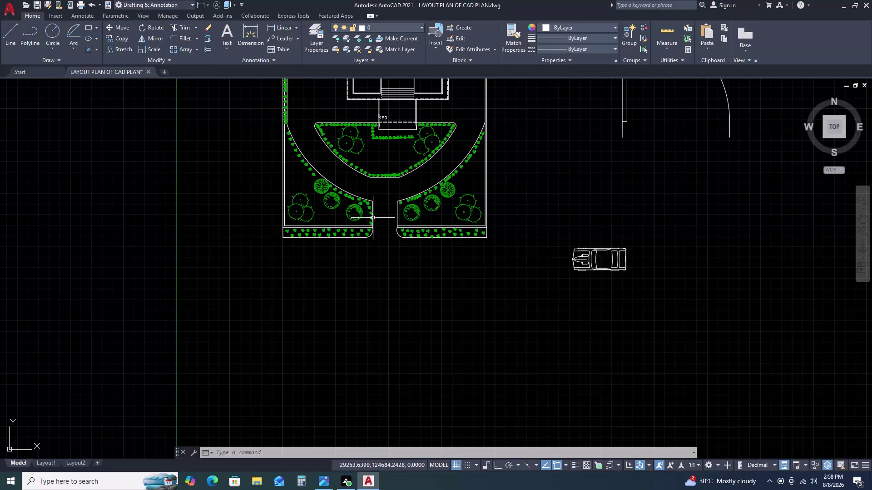
Select the sports car block and scale it down with SCALE.
scroll(down, 3)
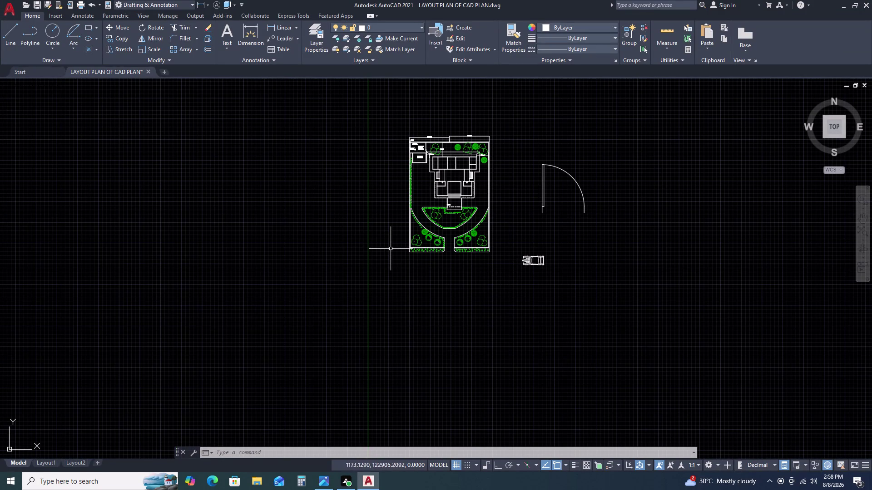
scroll(up, 3)
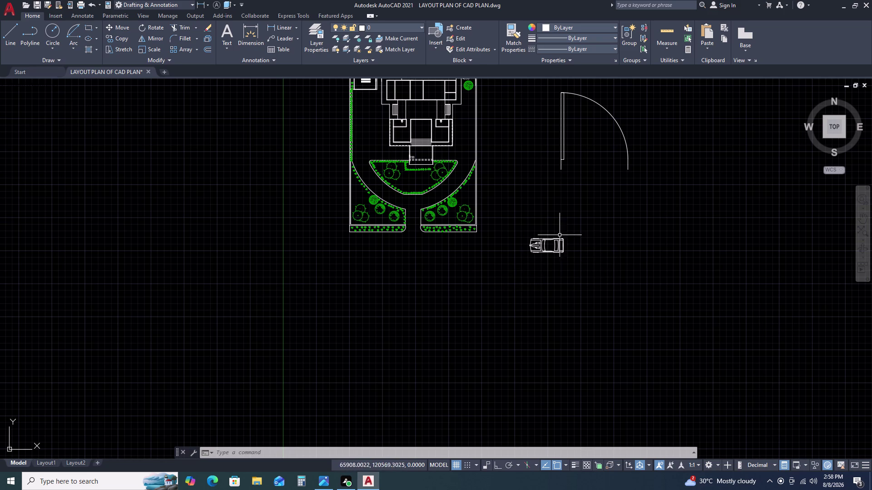
scroll(up, 3)
drag(597, 254, 586, 264)
drag(495, 333, 506, 340)
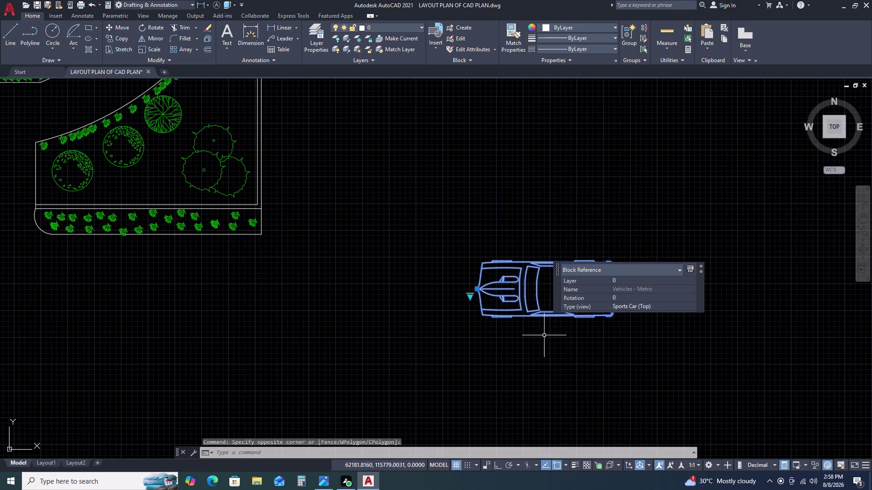
key(s)
text(C)
key(space)
click(502, 323)
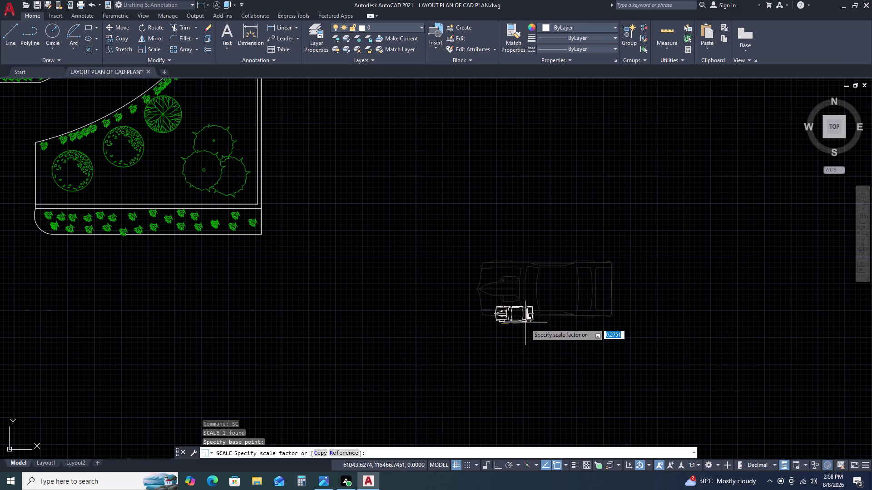
click(529, 323)
Move the shrunken car below the garden's lower planting strip, toggling Ortho during the move.
drag(533, 303, 523, 312)
click(513, 321)
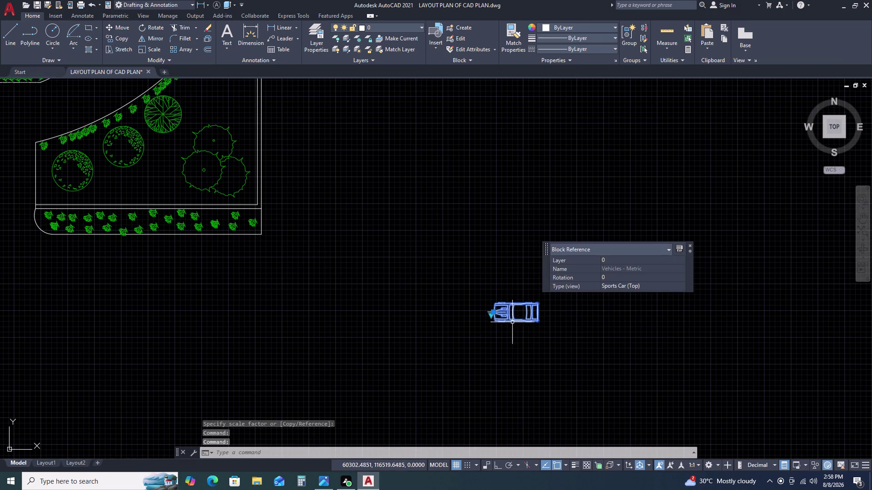
key(m)
key(space)
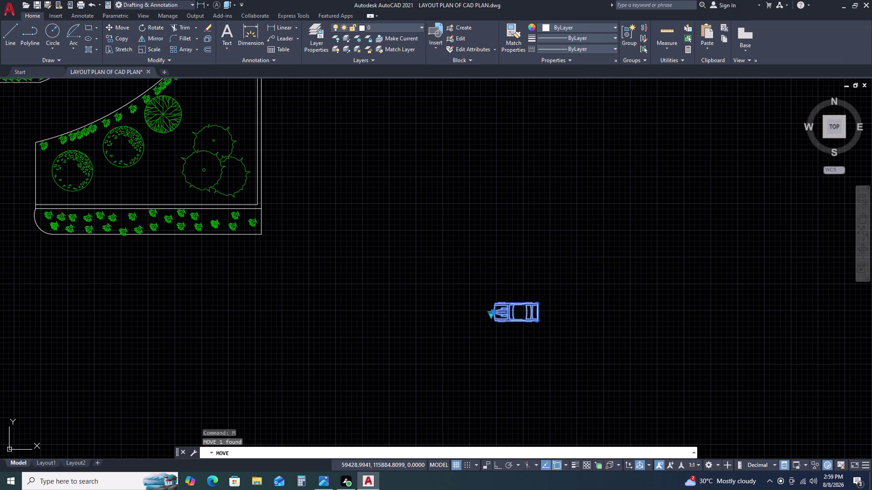
click(501, 338)
scroll(down, 3)
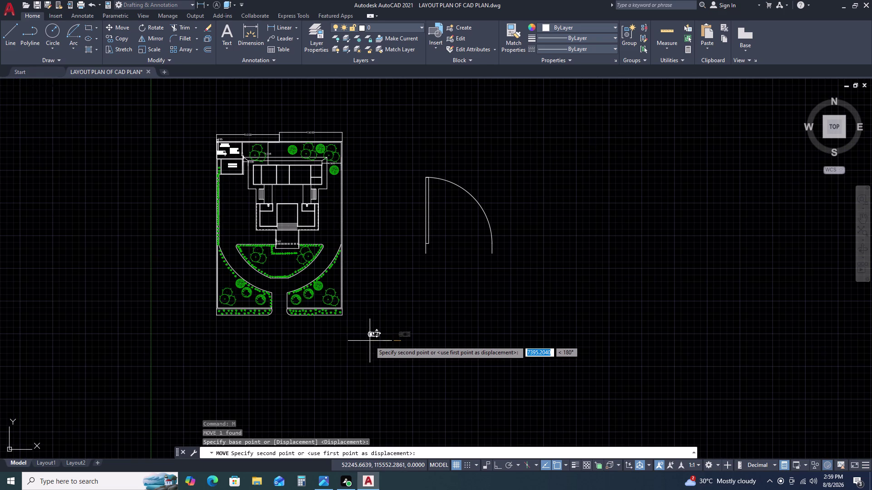
key(F8)
scroll(up, 3)
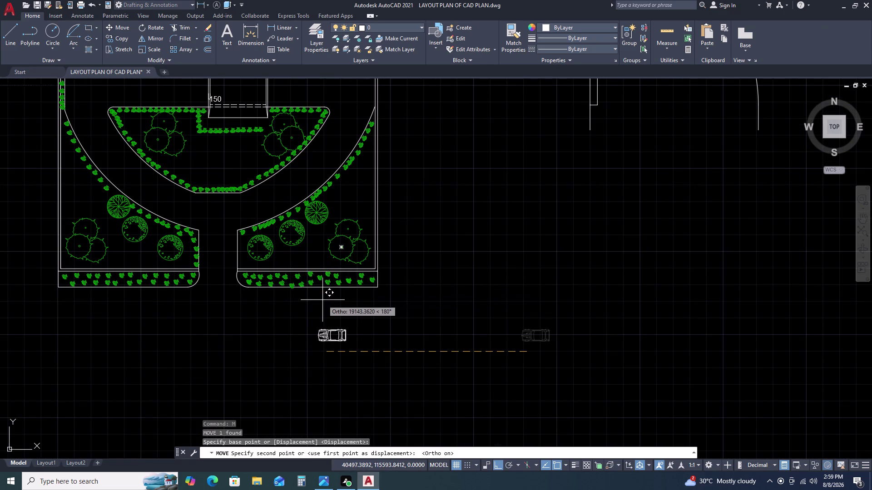
key(F8)
scroll(up, 3)
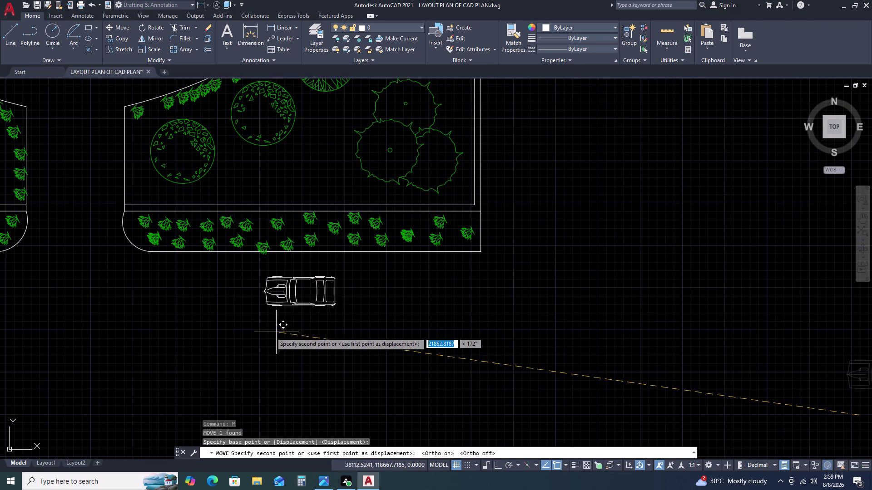
click(265, 330)
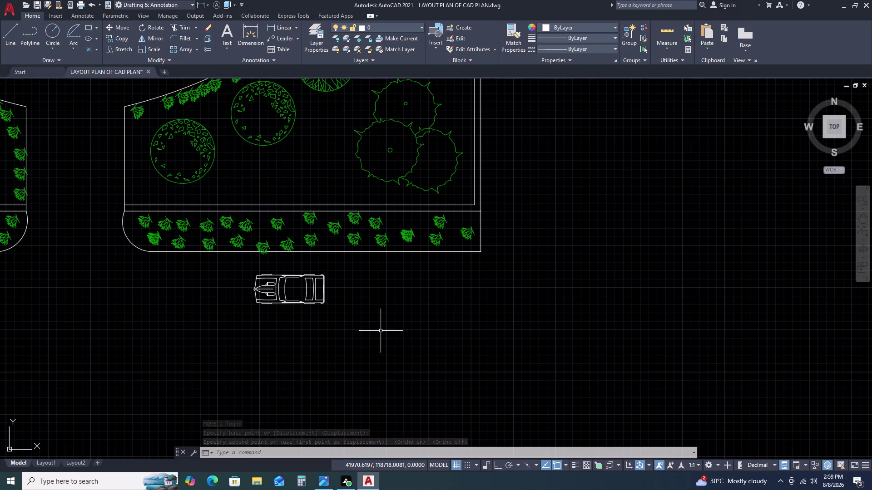
scroll(up, 3)
Copy the sports car straight to the right with Ortho on.
click(401, 256)
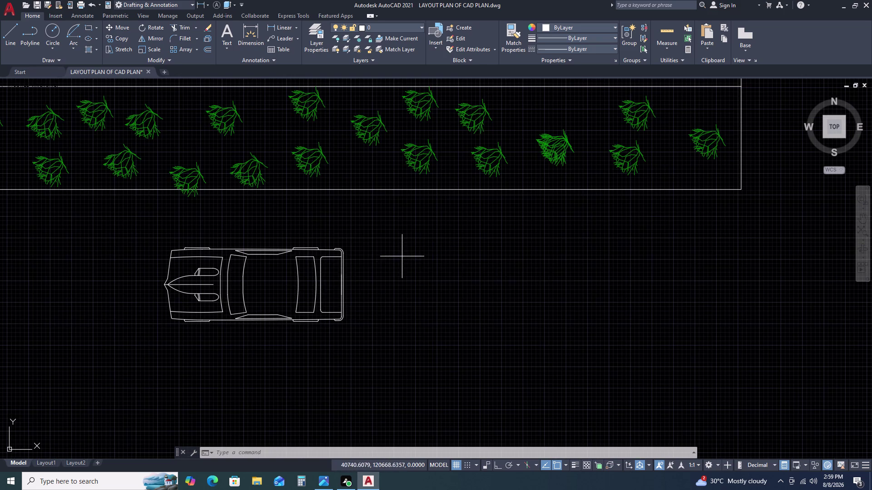
click(329, 311)
key(c)
text(O)
key(space)
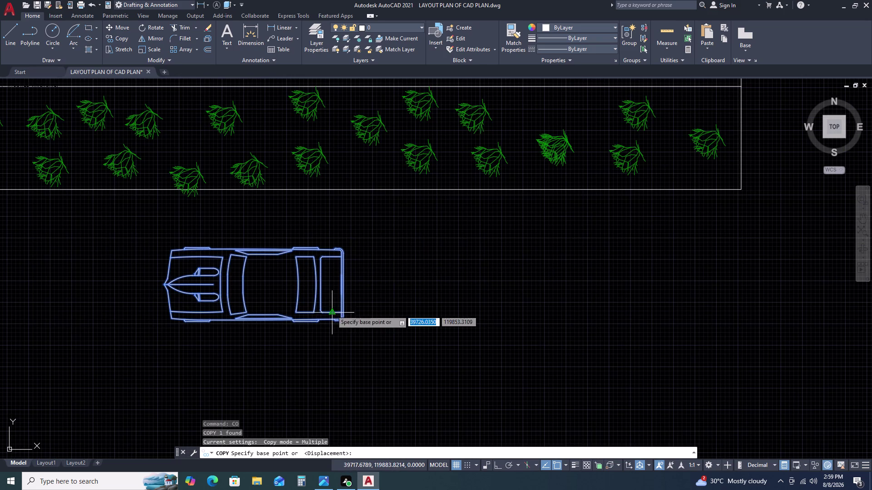
double_click(331, 311)
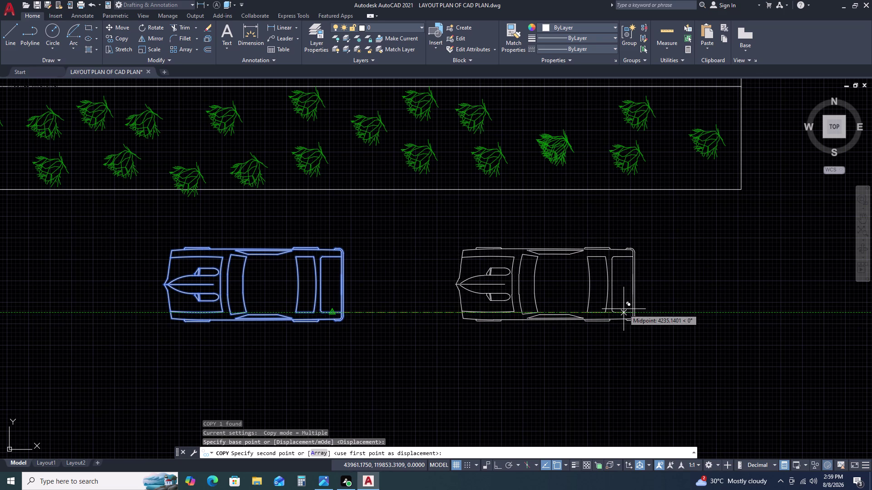
key(F8)
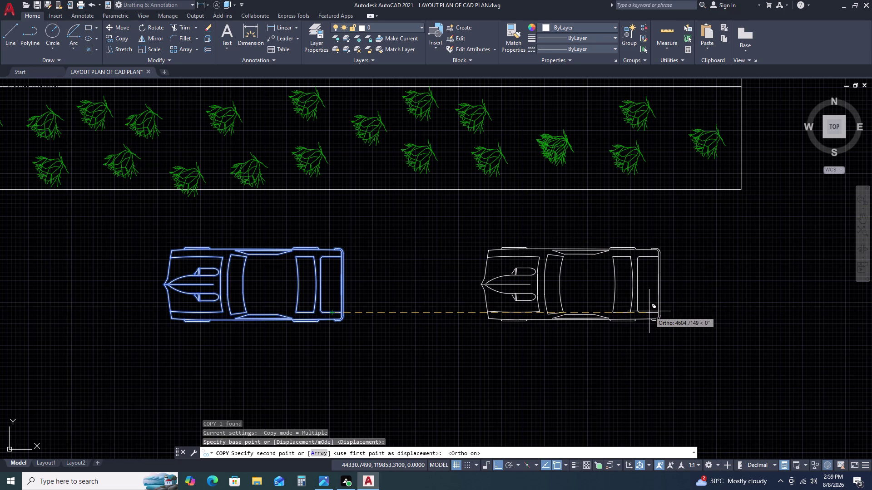
double_click(649, 312)
key(Escape)
scroll(down, 3)
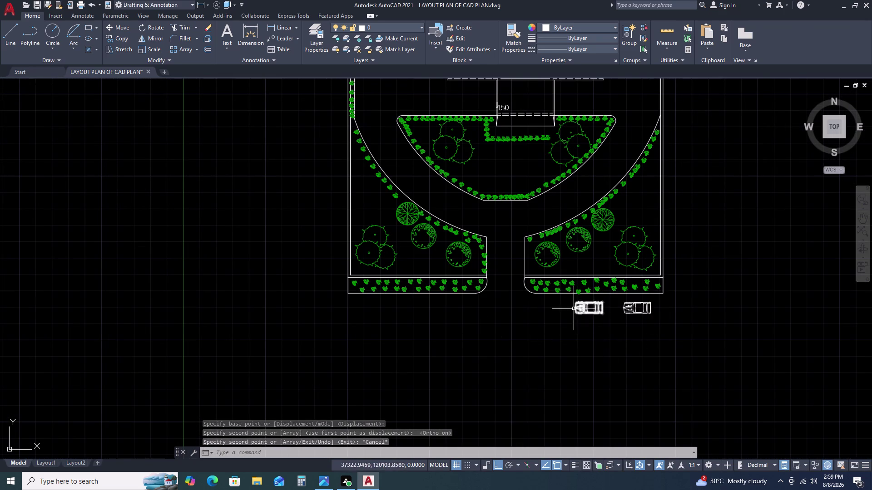
scroll(up, 3)
scroll(up, 3)
Mirror the car across a vertical axis through the garden, keeping the original.
drag(653, 325, 636, 298)
double_click(629, 281)
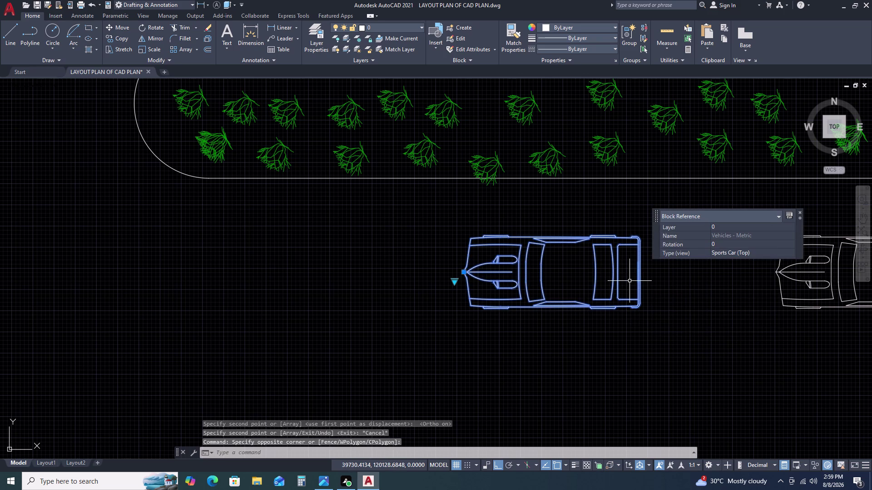
text(MO)
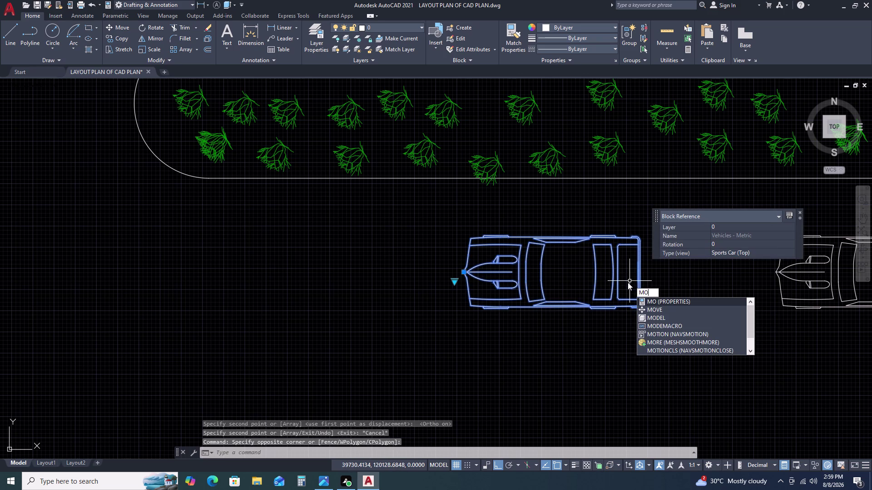
key(BackSpace)
text(I)
key(space)
scroll(down, 3)
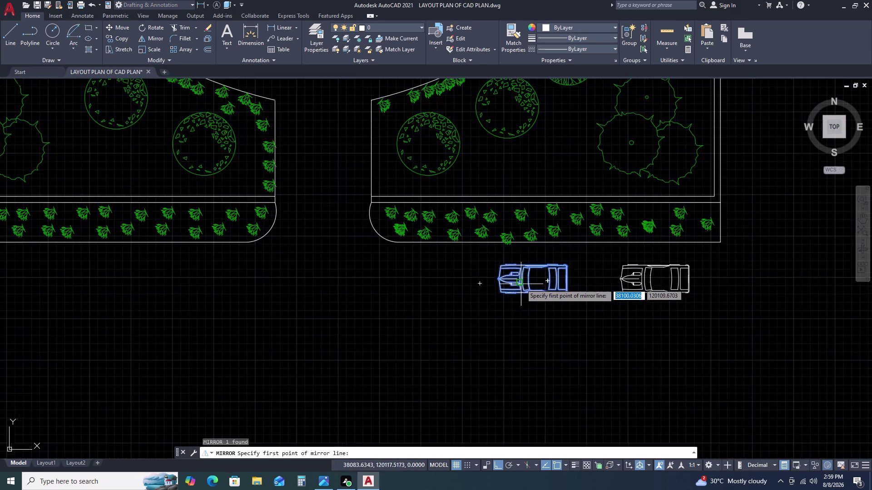
scroll(down, 3)
scroll(up, 3)
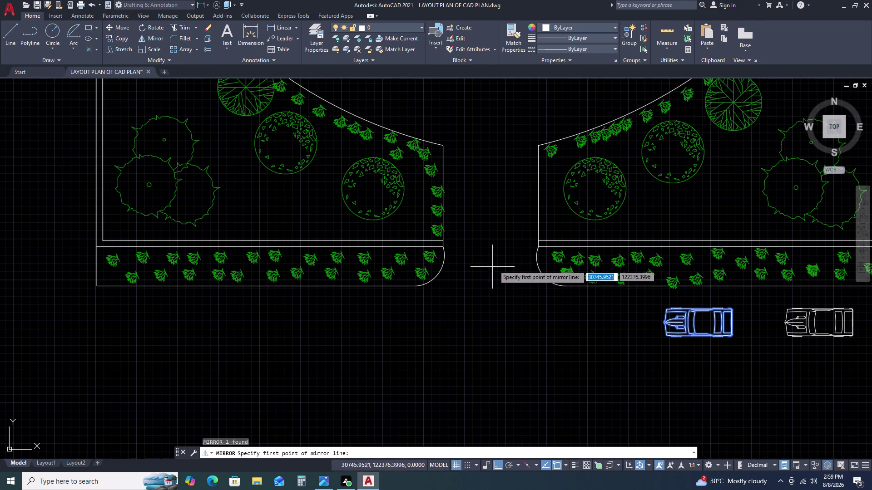
scroll(down, 3)
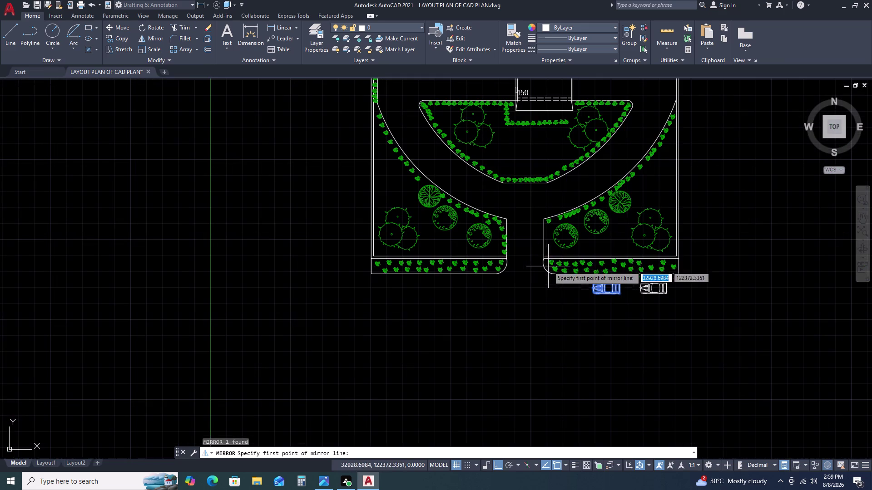
click(524, 184)
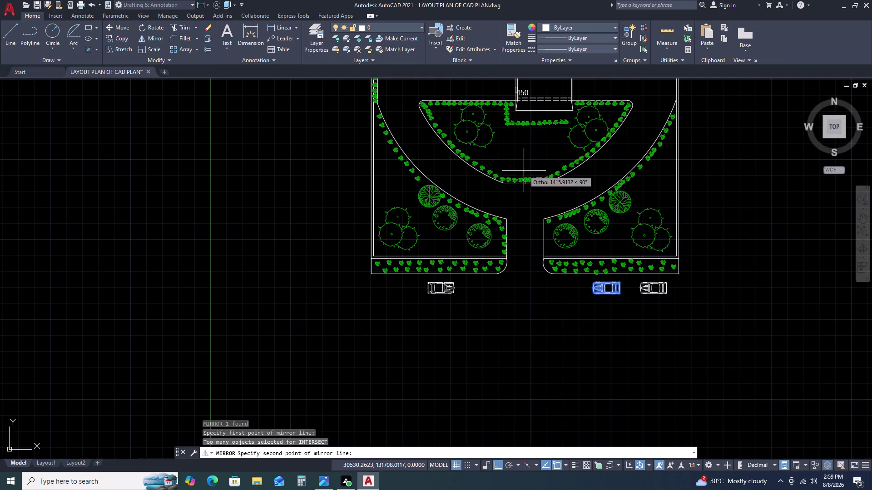
double_click(524, 170)
drag(541, 202, 523, 170)
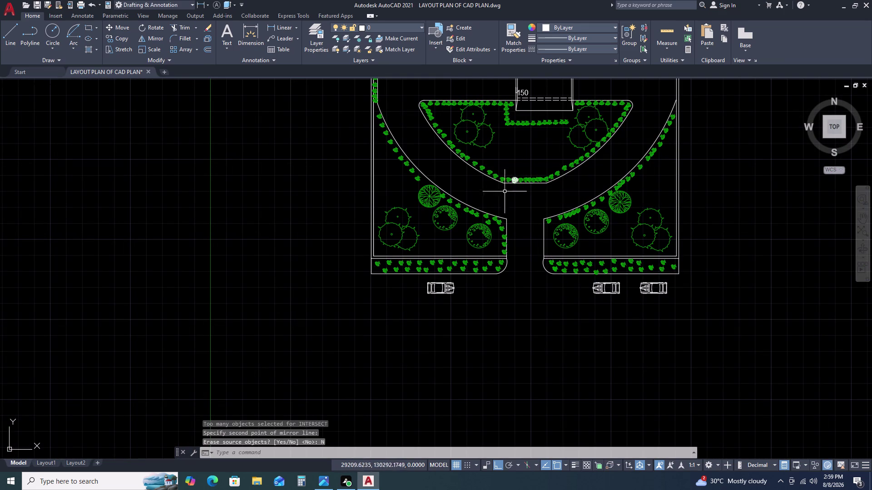
scroll(up, 3)
Rescale the mirrored car with SCALE.
click(480, 282)
drag(446, 333, 459, 334)
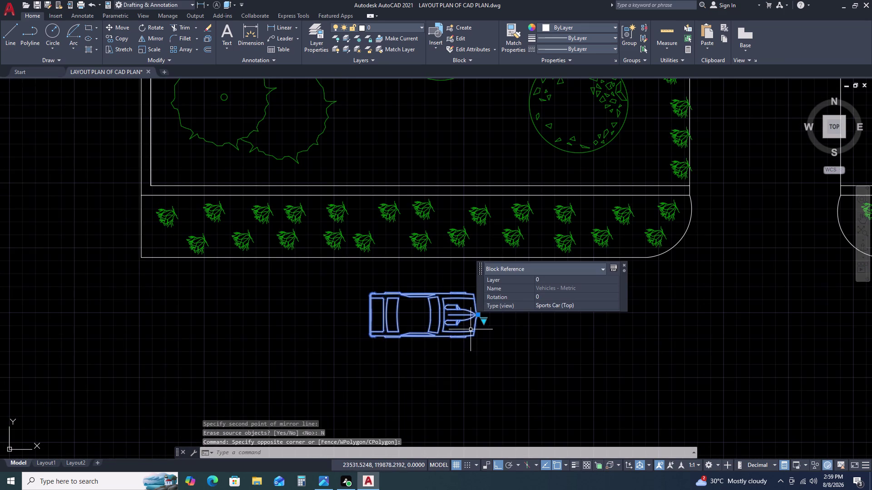
key(s)
text(C)
key(space)
click(477, 327)
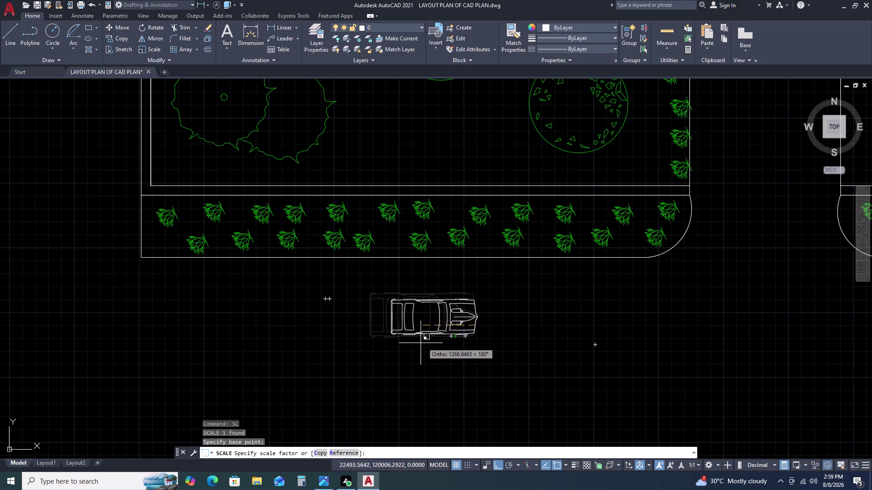
click(404, 348)
Copy the mirrored car from its nose to a spot further along the road.
click(460, 295)
click(428, 334)
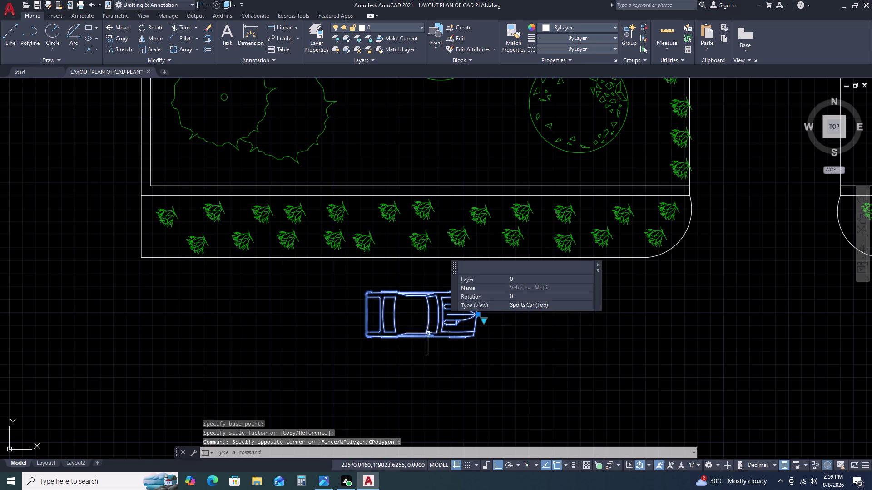
key(c)
text(O)
key(space)
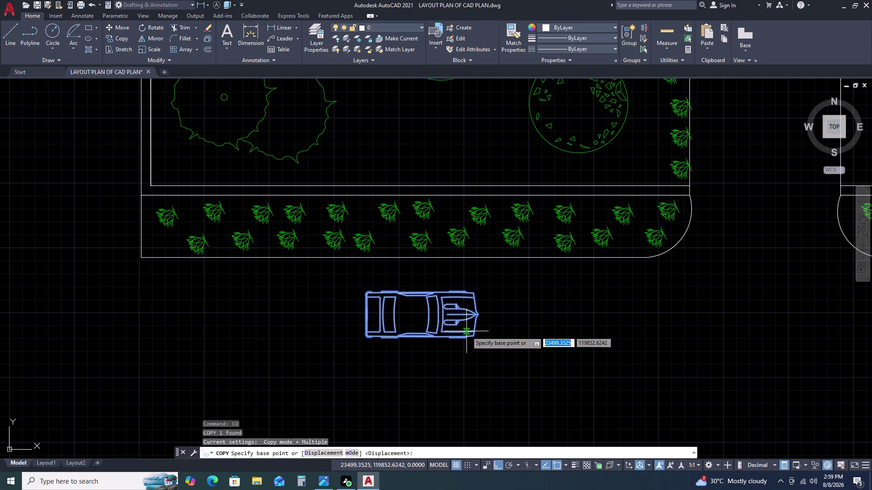
drag(465, 333, 459, 335)
click(292, 335)
drag(292, 335, 301, 334)
scroll(down, 3)
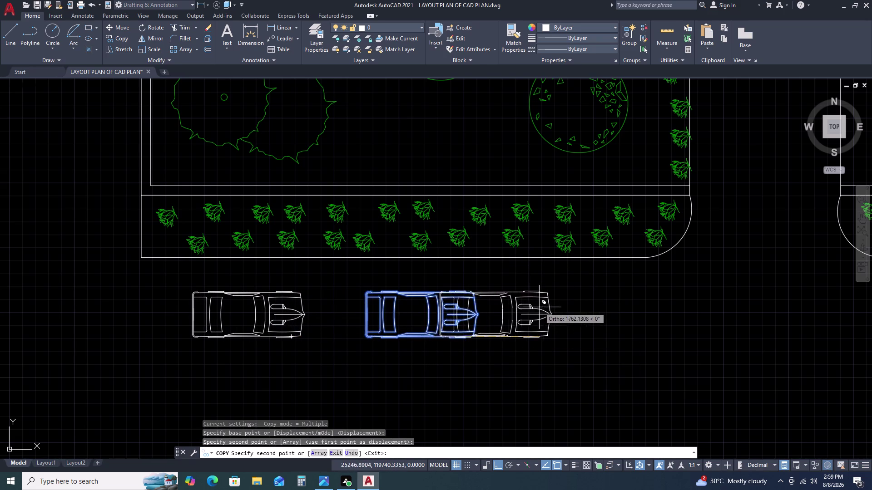
scroll(down, 3)
scroll(up, 3)
click(616, 289)
key(Escape)
click(628, 274)
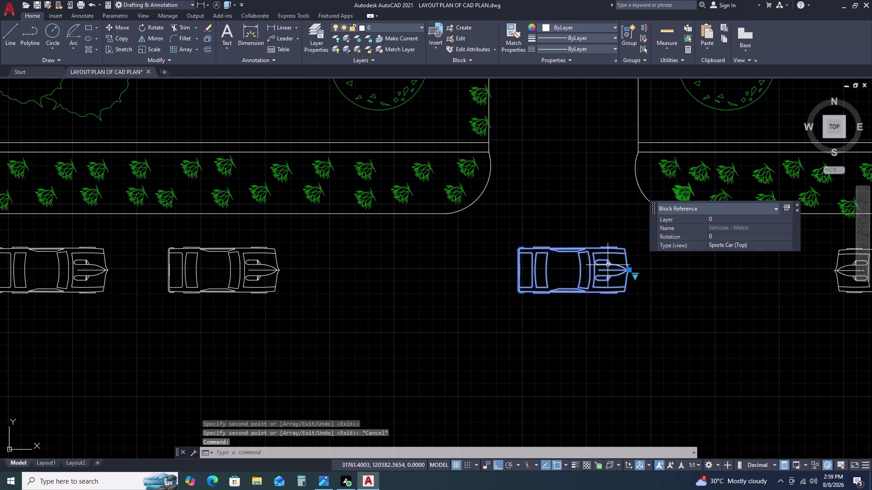
Rotate the selected car a quarter turn so it stands vertical.
text(RO)
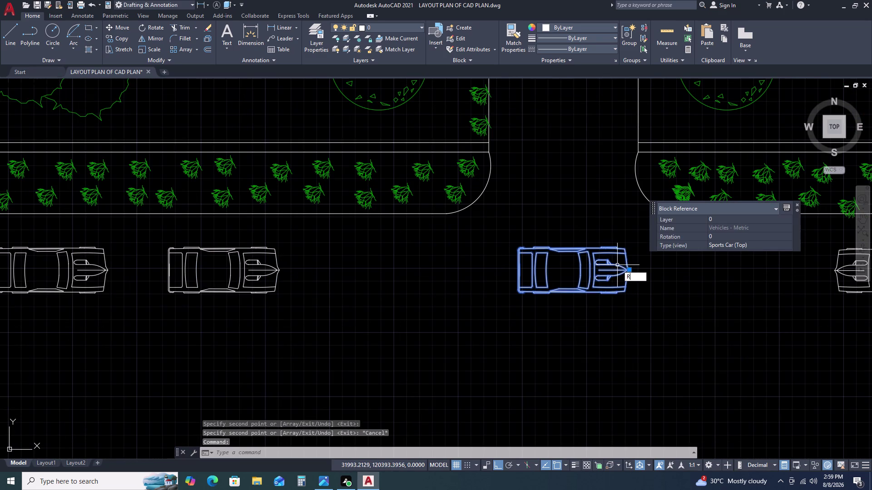
key(space)
click(617, 271)
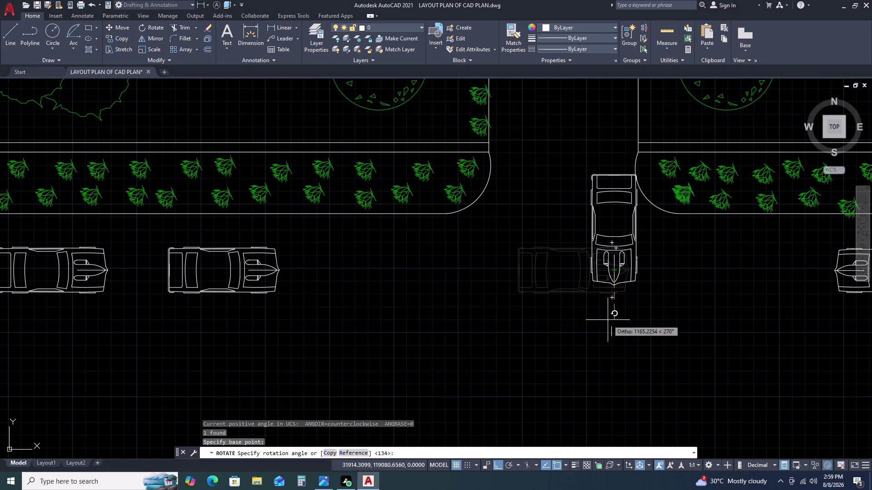
click(654, 320)
Rotate the entrance car again to a free tilted angle with Ortho off.
click(650, 272)
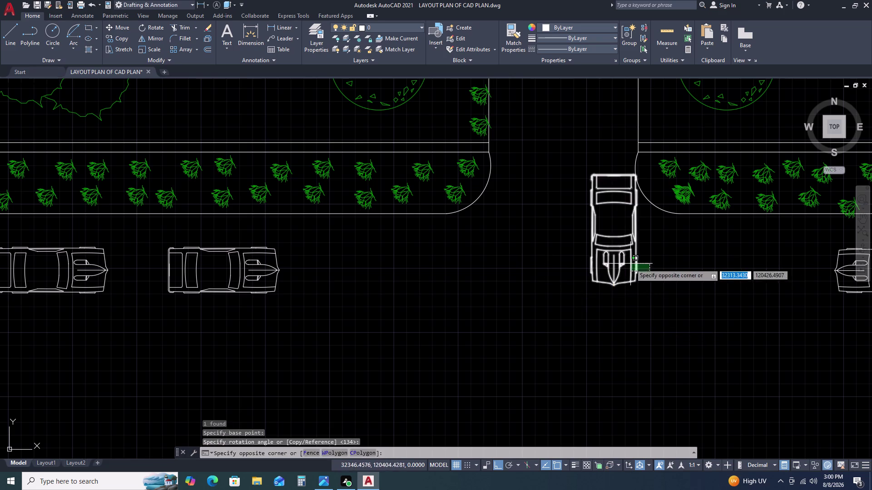
click(631, 264)
text(RO)
key(space)
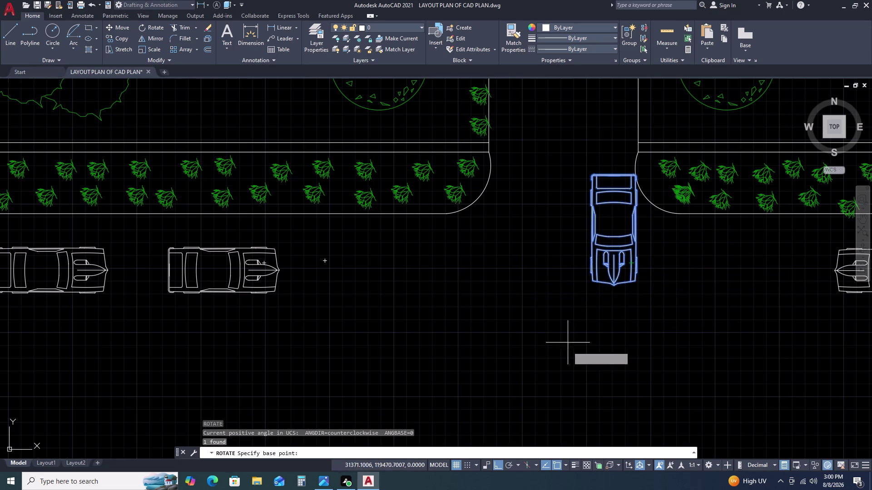
click(617, 287)
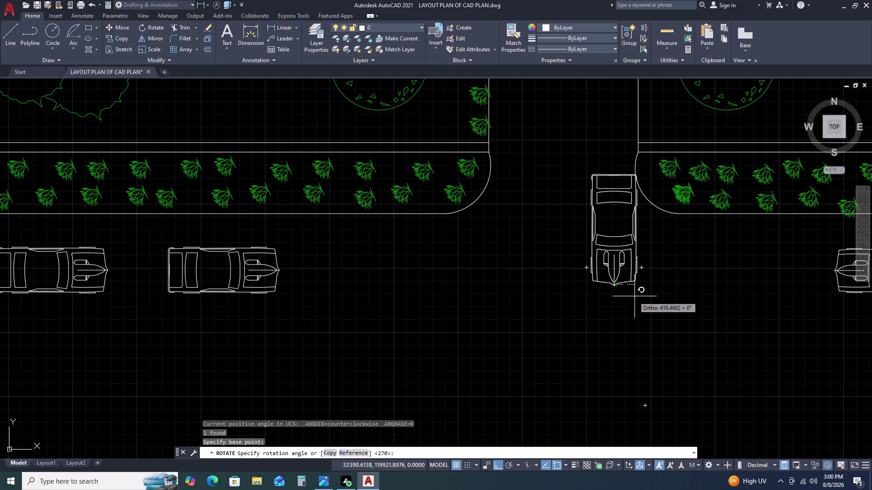
key(F8)
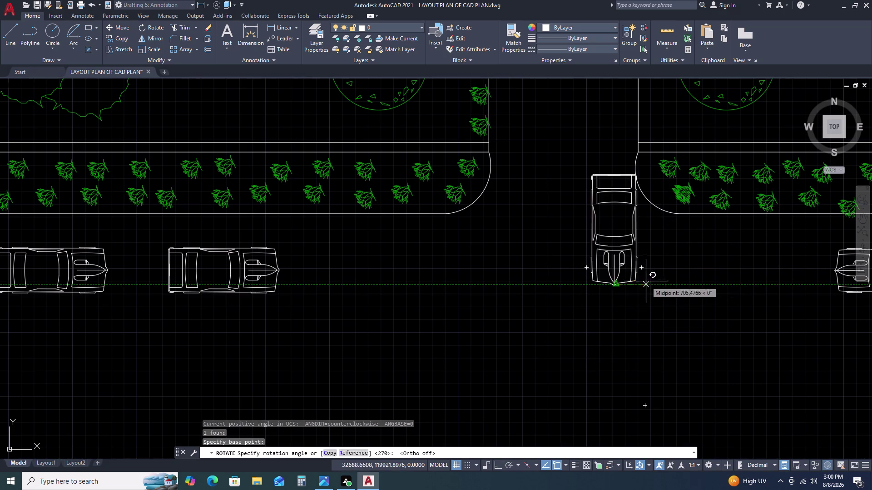
click(656, 270)
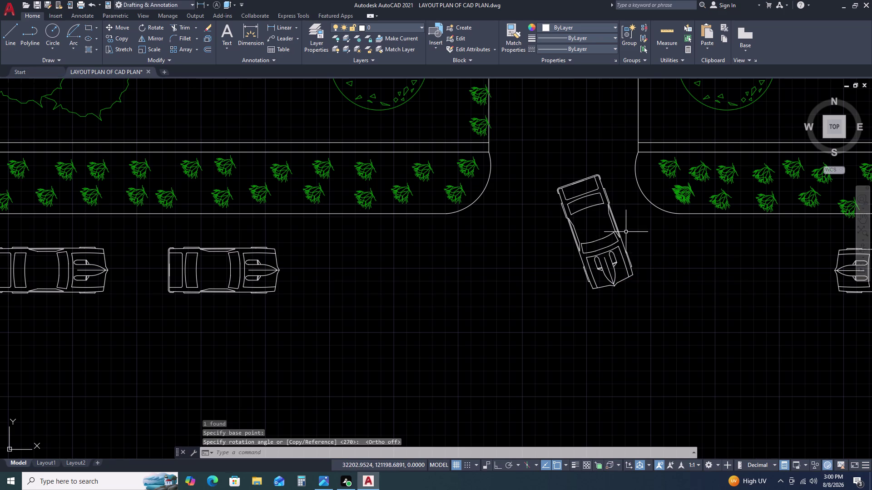
Move the tilted car up into the entrance gap between the beds.
drag(626, 232, 616, 229)
click(596, 213)
text(M)
key(space)
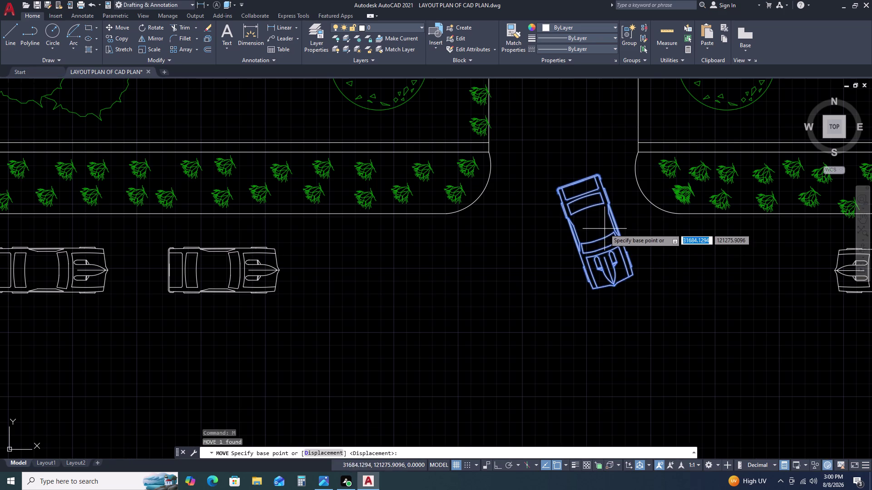
click(604, 229)
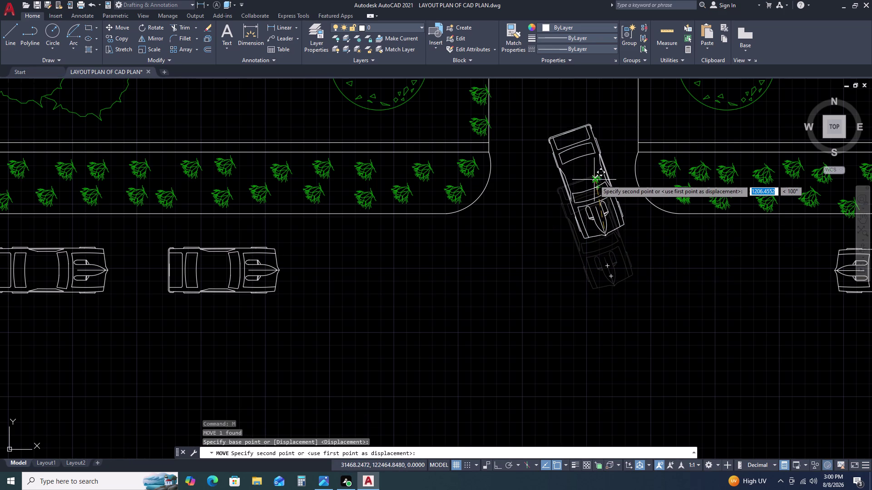
click(594, 180)
scroll(down, 3)
middle_drag(634, 258, 505, 234)
scroll(down, 3)
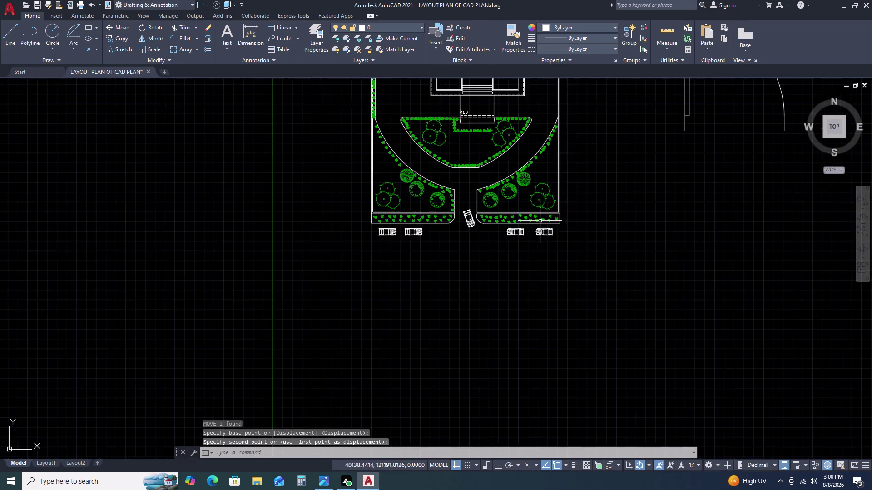
scroll(down, 3)
scroll(up, 3)
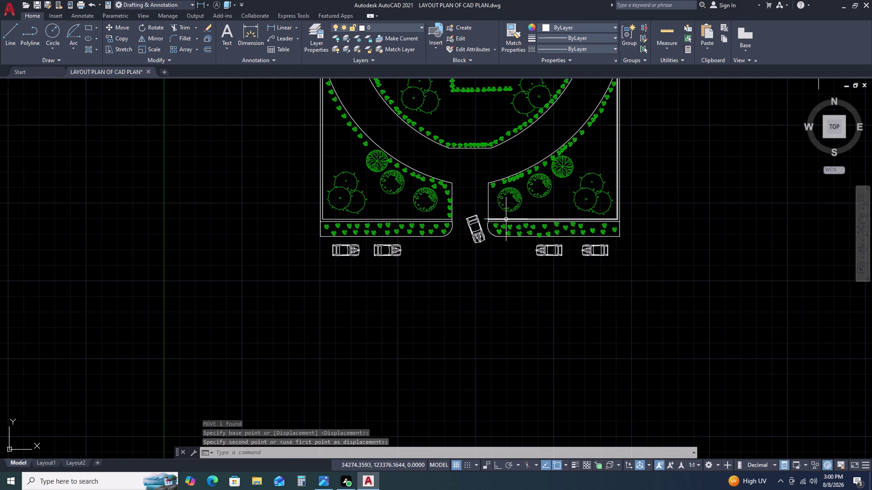
scroll(up, 3)
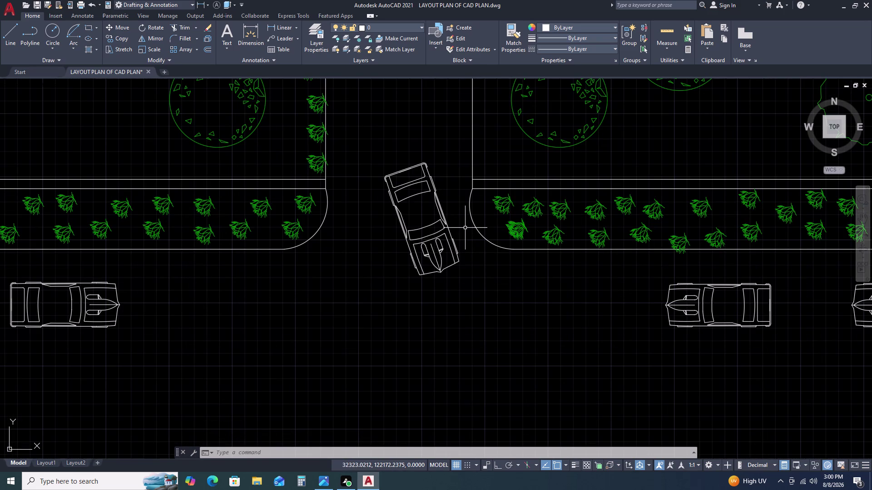
Start a line from the road edge, then cancel it.
key(l)
key(space)
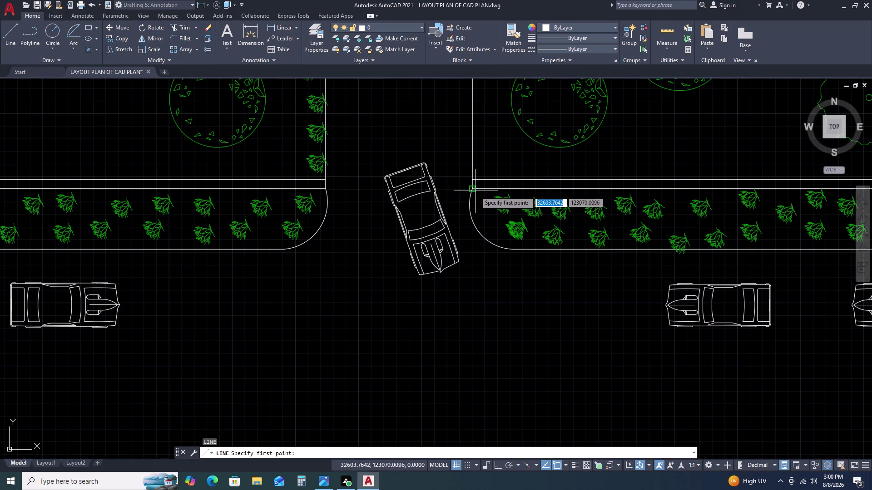
drag(471, 190, 465, 193)
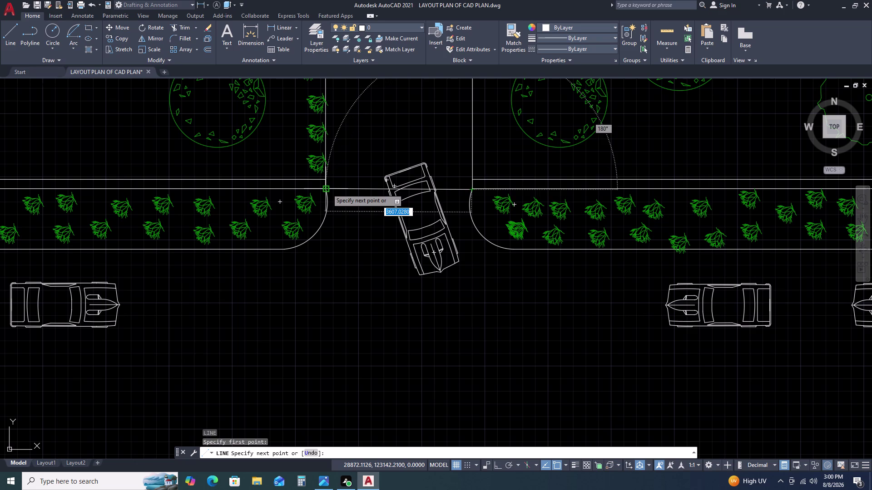
click(327, 188)
key(Escape)
scroll(down, 3)
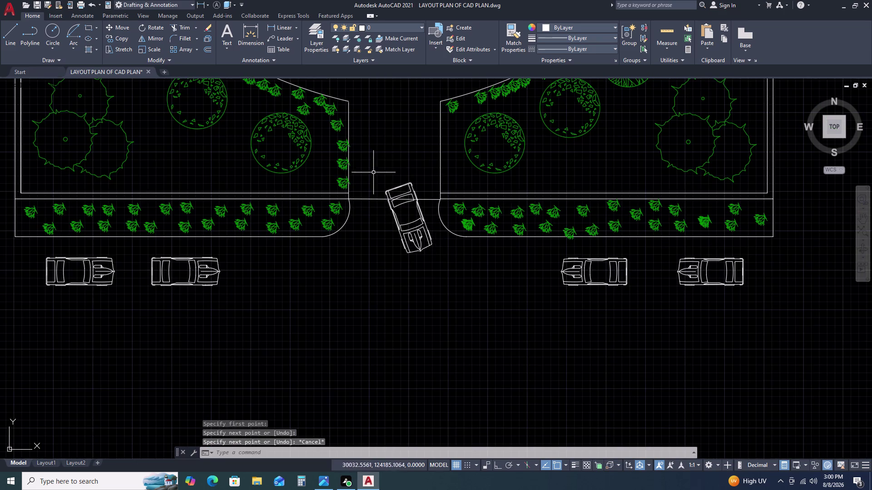
scroll(up, 3)
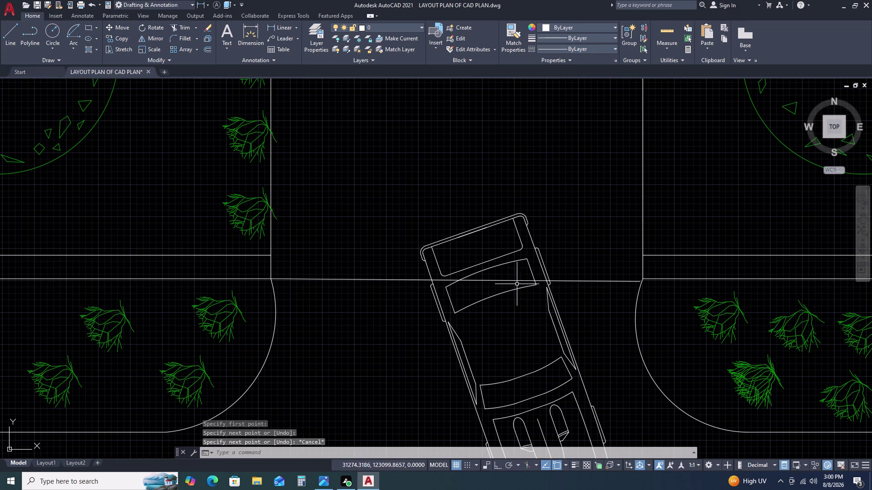
Nudge the tilted car slightly further into the entrance gap.
drag(561, 328, 538, 328)
click(502, 319)
text(M)
key(space)
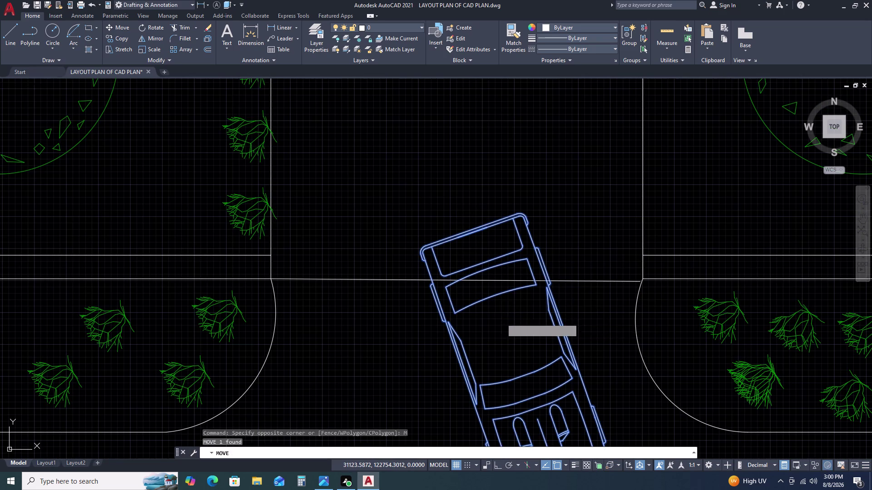
click(501, 319)
click(495, 268)
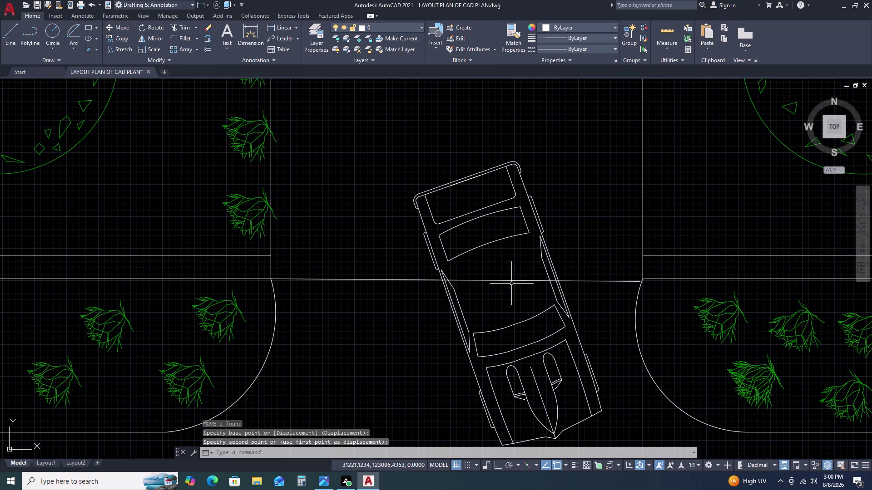
key(Escape)
scroll(down, 3)
scroll(down, 3)
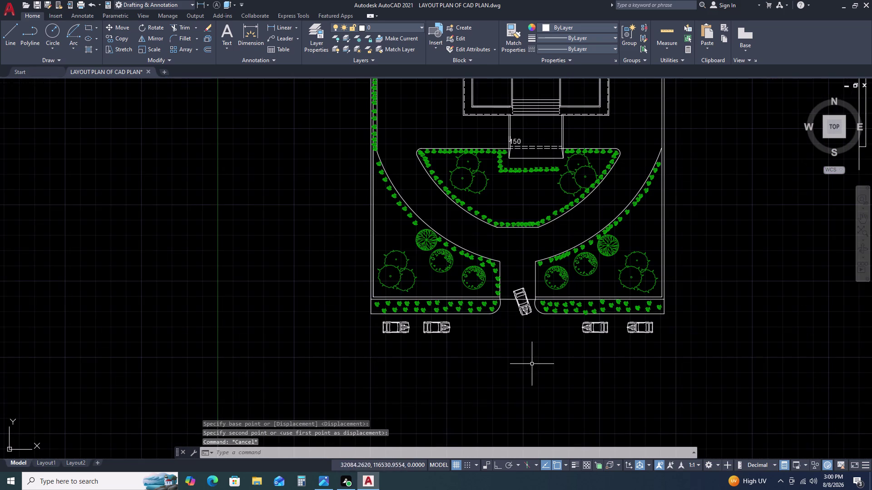
scroll(up, 3)
Place a horizontal construction line (XLINE, Hor) below the parked cars.
scroll(down, 3)
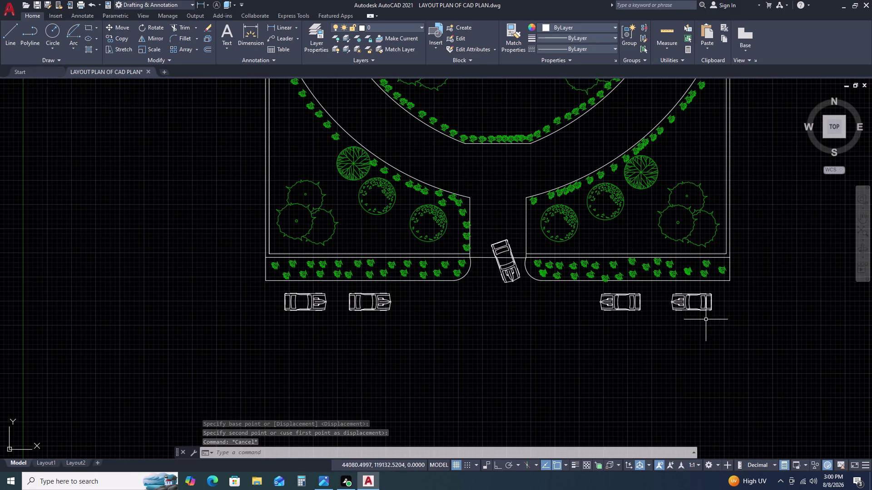
middle_drag(676, 336, 663, 291)
middle_click(661, 282)
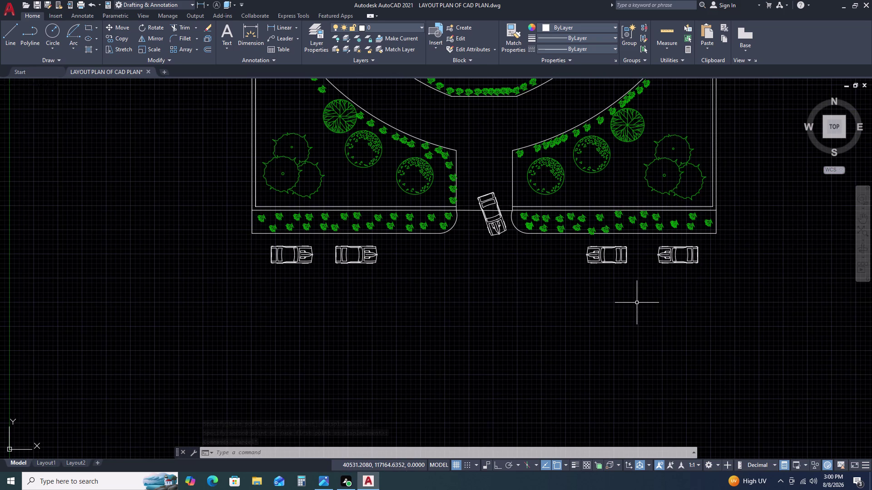
key(x)
text(L H)
key(space)
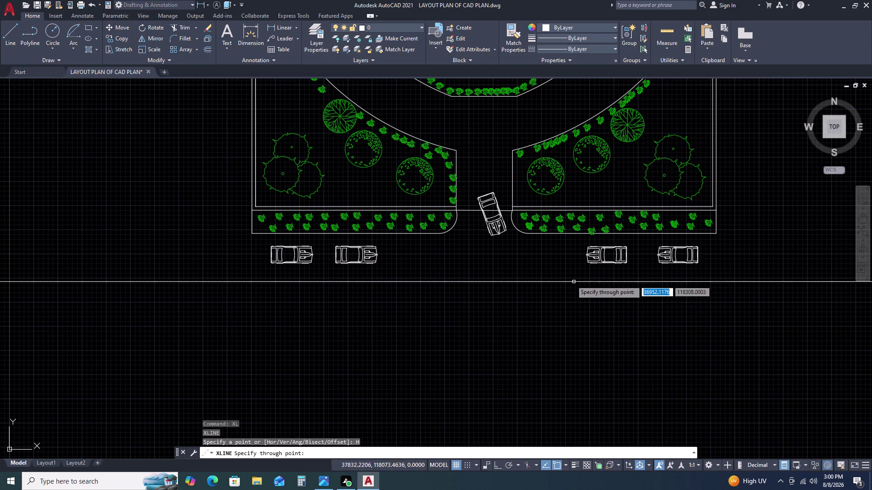
click(543, 268)
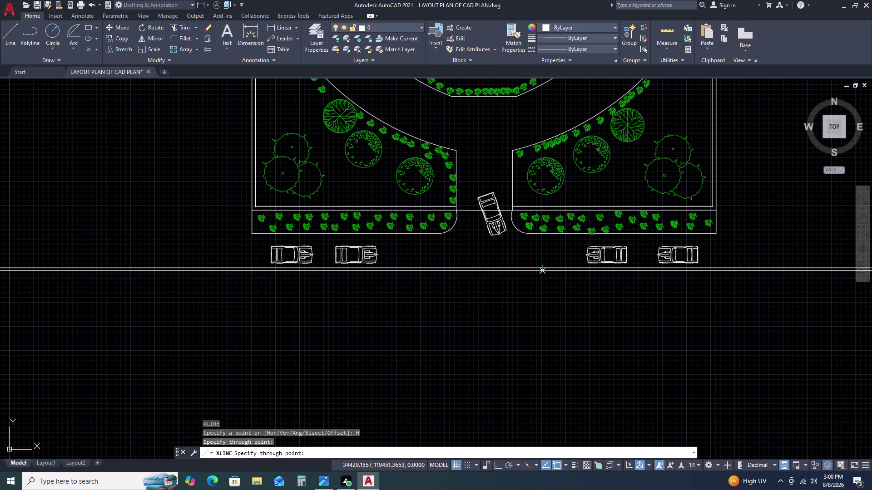
key(Escape)
scroll(up, 3)
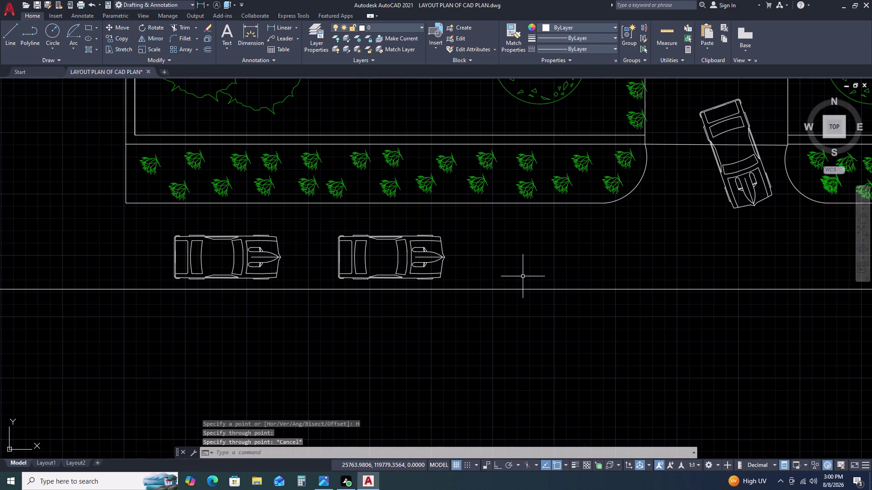
Delete the two left parked cars and the nearer right car.
click(489, 258)
click(239, 245)
key(Delete)
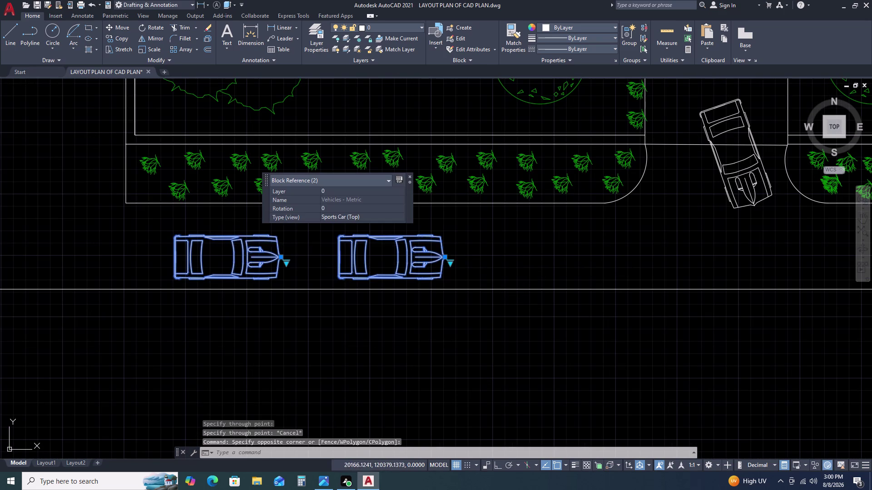
scroll(down, 3)
scroll(up, 3)
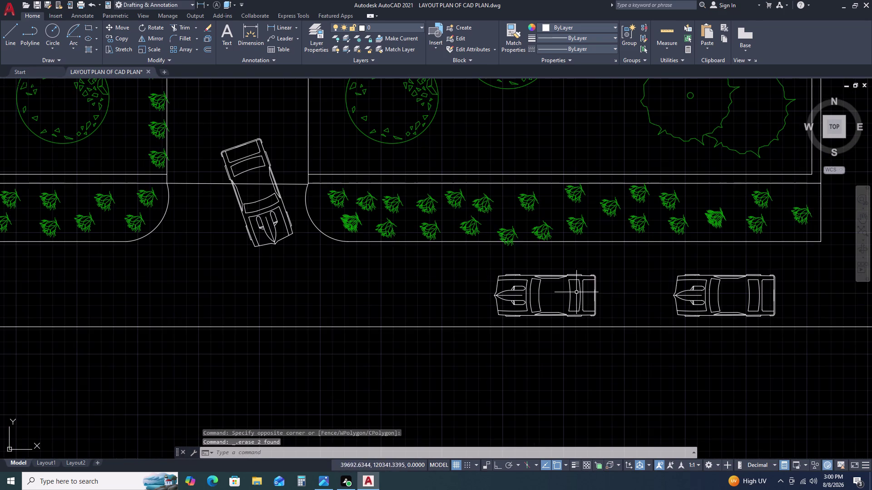
click(617, 280)
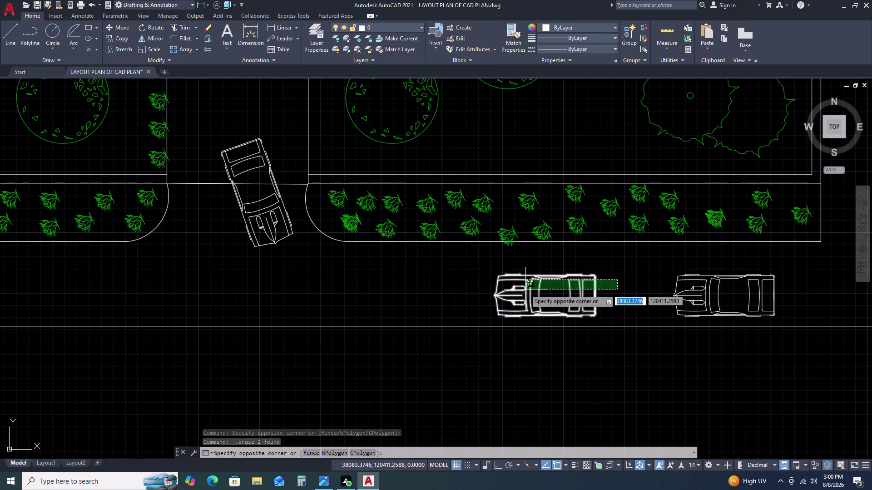
key(Escape)
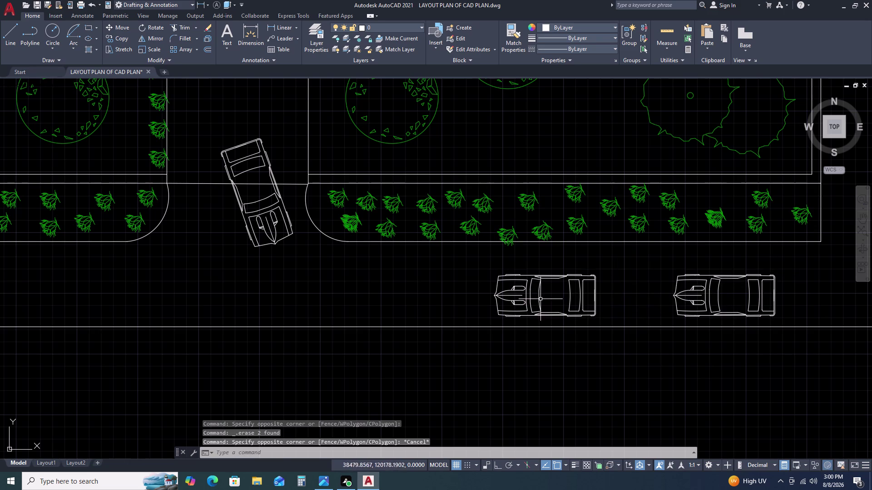
click(599, 290)
click(542, 291)
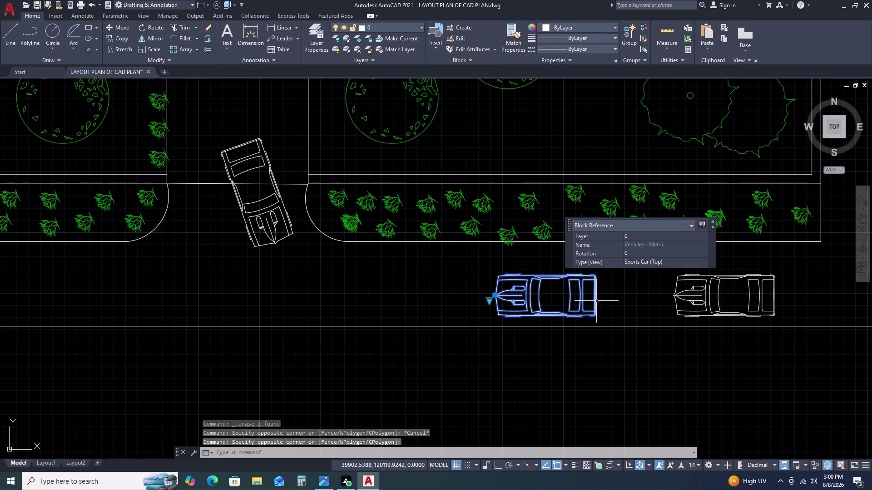
key(Delete)
Rescale the remaining parked car with SCALE and reselect it.
click(803, 285)
click(696, 281)
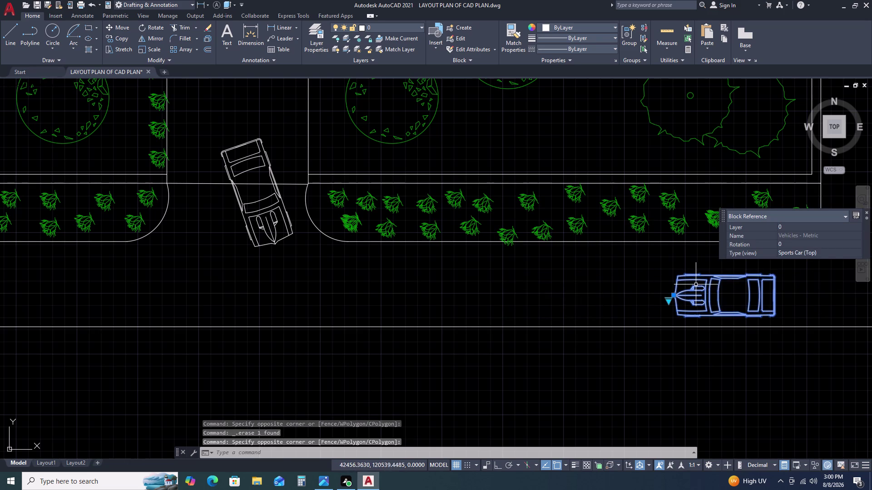
text(SC)
key(space)
double_click(687, 294)
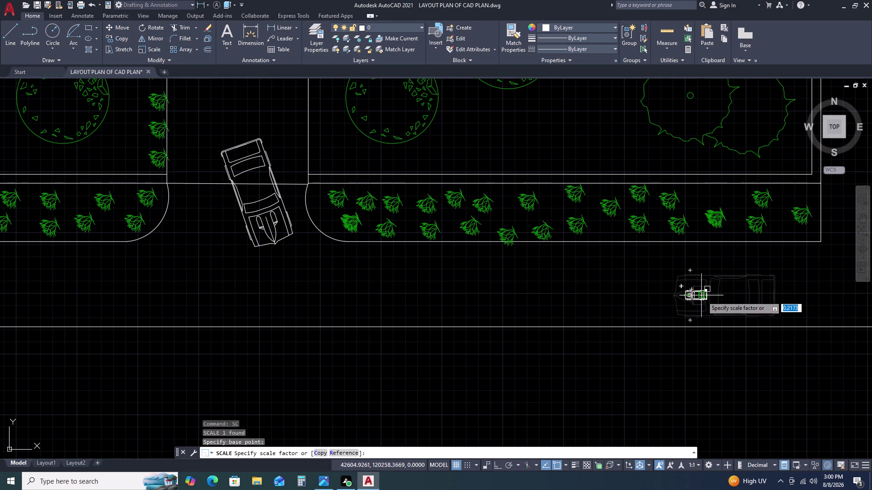
scroll(down, 3)
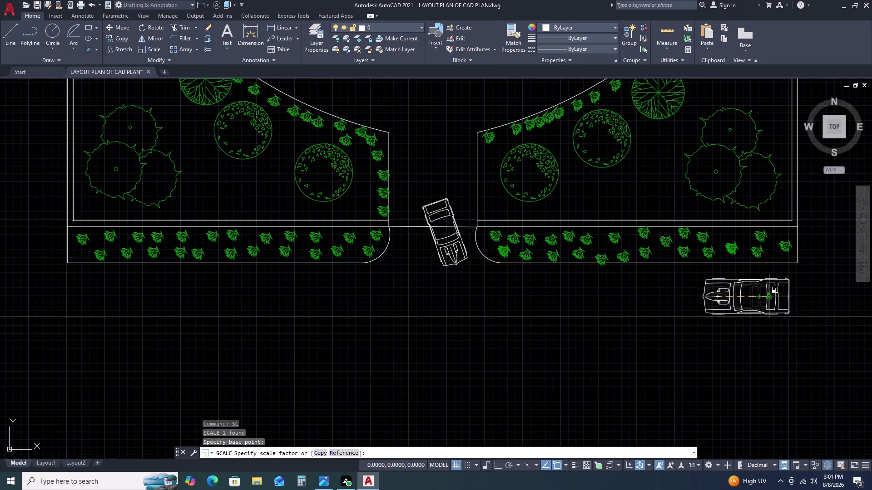
double_click(661, 292)
drag(721, 300, 715, 300)
click(679, 299)
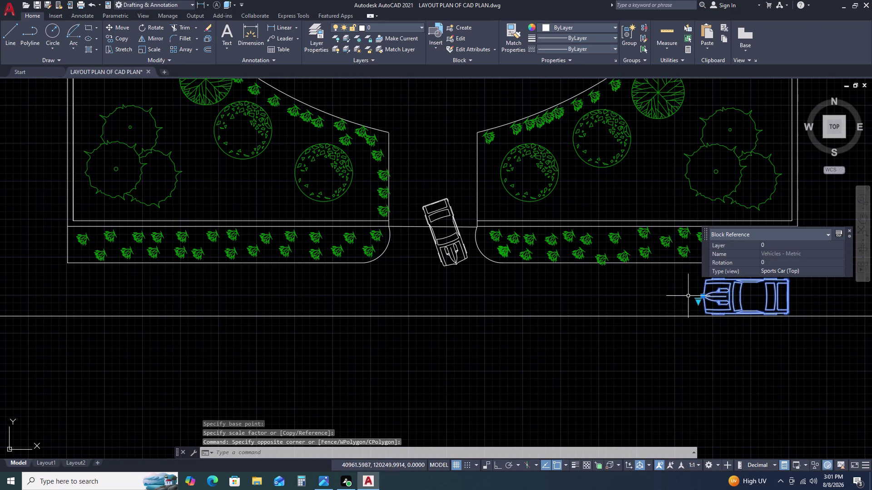
Copy the sports car three times leftward with Ortho on, forming a row of four cars.
text(CO)
key(space)
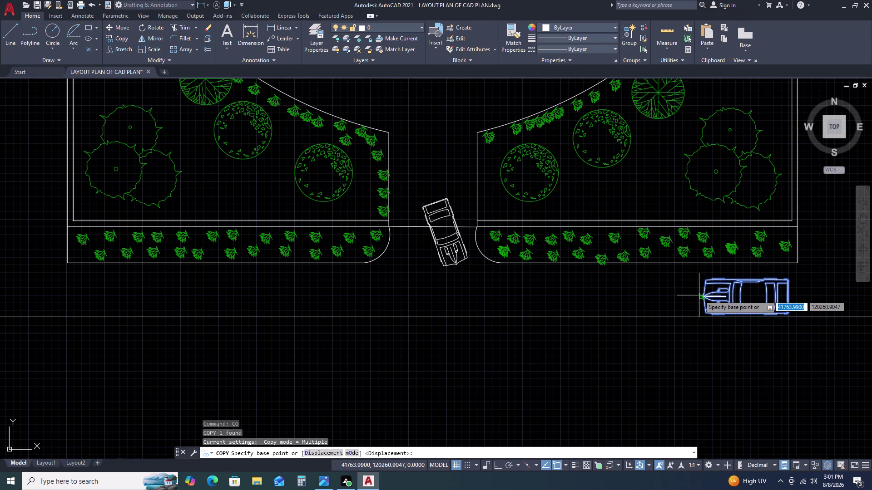
click(711, 296)
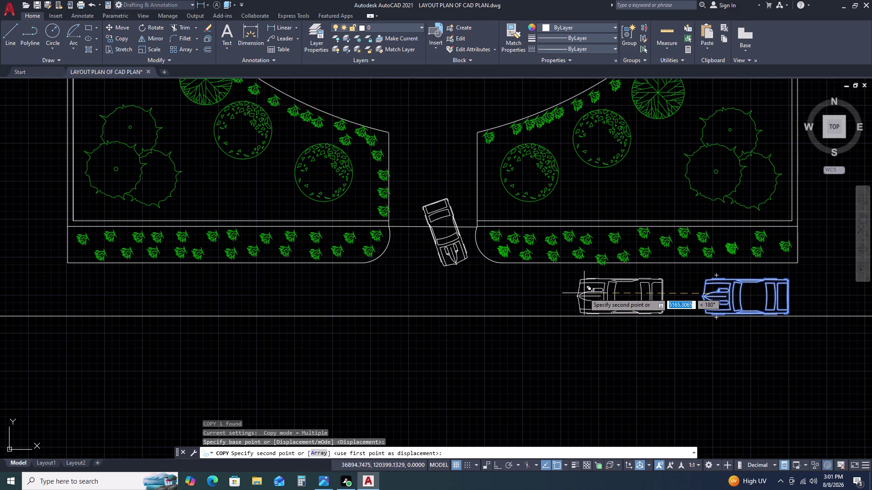
key(F8)
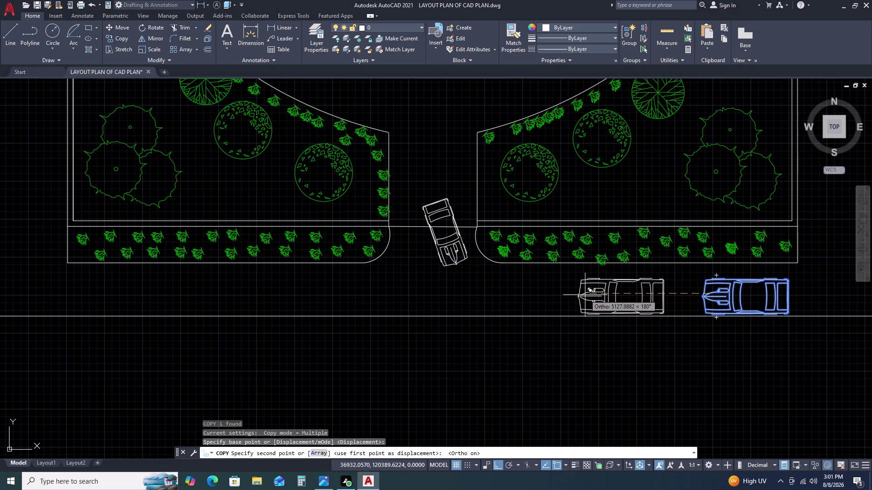
click(585, 295)
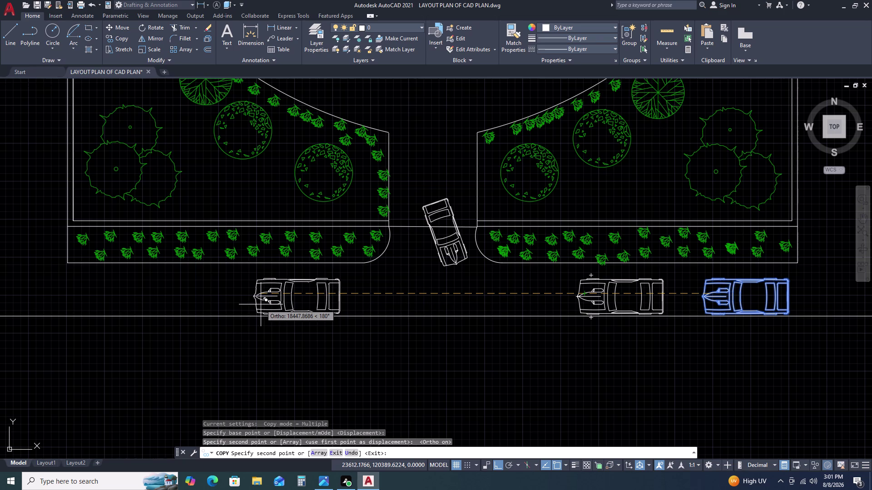
click(260, 305)
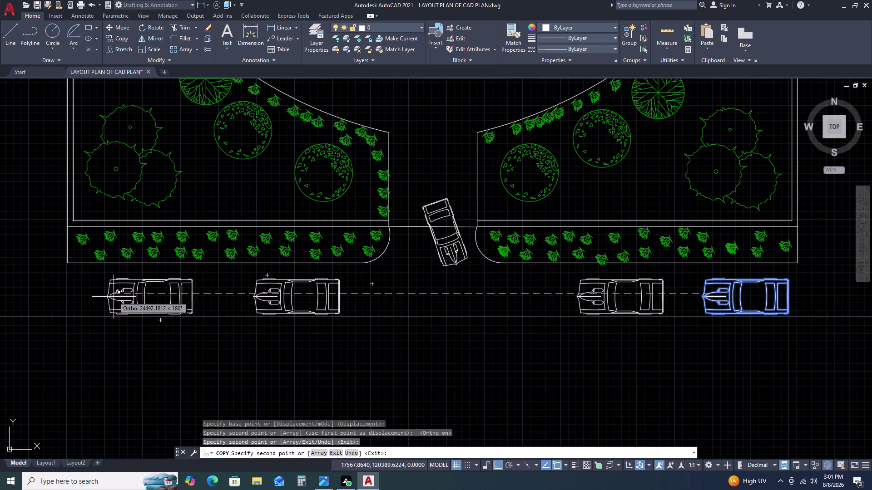
click(118, 297)
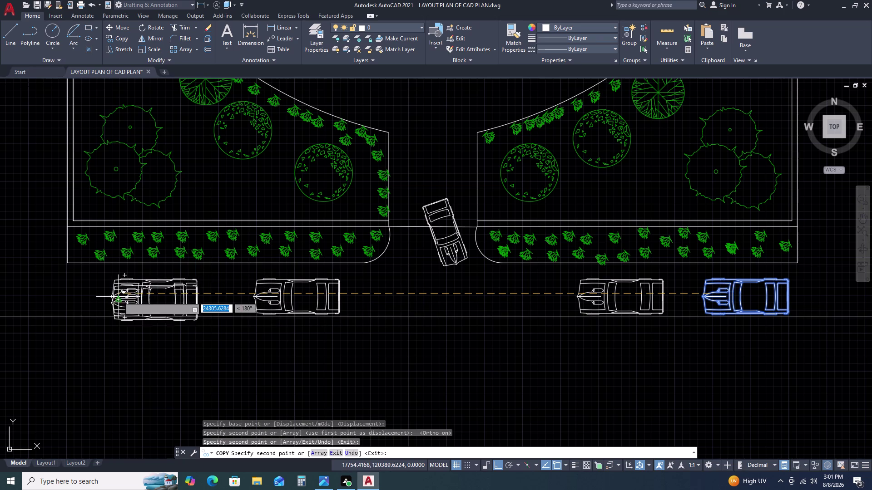
key(Escape)
click(269, 292)
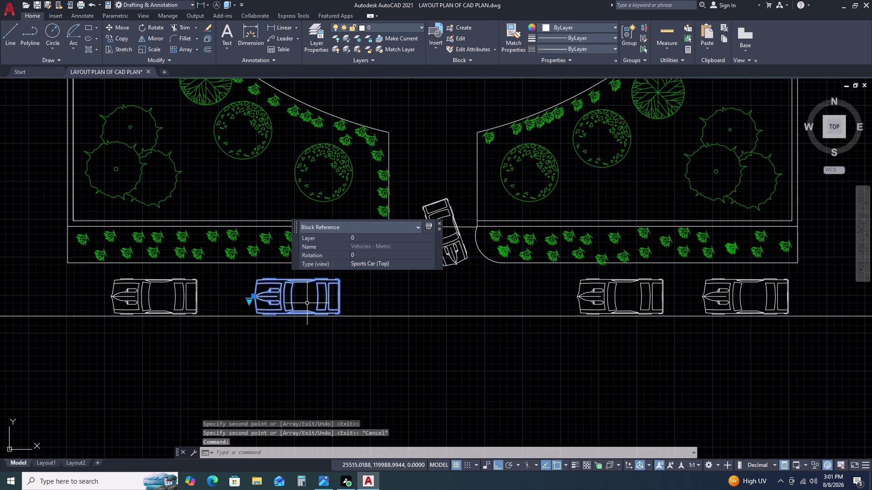
Try mirroring the second car, abandon it, and reselect that car.
text(MI)
key(space)
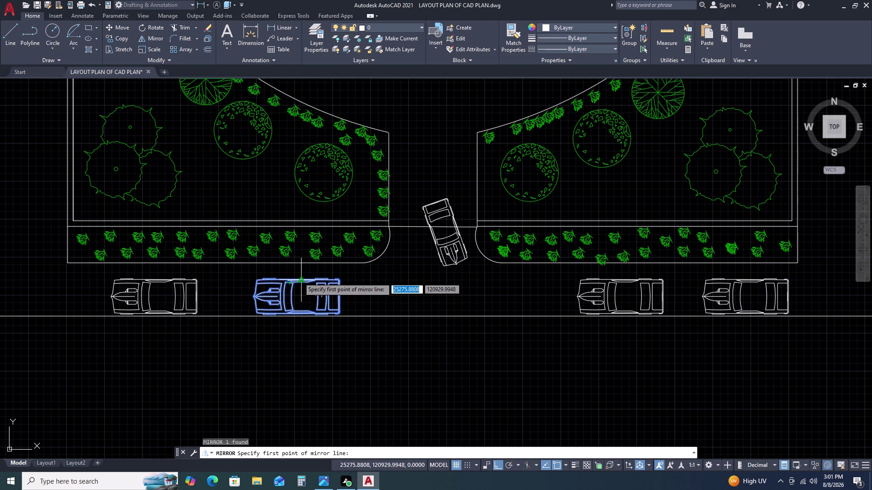
click(299, 278)
click(304, 202)
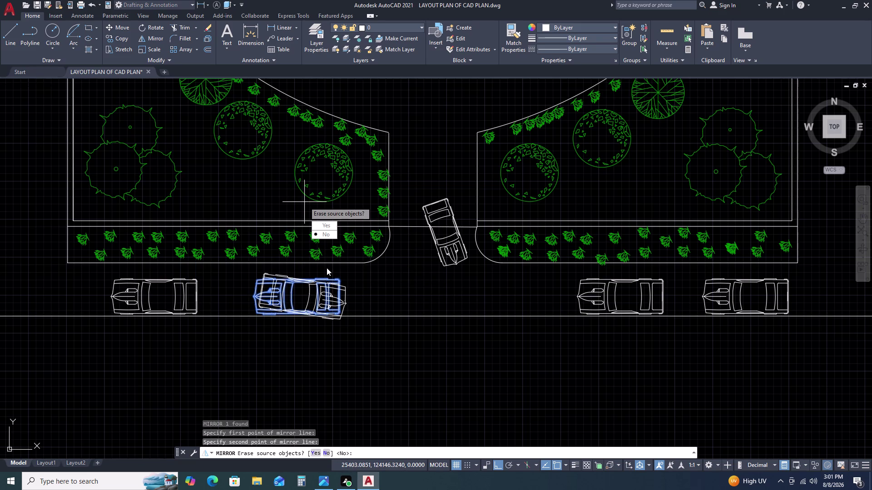
key(Escape)
click(328, 280)
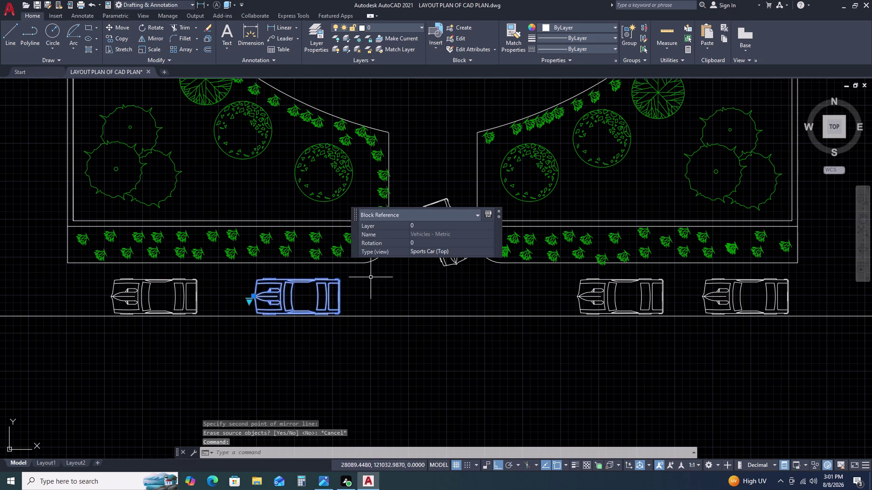
text(MI)
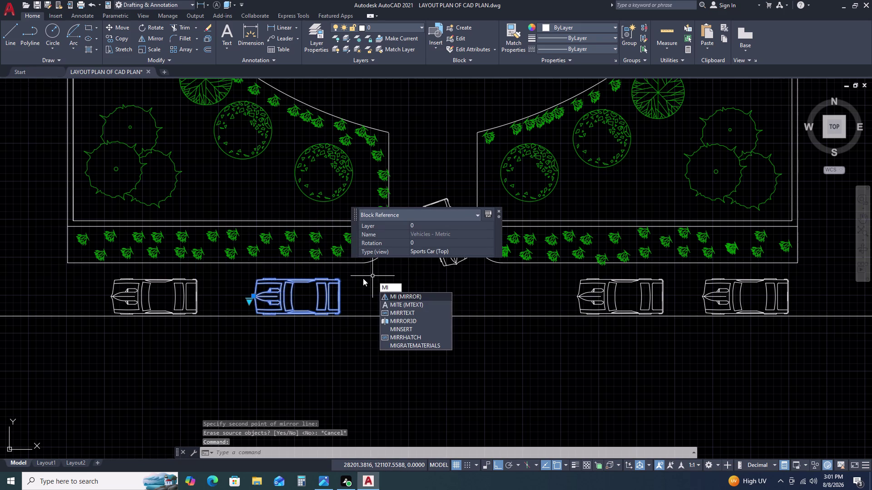
key(Escape)
click(323, 288)
click(299, 276)
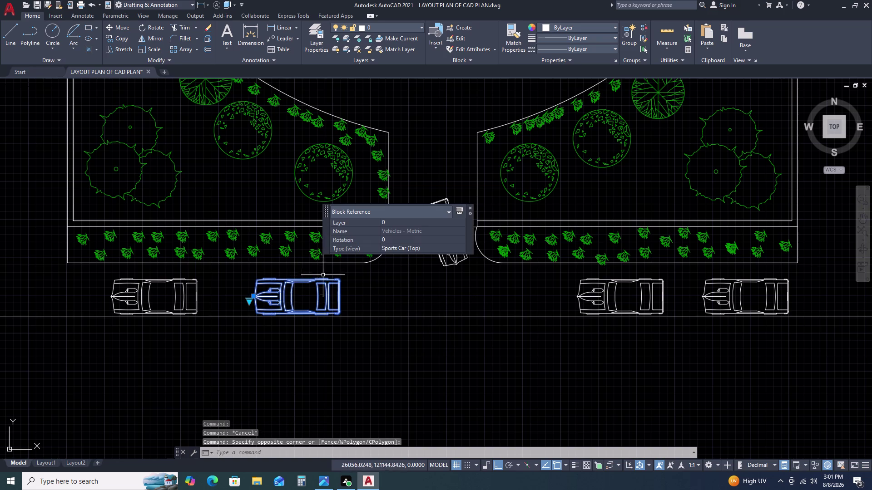
Rotate the second car 180° so it faces right.
text(RO)
key(space)
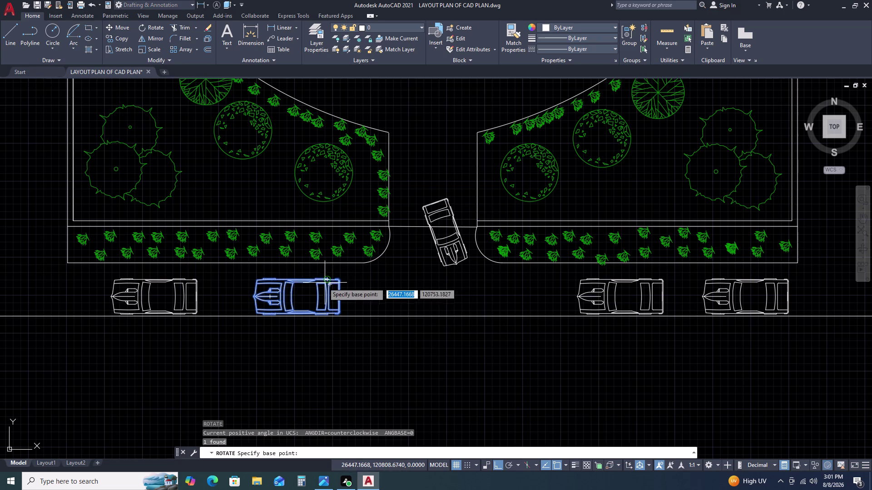
scroll(up, 3)
click(298, 279)
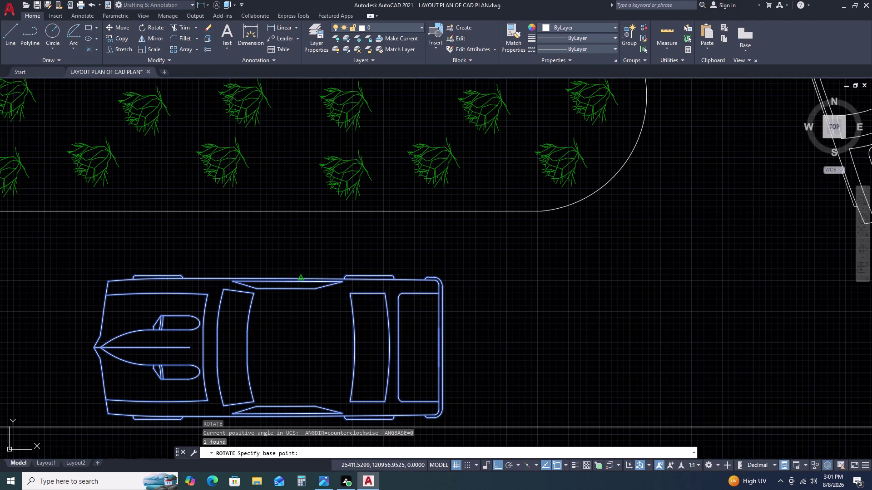
click(220, 257)
double_click(332, 259)
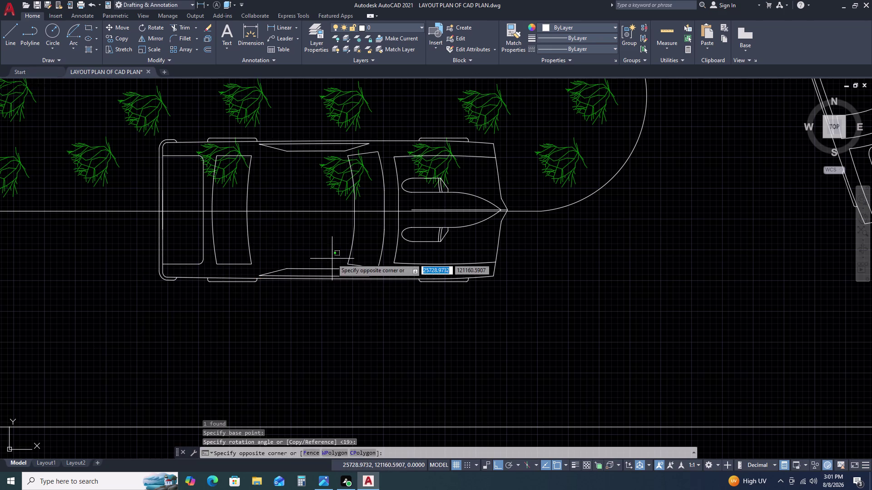
Move the turned car down into the lower lane.
click(301, 291)
text(M)
key(space)
drag(313, 301, 315, 307)
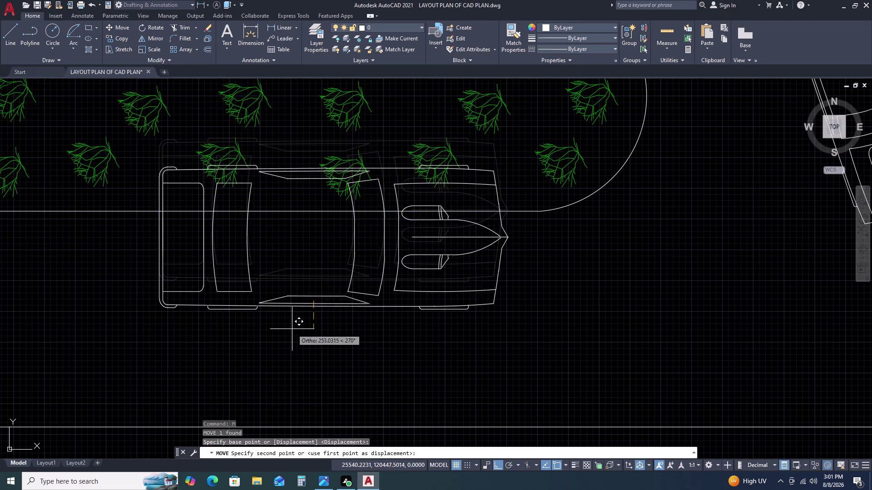
double_click(270, 406)
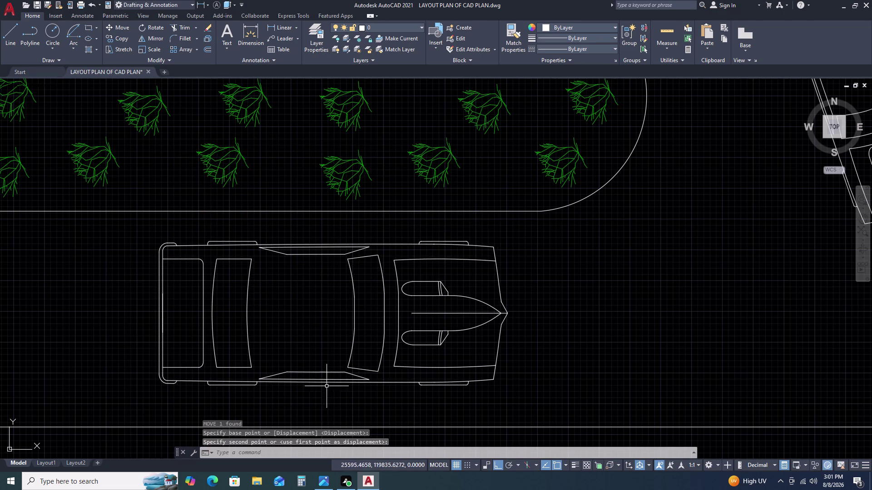
scroll(down, 3)
middle_drag(469, 371, 485, 311)
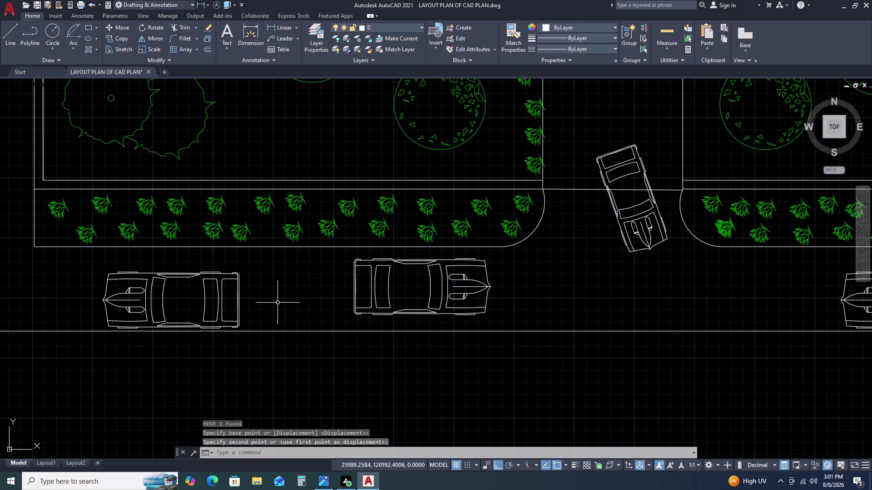
Delete the leftmost car from the street.
drag(277, 303, 265, 303)
double_click(209, 295)
key(Delete)
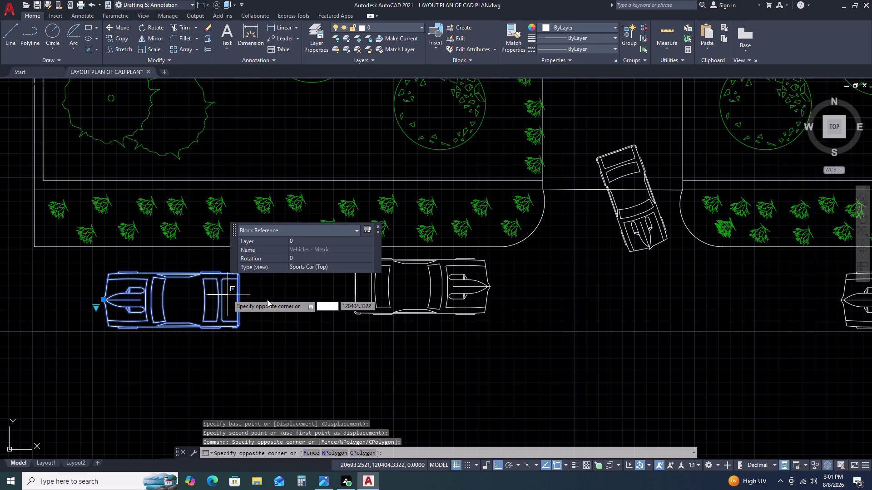
key(Escape)
key(Delete)
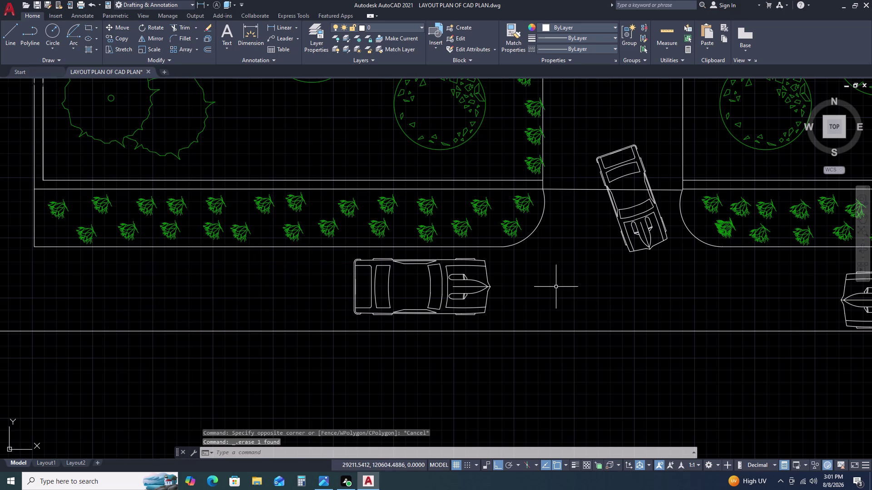
Select the right-facing car and pick a move base point on it.
drag(556, 287, 548, 287)
click(494, 293)
click(475, 294)
text(M)
key(space)
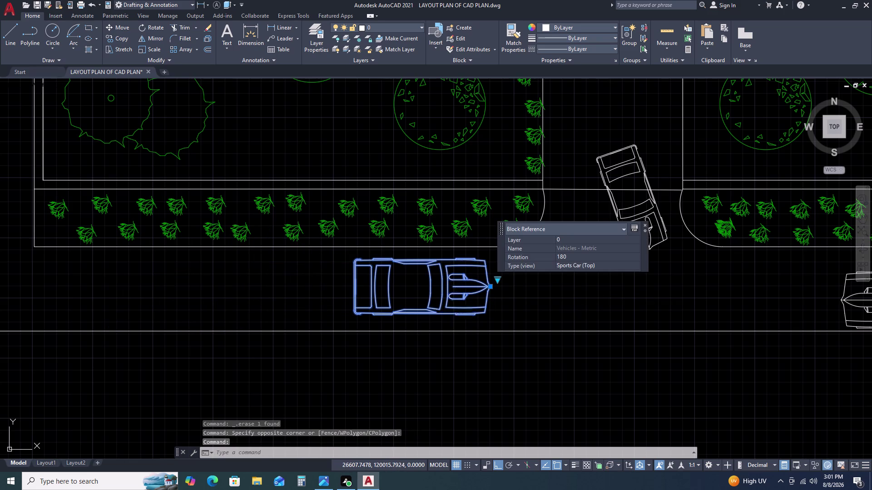
click(455, 309)
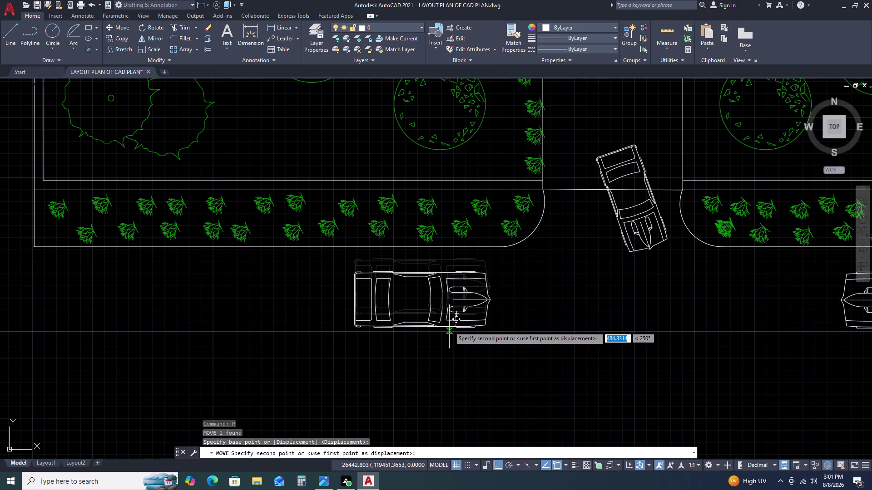
Drop the right-facing car, then move it again with Ortho off onto an endpoint.
click(449, 327)
scroll(down, 3)
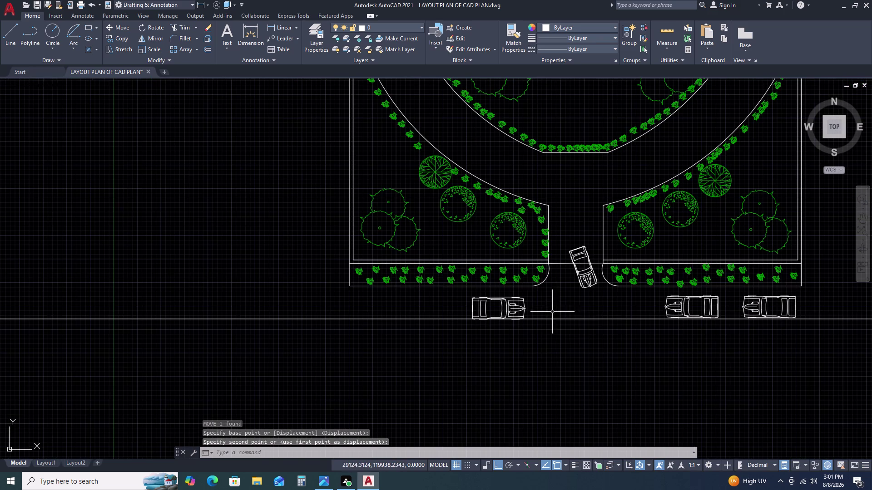
scroll(up, 3)
drag(624, 292, 601, 290)
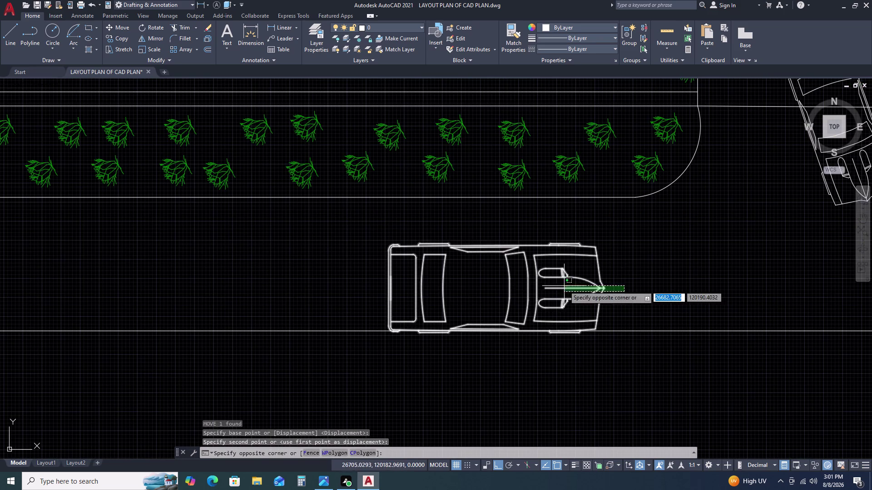
click(563, 282)
text(M)
key(space)
click(543, 283)
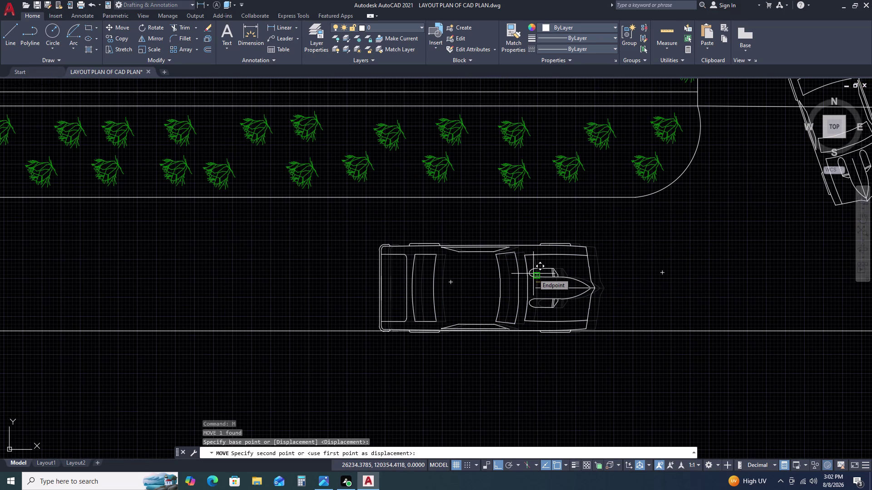
key(F8)
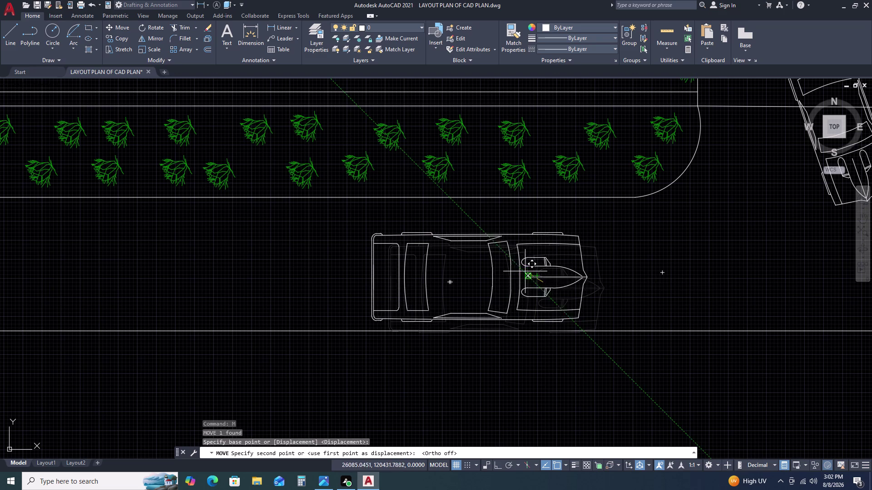
click(520, 273)
scroll(down, 3)
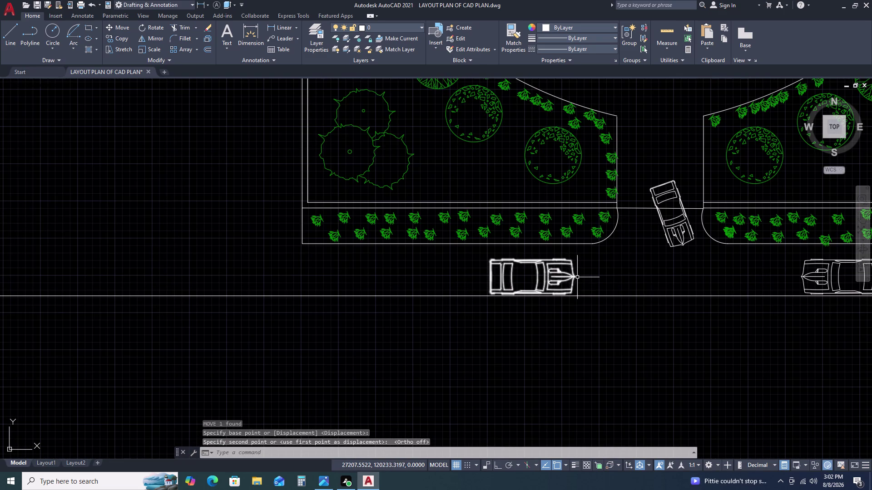
Copy the repositioned car once to its left and delete the angled driveway car.
click(577, 278)
click(563, 279)
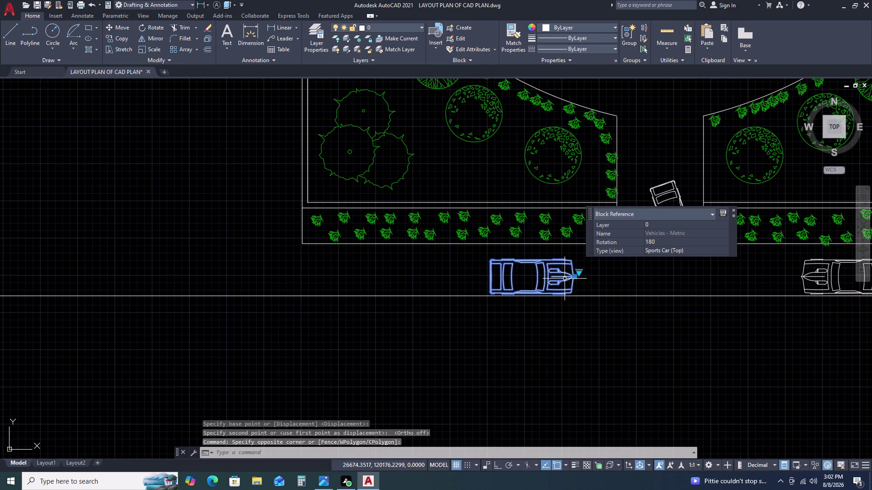
text(CO)
key(space)
click(559, 283)
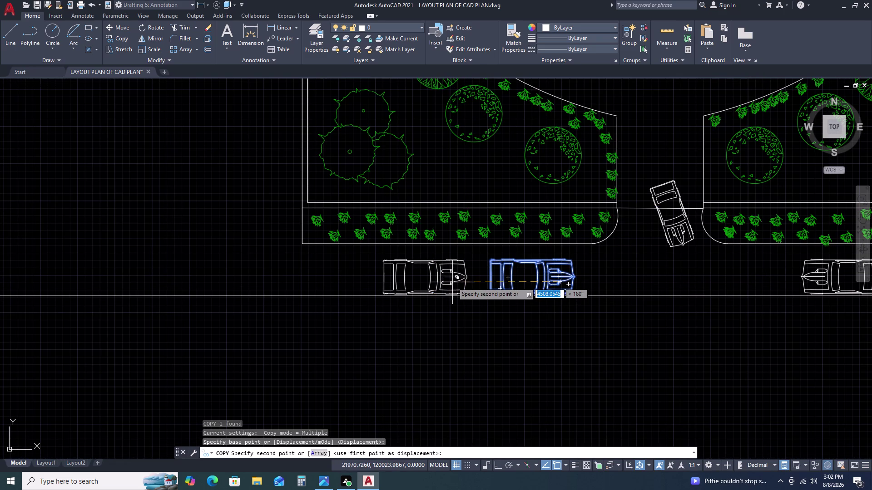
click(420, 283)
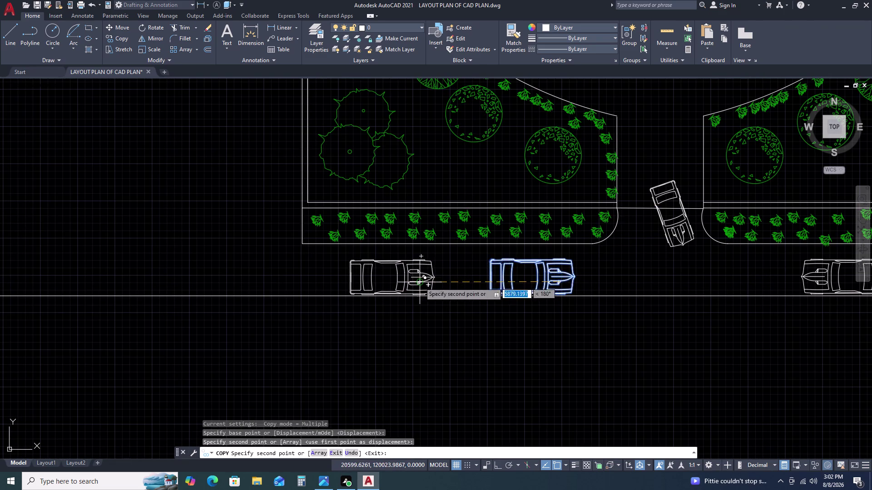
key(Escape)
click(676, 232)
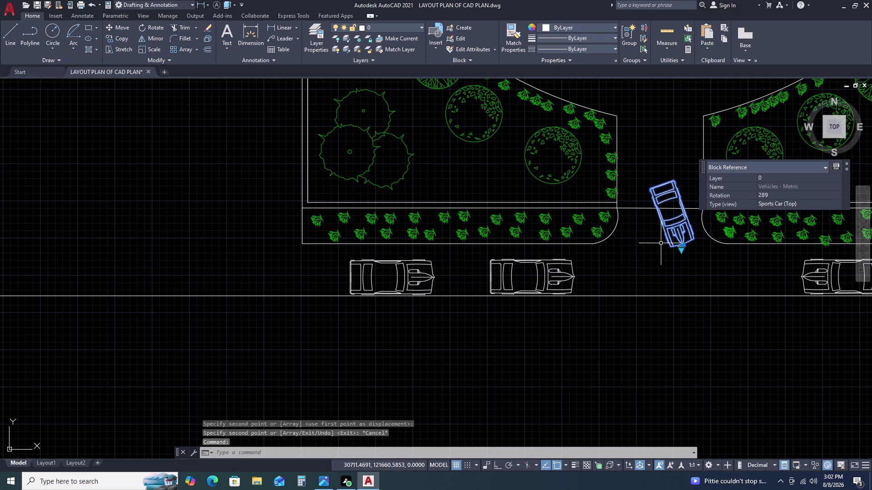
key(Delete)
Reselect the right-facing car, cancel a rotation, and start another copy of it.
drag(572, 280, 557, 281)
click(545, 279)
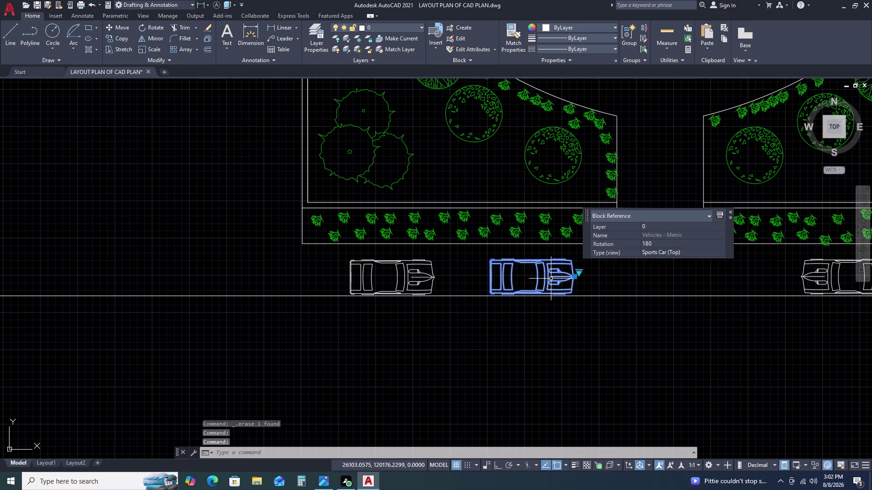
text(RO)
key(space)
key(Escape)
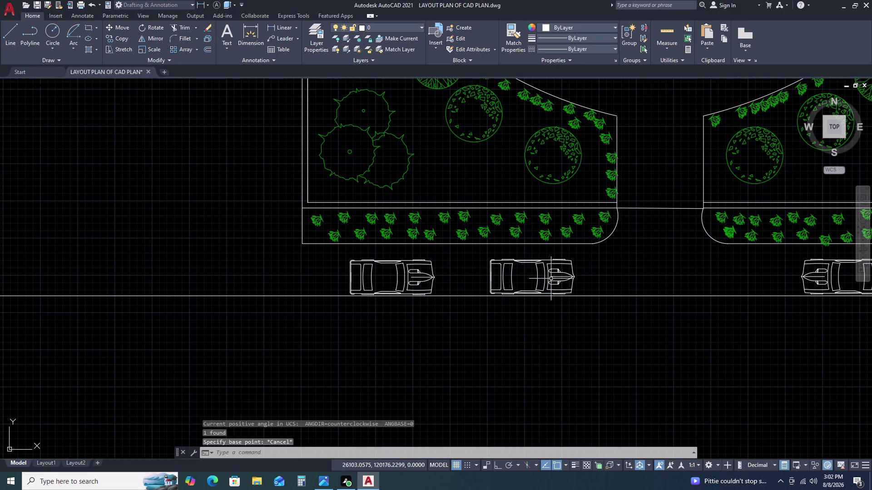
click(551, 279)
click(536, 278)
key(c)
text(O)
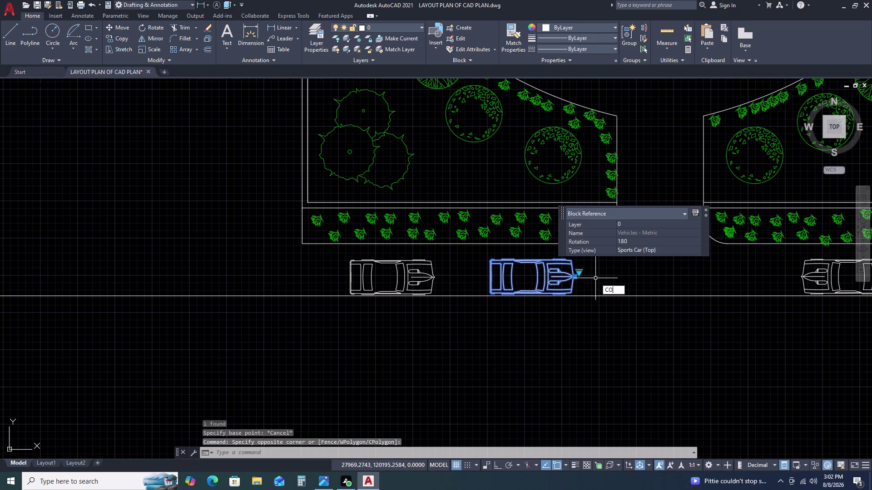
key(space)
drag(573, 284, 568, 287)
click(567, 287)
Select the third parked car and rotate it to an angle.
double_click(721, 279)
key(Escape)
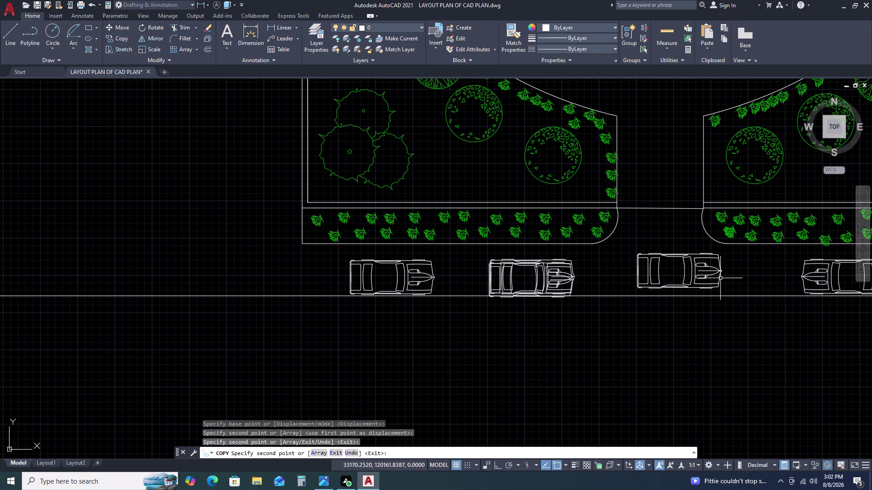
click(685, 250)
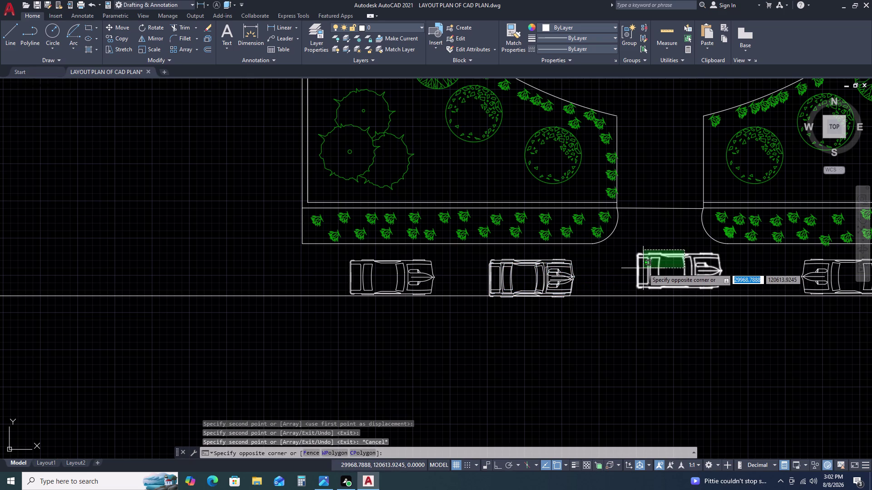
double_click(643, 269)
text(RO)
key(space)
click(643, 269)
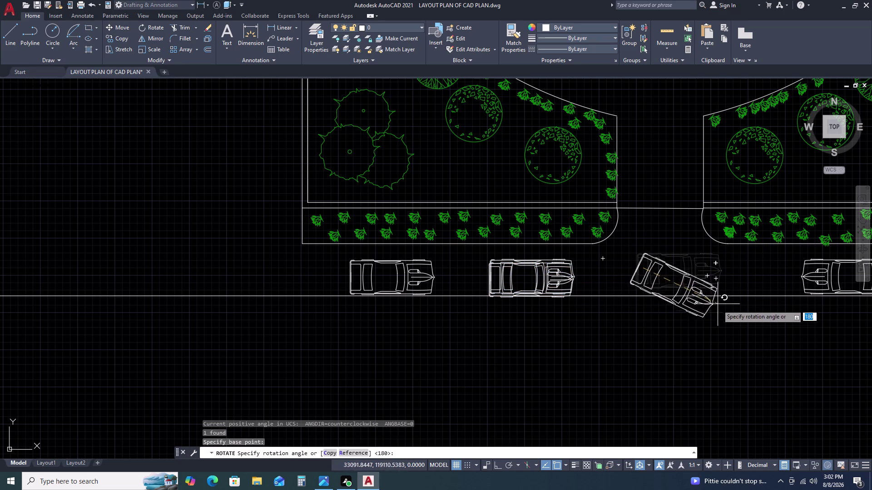
click(678, 331)
Close the accidentally opened Edit Block Definition dialog and clear the selection.
click(695, 311)
double_click(675, 327)
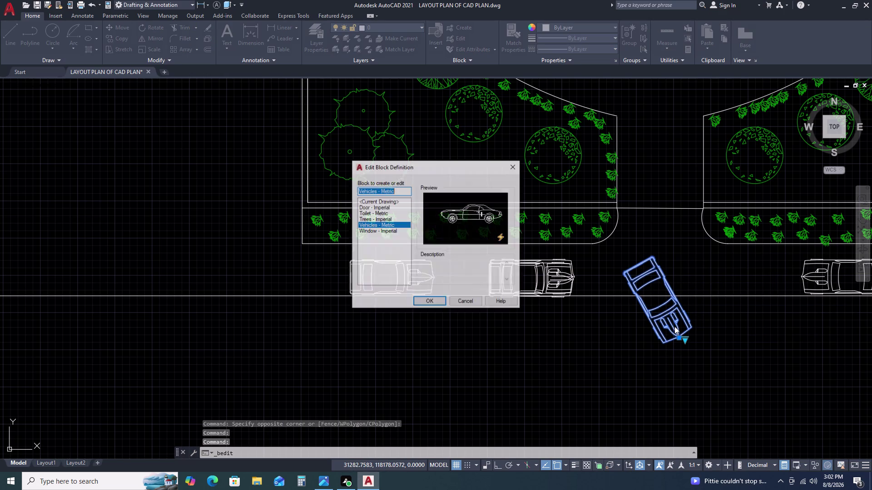
double_click(513, 166)
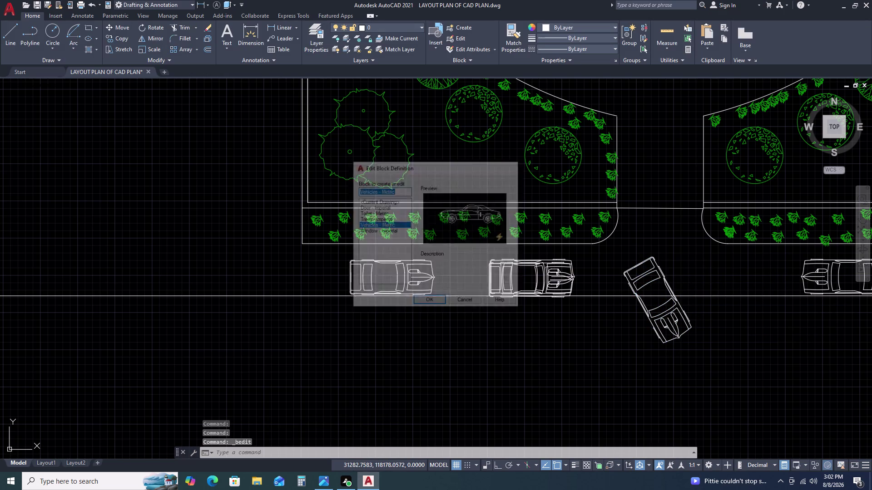
click(494, 169)
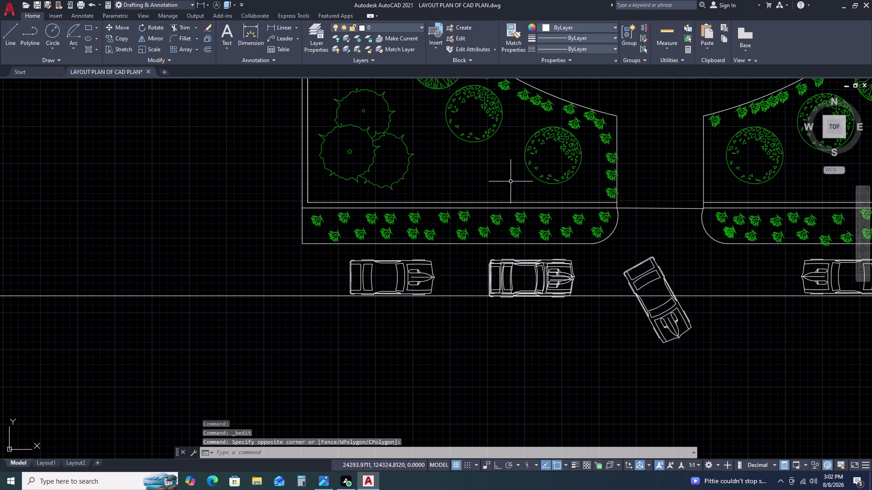
Move the angled car up into the gap between the planting beds.
drag(667, 255, 663, 255)
click(650, 261)
text(M)
key(space)
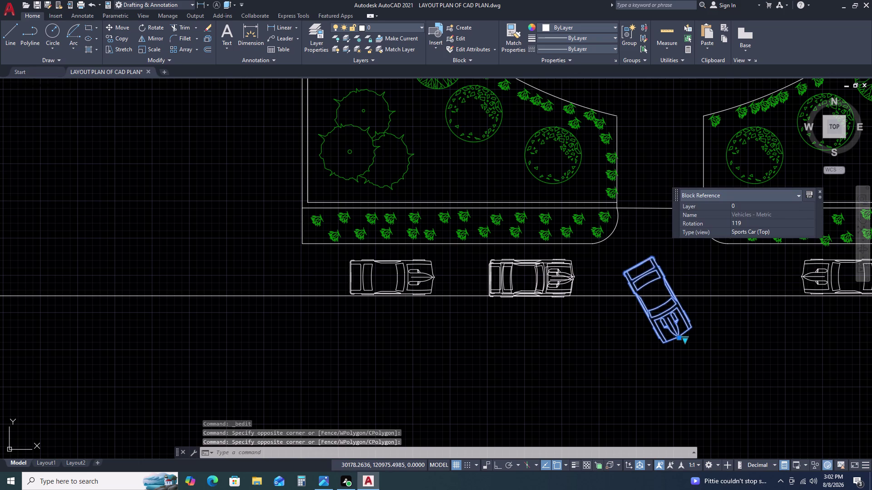
click(631, 262)
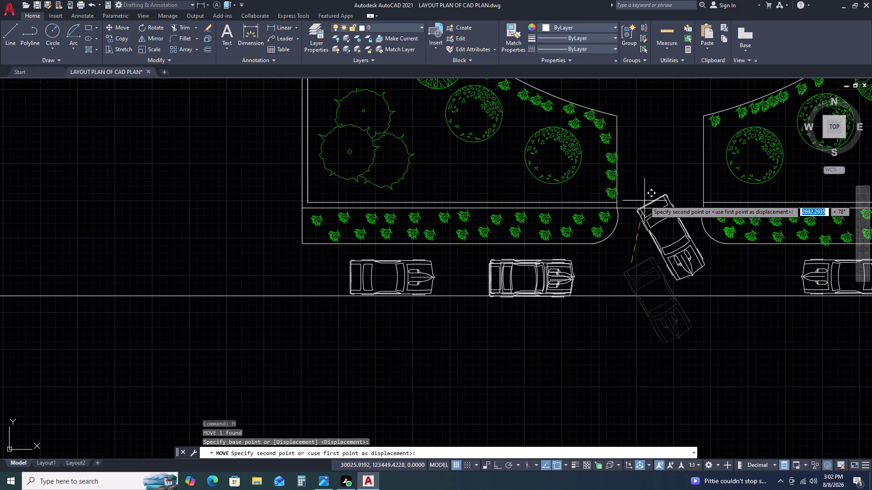
click(645, 185)
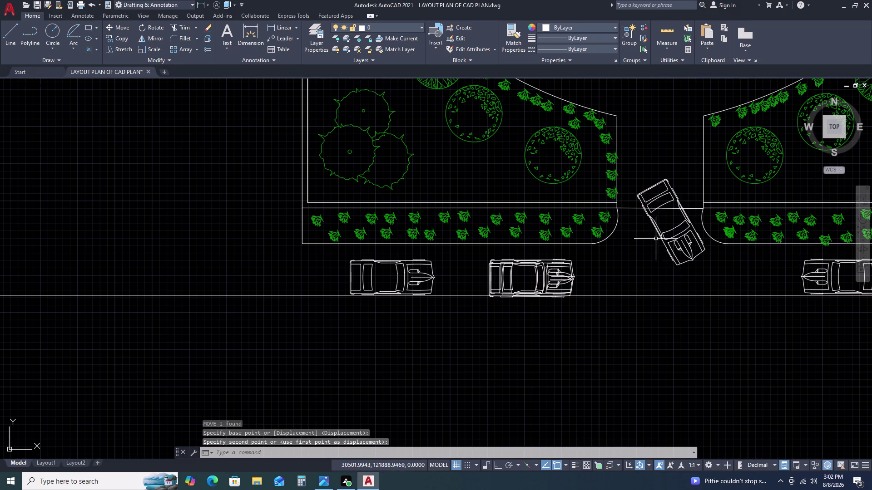
scroll(down, 3)
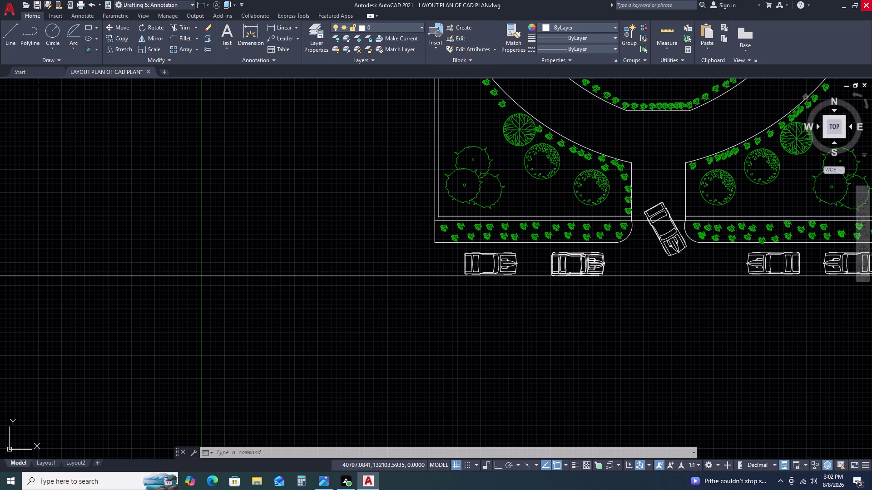
scroll(down, 3)
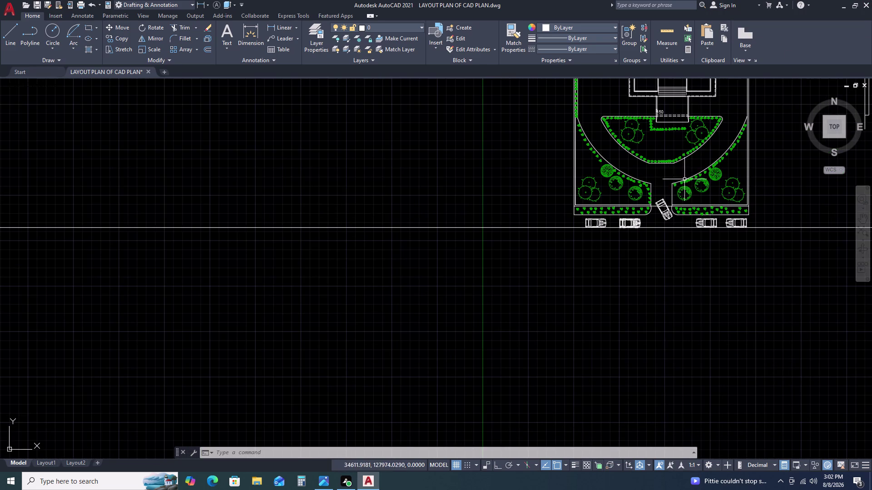
scroll(down, 3)
middle_drag(720, 128, 657, 177)
scroll(up, 3)
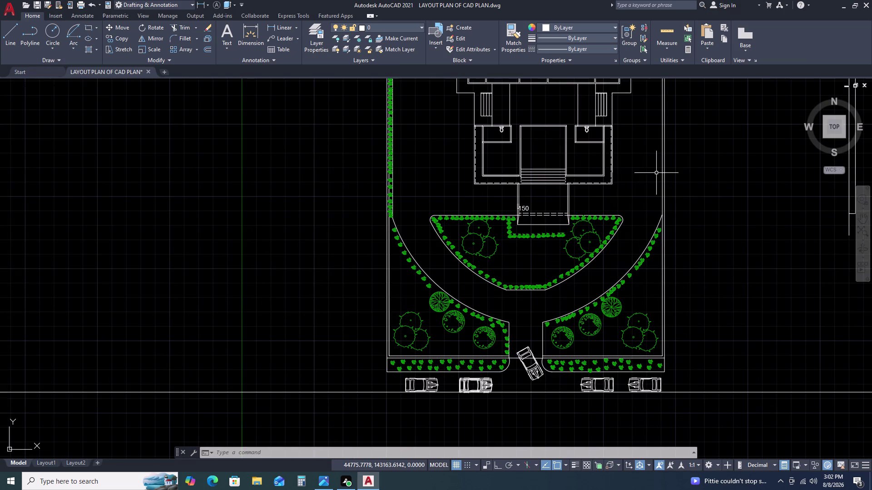
key(h)
key(space)
scroll(down, 3)
click(627, 170)
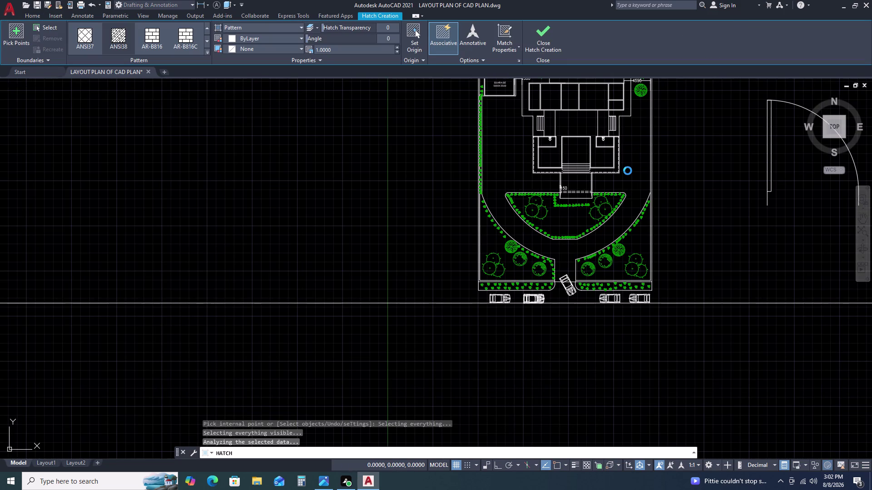
scroll(down, 3)
middle_drag(628, 171, 558, 199)
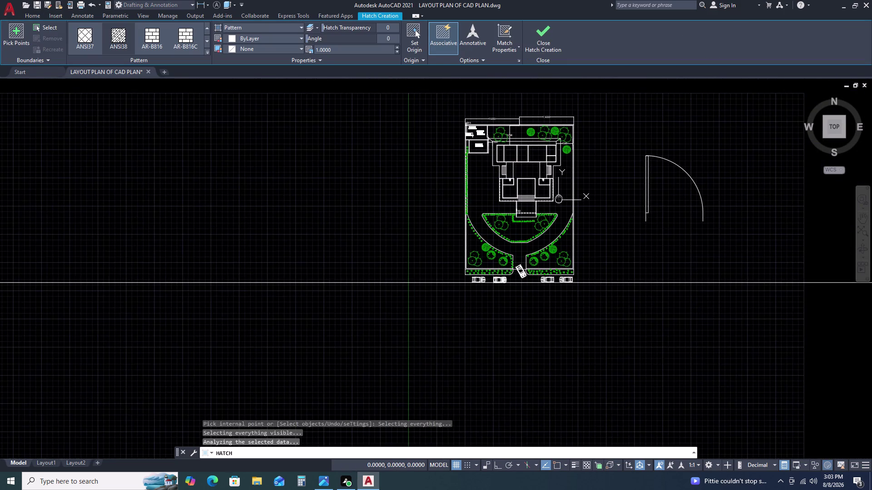
scroll(down, 3)
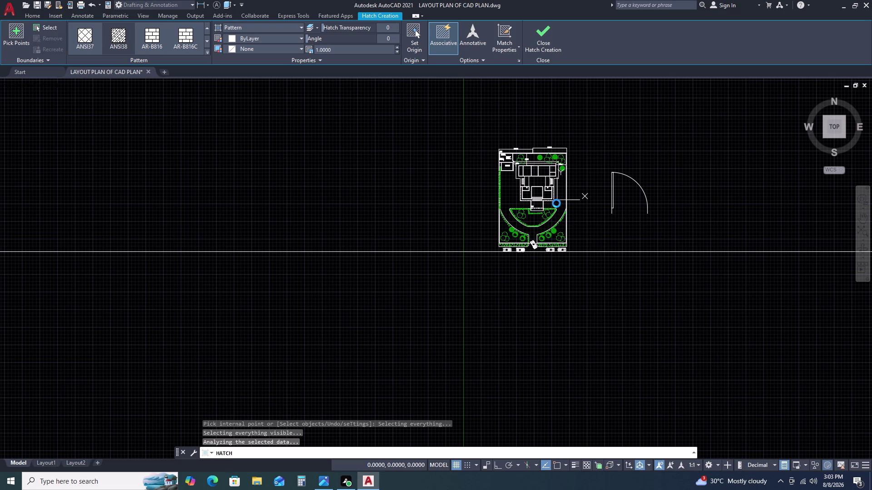
key(Escape)
key(Escape)
key(Escape)
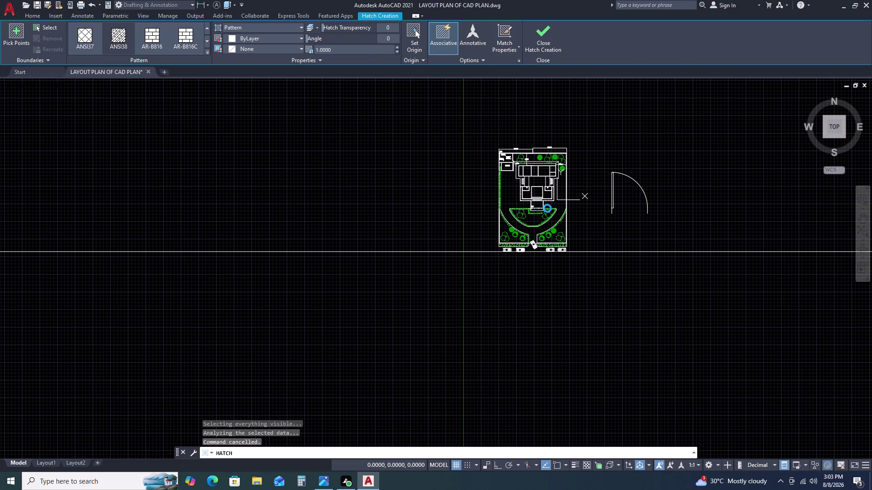
key(Escape)
key(Escape)
key(Escape)
scroll(up, 3)
scroll(down, 3)
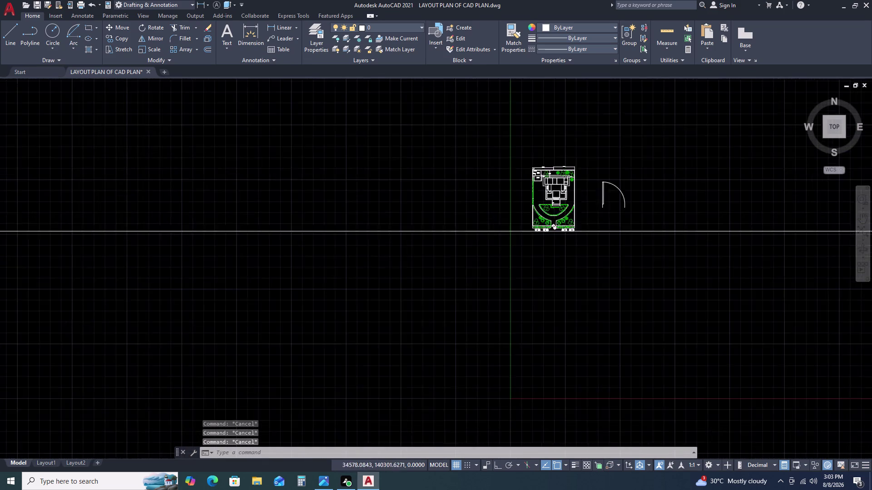
Draw a rectangle left of the site plan with REC and invoke the H hatch command.
key(r)
key(e)
key(c)
key(space)
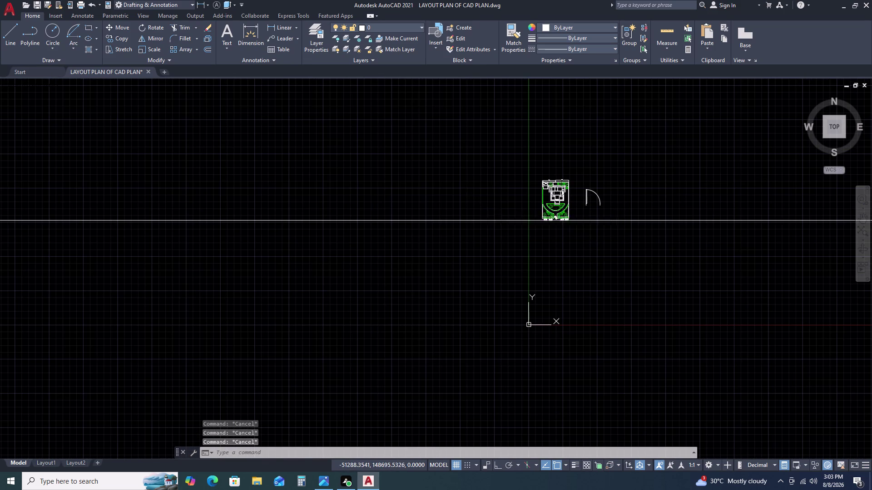
double_click(420, 161)
click(480, 199)
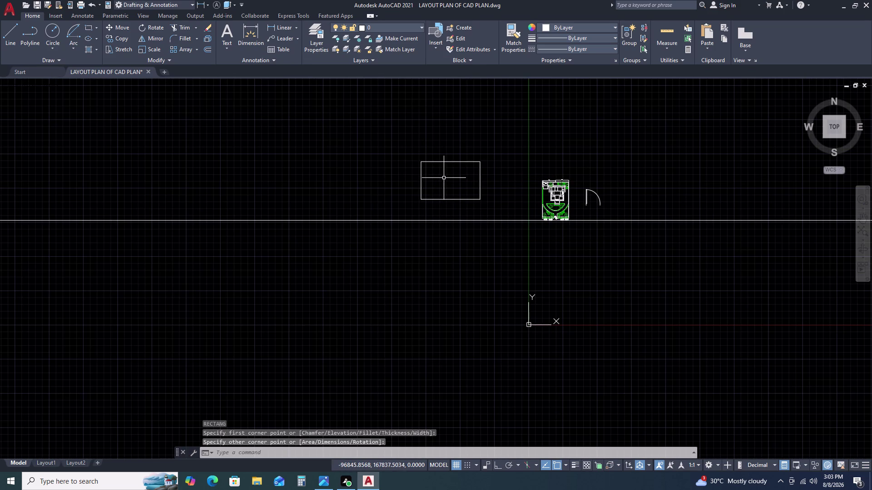
key(h)
key(space)
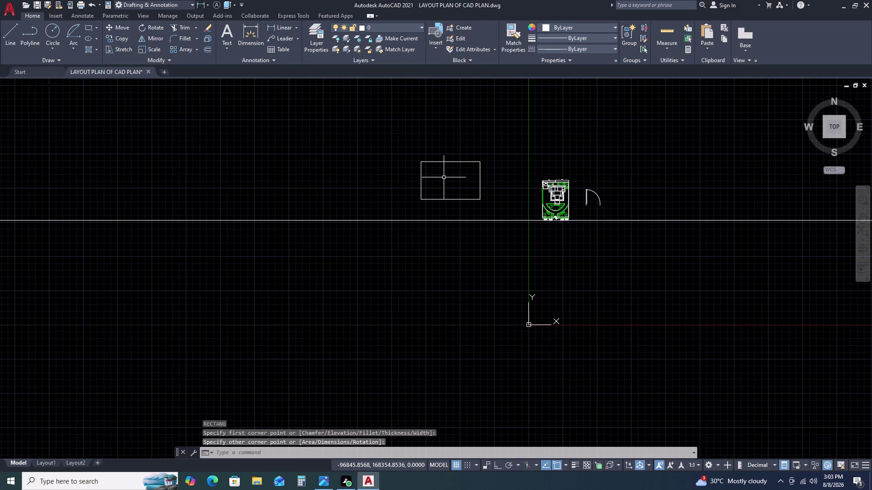
click(462, 177)
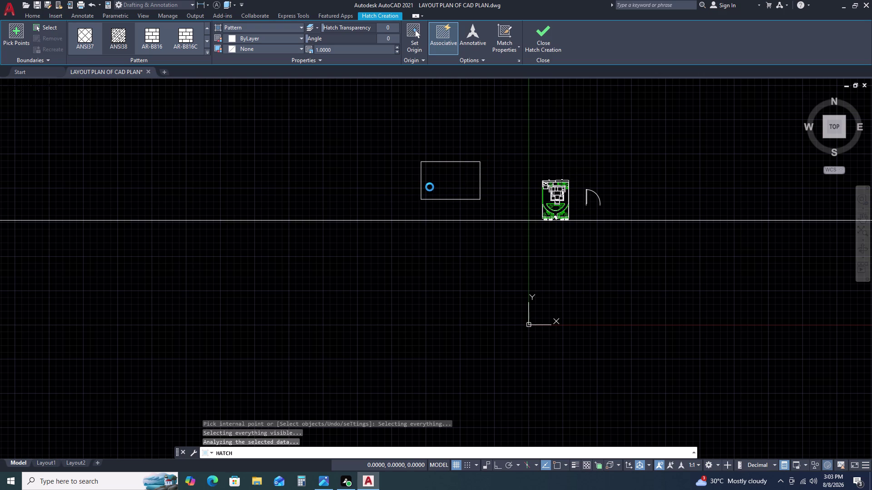
Zoom around the plan and cancel the pending hatch.
click(455, 172)
scroll(up, 3)
scroll(up, 3)
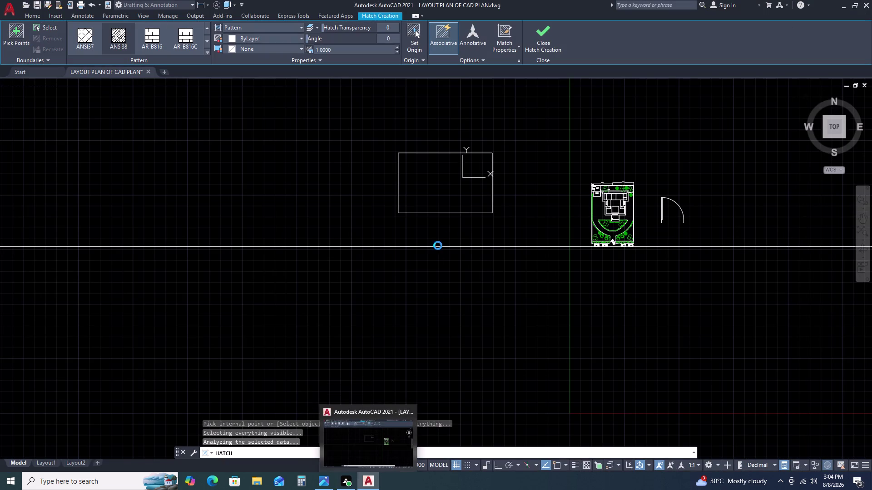
scroll(up, 3)
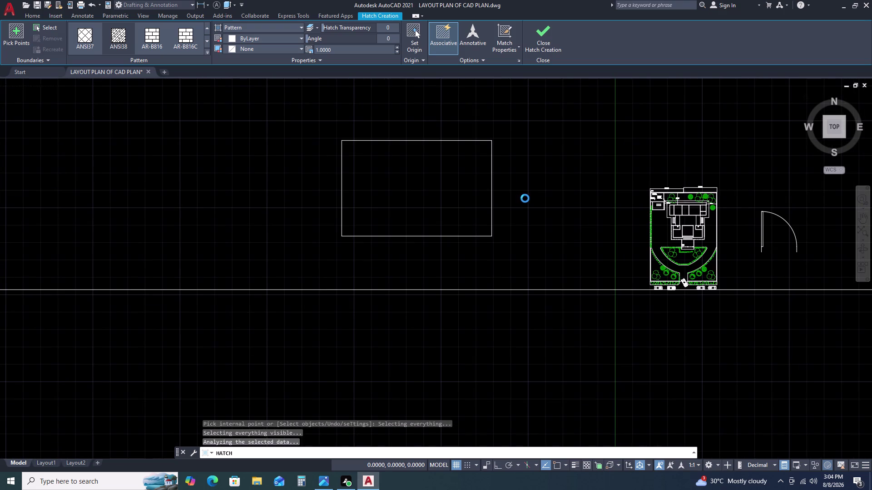
scroll(down, 3)
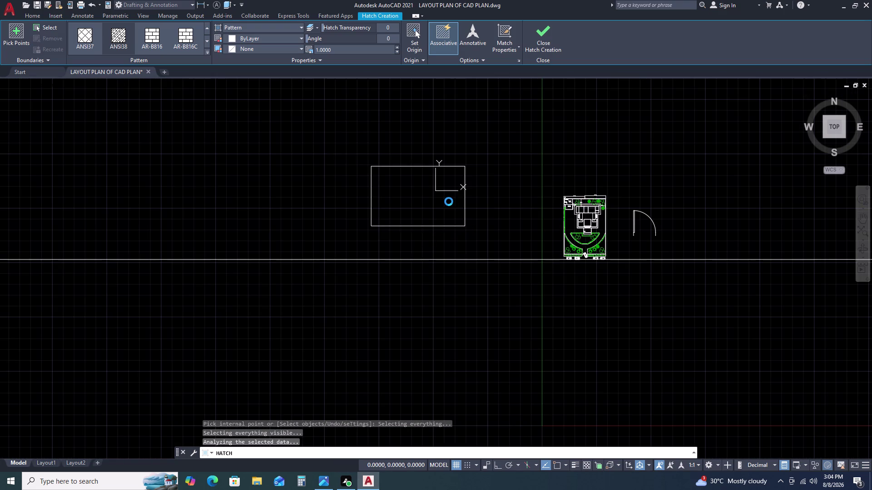
scroll(up, 3)
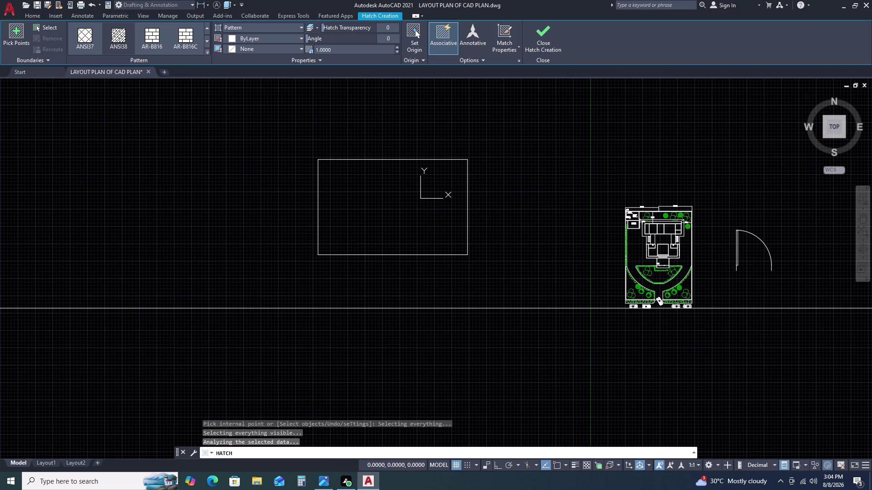
scroll(down, 3)
scroll(down, 3)
scroll(down, 3)
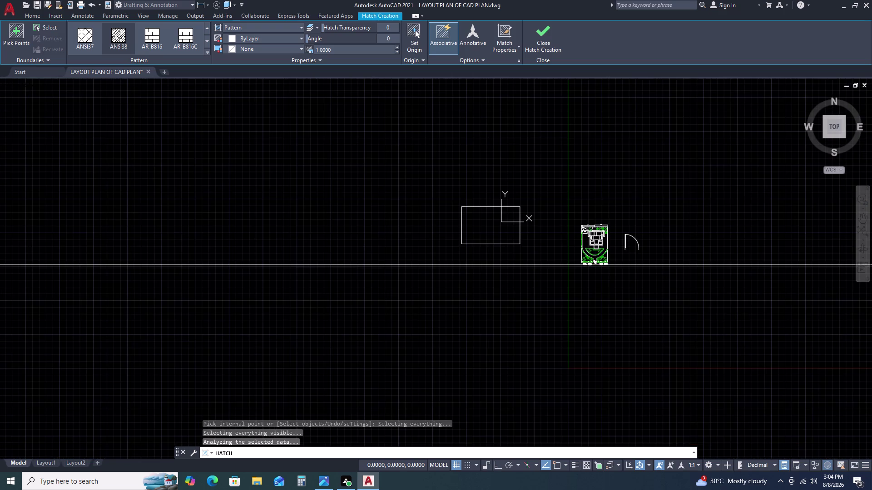
key(Escape)
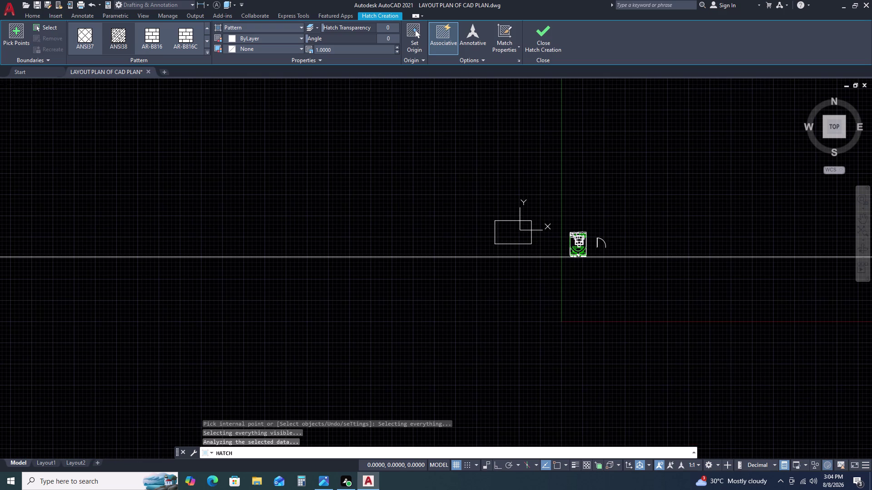
key(Escape)
key(Escape)
scroll(up, 3)
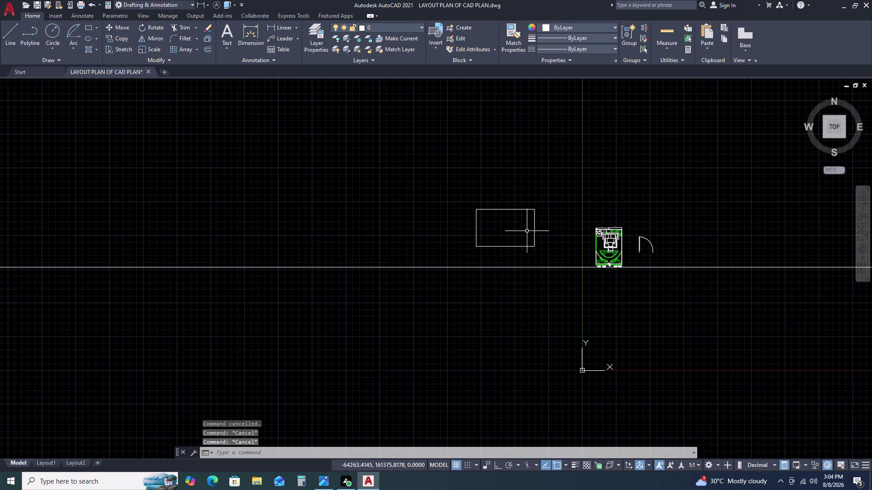
Select the new rectangle and start moving it, then cancel the move.
click(541, 213)
click(536, 225)
drag(524, 241, 516, 242)
click(473, 246)
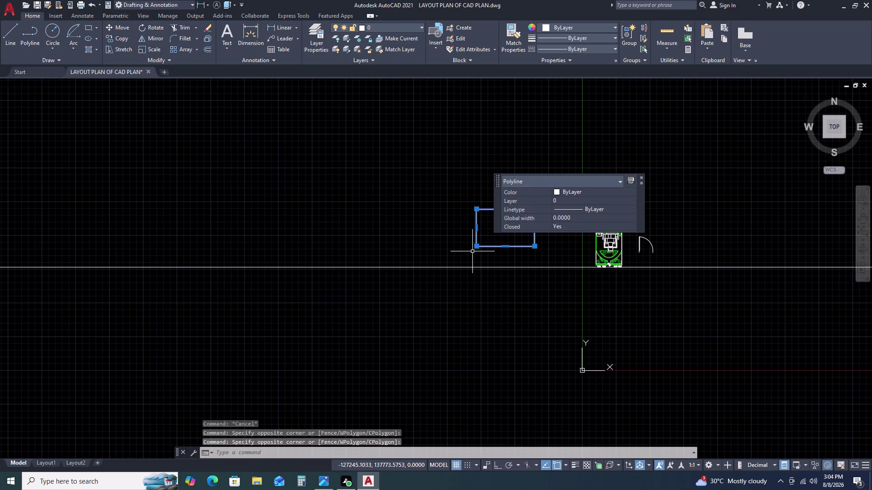
text(M)
key(space)
click(477, 263)
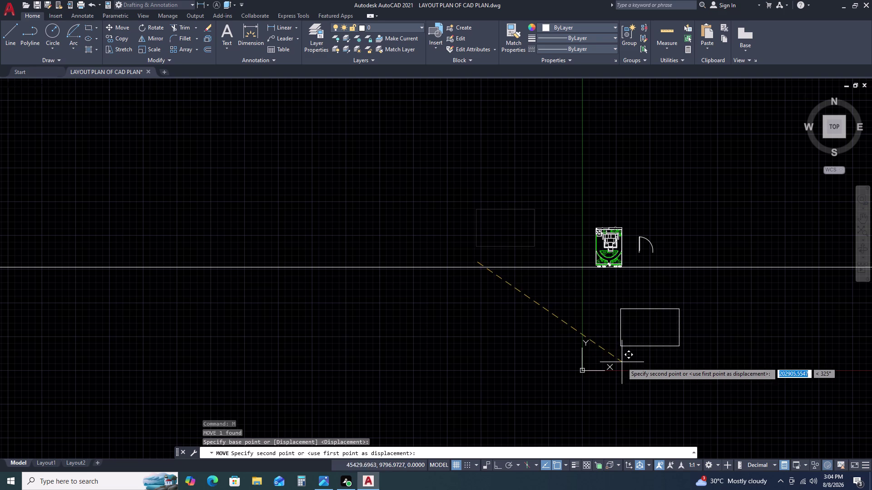
key(Escape)
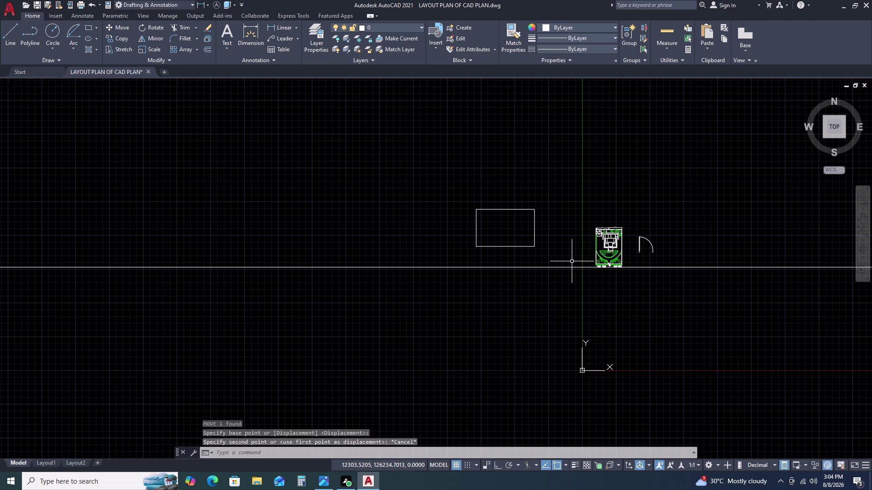
Delete the rectangle and pan toward the driveway corner.
click(533, 233)
key(Delete)
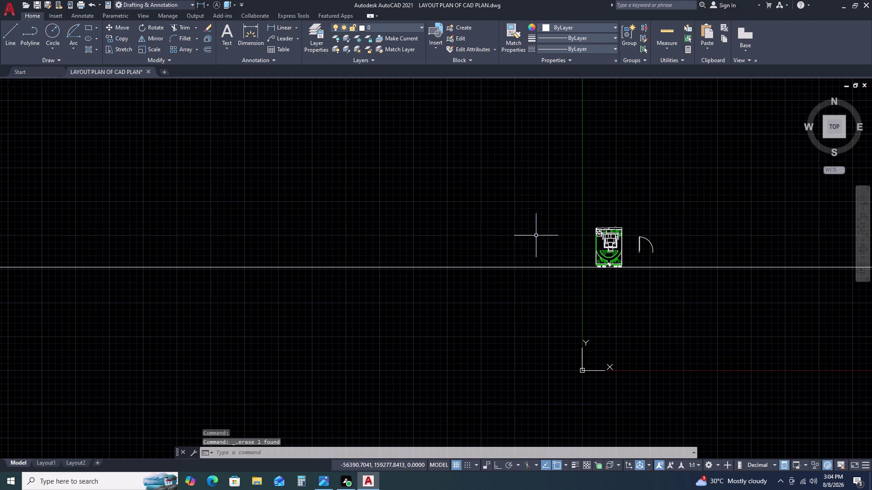
scroll(up, 3)
scroll(up, 3)
middle_drag(632, 243, 568, 273)
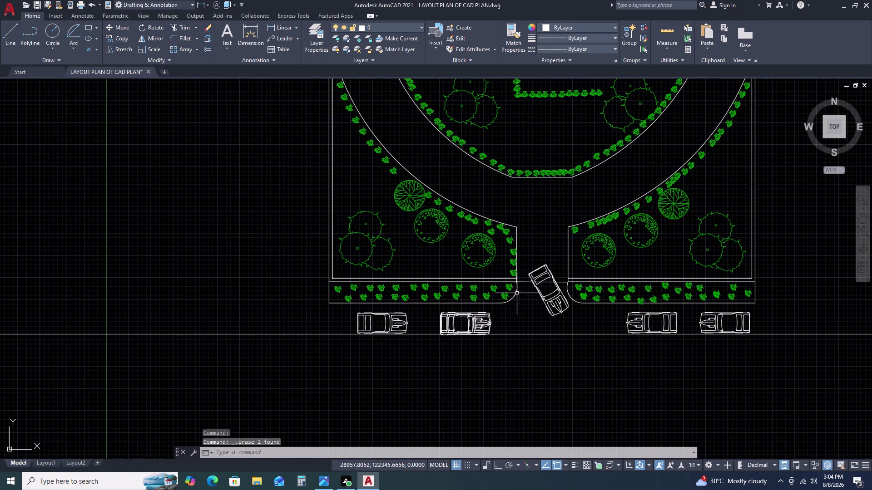
Draw a diagonal line from the road edge to the vertical boundary.
scroll(up, 3)
text(L)
key(space)
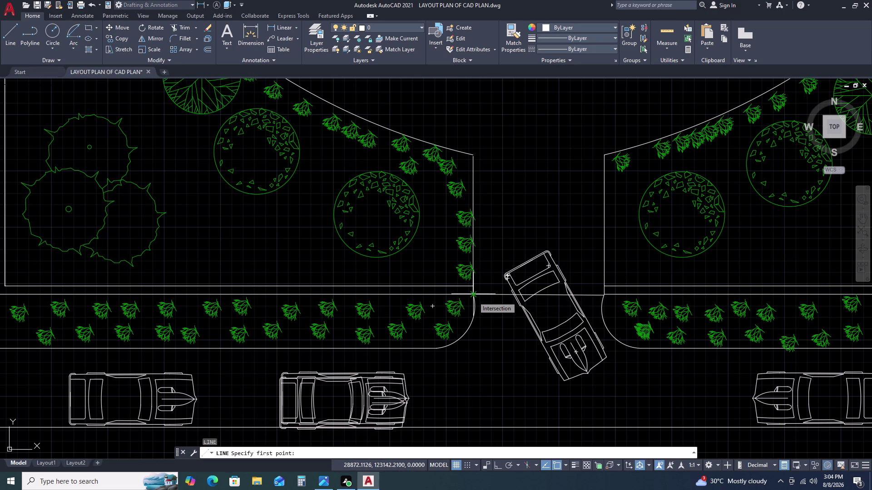
scroll(up, 3)
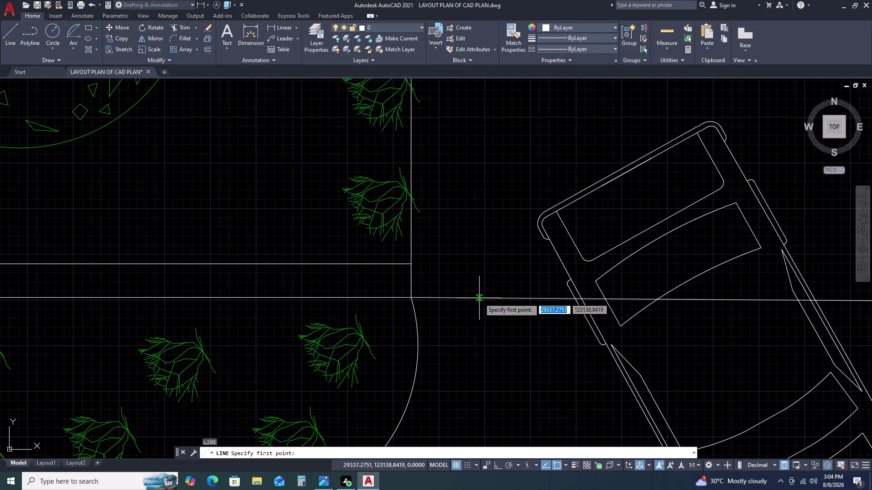
click(479, 299)
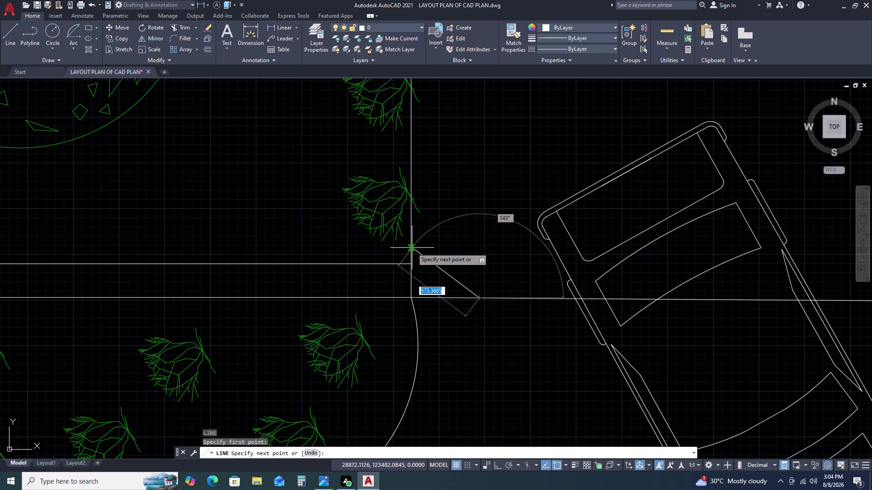
click(410, 243)
key(Escape)
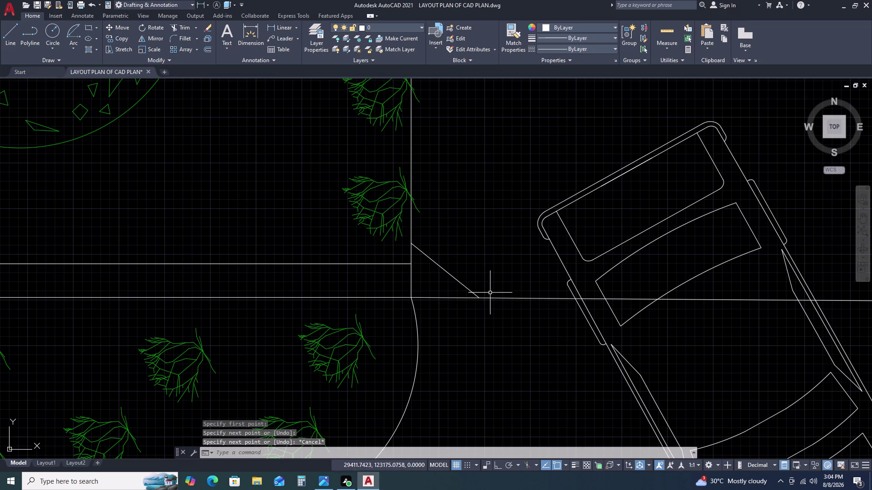
Select the diagonal line and begin a mirror, then cancel the attempt.
click(470, 272)
click(448, 280)
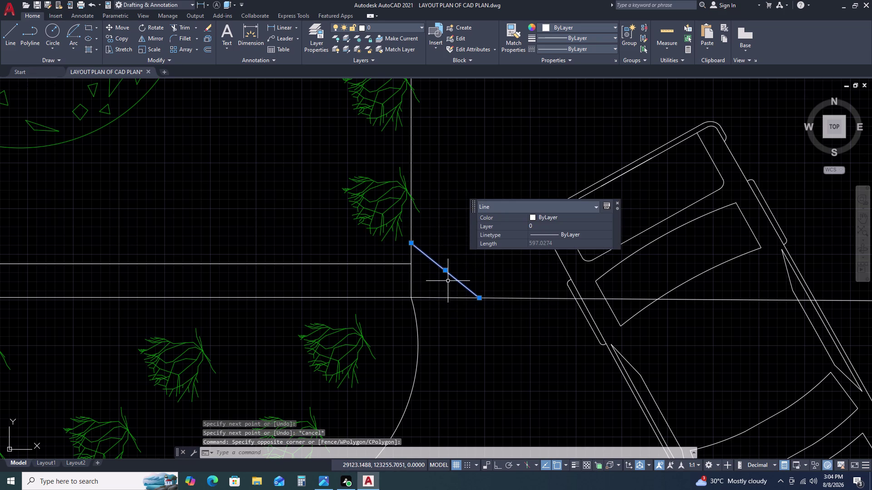
text(MI)
key(space)
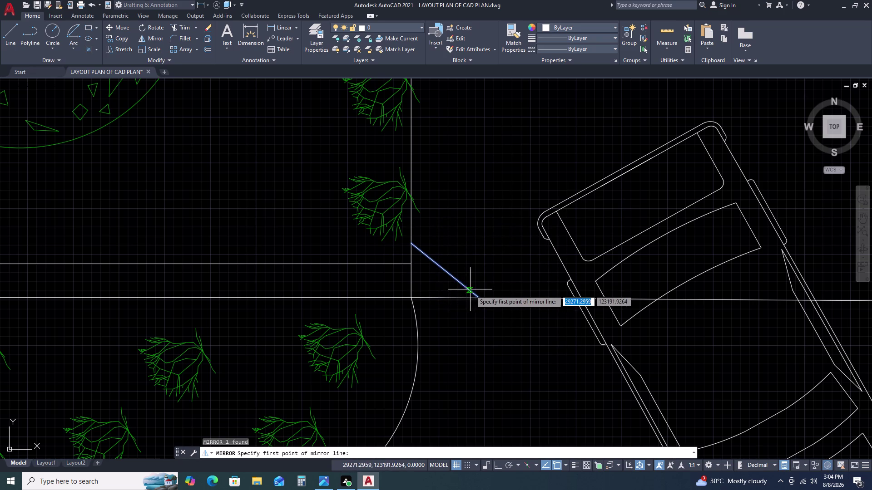
click(476, 298)
right_click(477, 298)
click(477, 298)
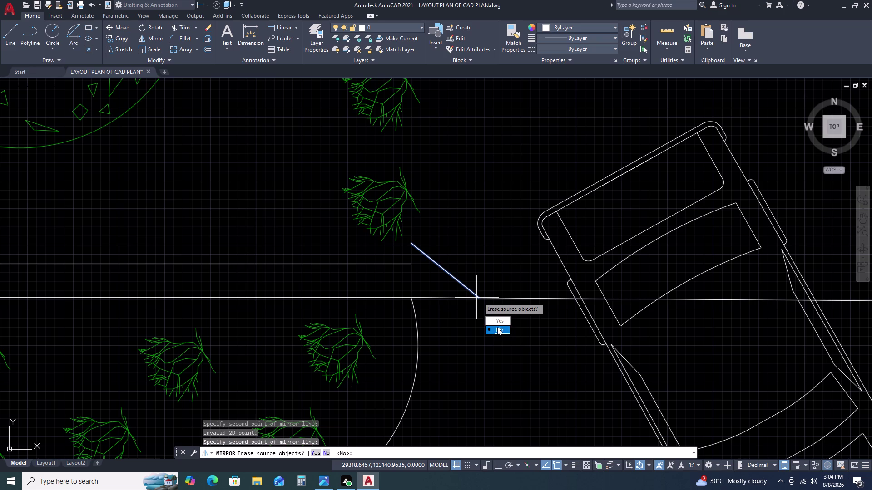
key(Escape)
Mirror the diagonal line about a vertical axis, keeping the original.
click(465, 272)
click(450, 281)
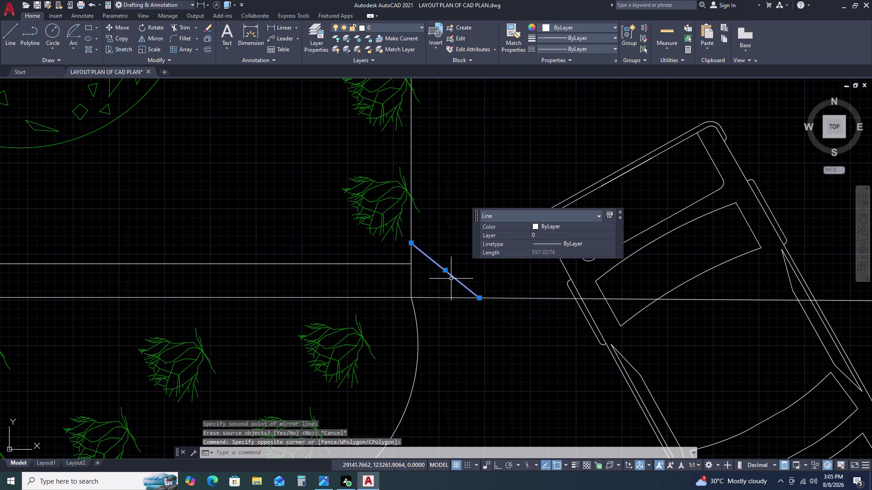
text(MI)
key(space)
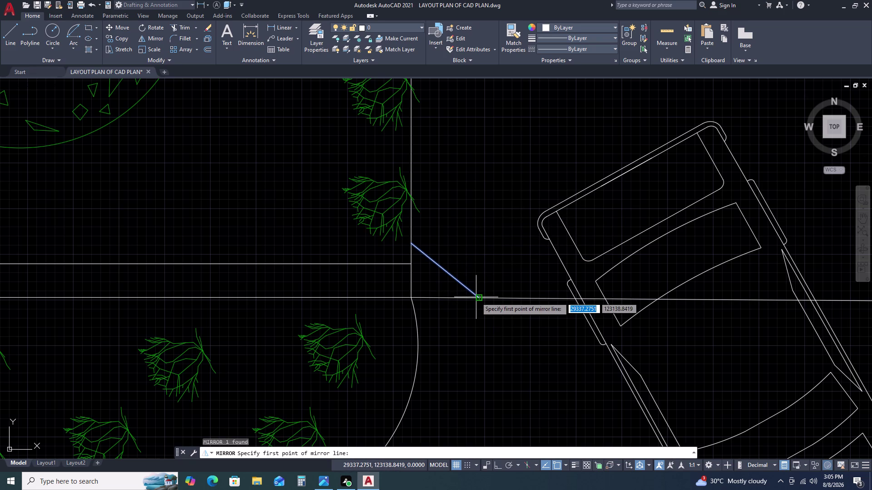
click(476, 297)
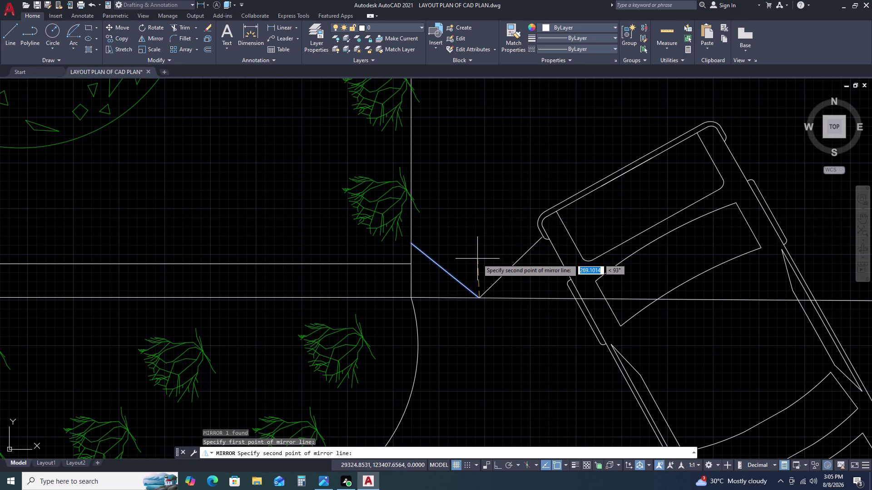
click(480, 258)
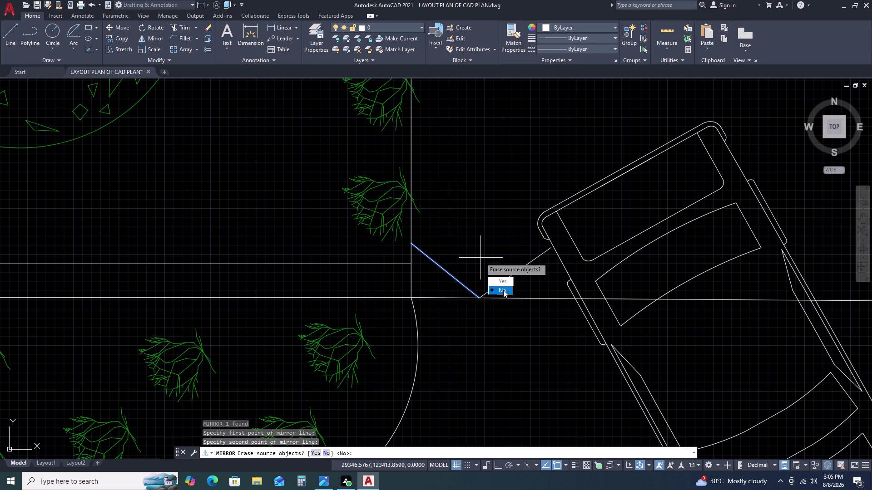
click(503, 290)
Offset both diagonal lines 150 units inward, inside the V.
click(452, 251)
click(439, 271)
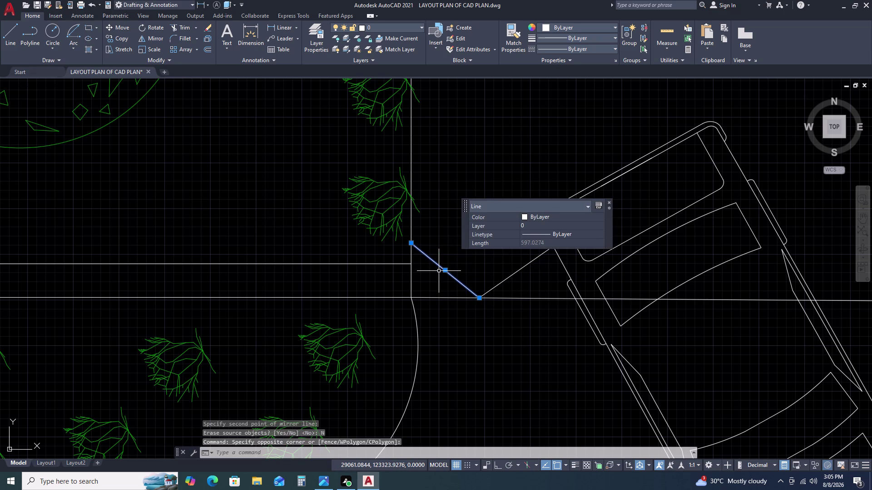
text(O)
key(space)
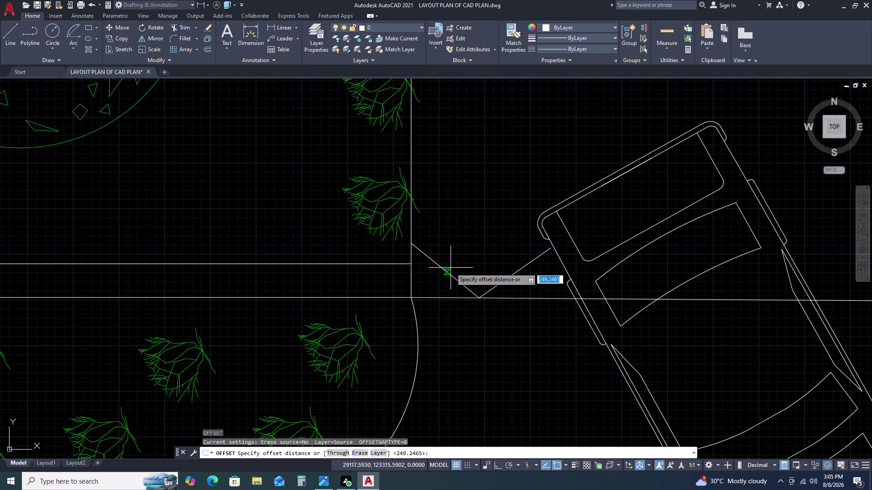
text(15)
key(0)
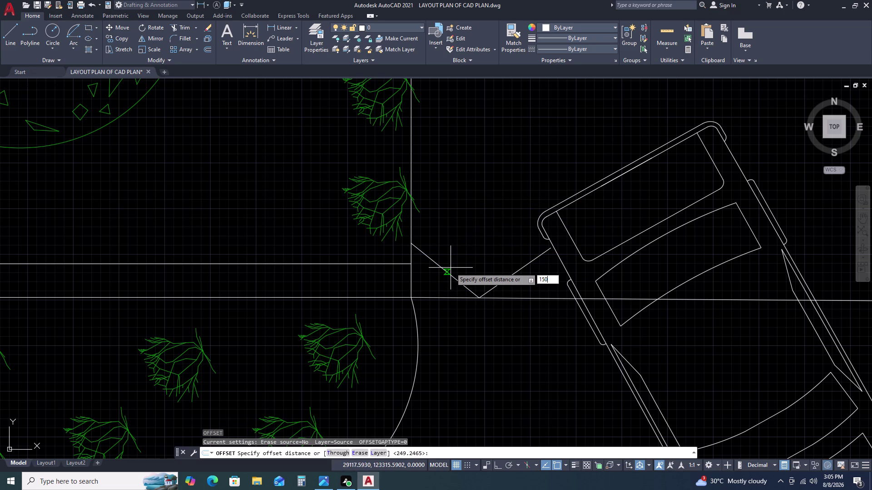
key(space)
click(481, 244)
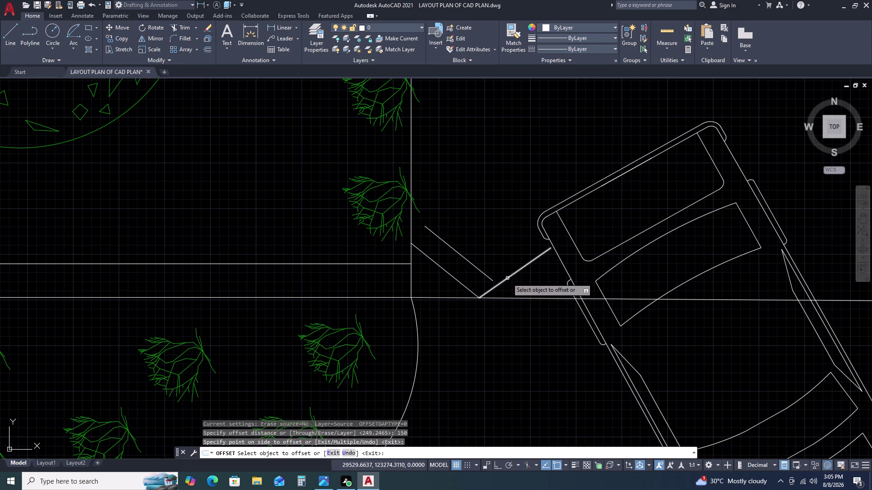
click(507, 279)
click(483, 249)
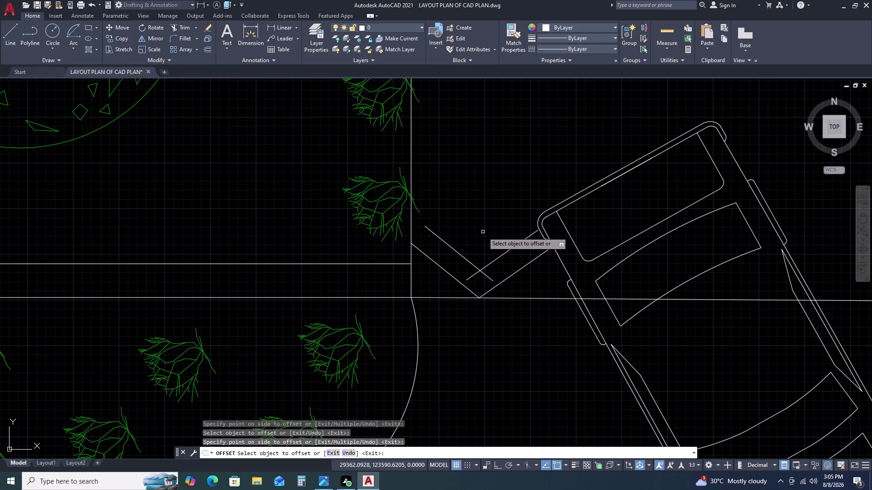
key(Escape)
scroll(down, 3)
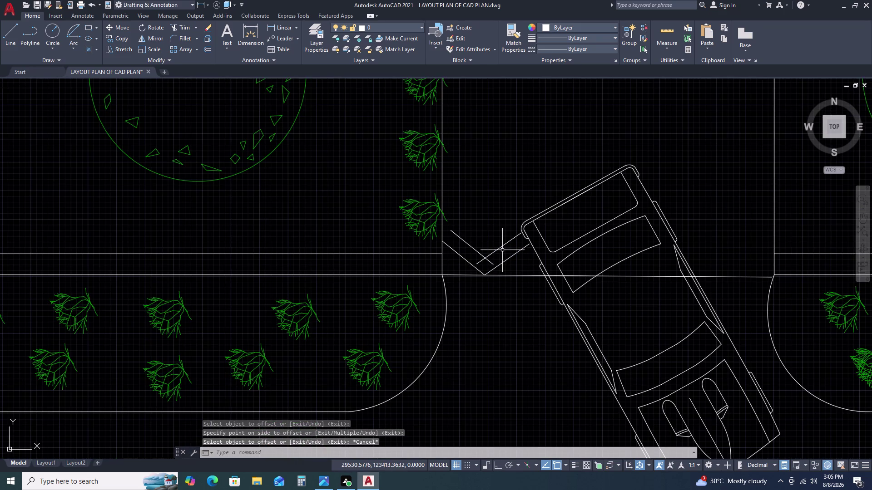
scroll(up, 3)
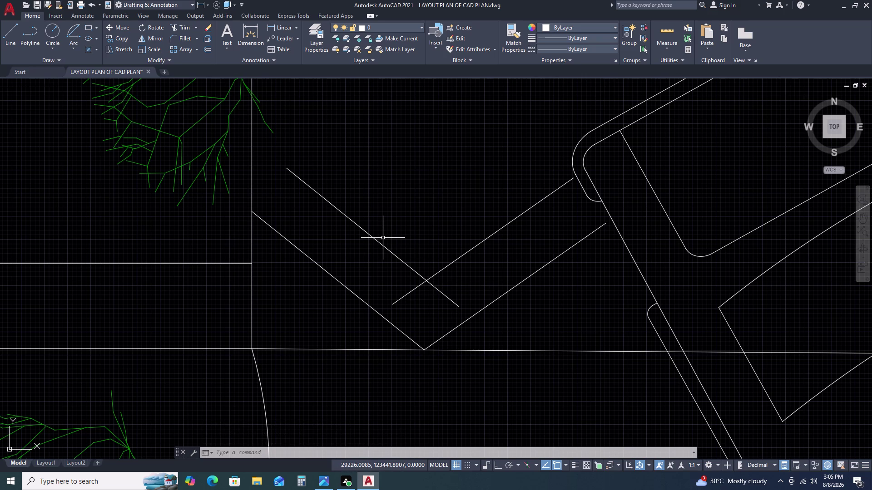
Extend the inner left offset line across the V using a fence.
text(EX)
key(space)
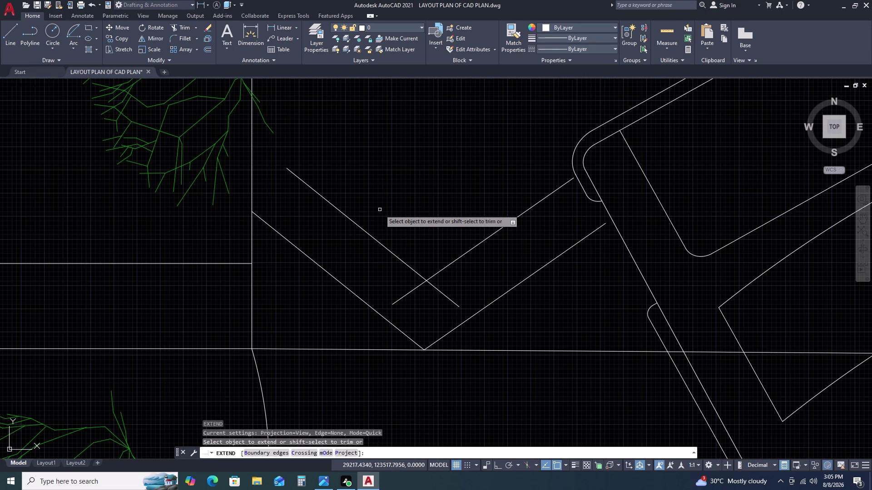
click(380, 210)
click(347, 230)
click(450, 291)
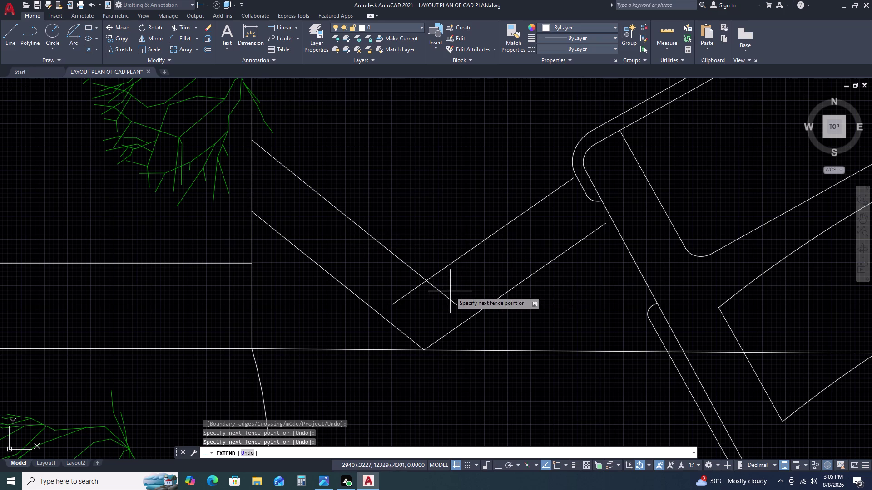
click(436, 300)
key(Escape)
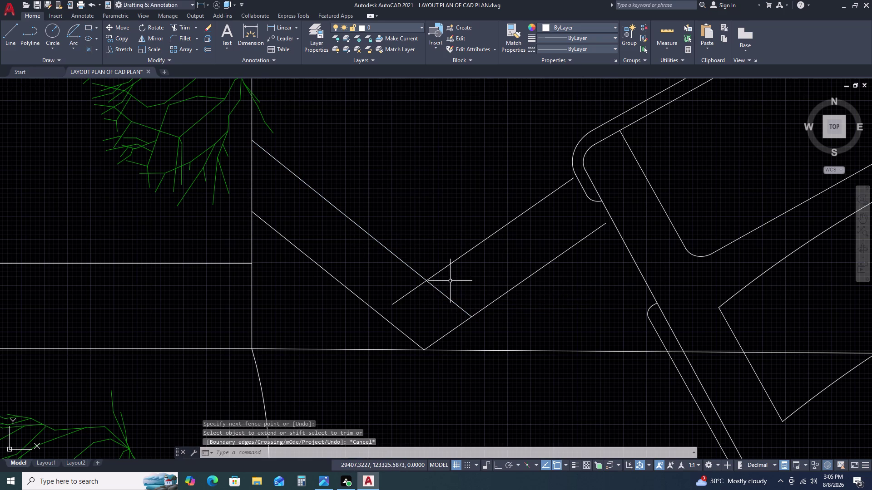
Extend the inner right offset line to the car outline.
text(EX)
key(space)
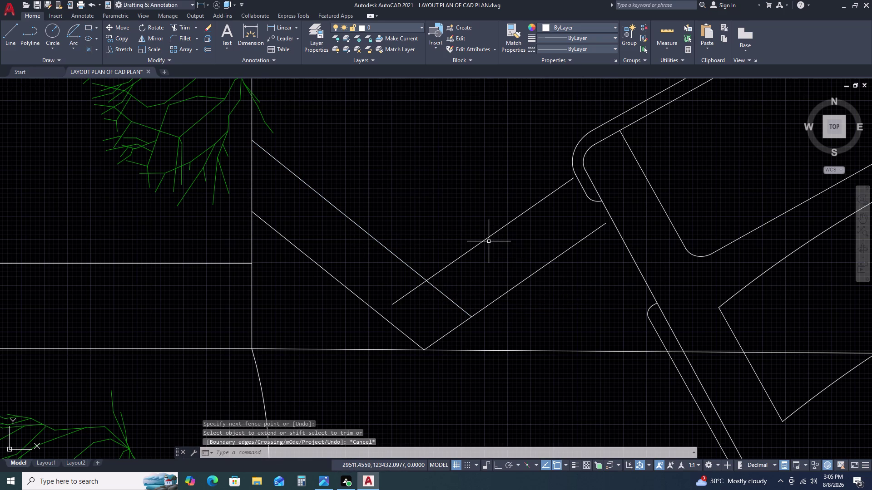
drag(485, 223, 486, 230)
click(552, 313)
key(Escape)
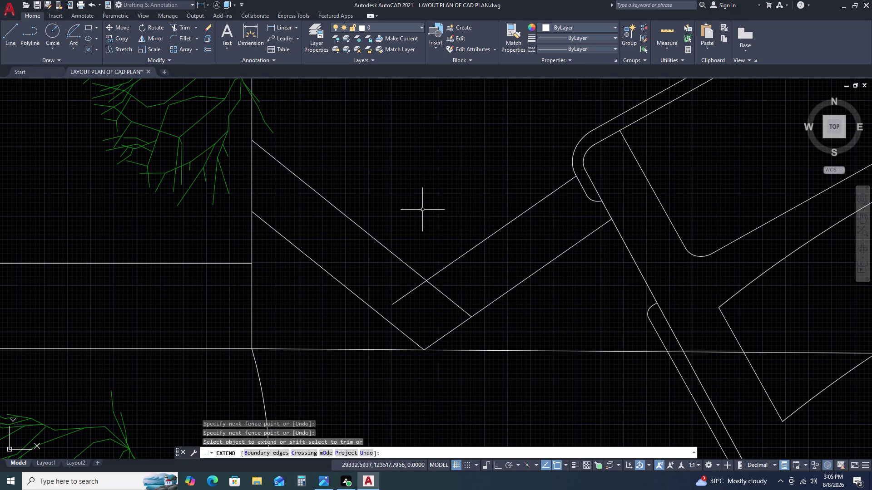
scroll(down, 3)
scroll(up, 3)
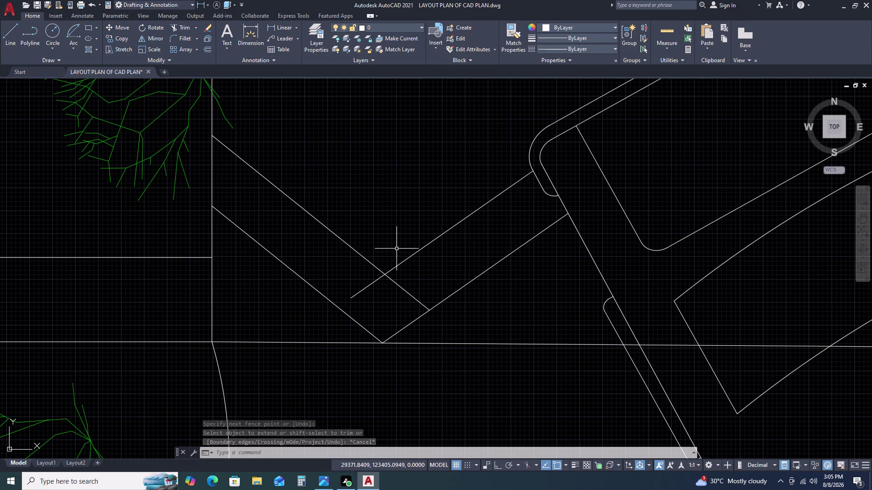
Trim the overhanging ends of both inner lines at the V corner.
text(TR)
key(space)
click(374, 278)
click(390, 297)
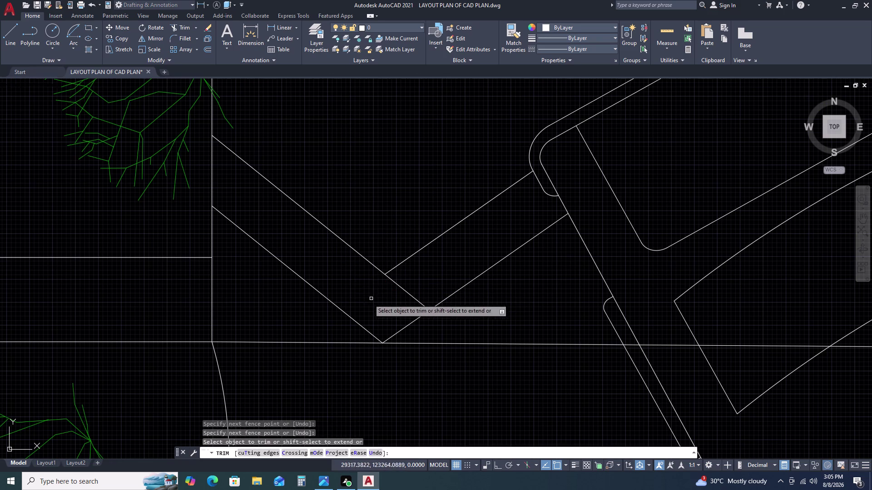
scroll(down, 3)
key(Escape)
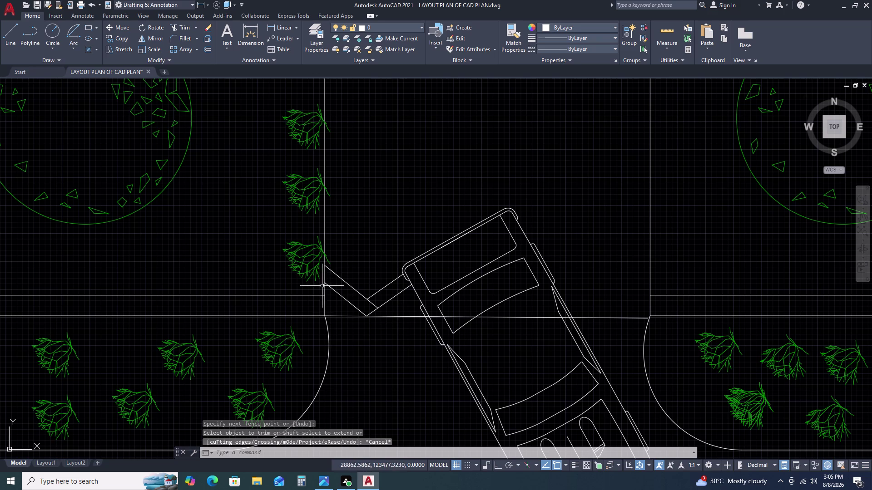
click(321, 270)
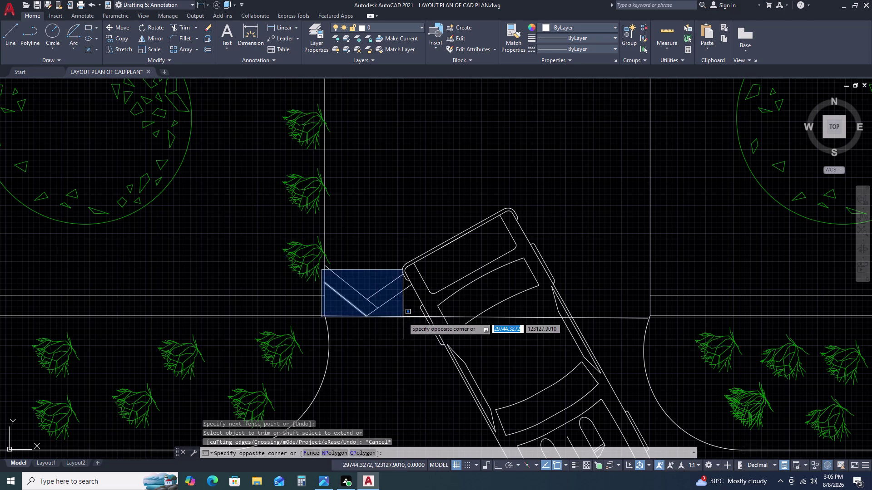
Select the four lines of the double-lined V.
double_click(403, 317)
scroll(up, 3)
drag(403, 327, 391, 319)
click(219, 261)
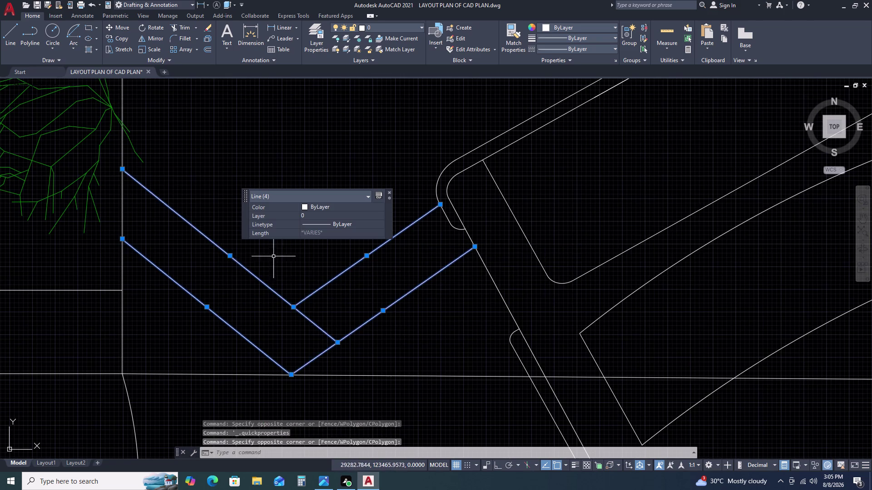
scroll(down, 3)
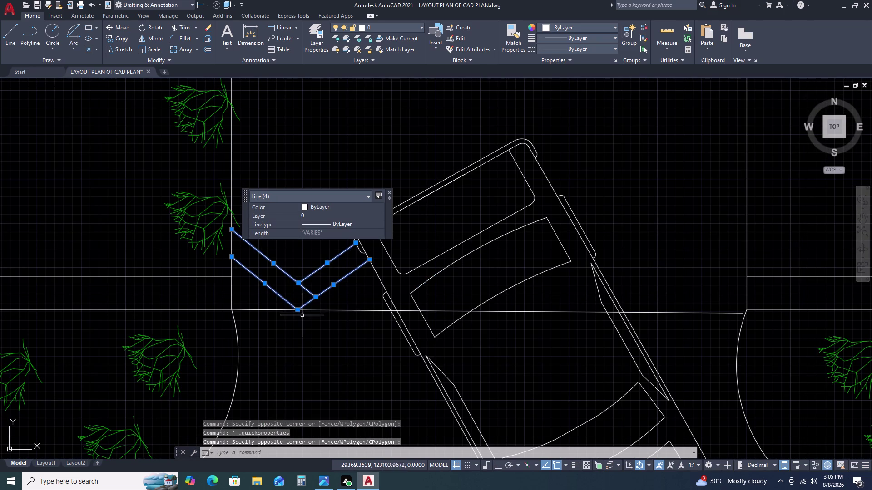
Copy the V lines twice upward, stacking two chevrons above the original.
key(c)
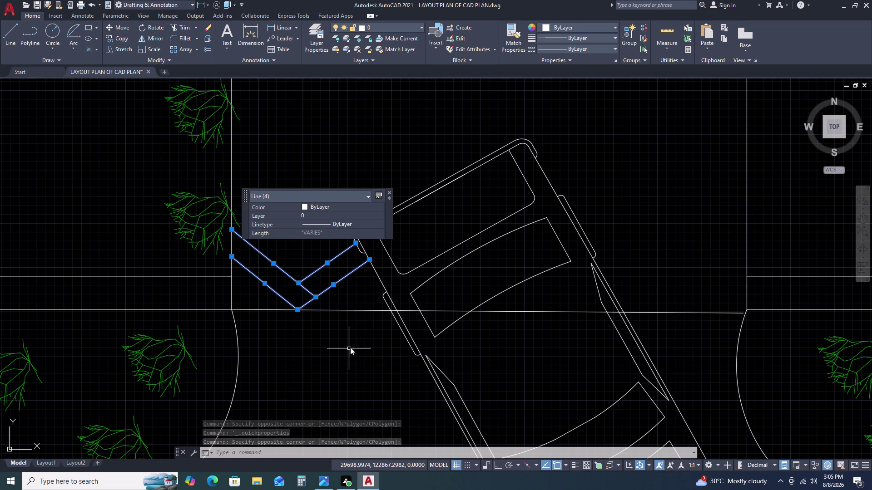
key(o)
key(space)
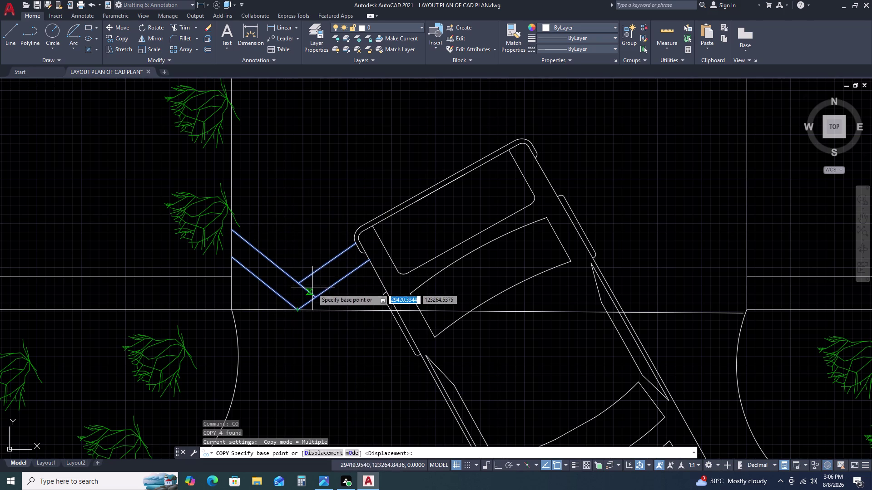
click(295, 308)
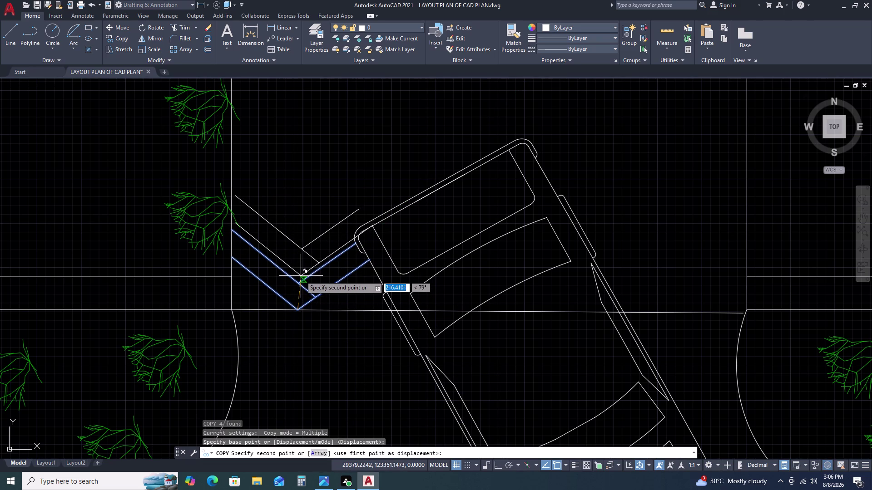
click(297, 283)
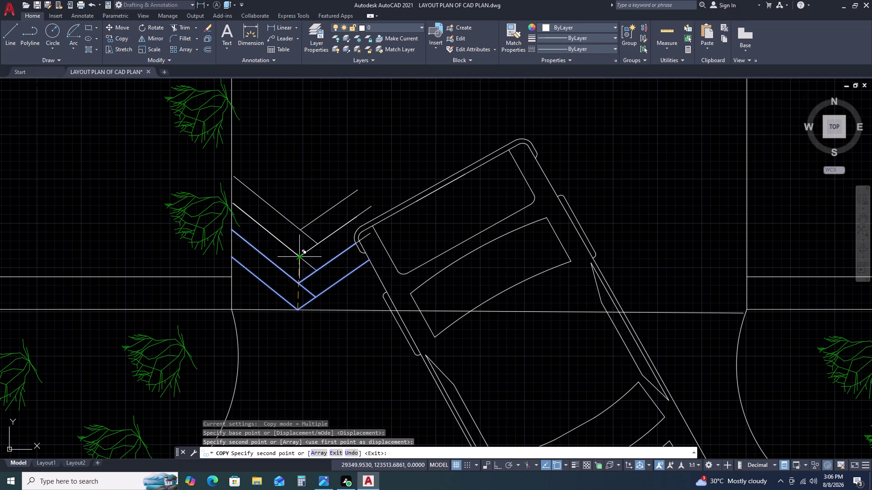
scroll(up, 3)
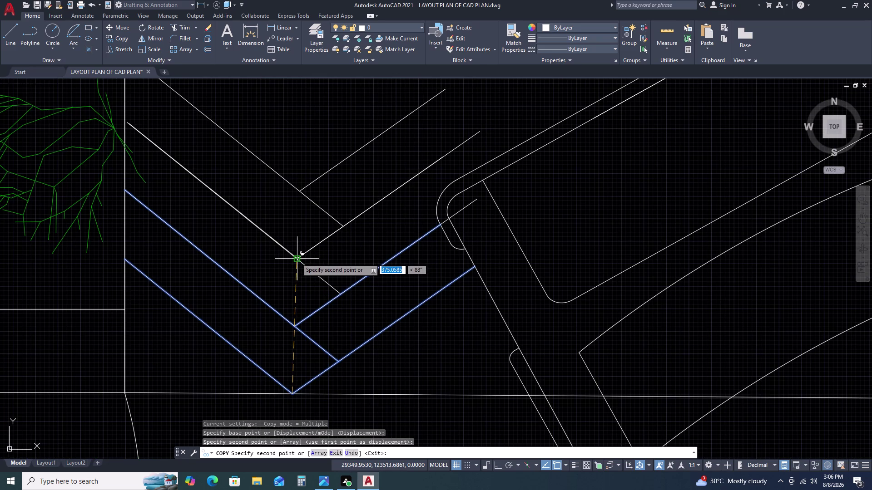
click(296, 258)
scroll(down, 3)
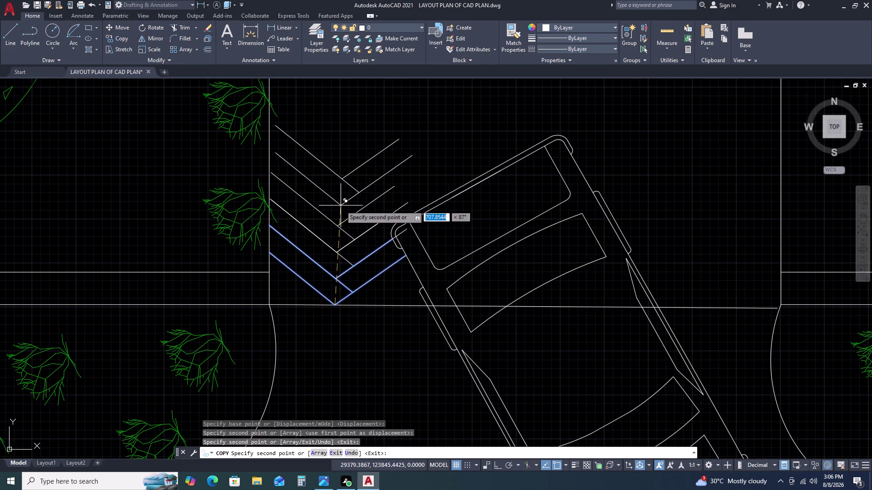
key(Escape)
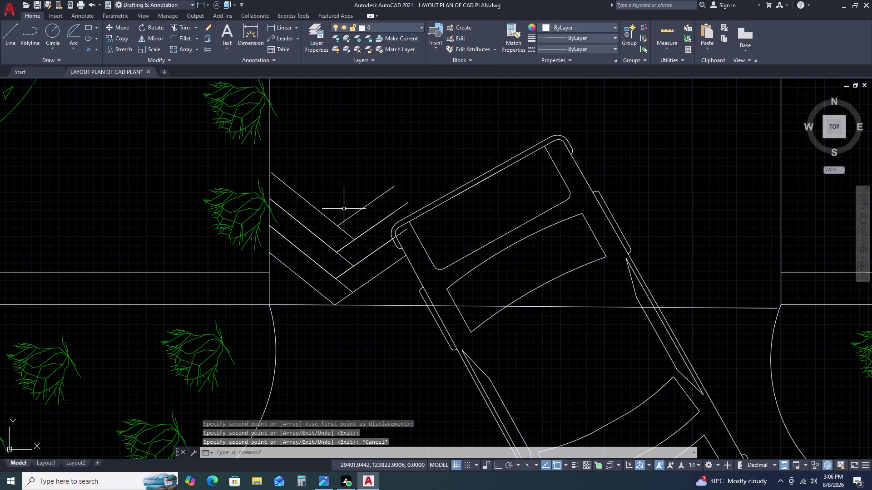
Begin extending the chevron lines with a fence (EX).
text(EX)
key(space)
drag(328, 195, 326, 200)
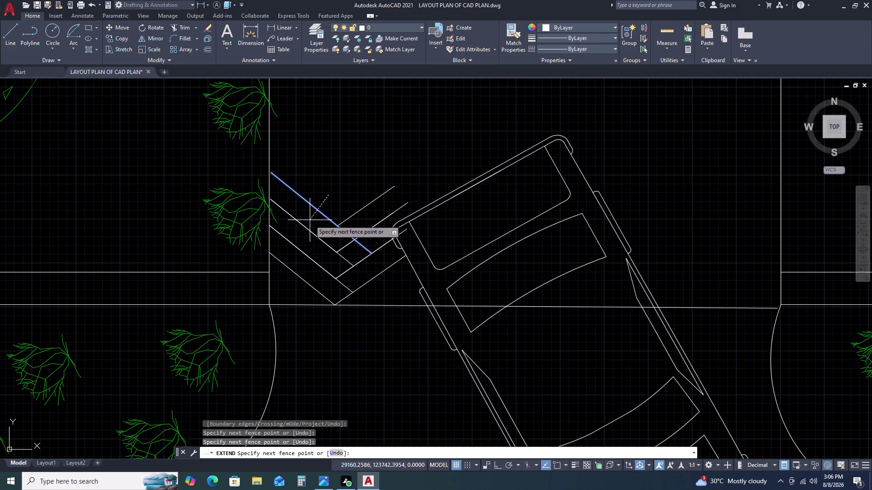
Finish the extend, then stretch the top chevron line's upper endpoint onto the boundary.
click(310, 218)
key(Escape)
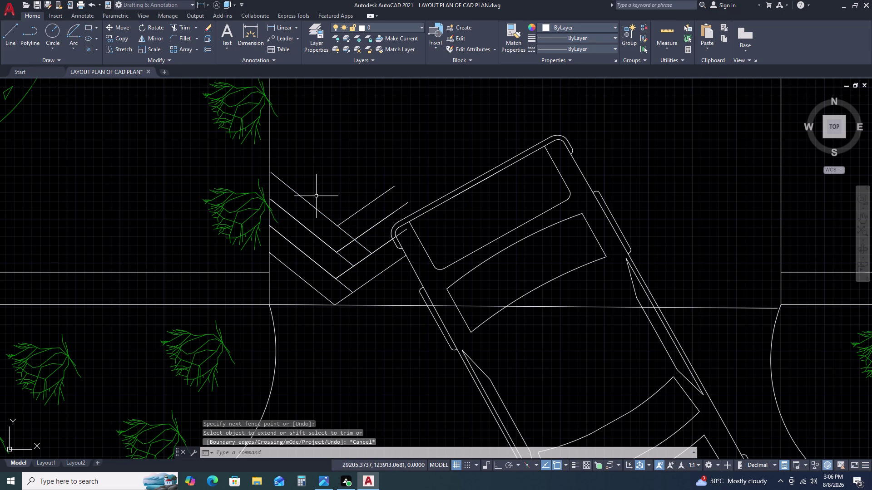
double_click(314, 196)
click(311, 207)
scroll(up, 3)
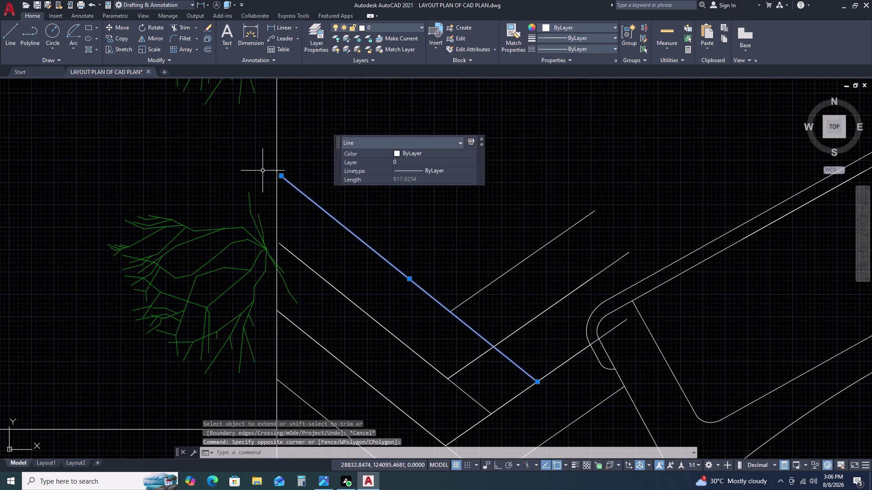
scroll(up, 3)
middle_drag(416, 278, 405, 371)
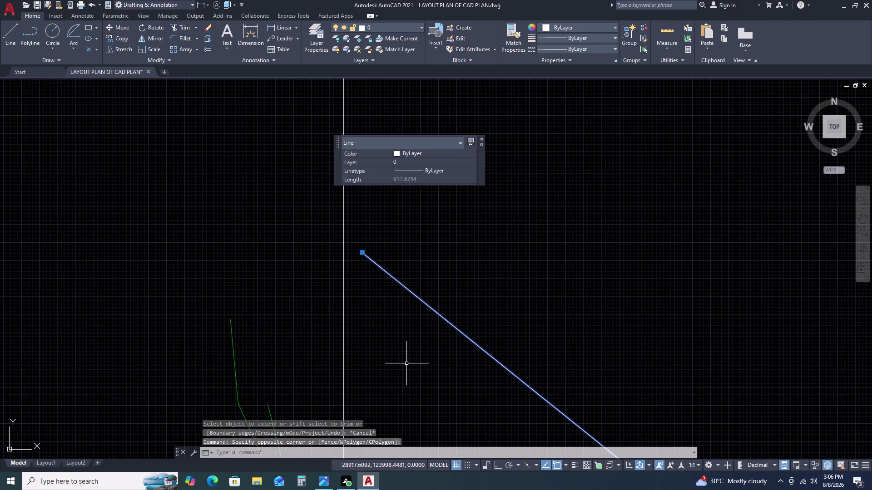
click(363, 251)
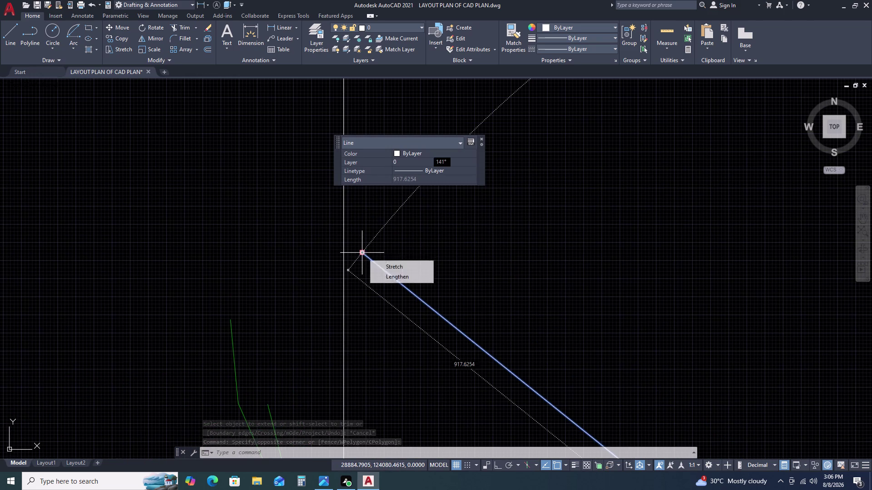
click(345, 237)
scroll(down, 3)
key(Escape)
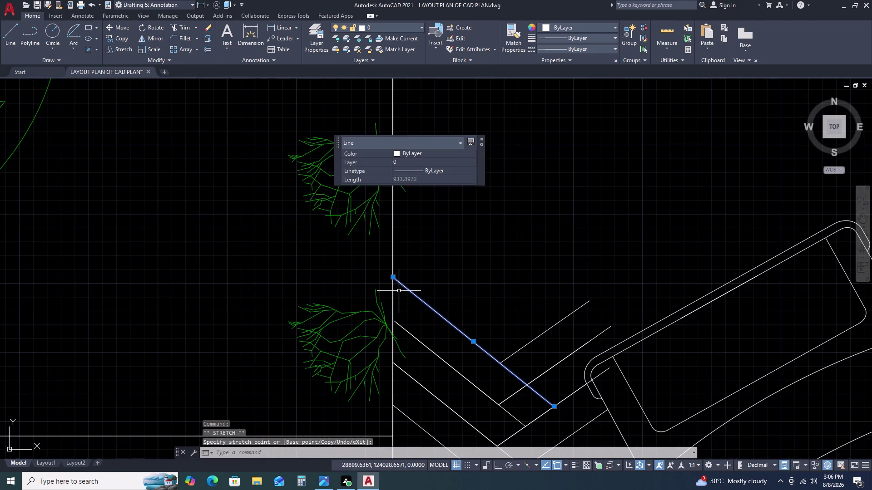
Trim the overlapping chevron ends at the junctions with a fence.
scroll(down, 3)
scroll(up, 3)
scroll(down, 3)
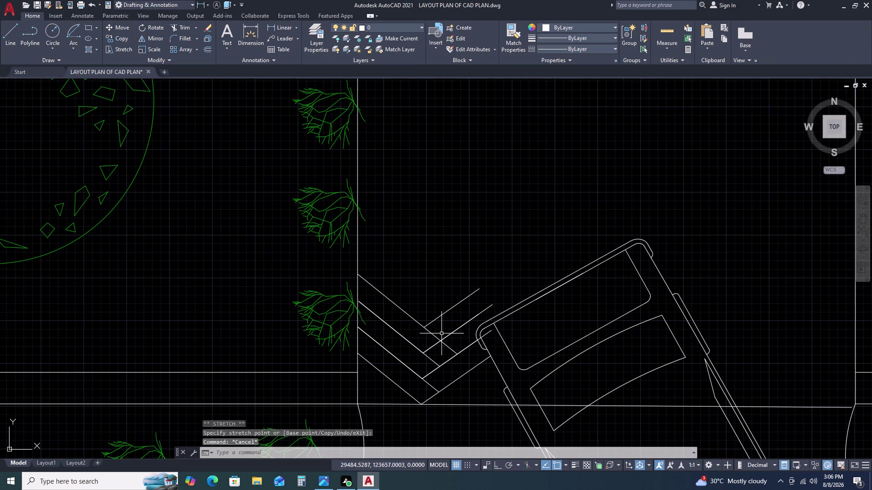
middle_drag(429, 351, 421, 300)
scroll(up, 3)
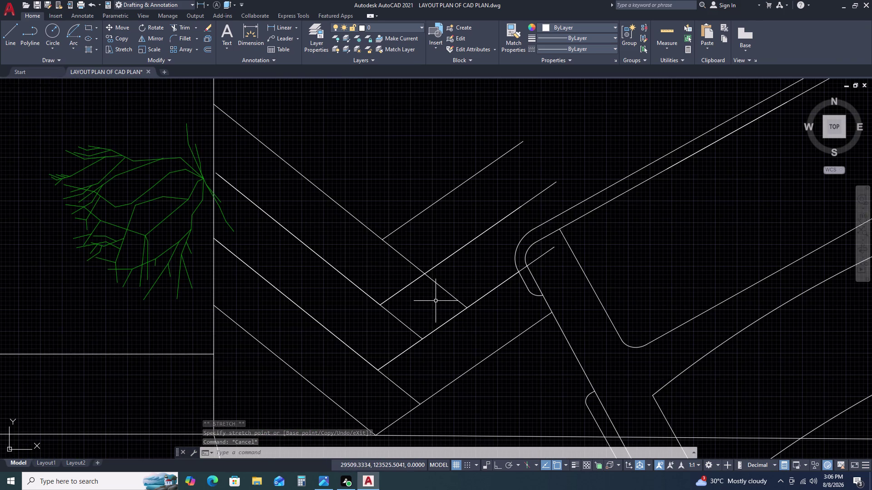
text(TR)
key(space)
click(460, 277)
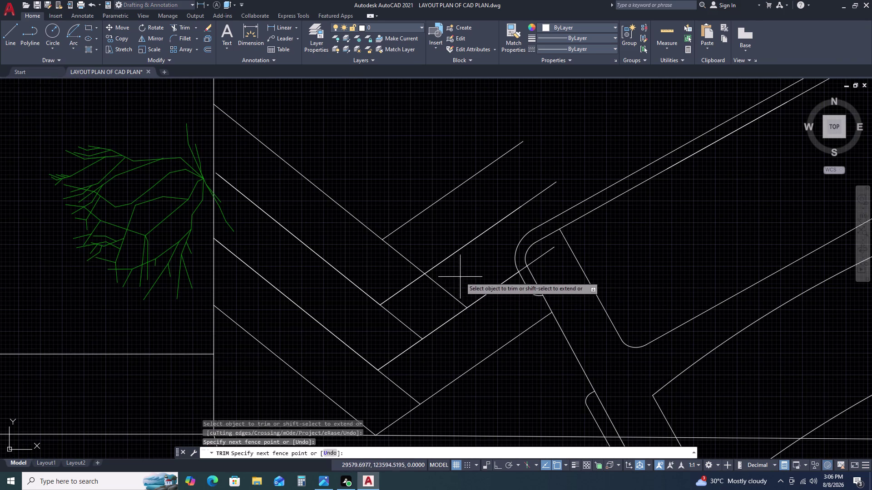
click(430, 298)
click(419, 245)
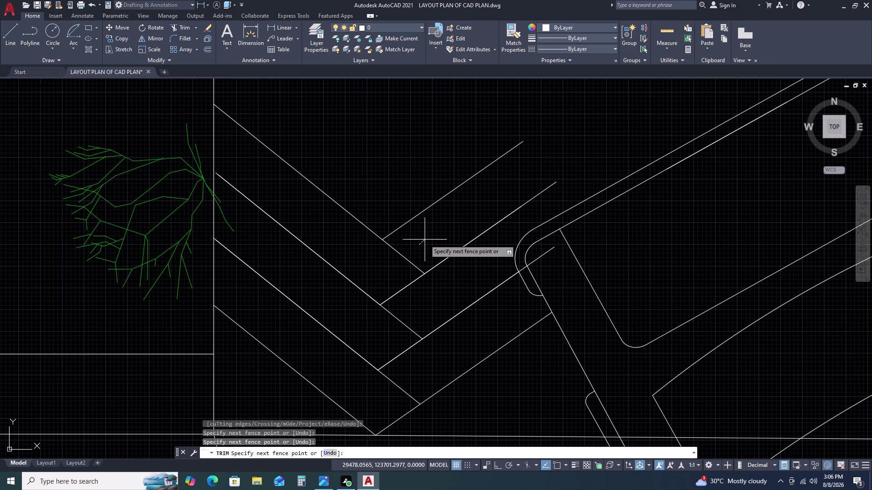
key(Escape)
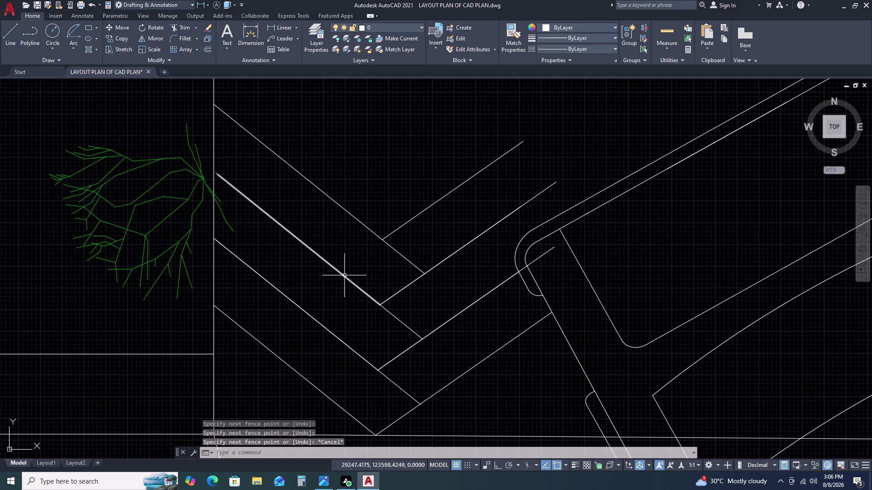
Erase four leftover and stray chevron segments.
click(344, 275)
key(Delete)
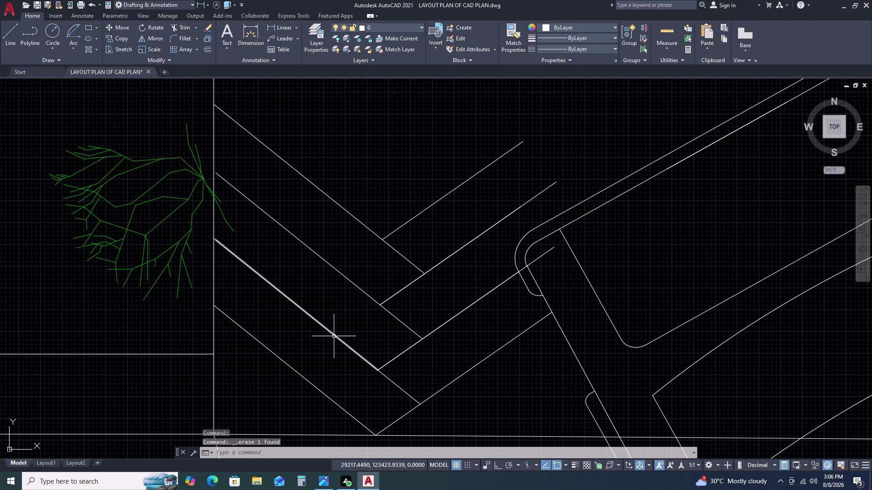
click(333, 337)
key(Delete)
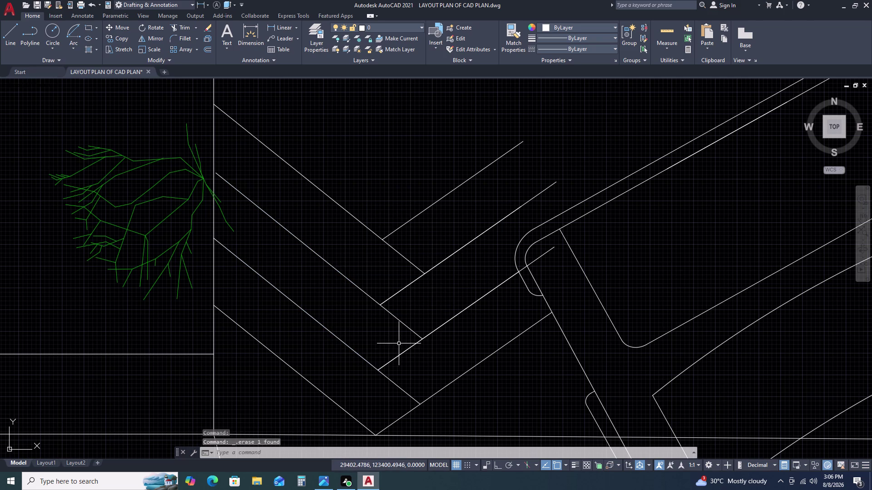
click(400, 354)
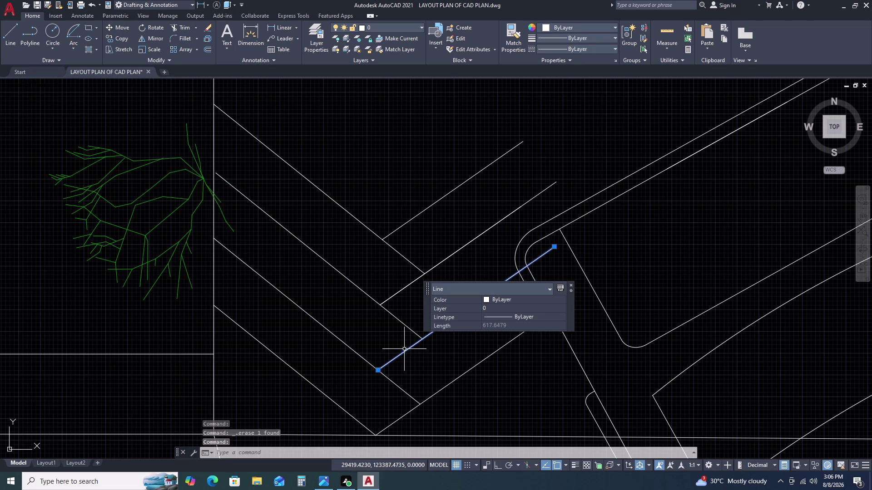
key(Delete)
double_click(397, 294)
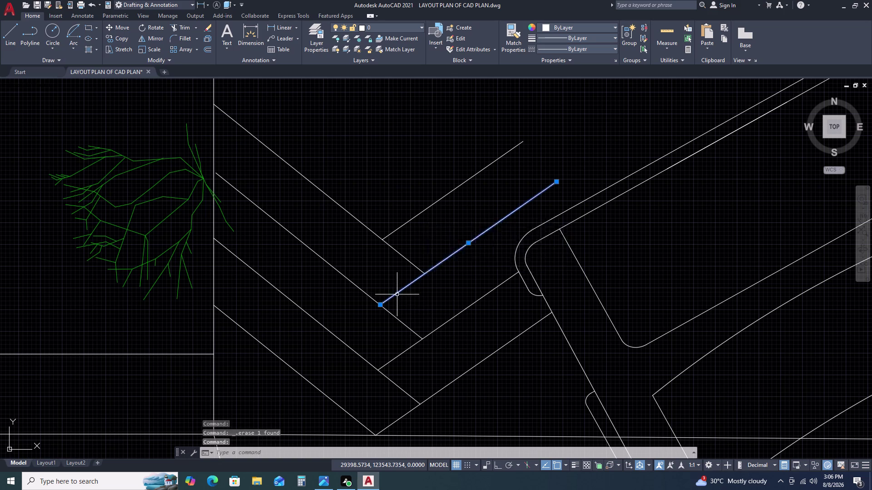
key(Delete)
scroll(down, 3)
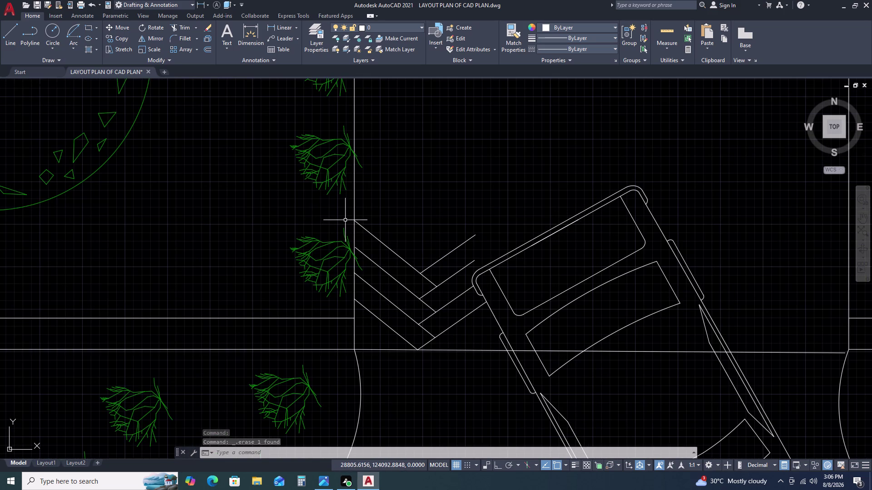
scroll(up, 3)
scroll(down, 3)
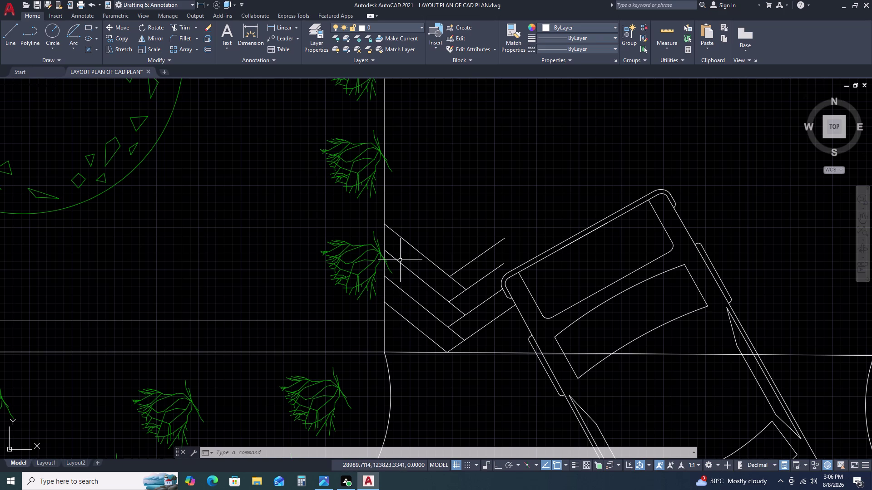
Draw a vertical helper line from above the chevrons to the bottom boundary.
text(L)
key(space)
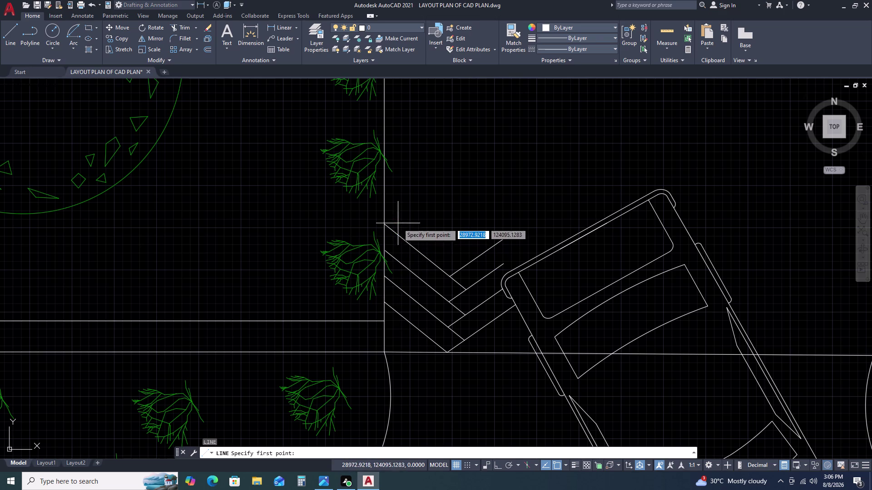
click(398, 224)
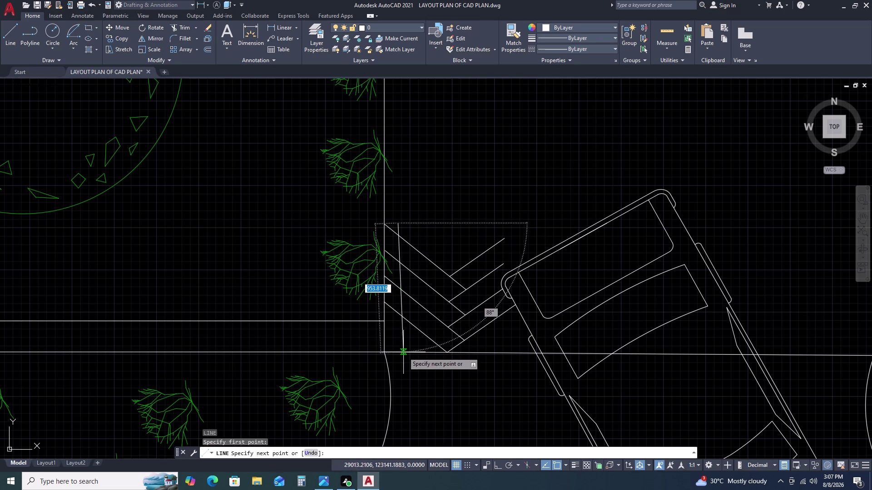
double_click(403, 353)
key(Escape)
Trim the chevrons' left ends against the vertical line with a fence.
text(TR)
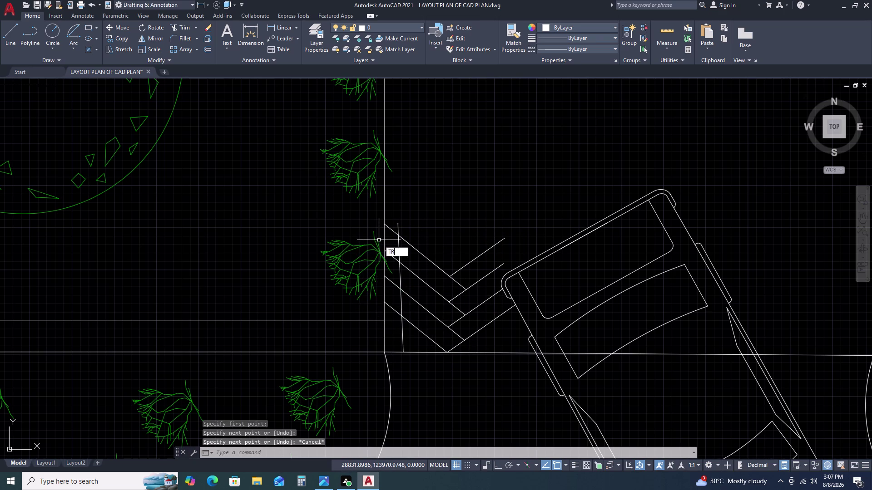
key(space)
scroll(up, 3)
scroll(down, 3)
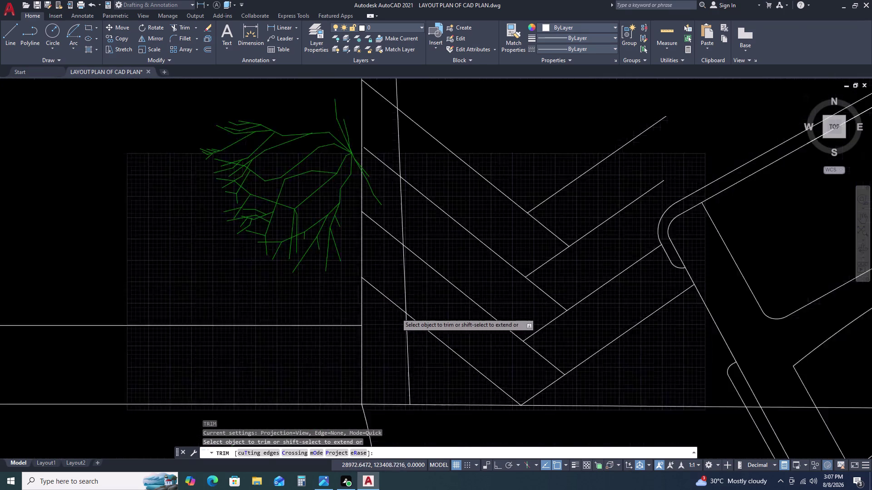
click(389, 220)
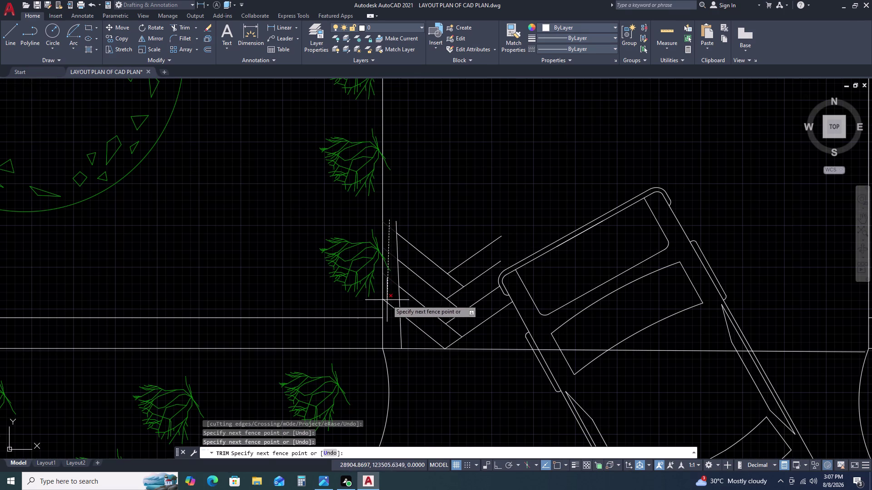
click(391, 307)
key(Escape)
Erase the vertical helper line.
double_click(398, 271)
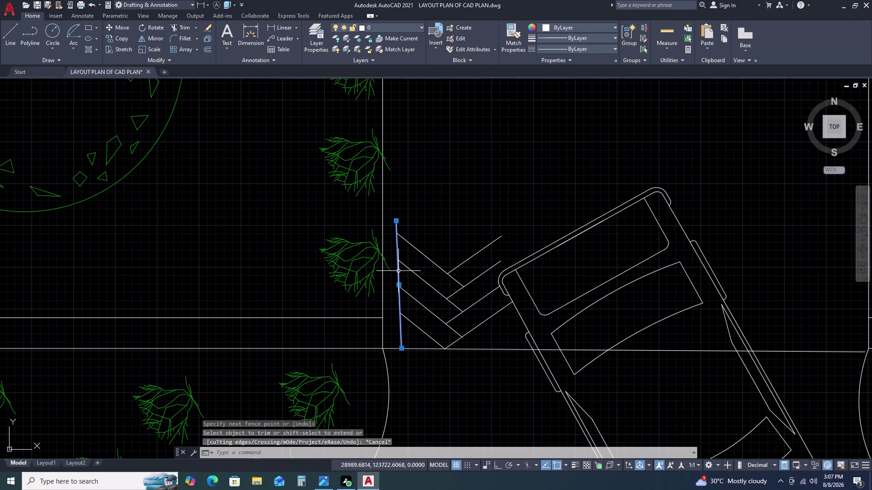
key(Delete)
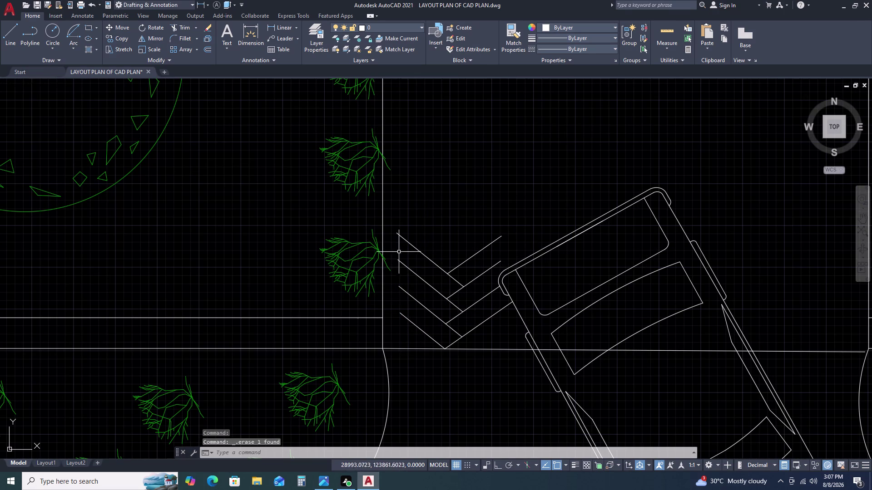
click(389, 224)
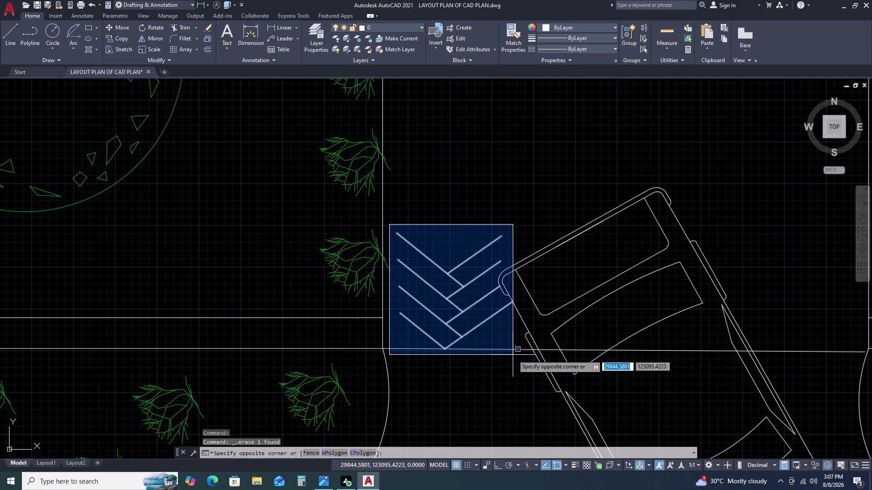
Move the eight selected chevron lines from their bottom vertex to a new spot.
click(513, 355)
text(M)
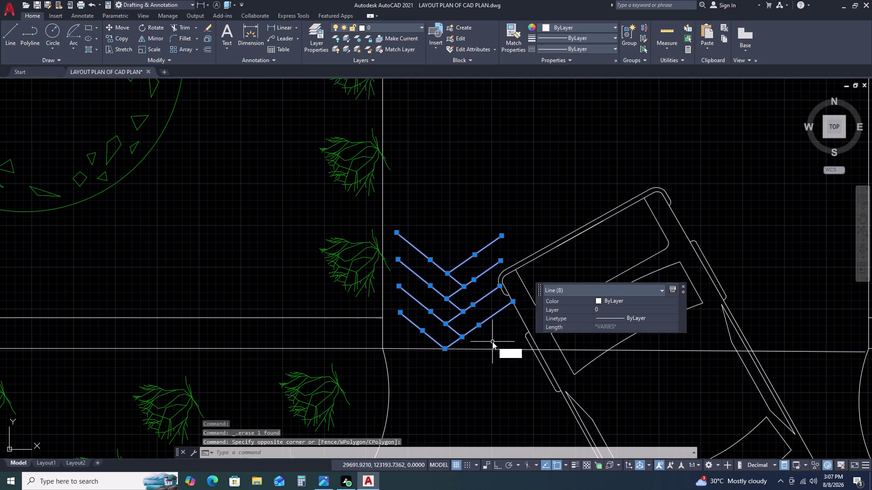
key(space)
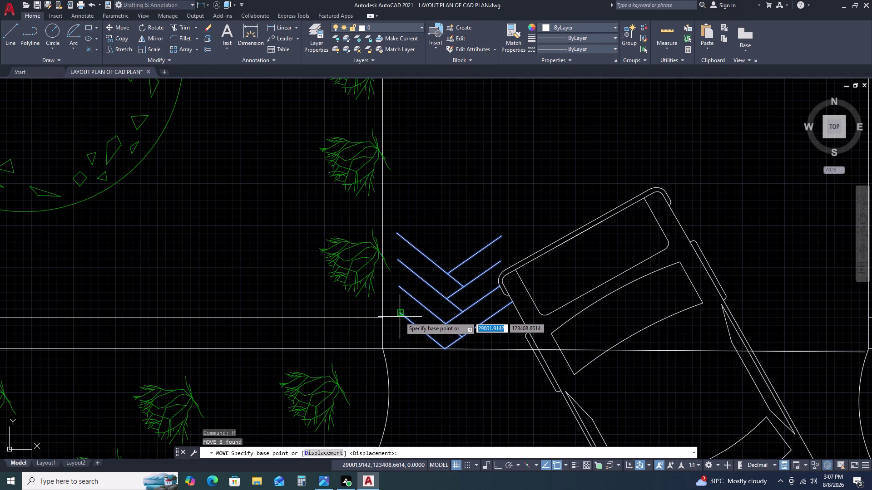
click(399, 317)
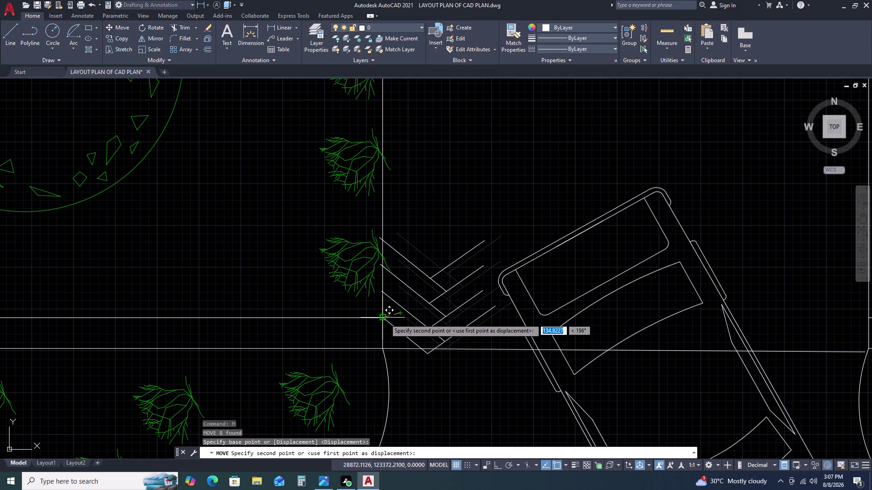
scroll(up, 3)
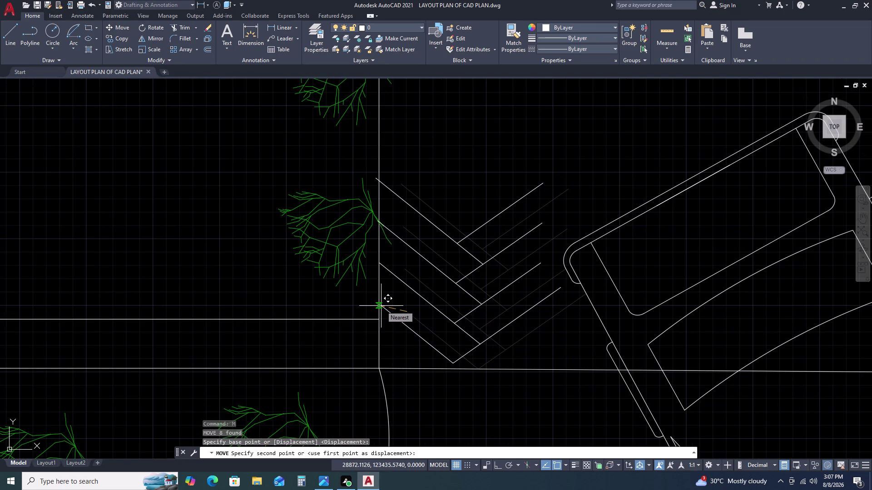
double_click(402, 304)
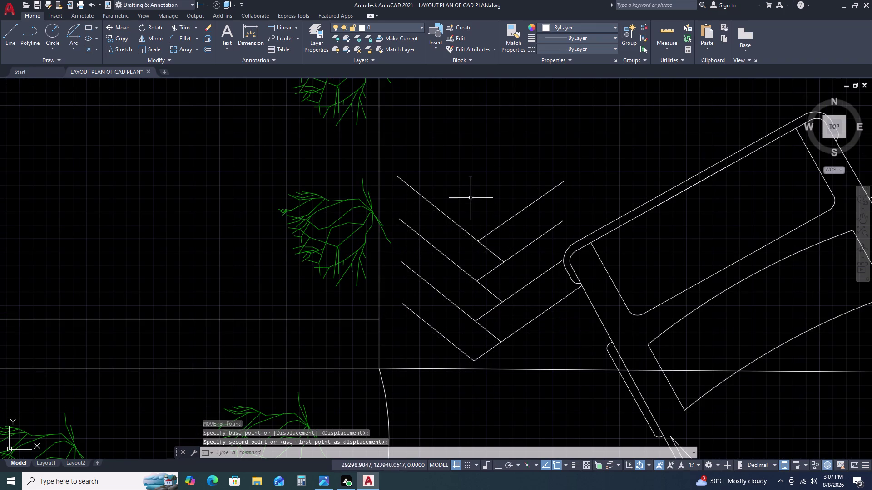
Reselect the chevron lines and move their tip onto the road edge.
double_click(488, 199)
double_click(430, 349)
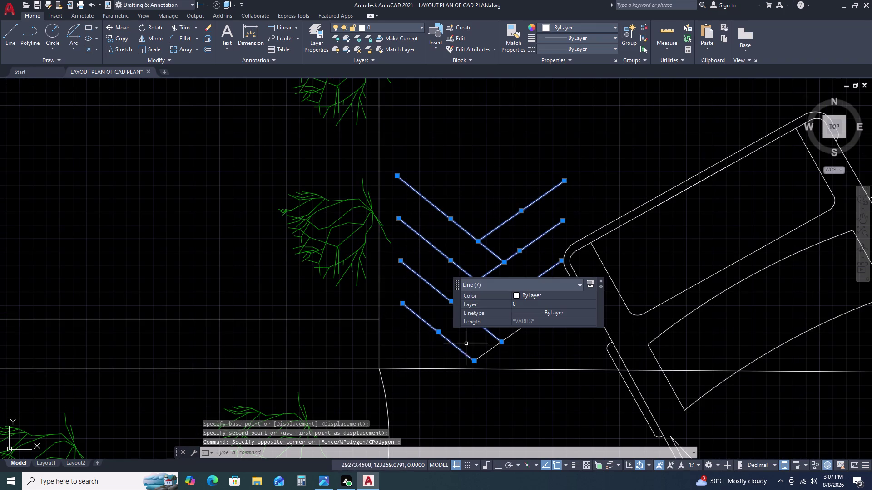
double_click(486, 349)
click(492, 355)
click(492, 350)
click(473, 341)
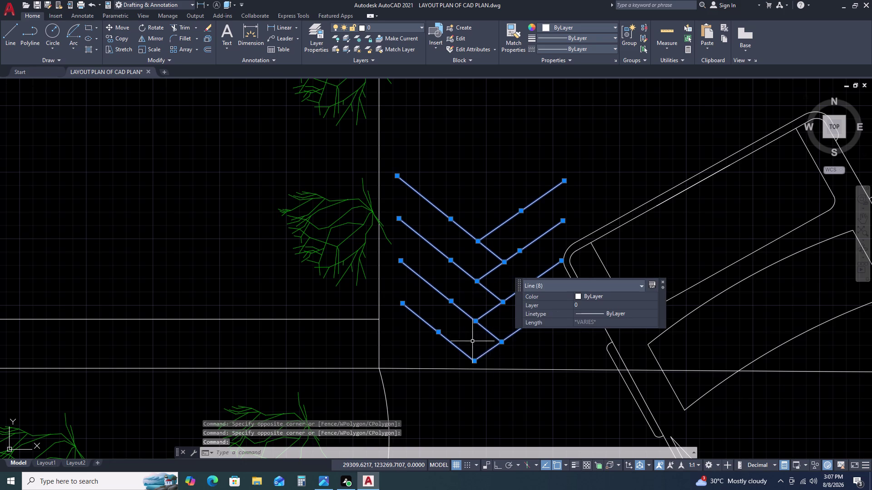
text(M)
key(space)
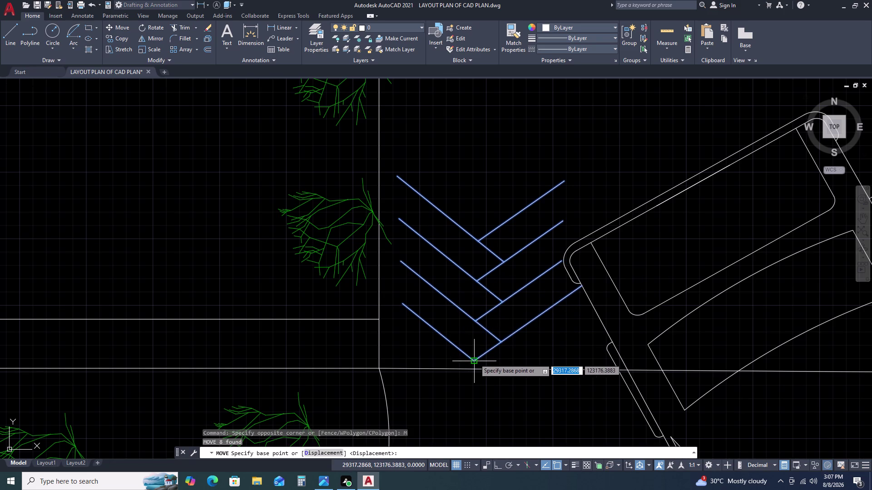
click(475, 359)
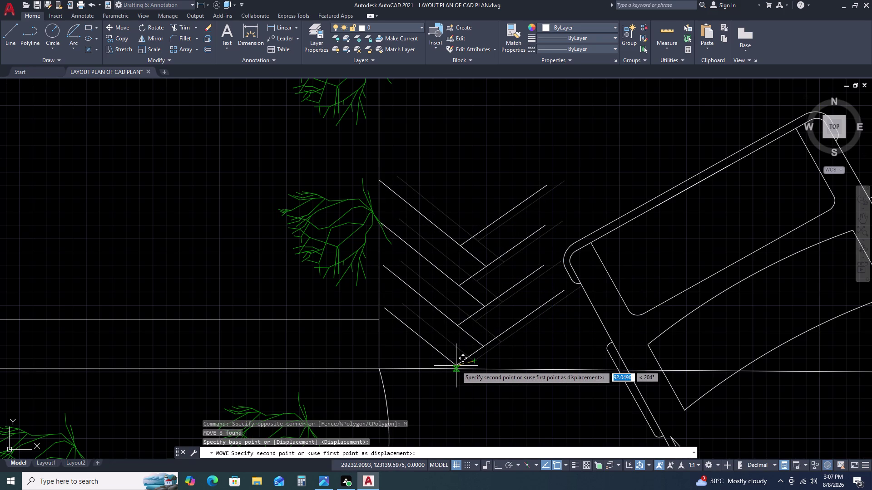
click(456, 369)
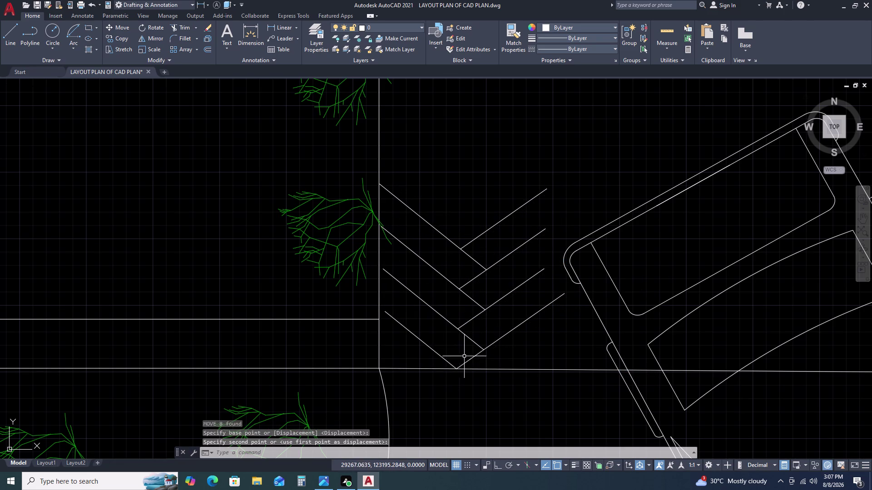
Window-select all eight chevron lines again, then clear the selection.
click(371, 180)
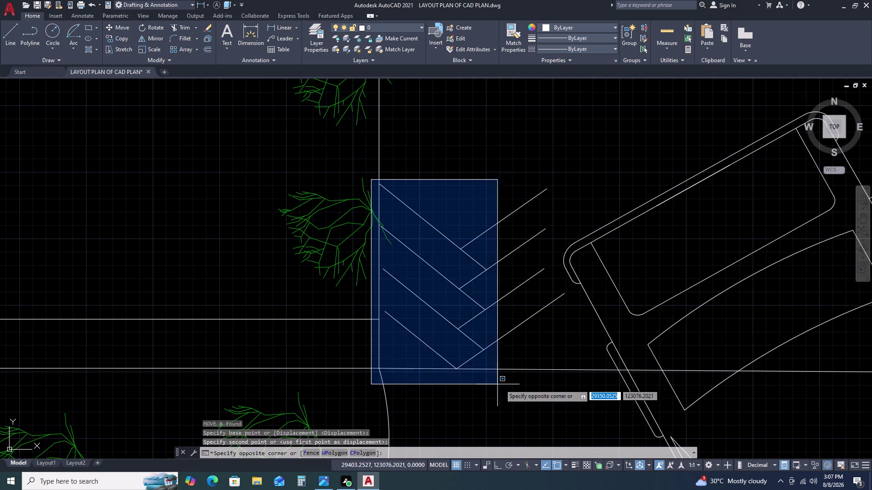
click(563, 379)
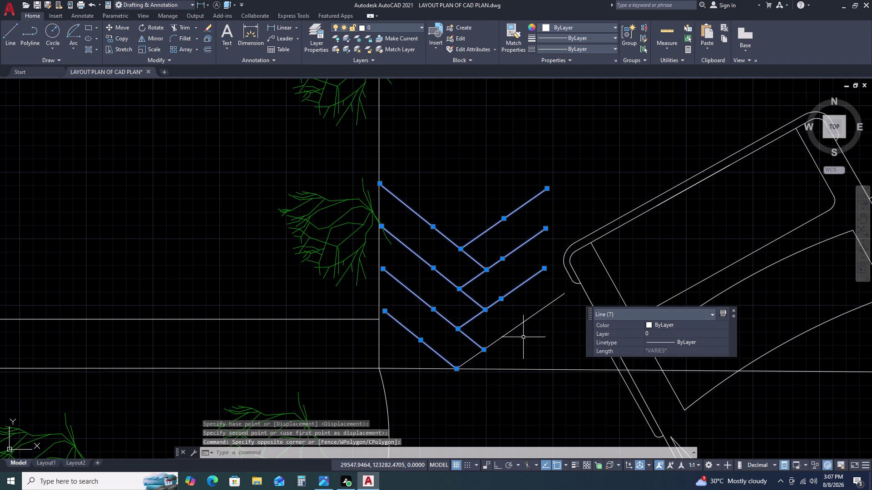
drag(516, 322, 511, 313)
click(507, 327)
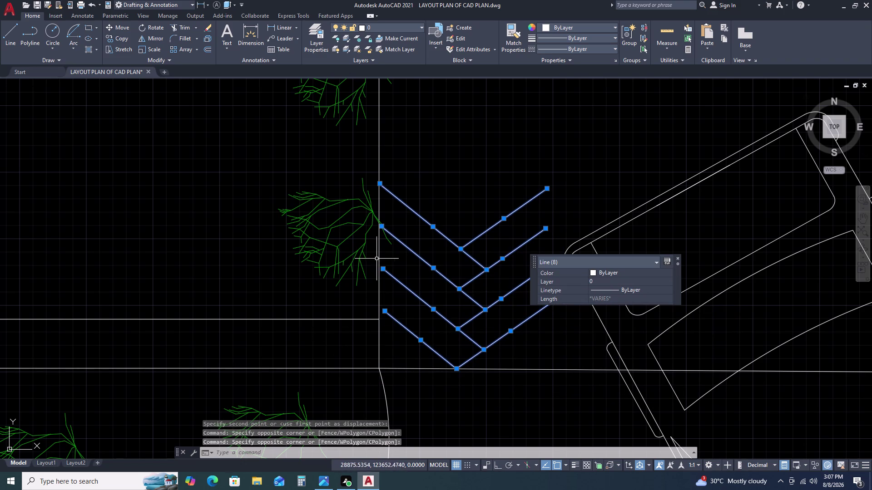
key(Escape)
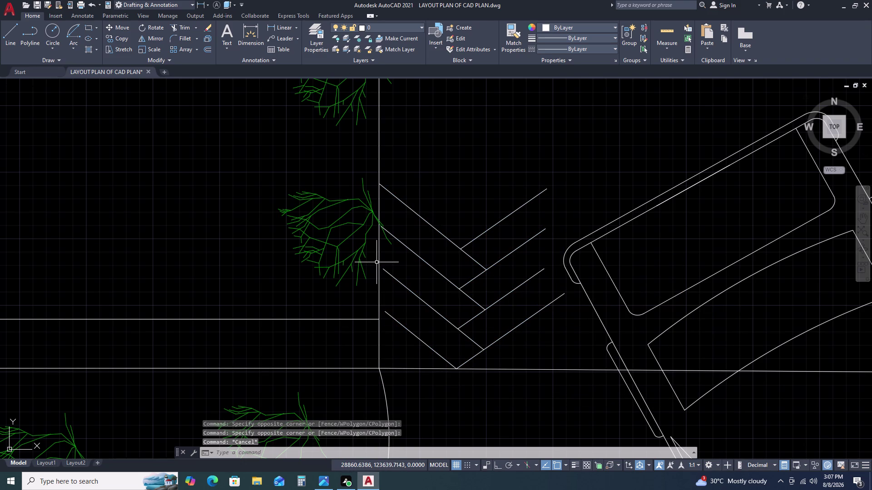
key(Escape)
Try extending the chevron lines with a fence across them, then exit EXTEND.
text(EX)
key(space)
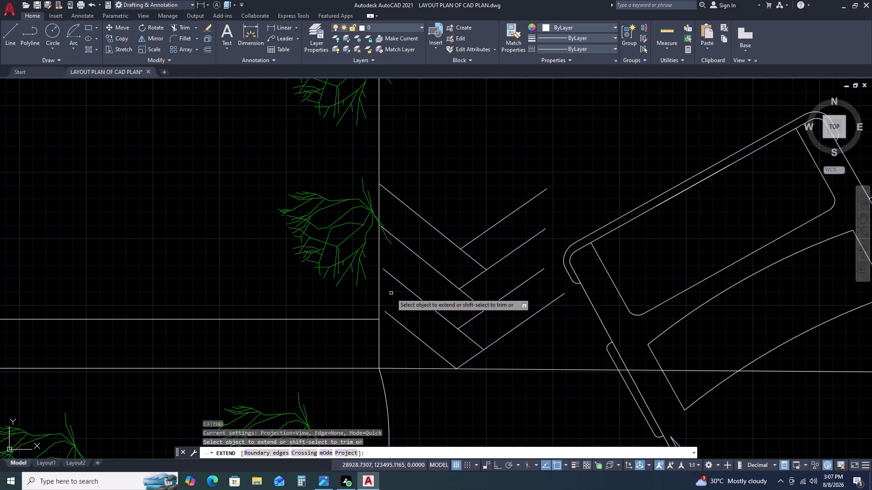
click(400, 271)
click(394, 322)
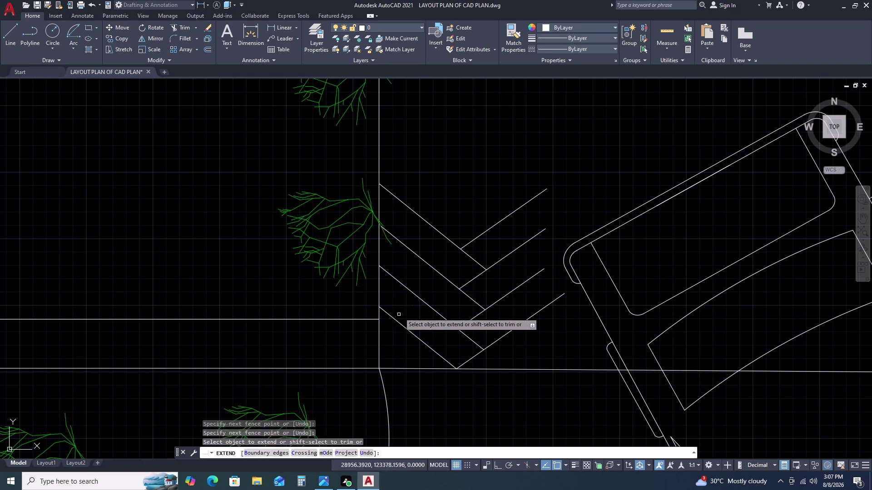
click(415, 241)
click(418, 261)
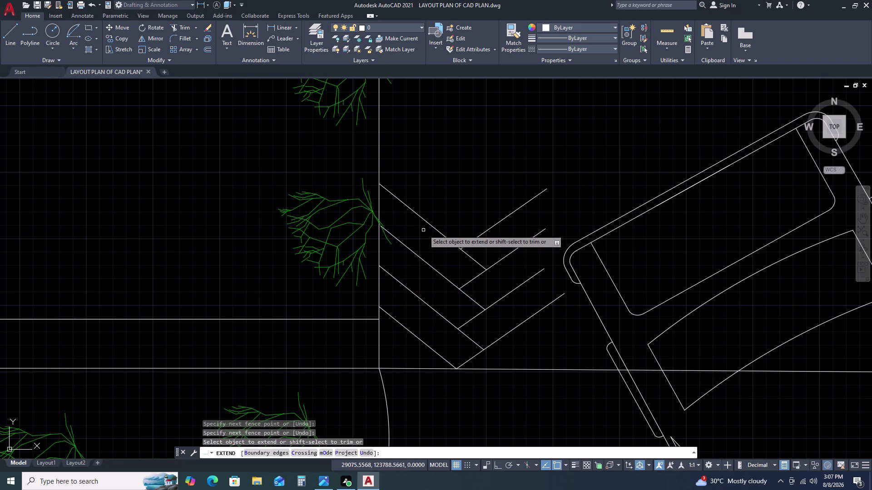
key(Escape)
Zoom out and erase the chevron lines, including one leftover line.
scroll(down, 3)
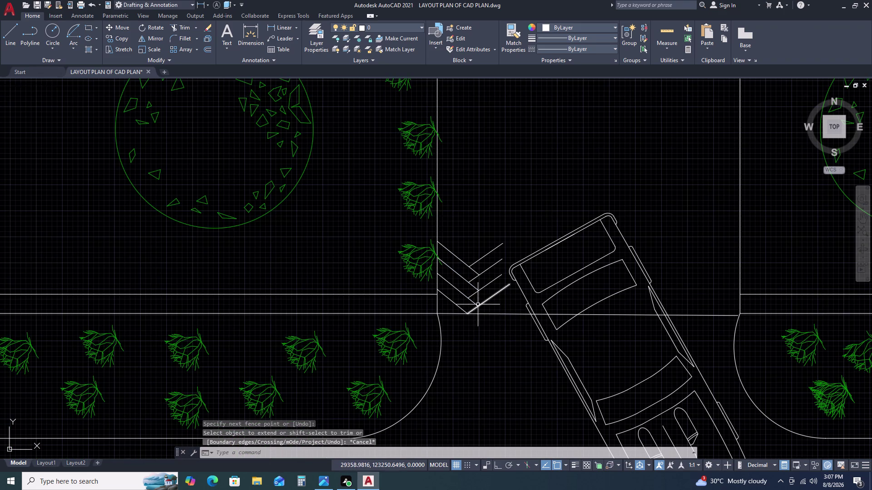
scroll(down, 3)
scroll(down, 3)
scroll(up, 3)
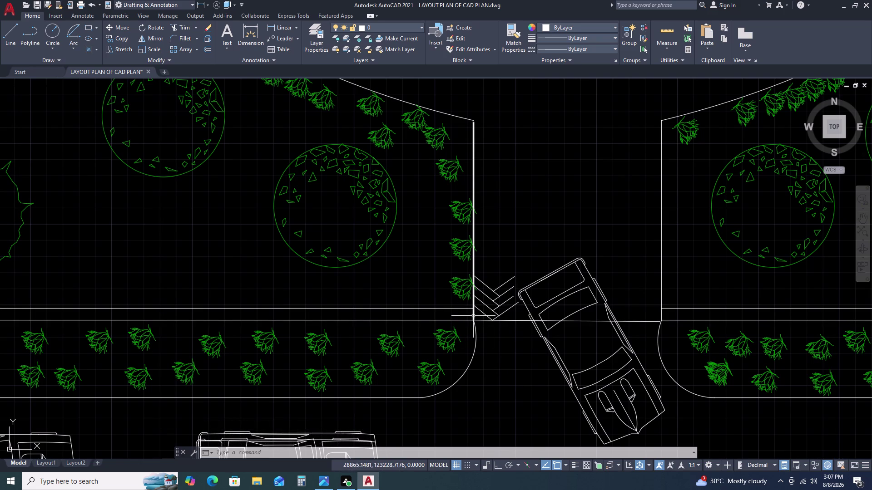
click(460, 270)
click(518, 327)
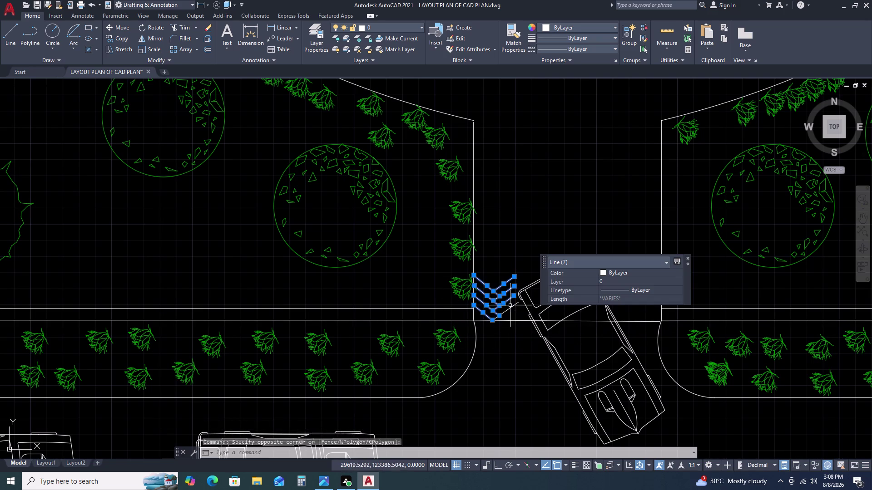
key(Delete)
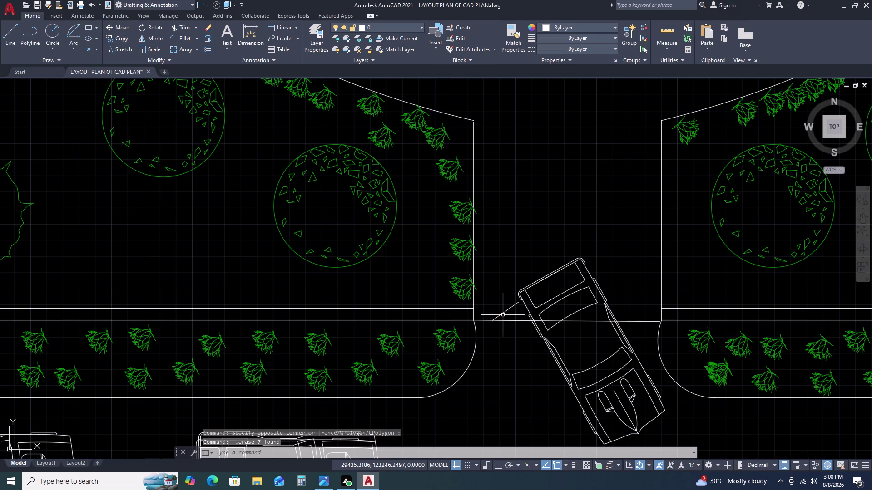
click(503, 315)
key(Delete)
Draw a small rectangle in the entrance gap using RECTANG.
scroll(down, 3)
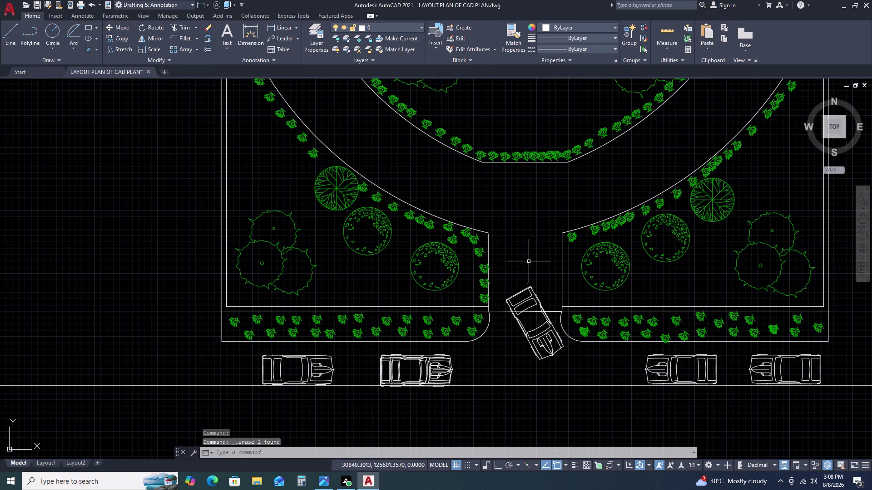
middle_drag(515, 278, 508, 283)
text(RE)
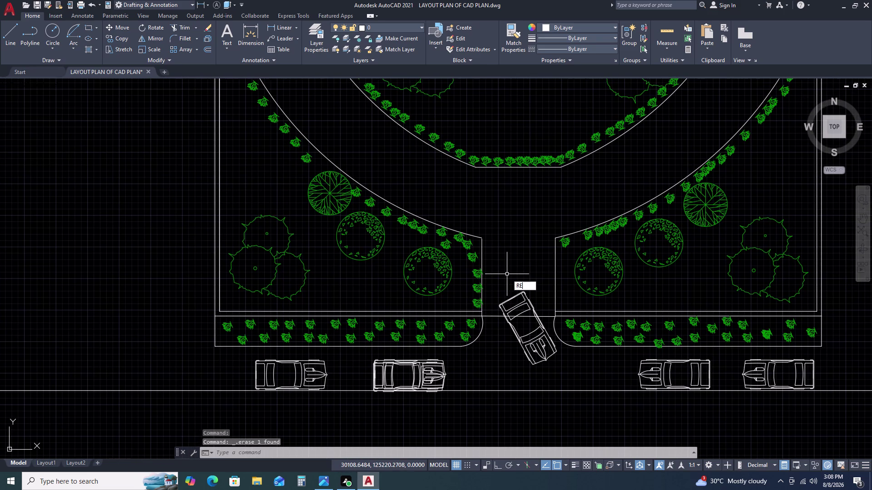
text(C)
key(space)
click(509, 232)
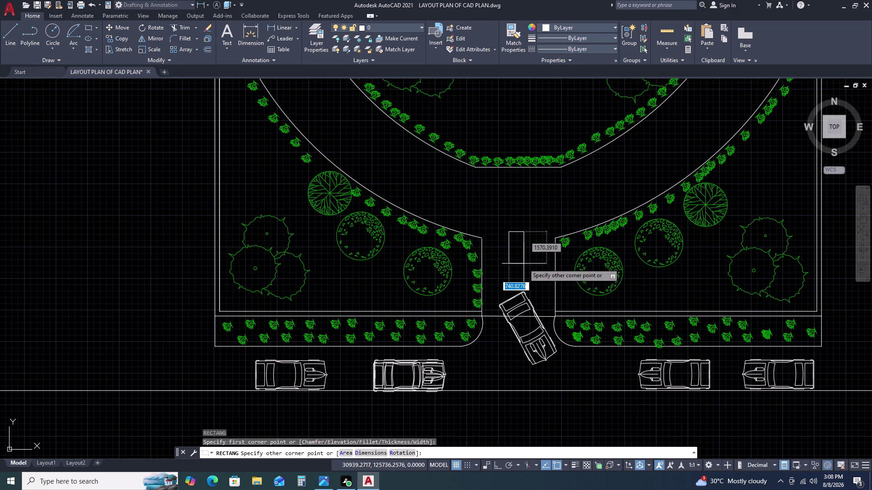
scroll(up, 3)
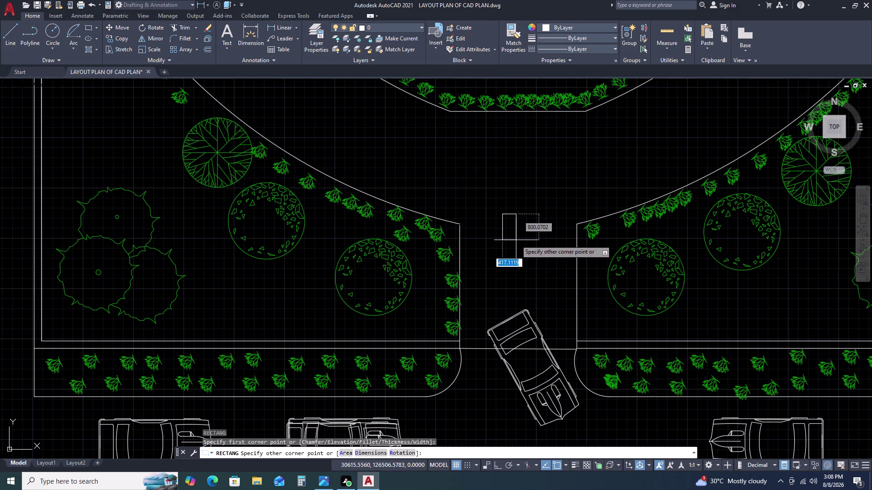
click(516, 240)
Select the two boundary lines at the corner beside the entrance.
click(521, 239)
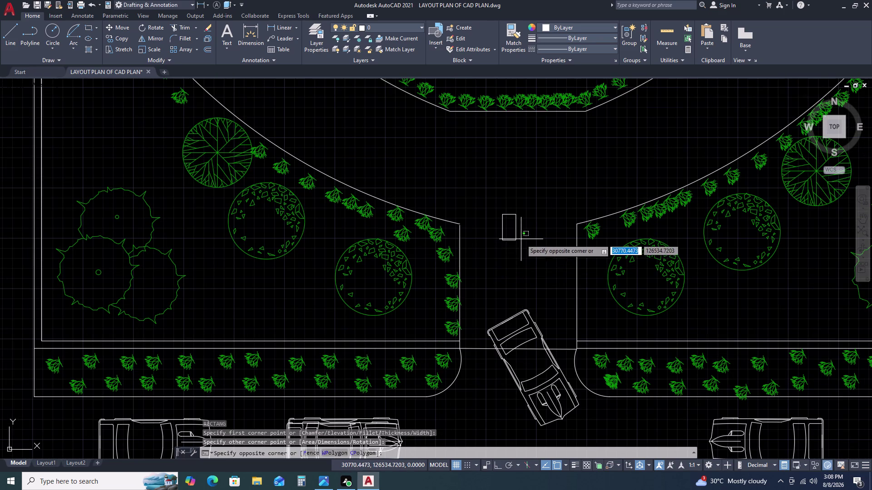
click(512, 246)
key(Escape)
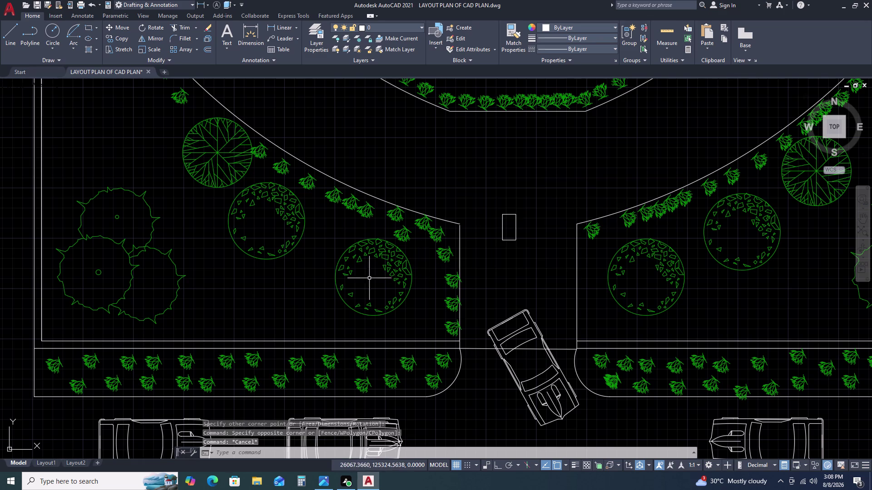
scroll(up, 3)
click(500, 193)
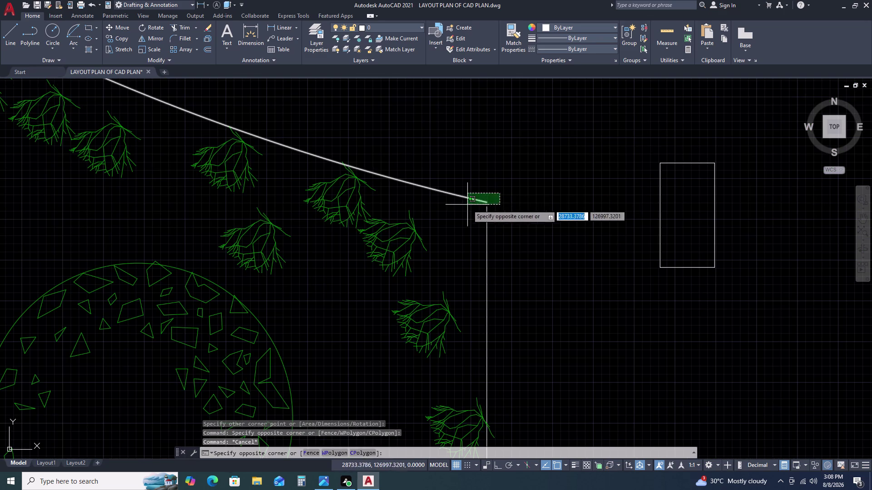
click(468, 205)
scroll(up, 3)
Inspect the properties of the two corner boundary lines, then clear the selection.
click(504, 219)
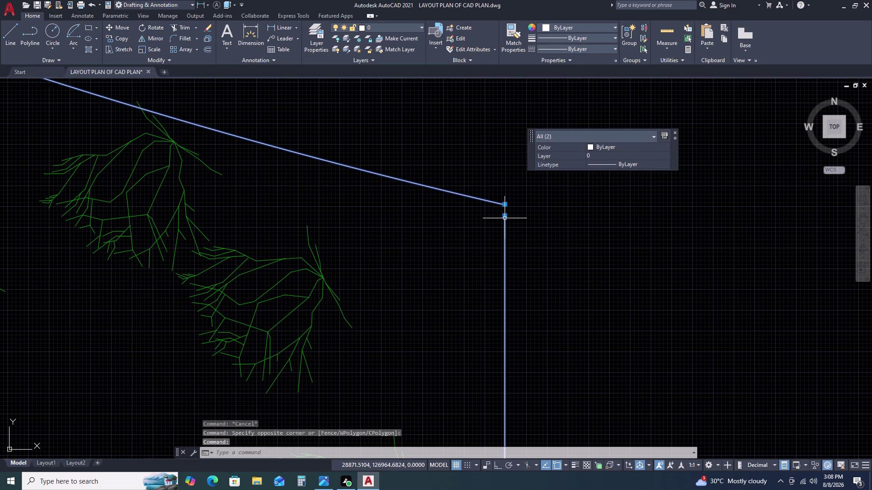
click(508, 215)
click(508, 214)
double_click(505, 218)
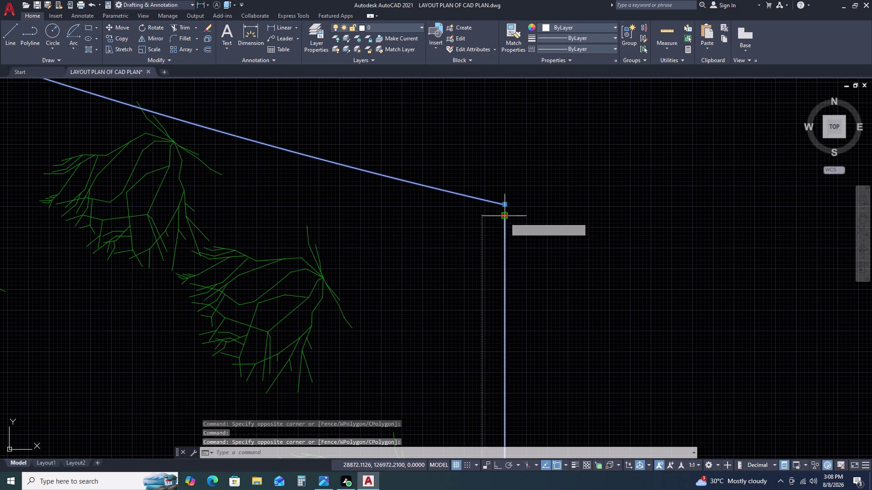
double_click(505, 206)
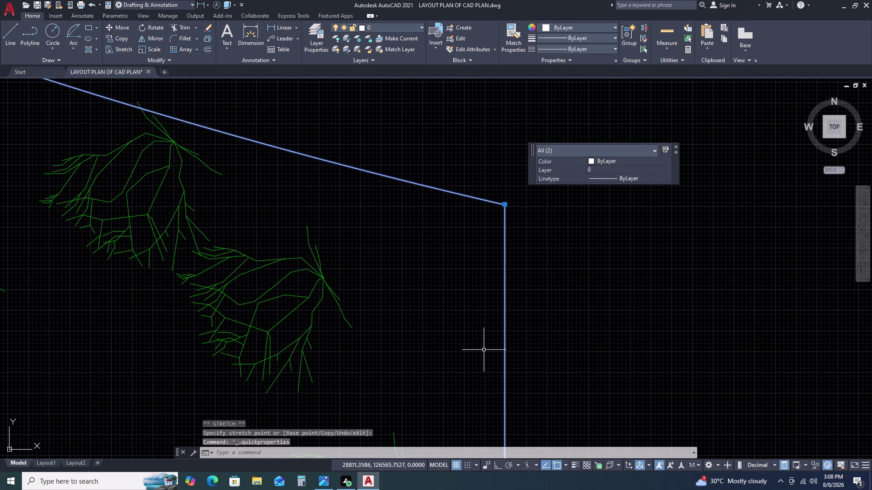
key(Escape)
scroll(down, 3)
scroll(down, 3)
scroll(up, 3)
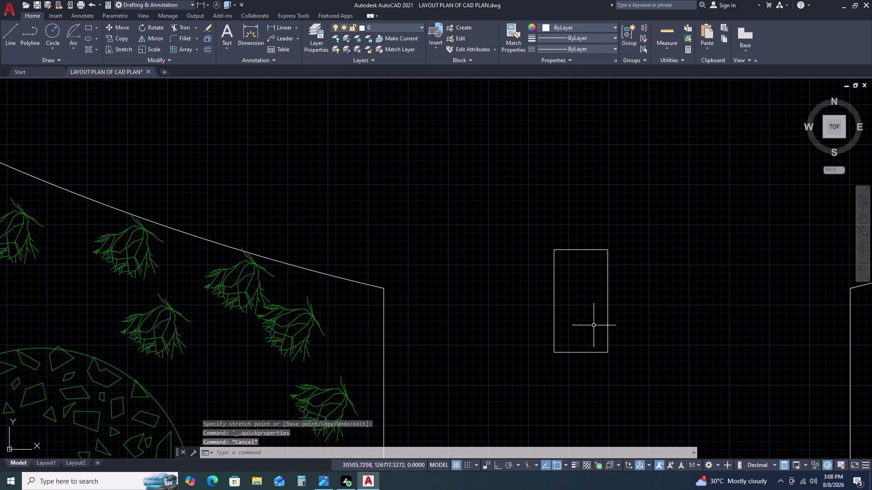
Narrow the new rectangle with a grip, then select it for copying with CO.
click(606, 319)
click(606, 300)
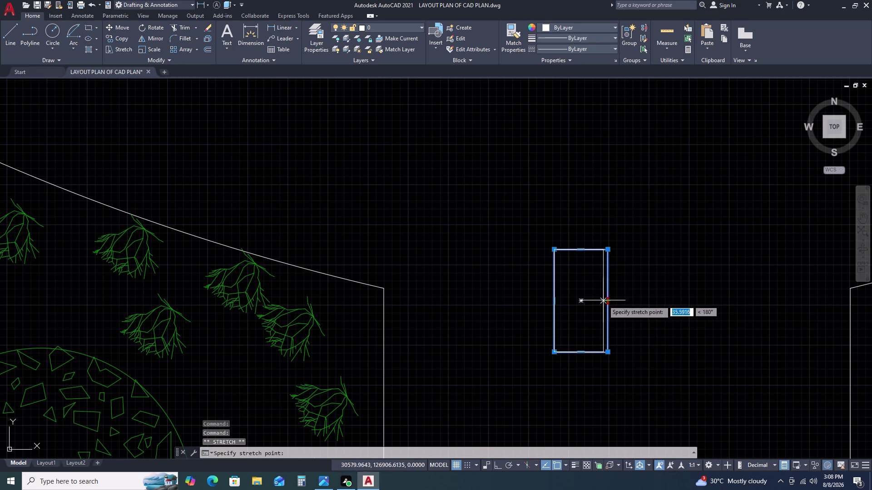
click(599, 303)
scroll(down, 3)
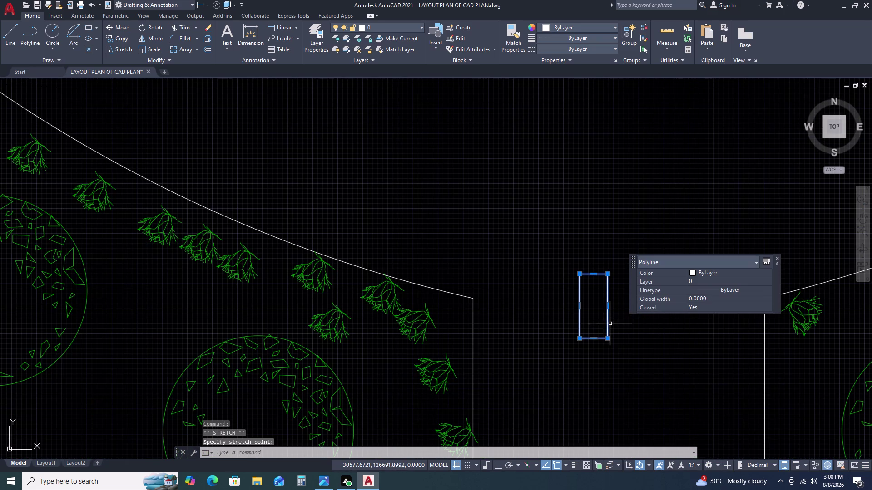
key(Escape)
click(611, 324)
click(600, 343)
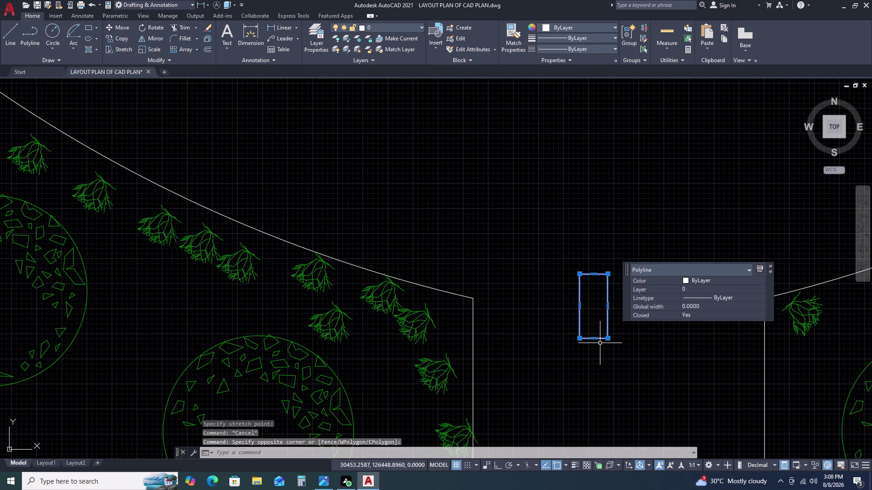
text(CO)
key(space)
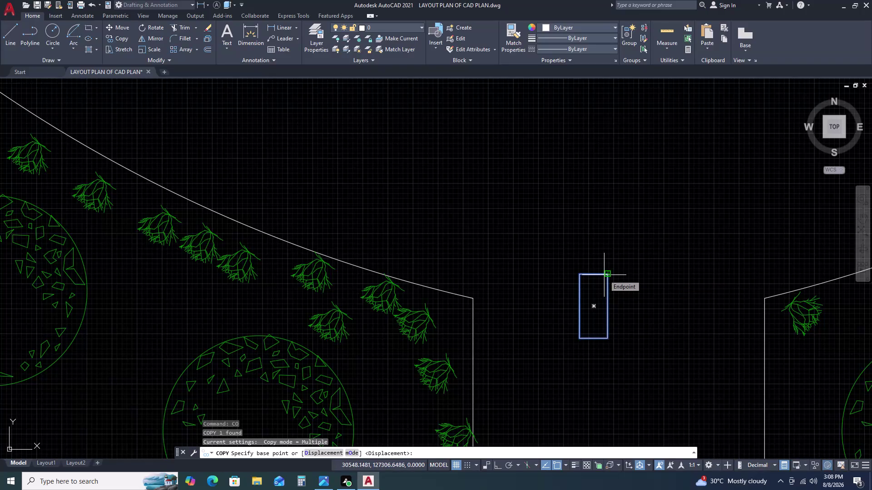
Copy the rectangle down and to the right, then tilt the original diagonally.
click(604, 276)
click(652, 294)
key(Escape)
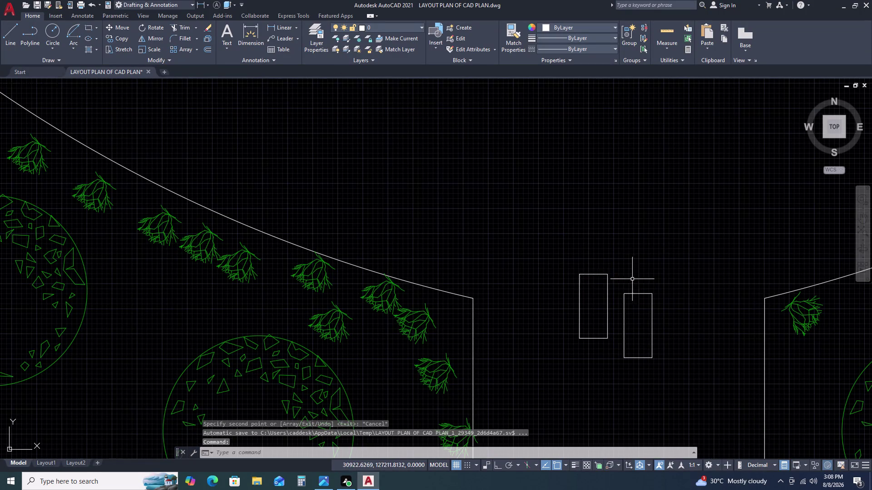
click(624, 276)
click(595, 279)
key(r)
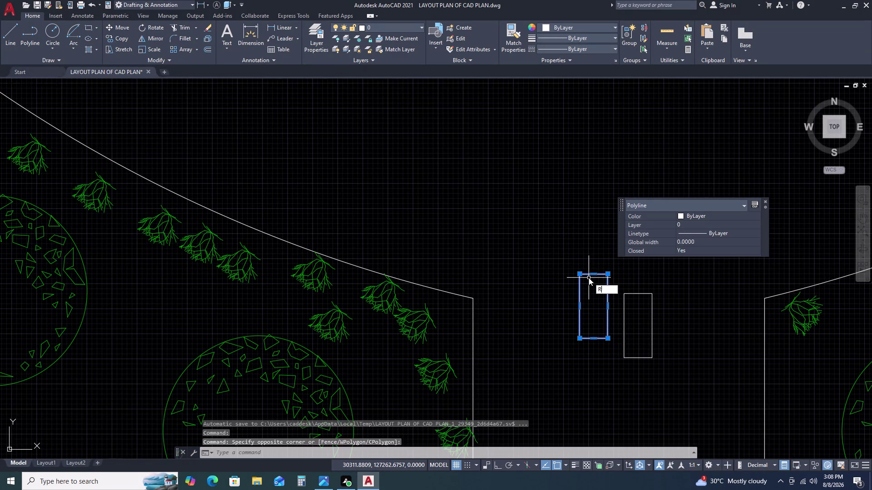
text(O)
key(space)
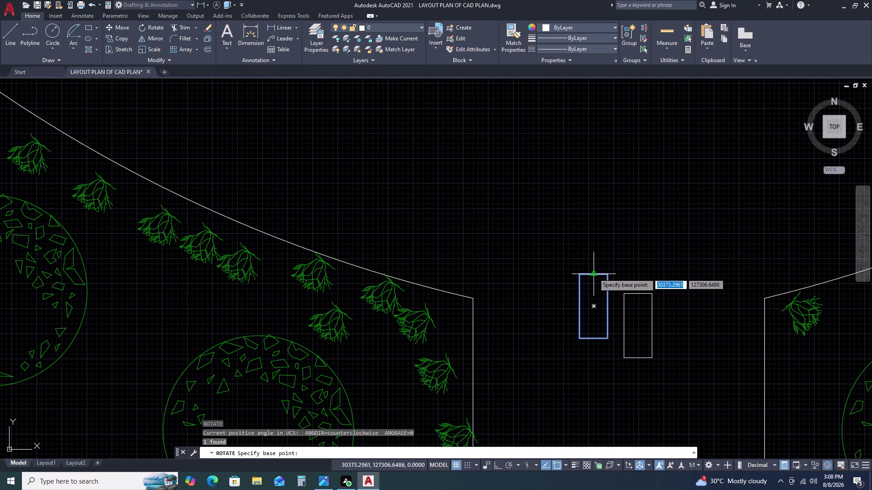
click(594, 274)
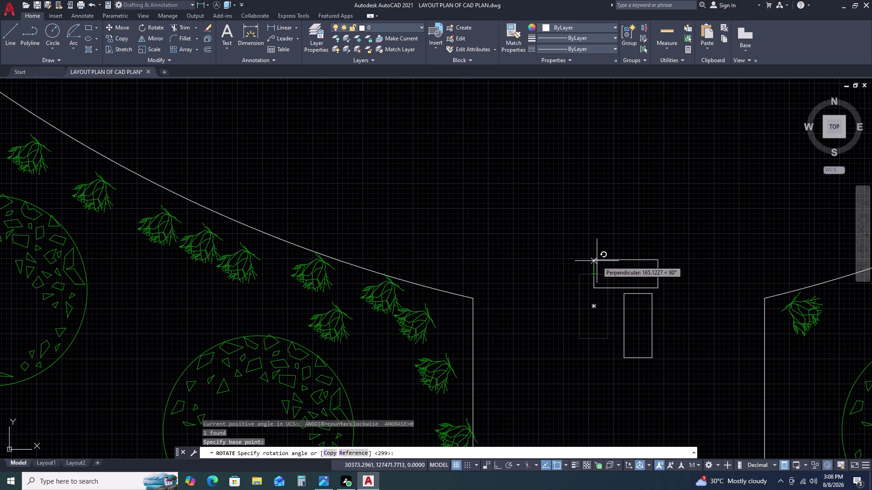
click(608, 259)
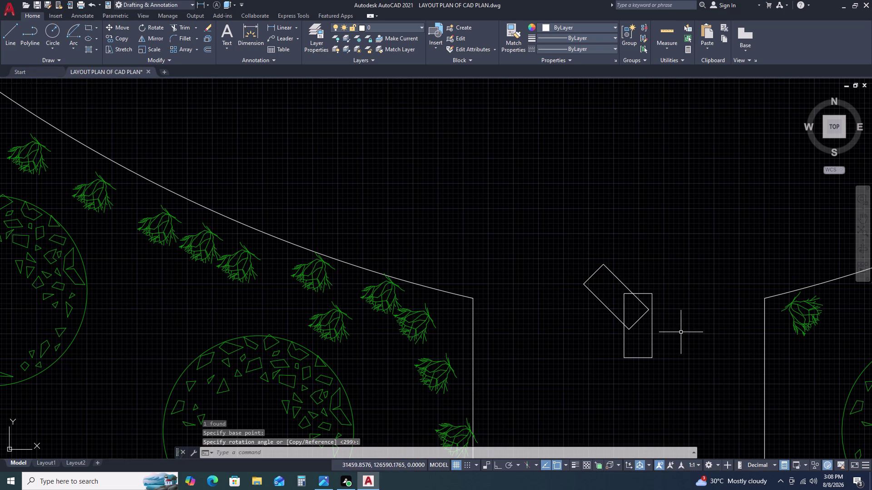
Move the copy beside the tilted rectangle and rotate it 45 degrees.
click(681, 333)
click(644, 355)
text(M)
key(space)
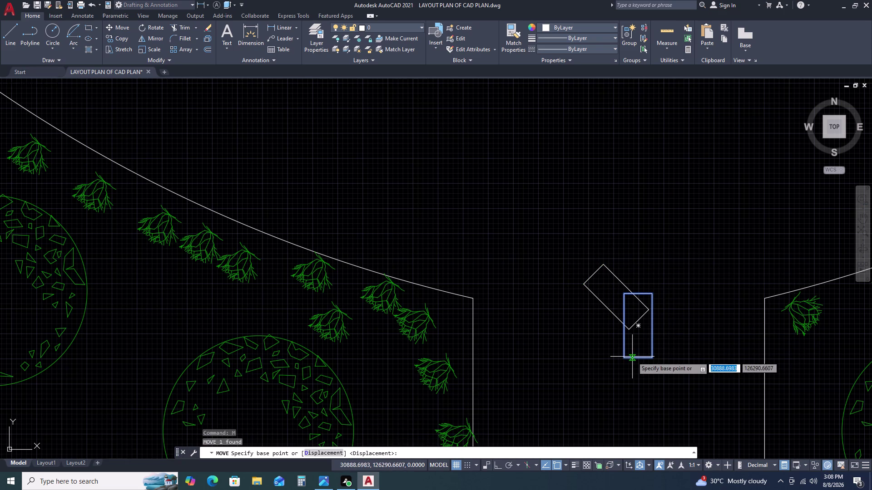
drag(640, 359, 630, 359)
click(544, 367)
click(563, 328)
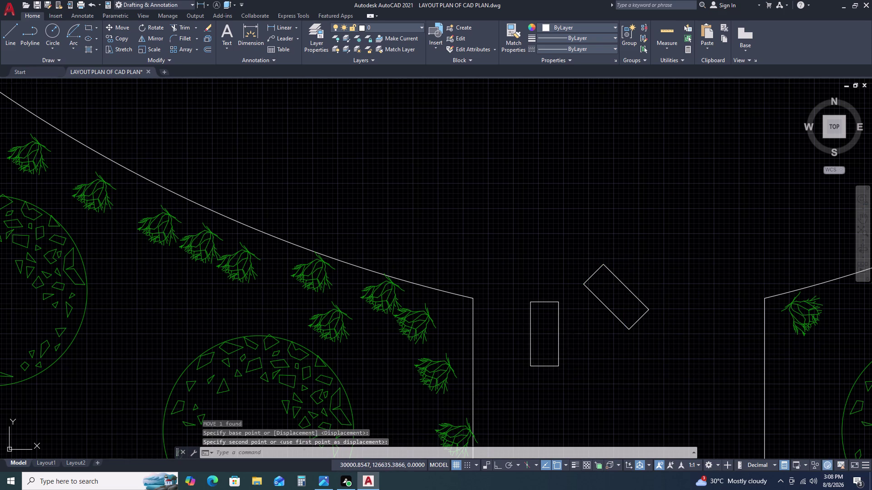
click(542, 299)
text(RO)
key(space)
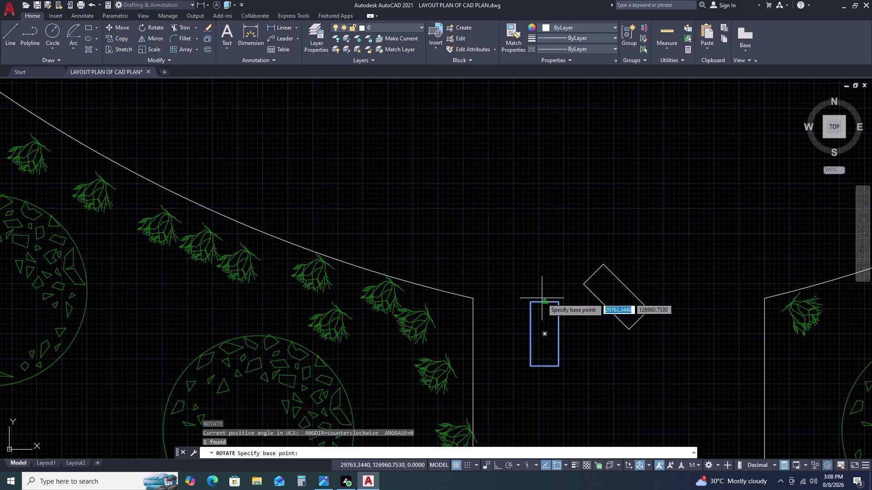
click(545, 304)
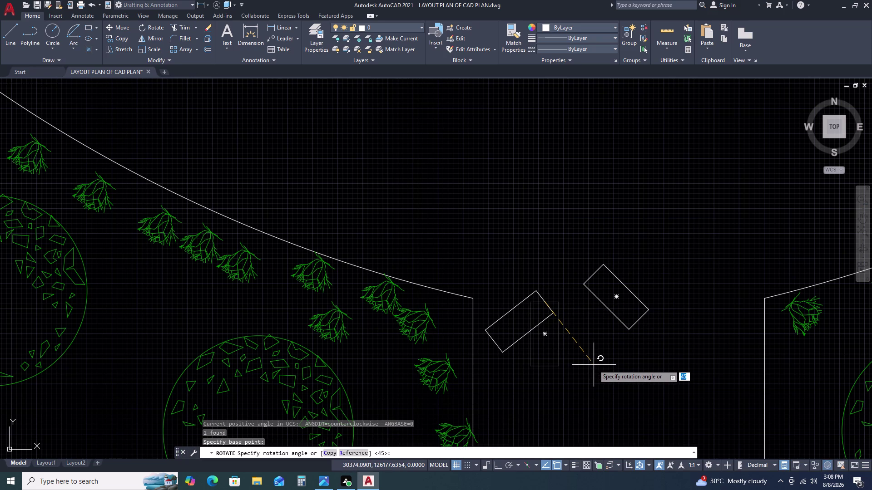
click(608, 355)
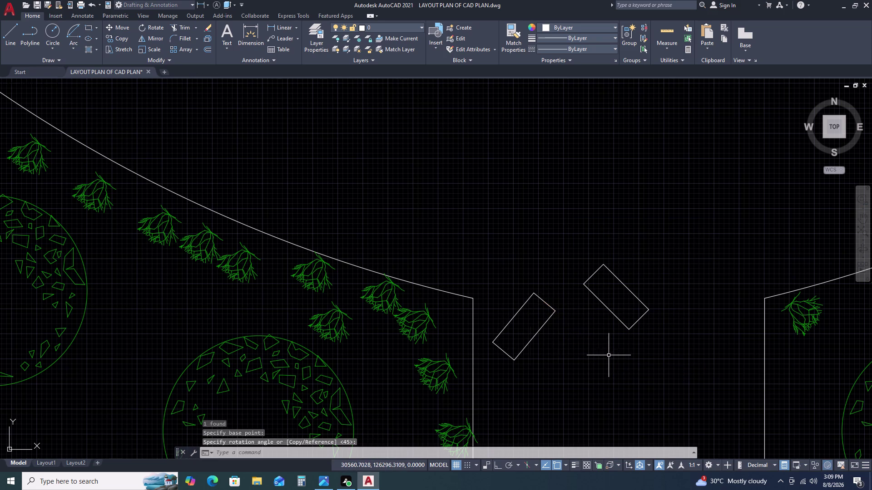
Move the second tilted rectangle so its top corner joins the first's end.
drag(554, 343, 549, 339)
double_click(534, 323)
text(M)
key(space)
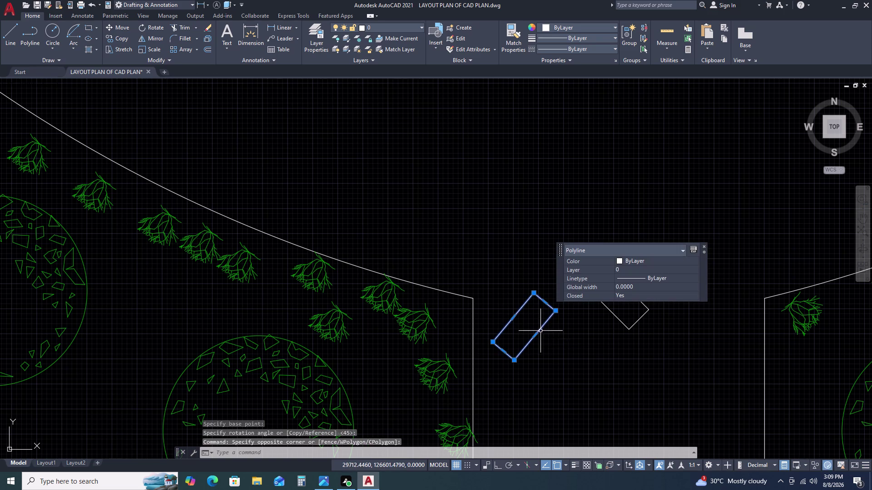
click(534, 293)
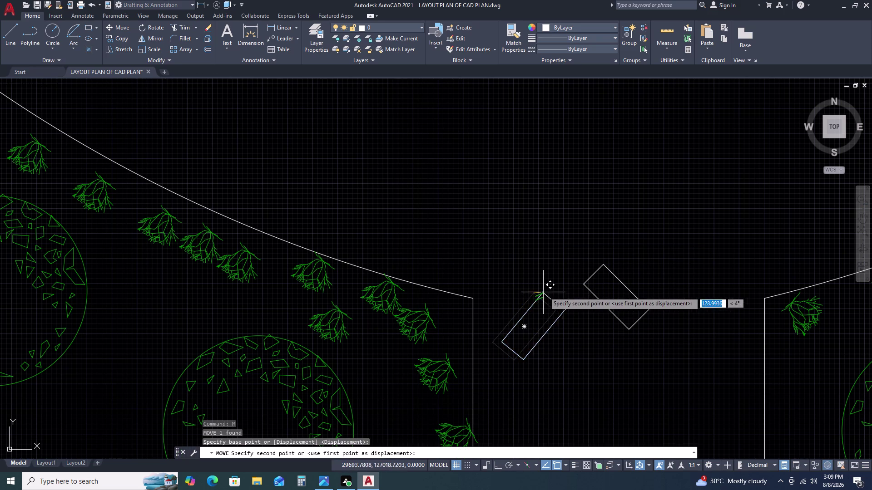
click(584, 285)
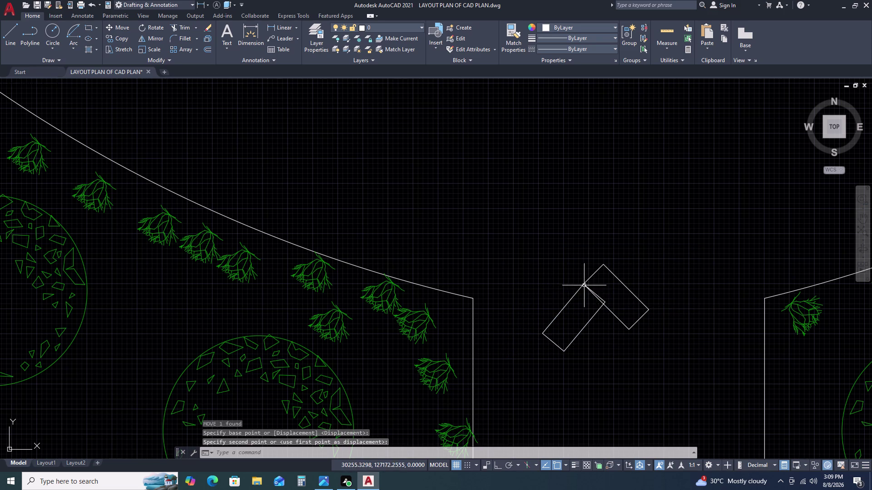
scroll(up, 3)
middle_drag(625, 342, 619, 297)
Rotate the lower rectangle about the shared corner to its final angle, toggling Ortho.
click(577, 315)
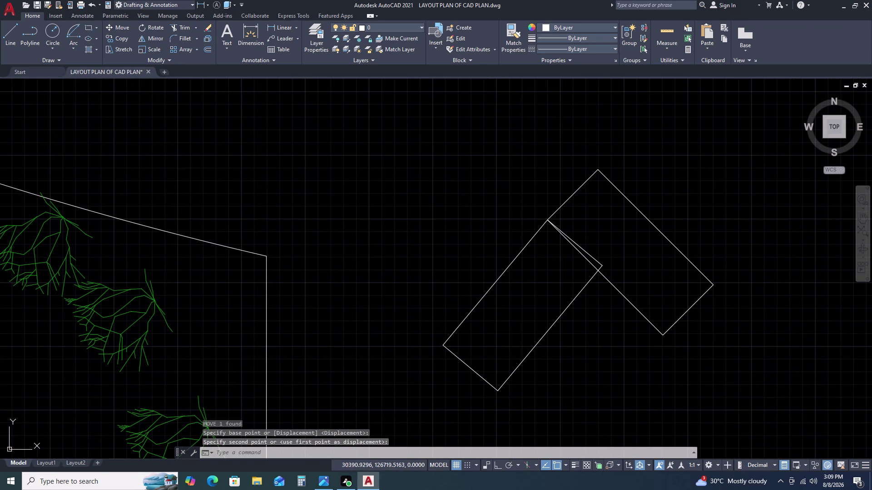
click(540, 296)
text(RO)
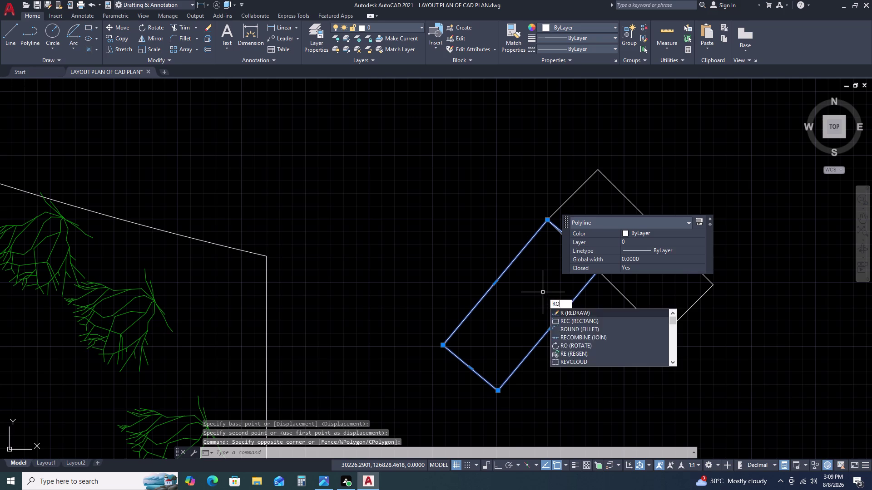
key(space)
click(551, 222)
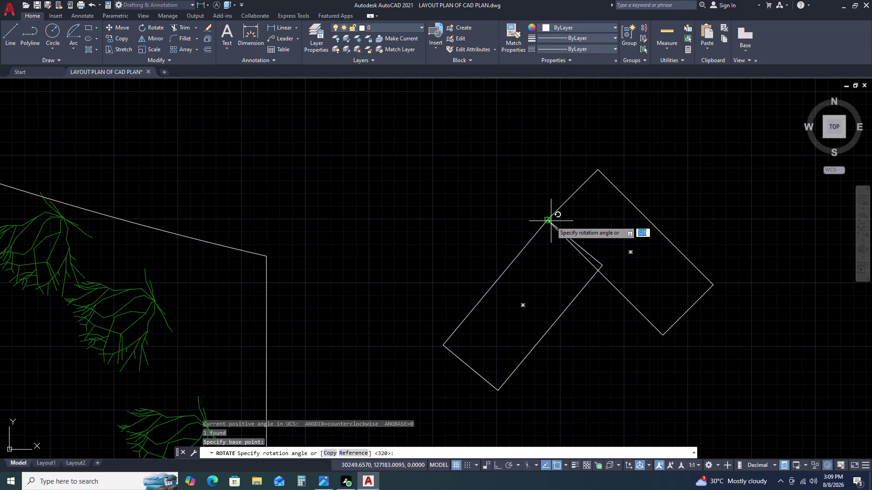
scroll(up, 3)
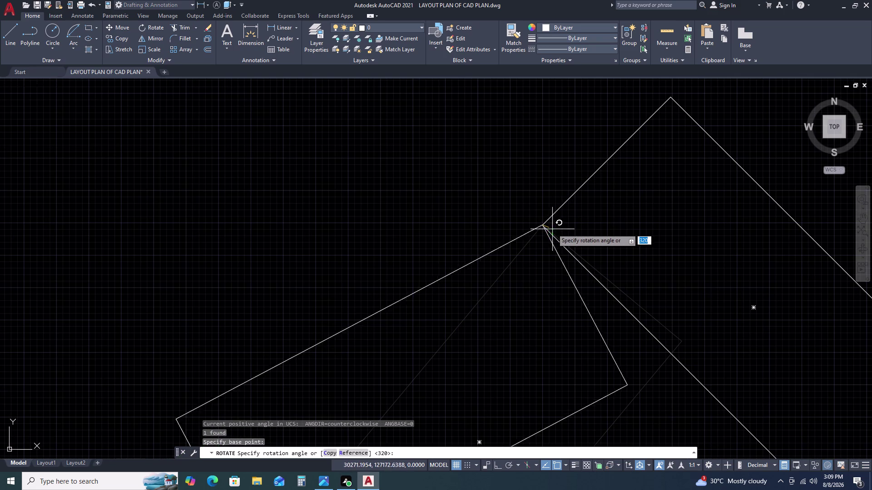
key(F8)
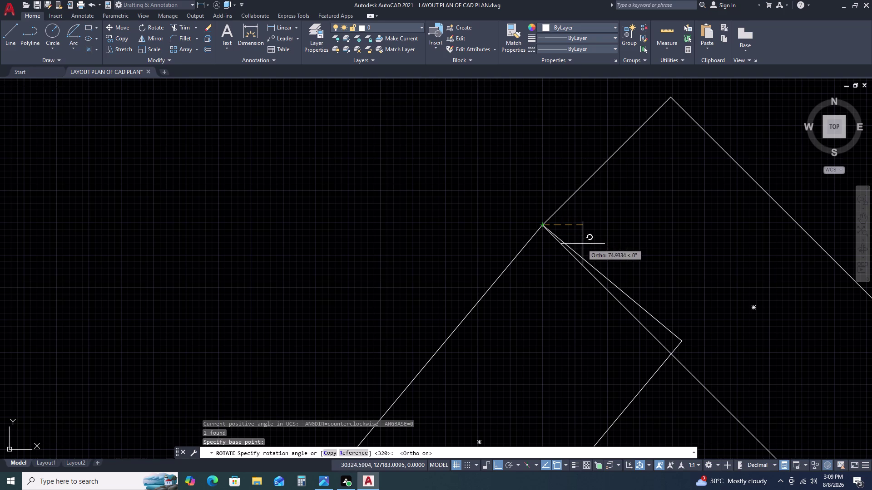
key(F8)
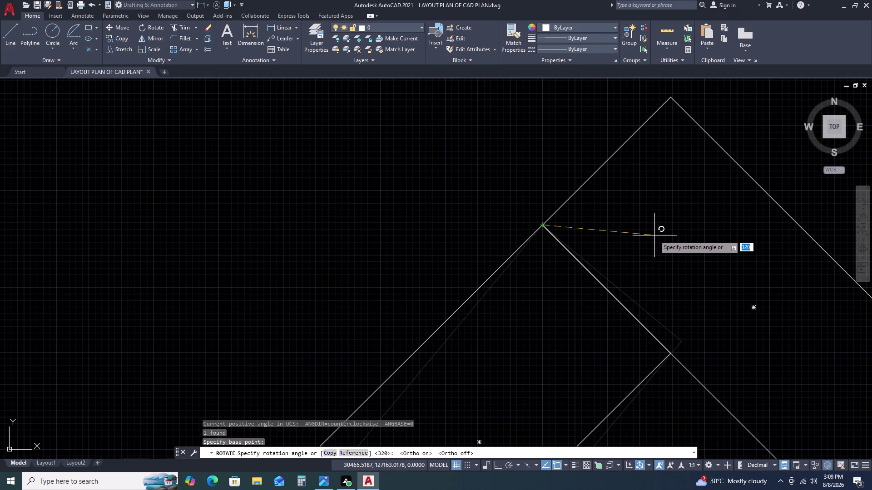
click(654, 236)
scroll(down, 3)
scroll(down, 3)
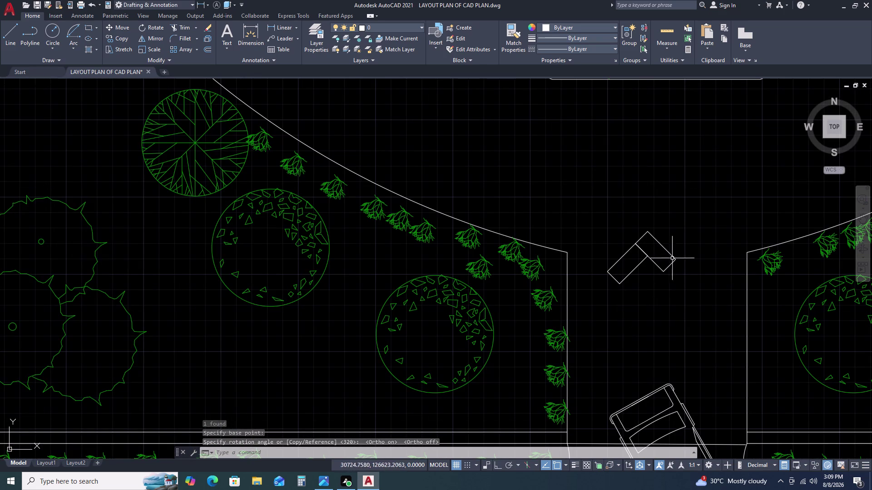
Move both rectangles into place near the boundary gap.
click(709, 228)
click(586, 300)
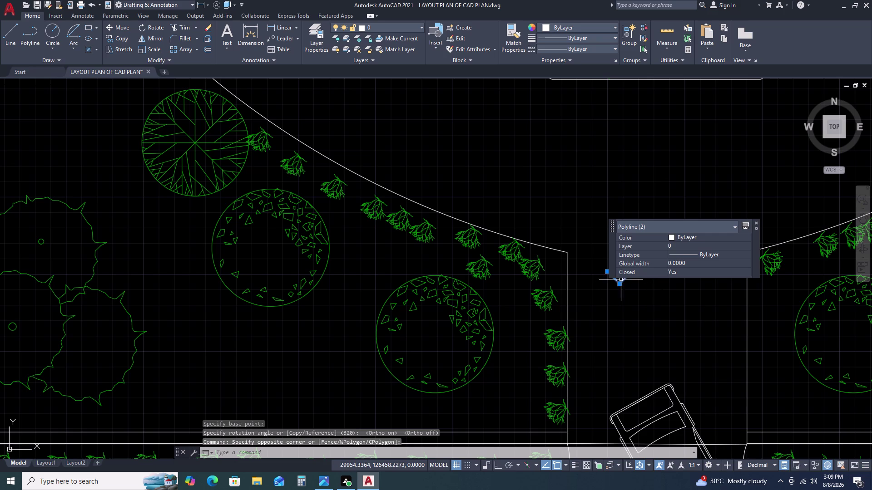
key(m)
key(space)
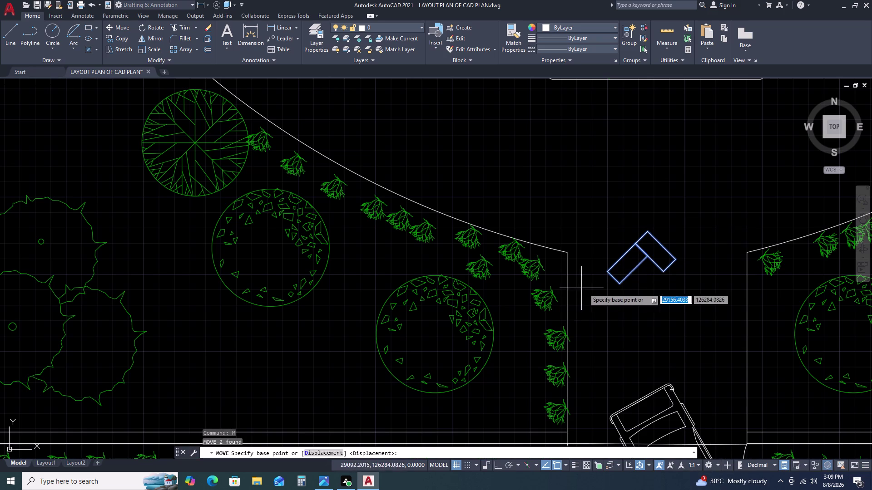
click(619, 285)
scroll(down, 3)
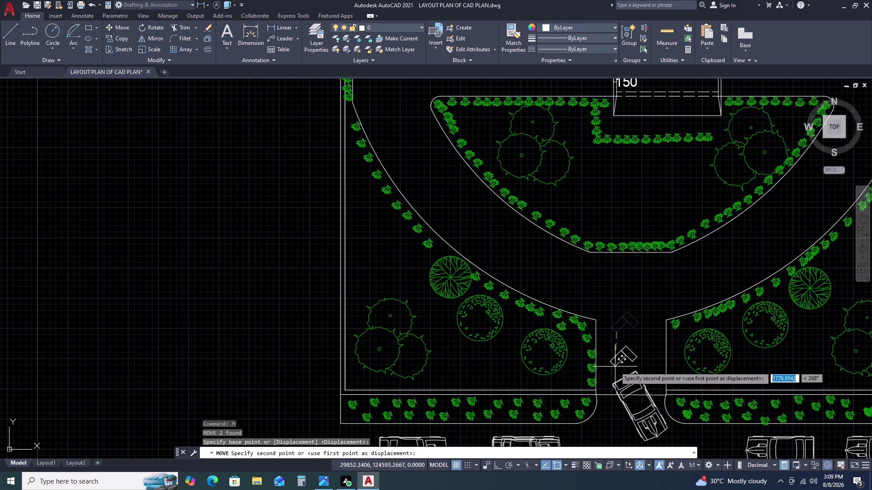
scroll(up, 3)
scroll(up, 3)
scroll(up, 3)
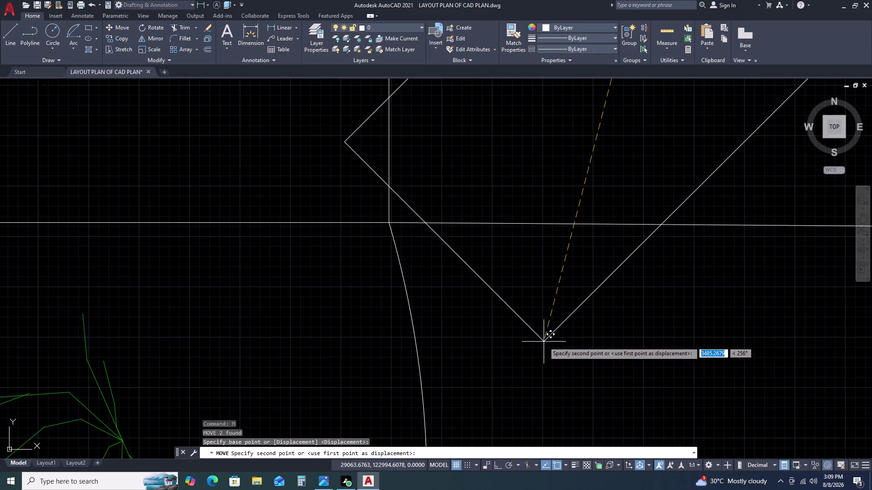
scroll(down, 3)
double_click(587, 272)
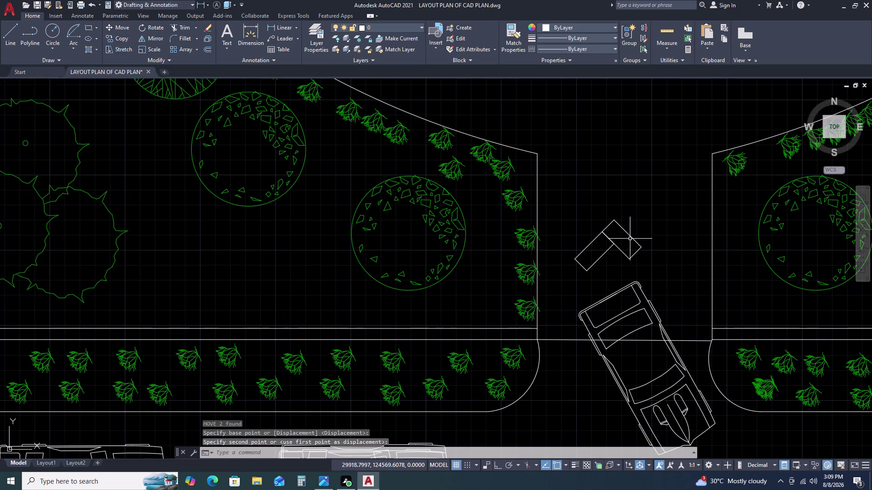
Scale the rectangle pair down about its shared corner.
click(631, 214)
click(602, 257)
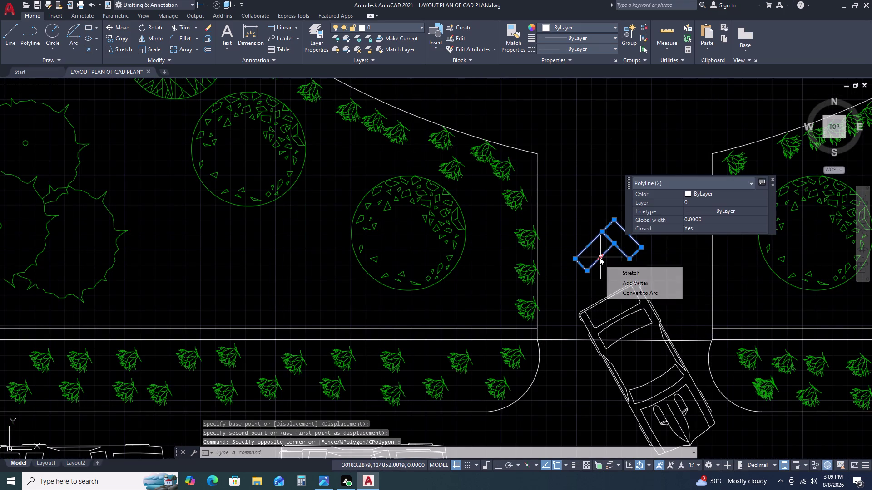
text(SC)
key(space)
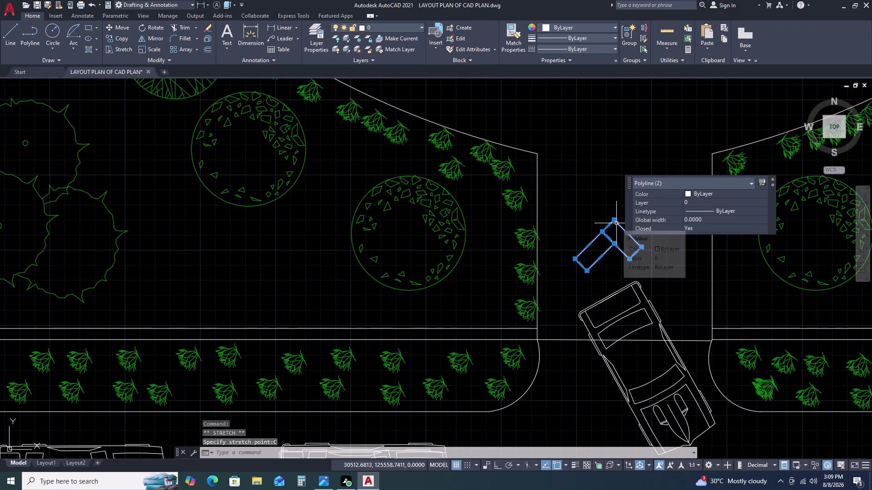
text(SC)
key(space)
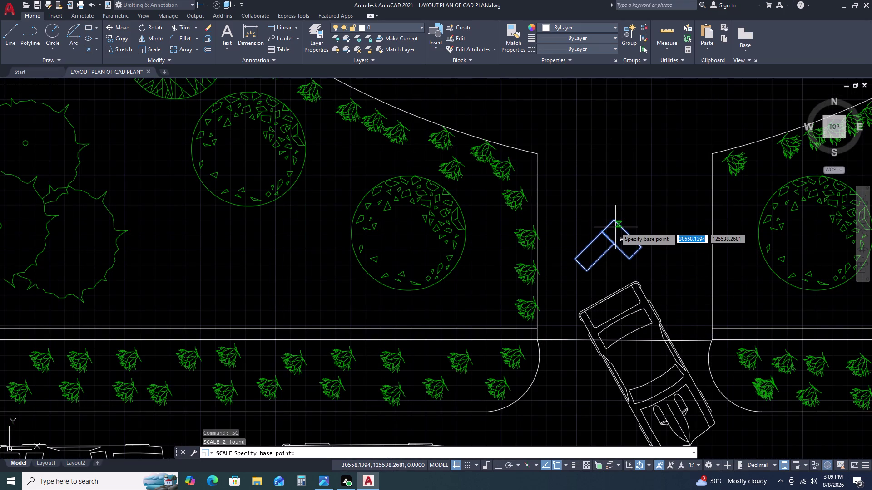
click(612, 223)
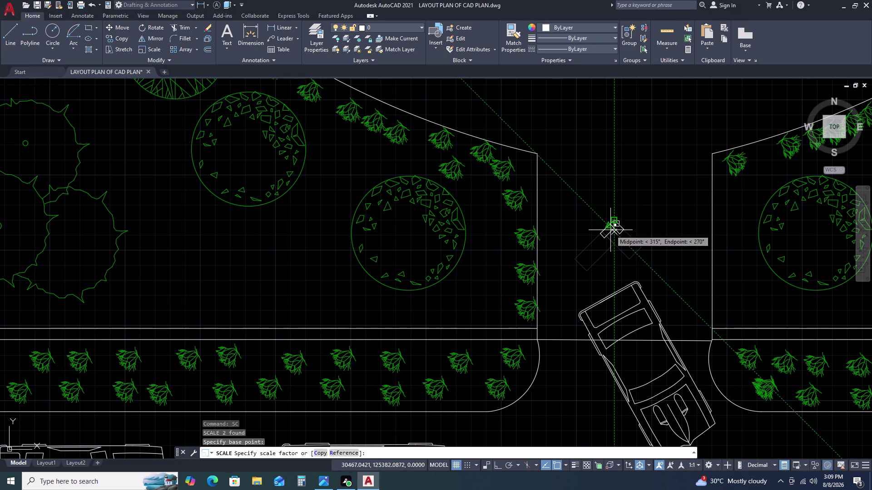
double_click(610, 230)
Reselect the shrunken pair and start moving it from a base point.
click(623, 220)
click(608, 238)
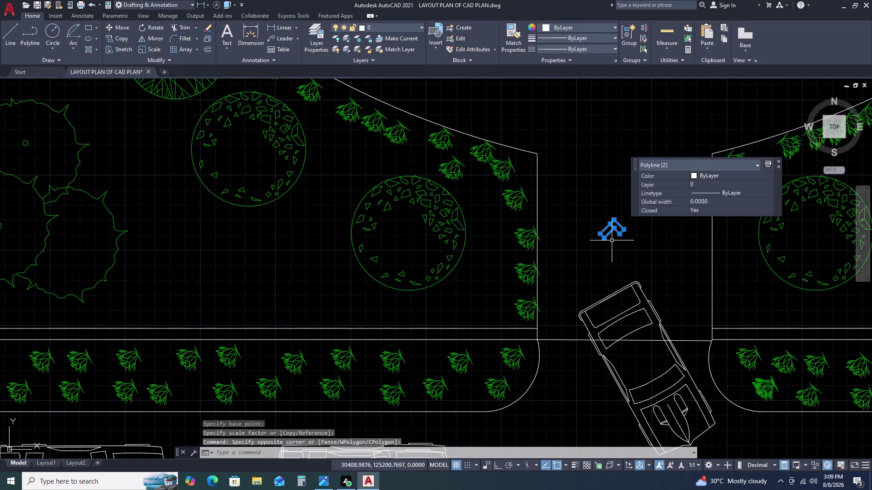
text(M)
key(space)
click(613, 220)
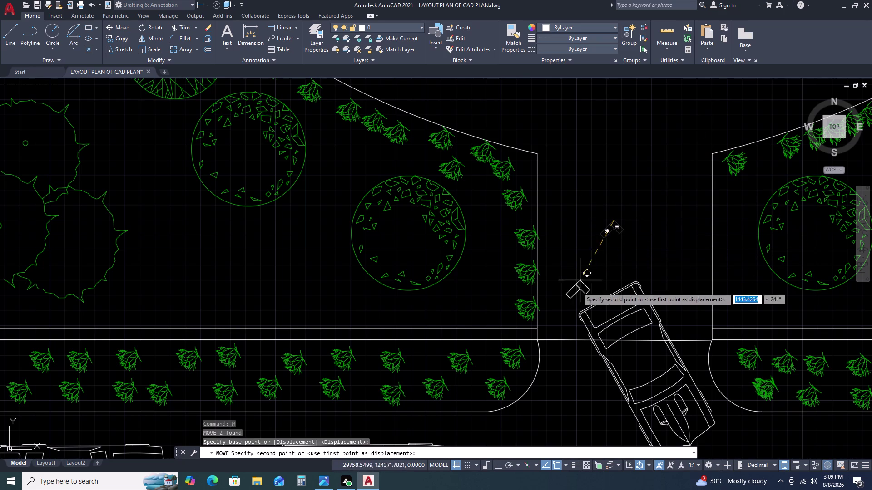
scroll(up, 3)
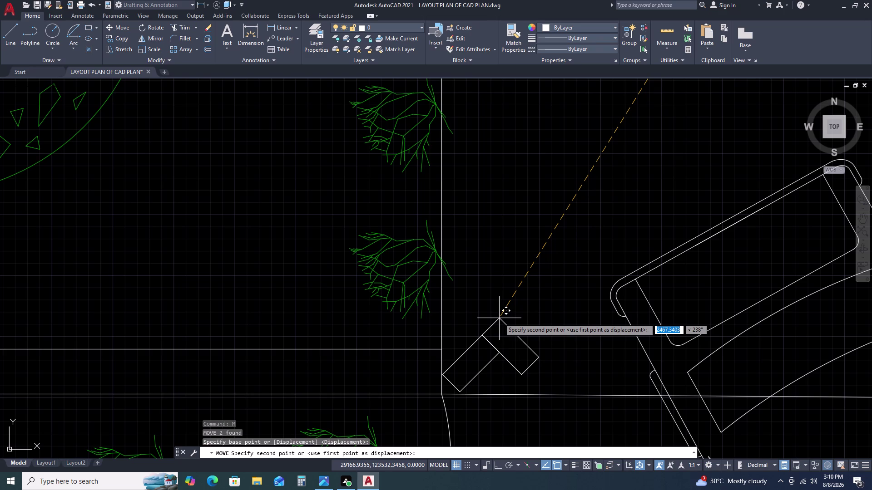
Reposition the rectangle pair, try joining the two rectangles, and reselect both.
double_click(515, 292)
click(549, 288)
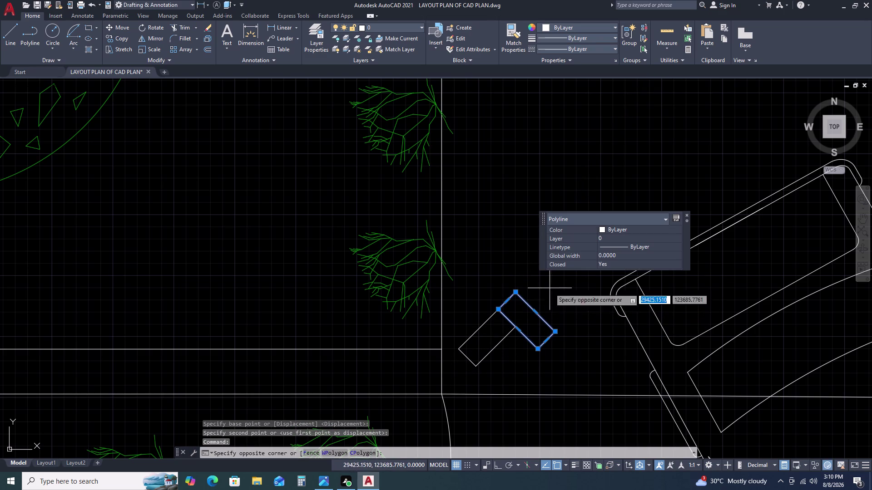
click(493, 366)
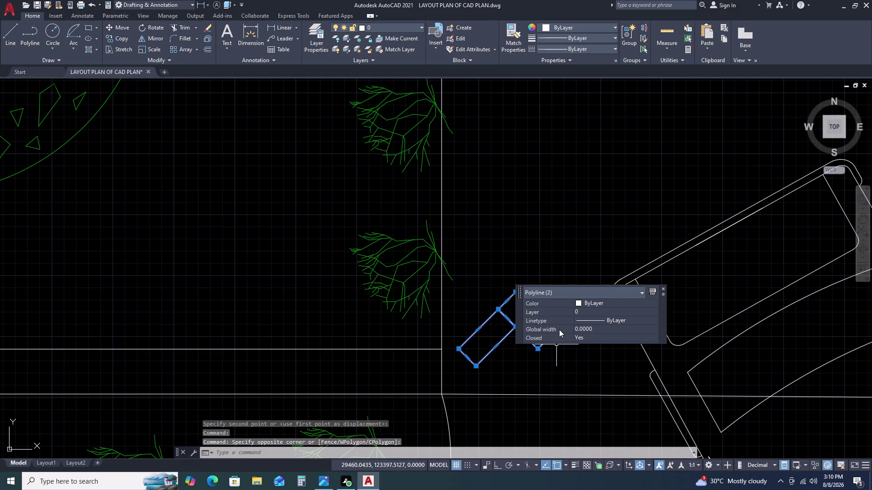
key(j)
key(Return)
click(542, 297)
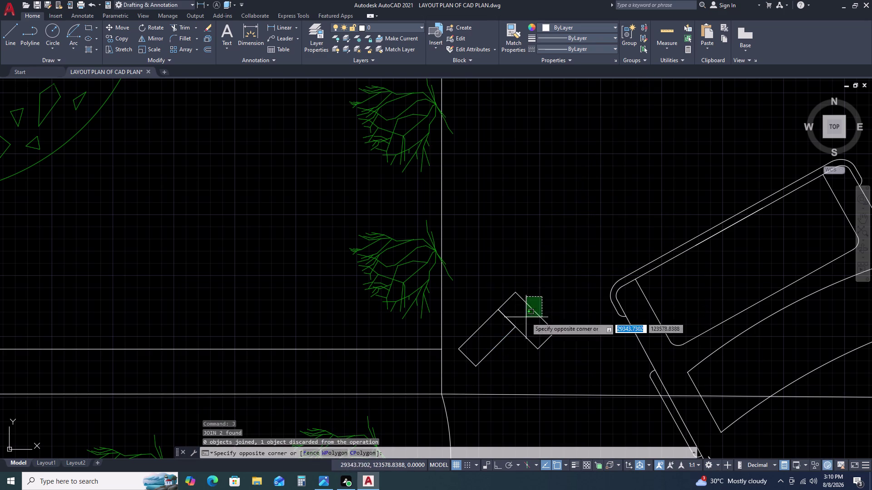
click(517, 329)
double_click(509, 330)
click(471, 355)
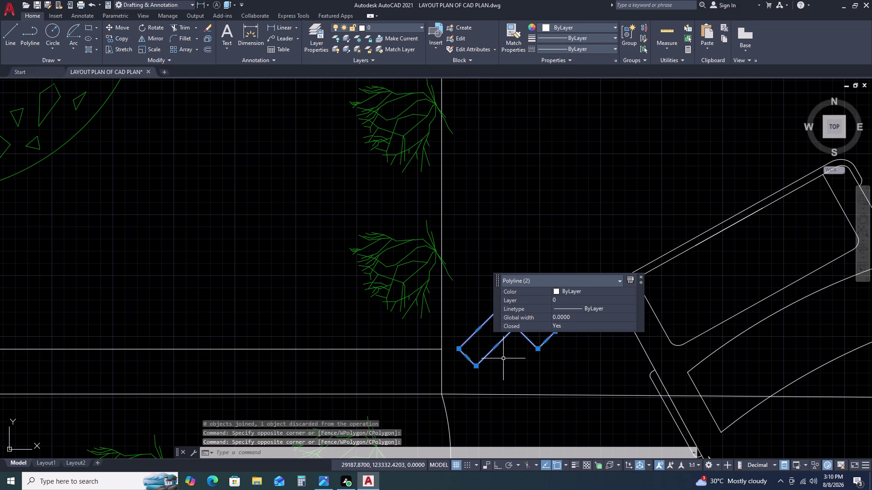
Rotate the rectangle pair about its corner with RO to angle it.
text(RO)
key(space)
click(515, 291)
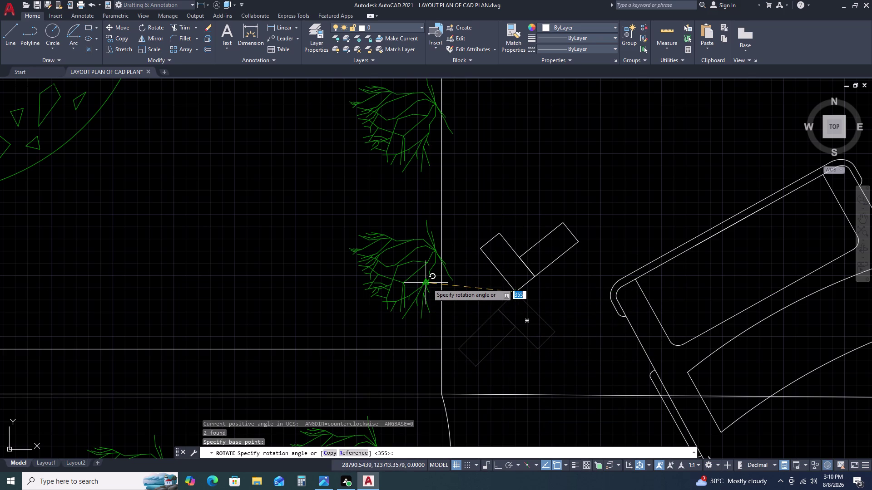
double_click(428, 284)
click(600, 247)
click(506, 290)
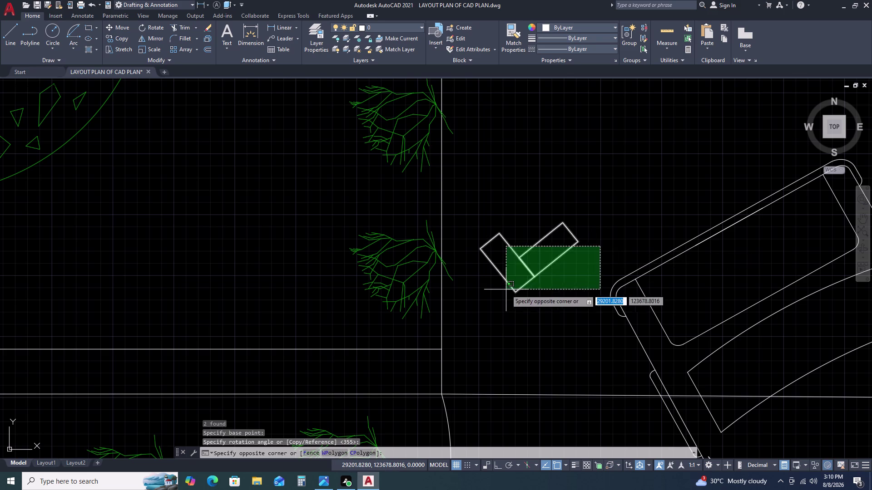
Move the angled pair by its corner onto the planting bed corner at the road.
text(M)
key(space)
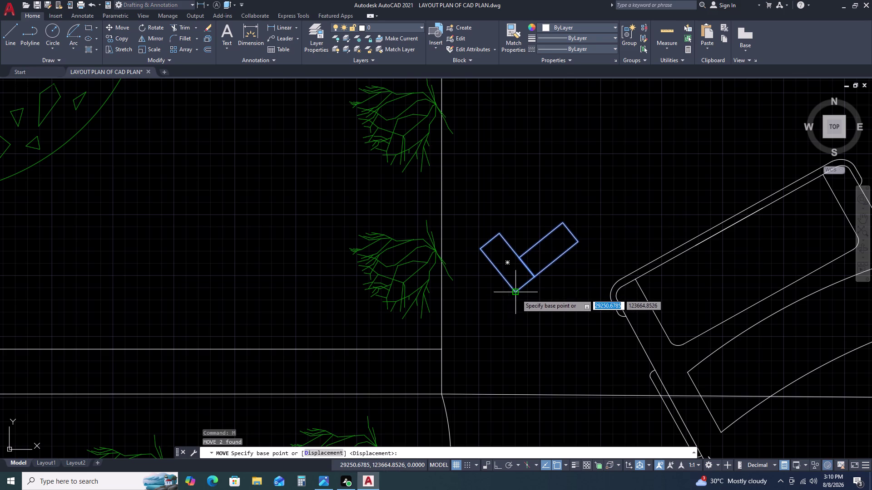
click(514, 291)
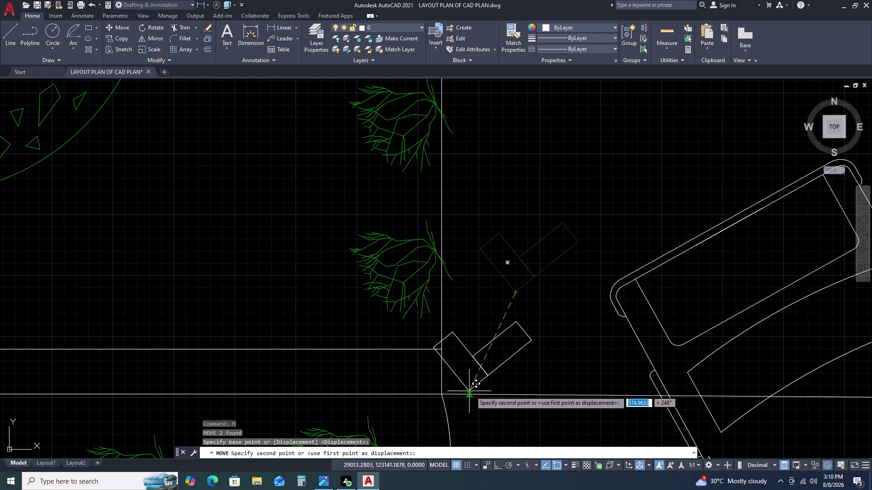
click(477, 395)
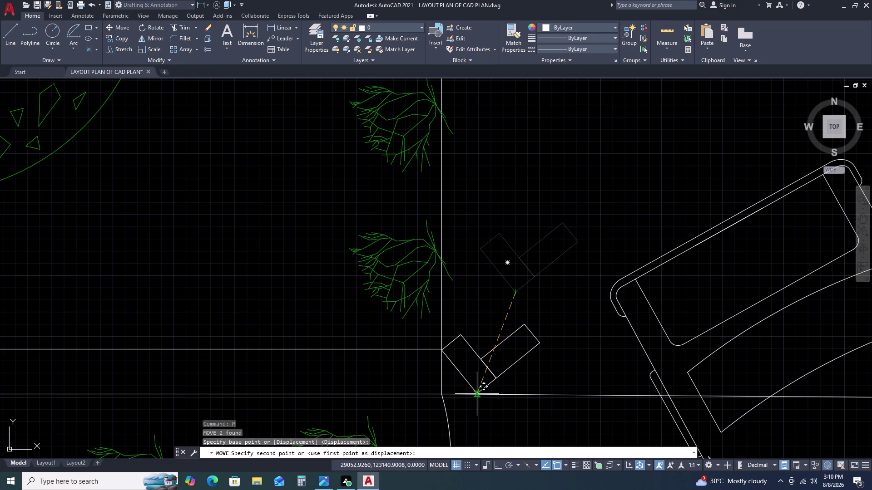
double_click(531, 371)
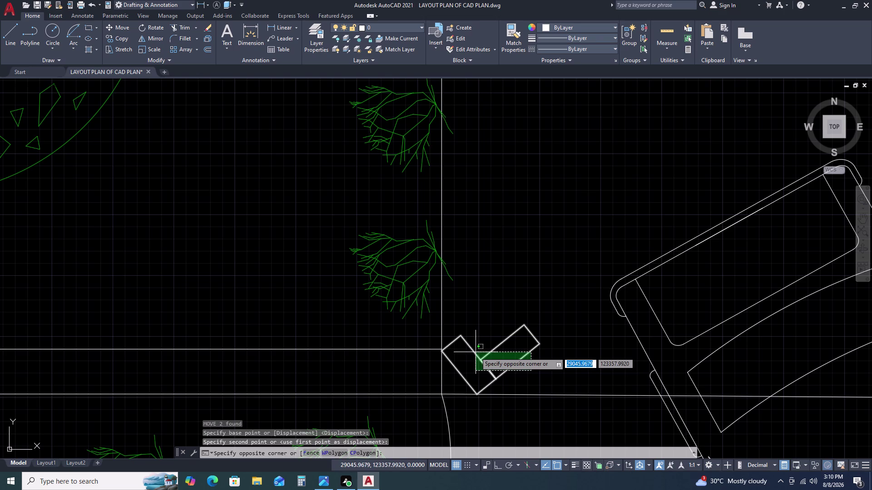
click(485, 346)
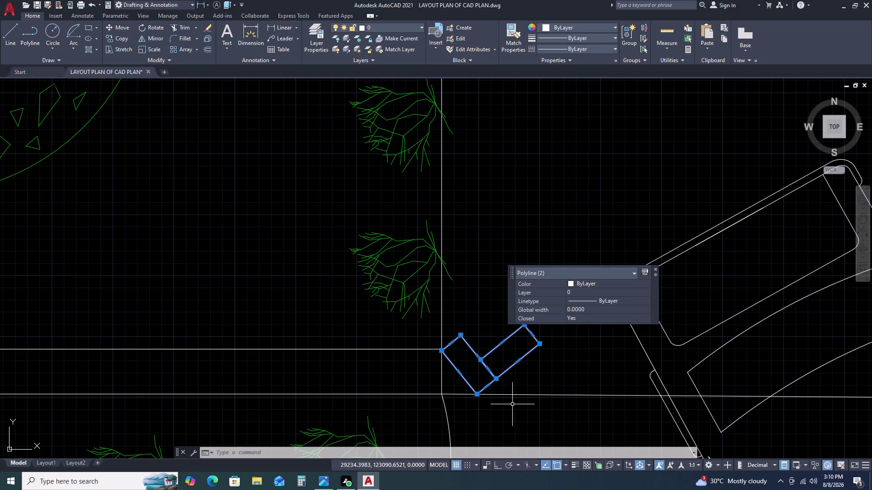
Cancel a stray arc command, reselect the pair, and start ARRAY on it.
text(A)
key(space)
key(Escape)
click(537, 334)
click(482, 371)
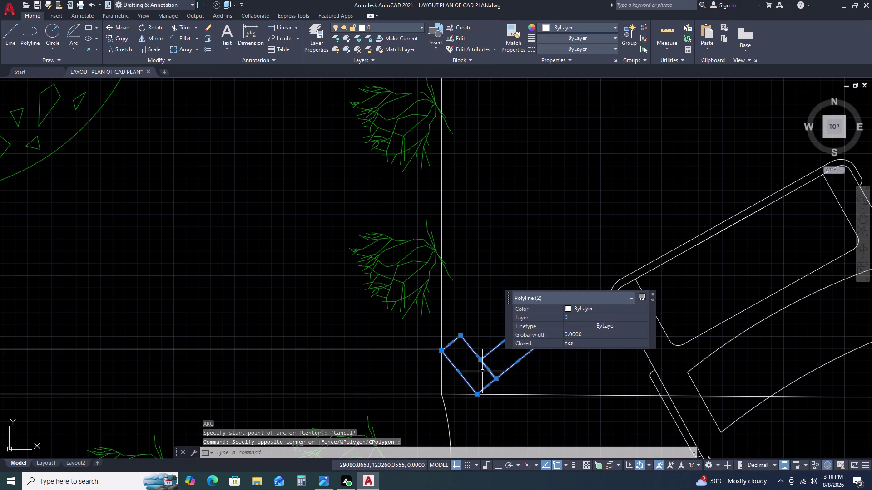
text(AR)
key(space)
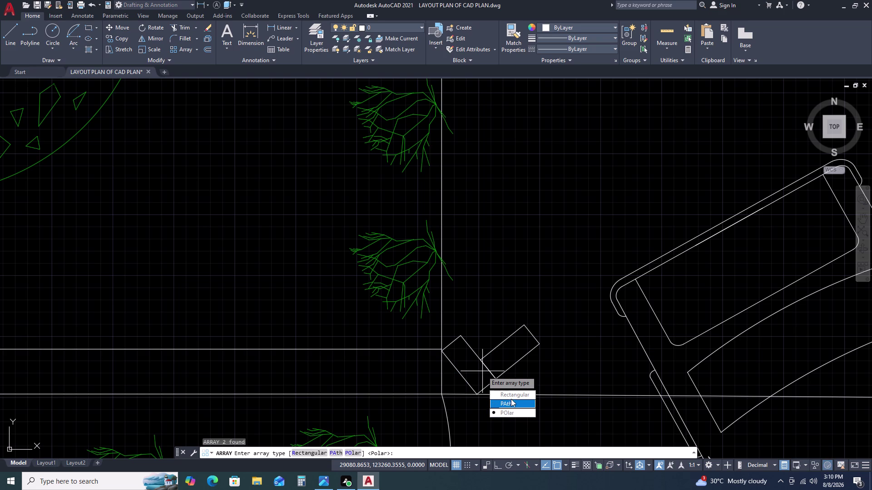
click(513, 397)
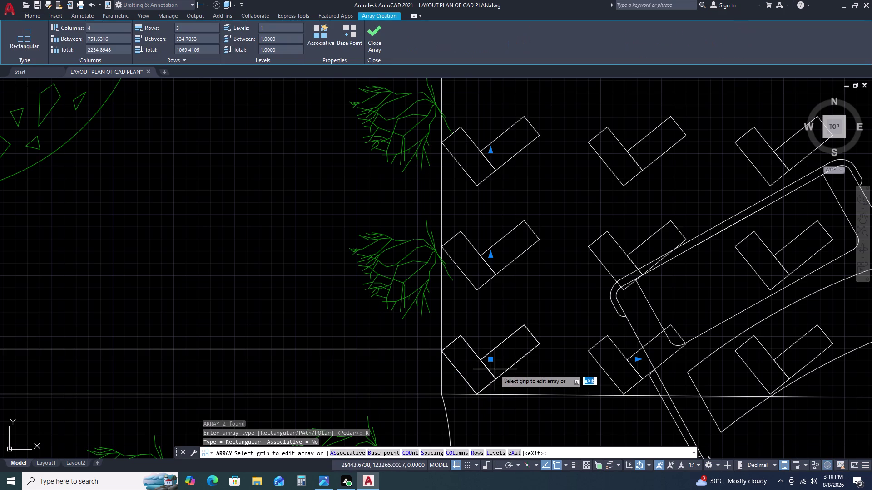
scroll(down, 3)
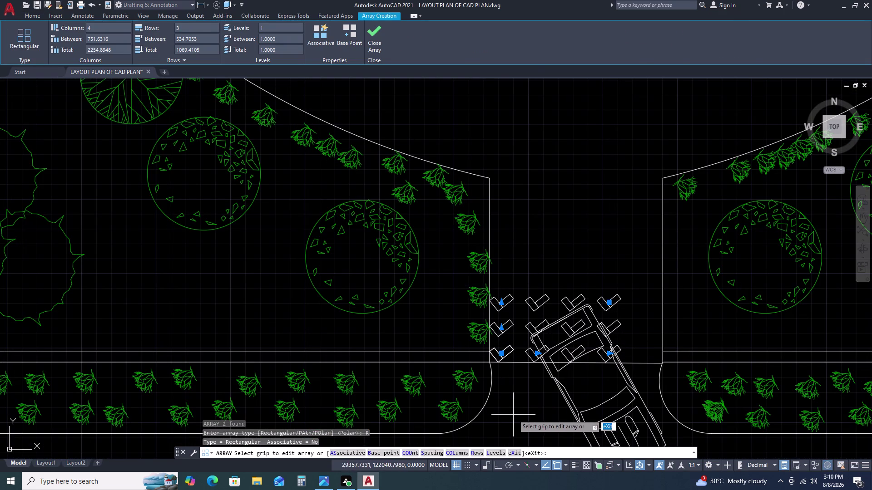
key(Escape)
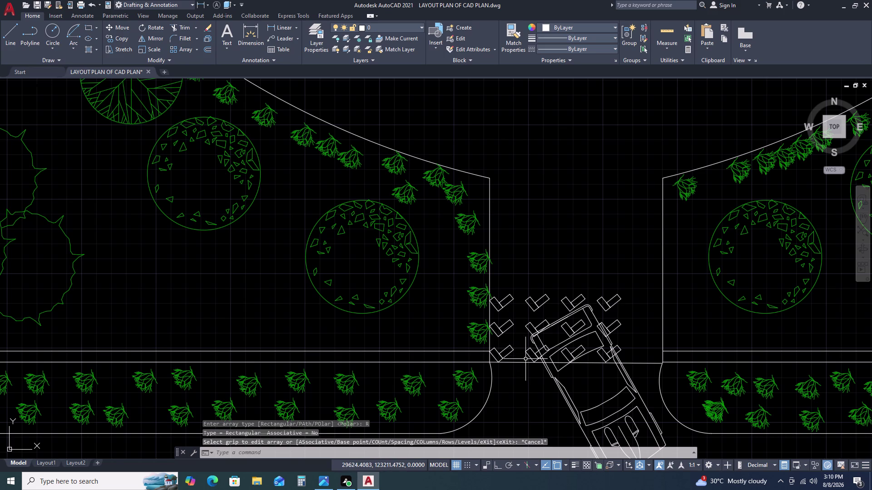
key(ctrl+z)
click(526, 359)
click(477, 367)
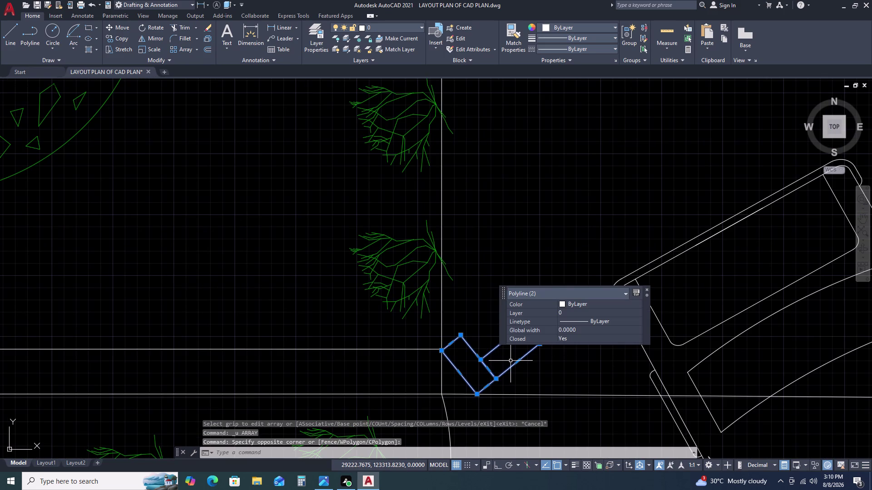
text(AR)
key(space)
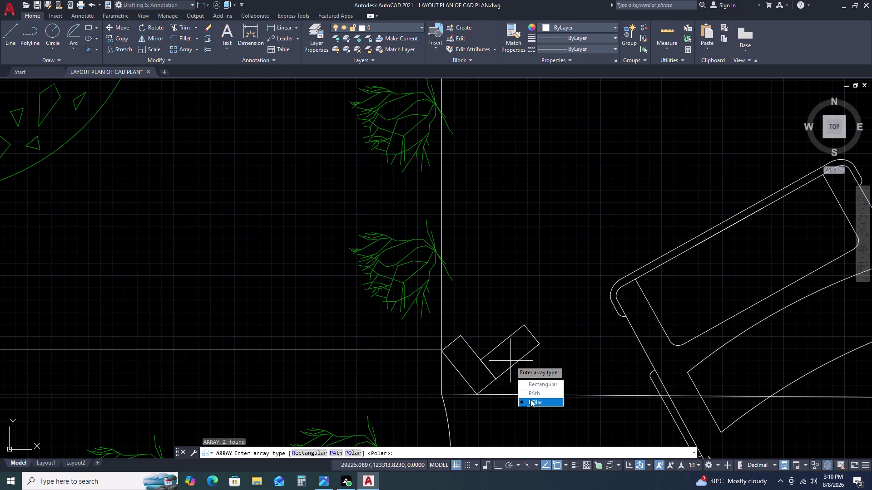
drag(535, 393, 510, 361)
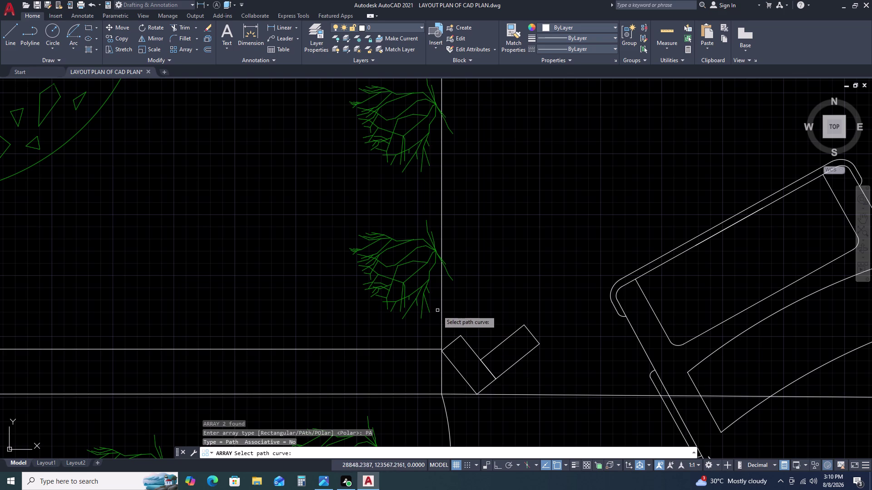
click(441, 308)
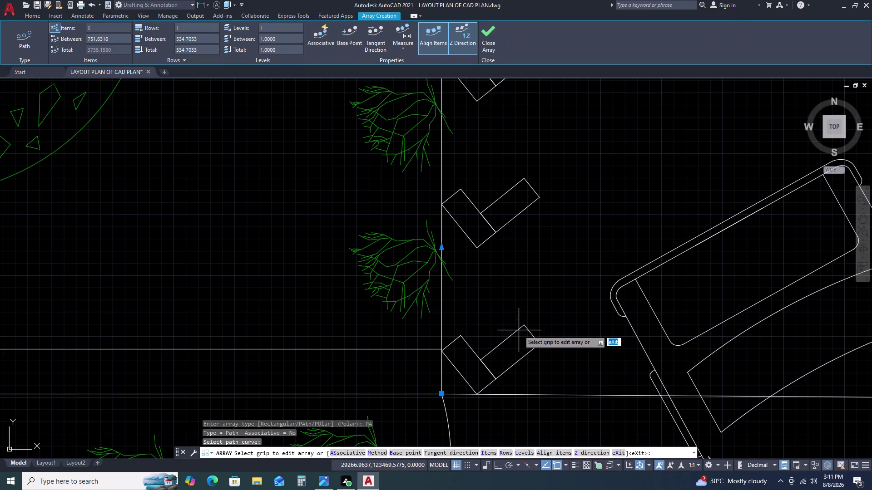
scroll(down, 3)
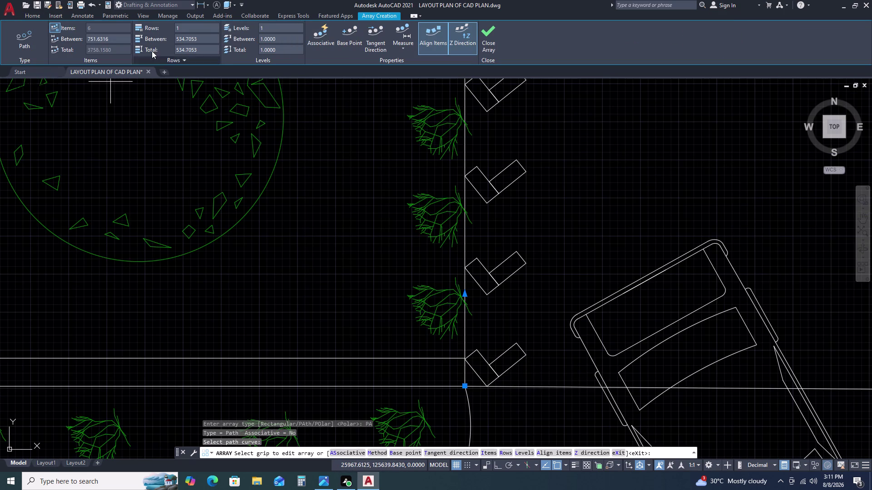
click(282, 39)
scroll(down, 3)
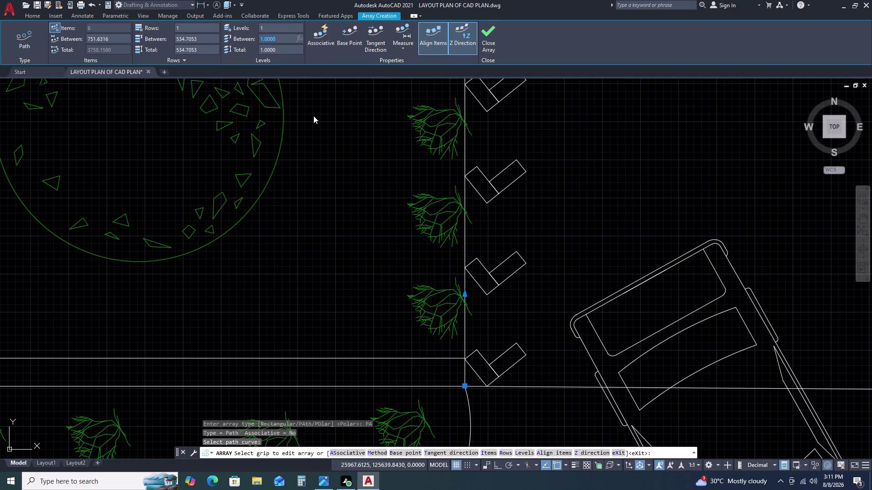
scroll(down, 3)
scroll(down, 3)
scroll(down, 3)
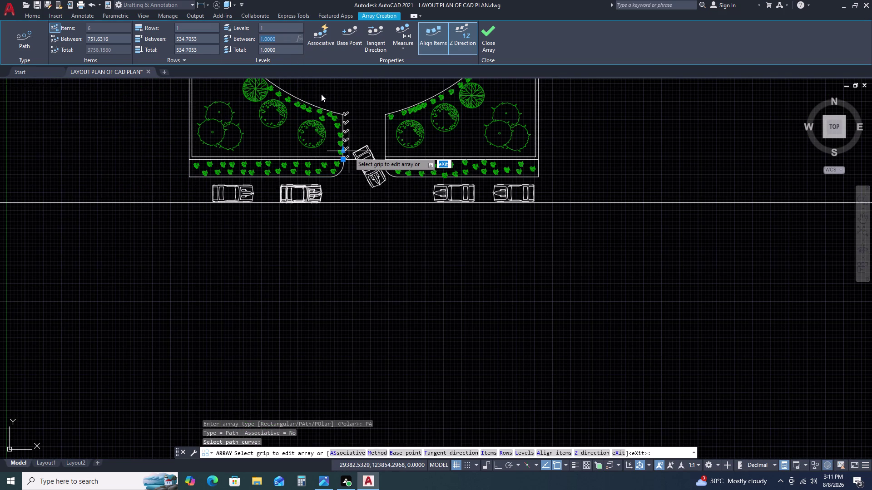
key(Escape)
key(Escape)
key(Escape)
scroll(up, 3)
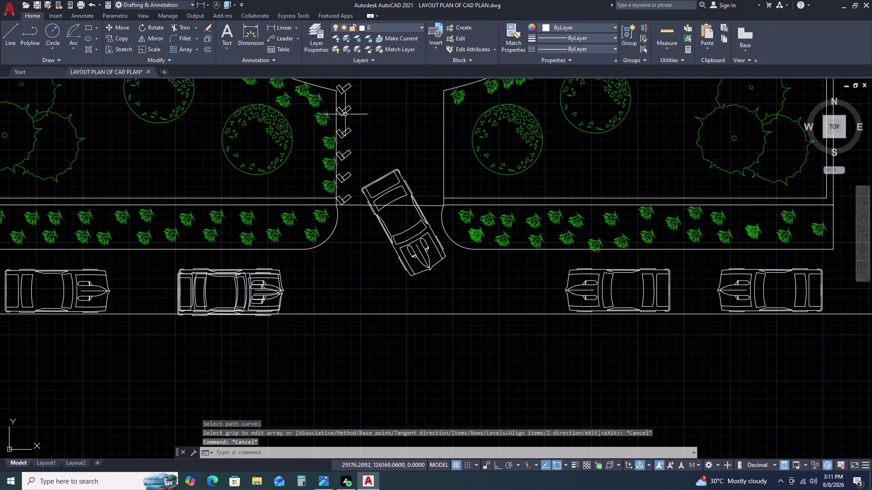
scroll(down, 3)
scroll(up, 3)
scroll(up, 3)
double_click(343, 102)
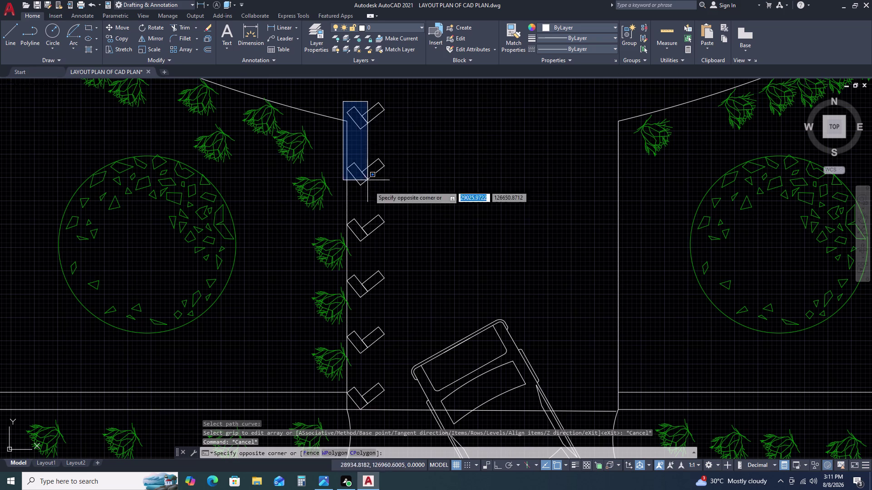
click(391, 370)
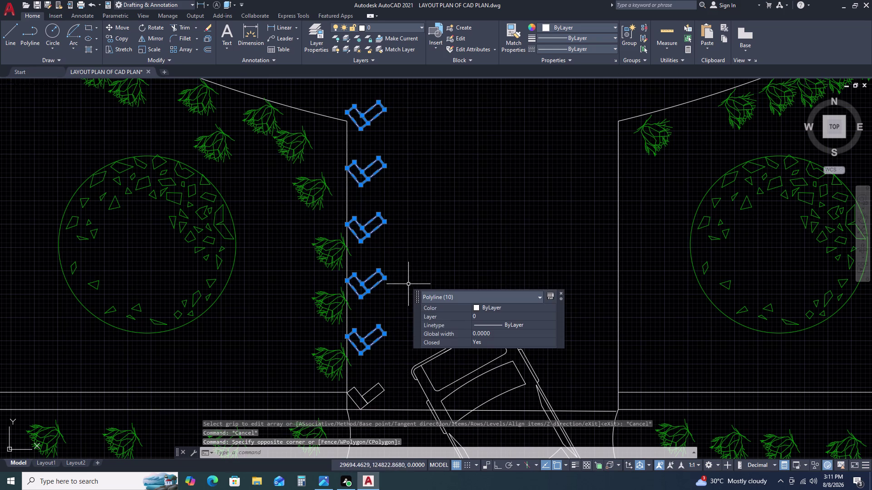
key(Delete)
scroll(down, 3)
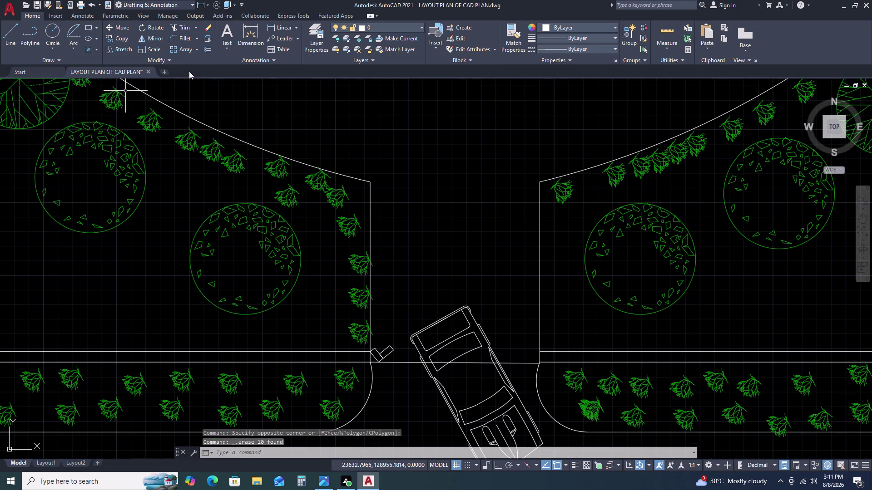
Start a hatch fill, pick an area, and zoom and pan around the site plan.
text(H)
key(space)
scroll(down, 3)
click(434, 162)
scroll(down, 3)
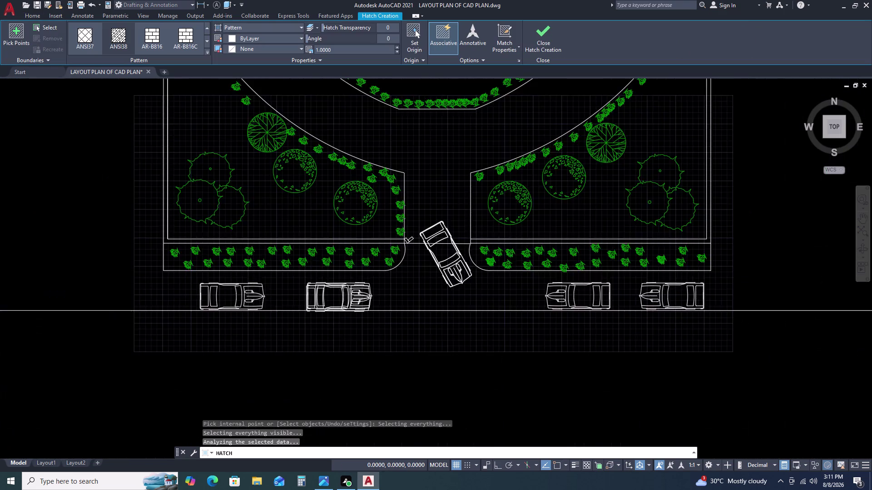
scroll(down, 3)
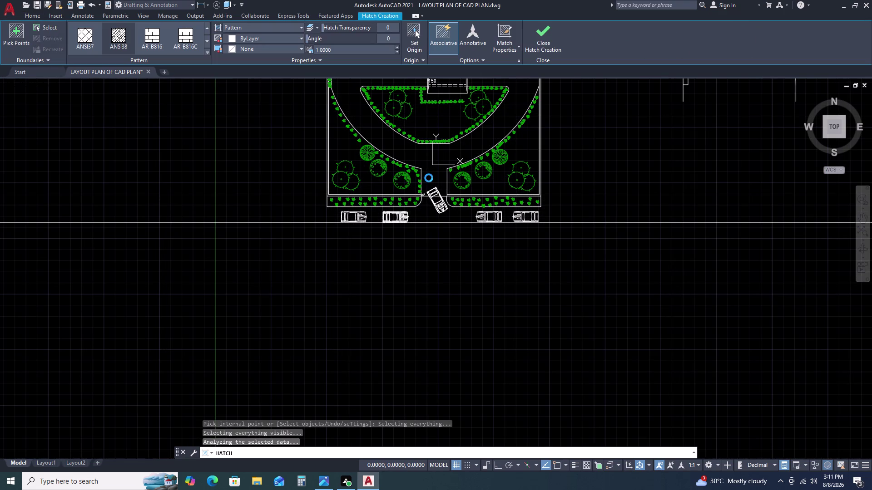
middle_drag(445, 169, 441, 211)
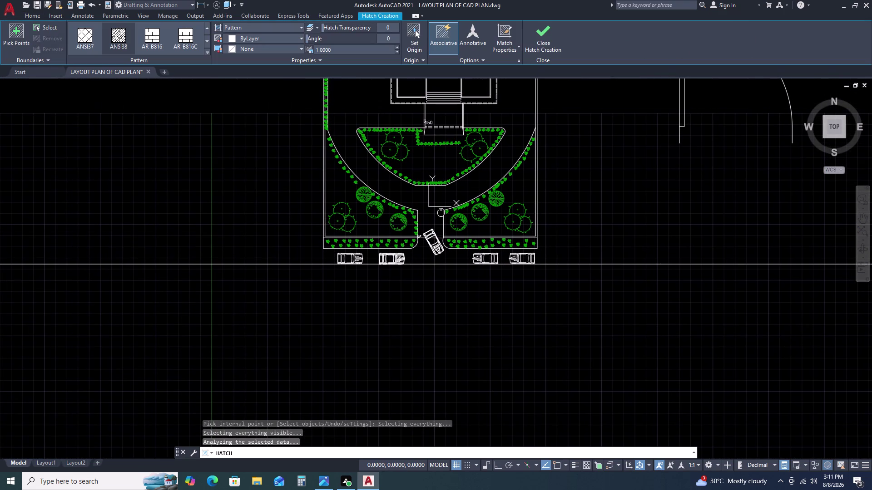
scroll(down, 3)
middle_drag(497, 121, 496, 167)
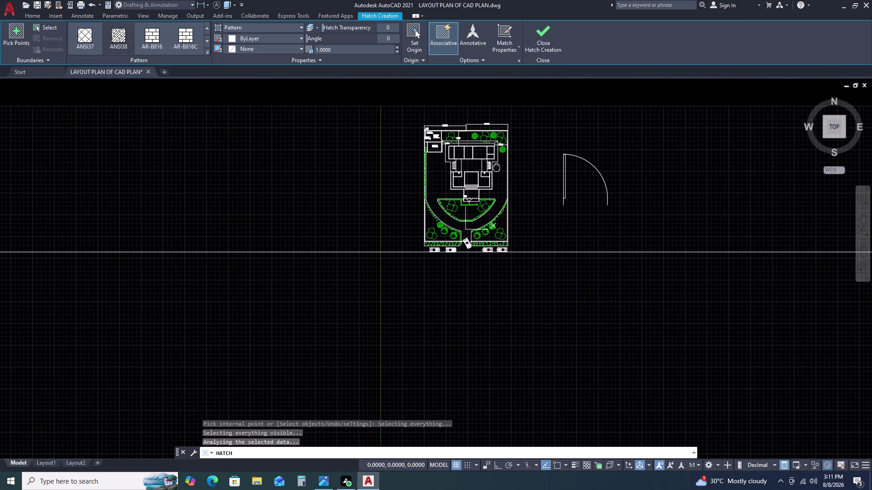
scroll(up, 3)
scroll(up, 3)
scroll(down, 3)
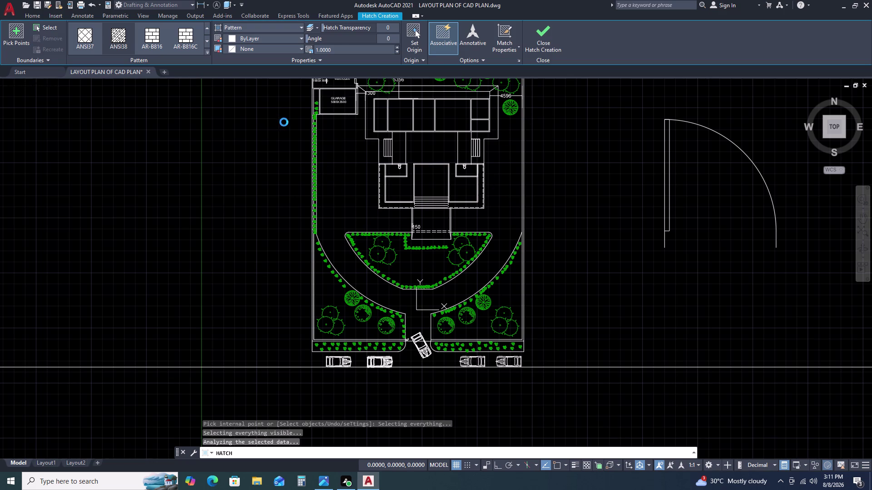
Cancel the unfinished hatch so no fill is added.
key(Escape)
key(Escape)
key(Escape)
key(Escape)
key(Escape)
key(Escape)
key(Escape)
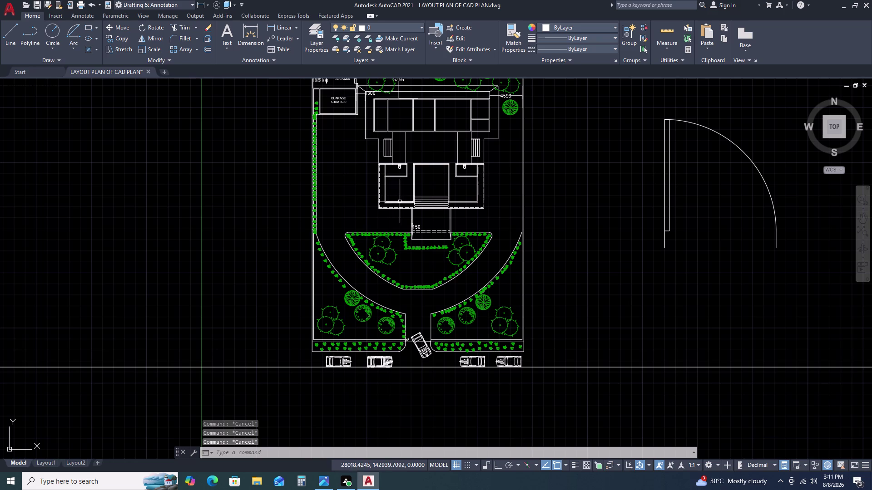
Open DesignCenter with DC and browse en-us > DesignCenter into the Home - Space Planner blocks.
key(d)
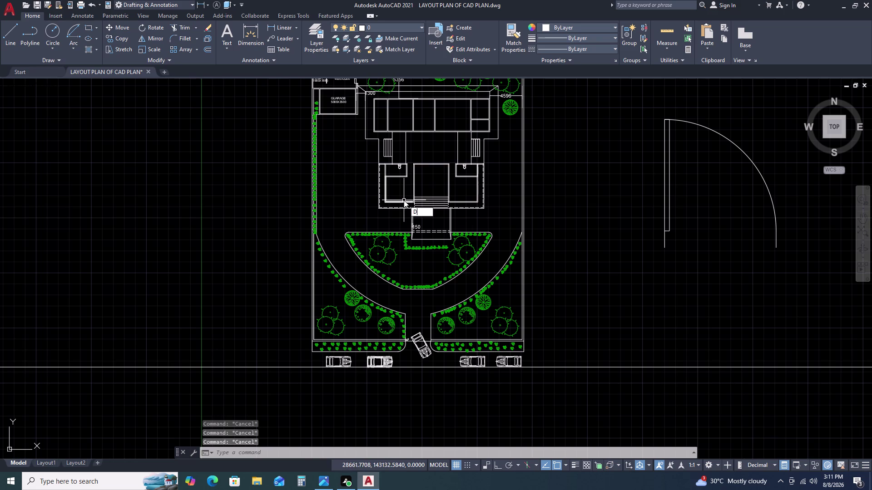
key(c)
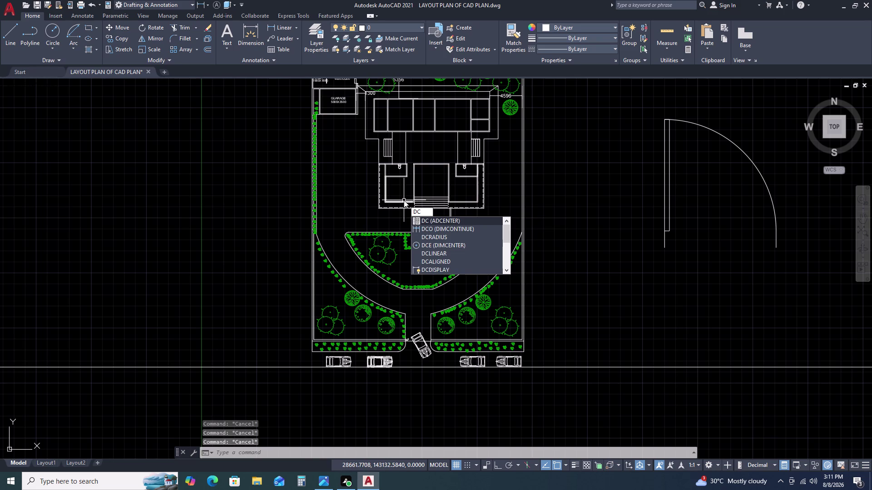
key(space)
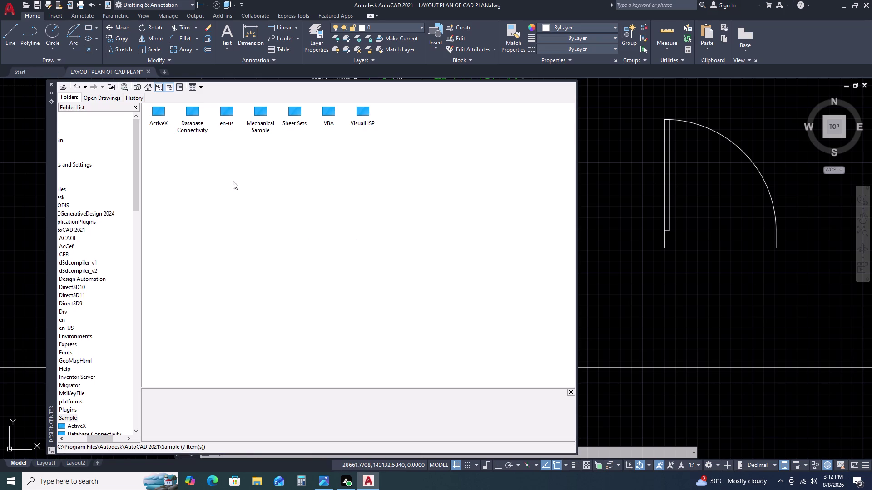
click(225, 116)
double_click(226, 115)
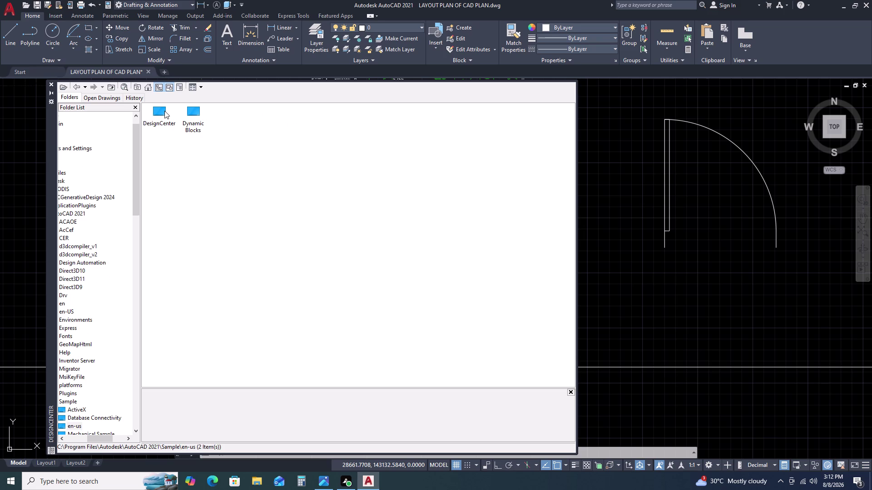
double_click(165, 111)
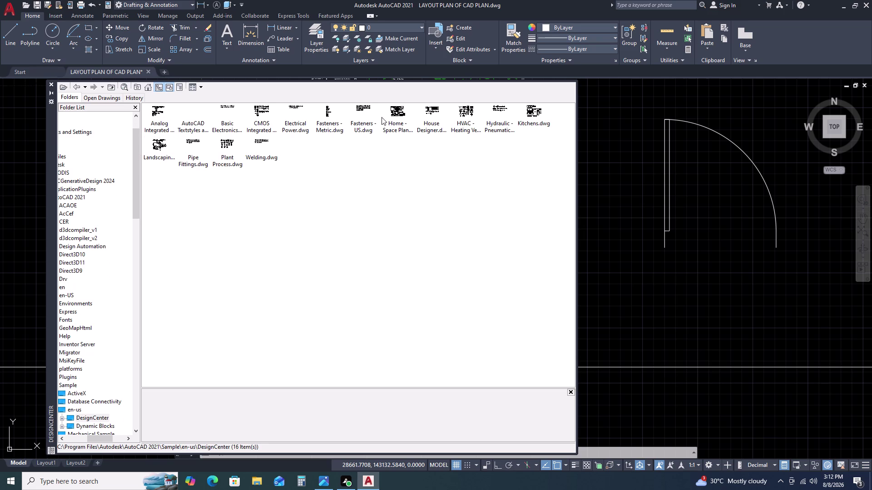
double_click(391, 114)
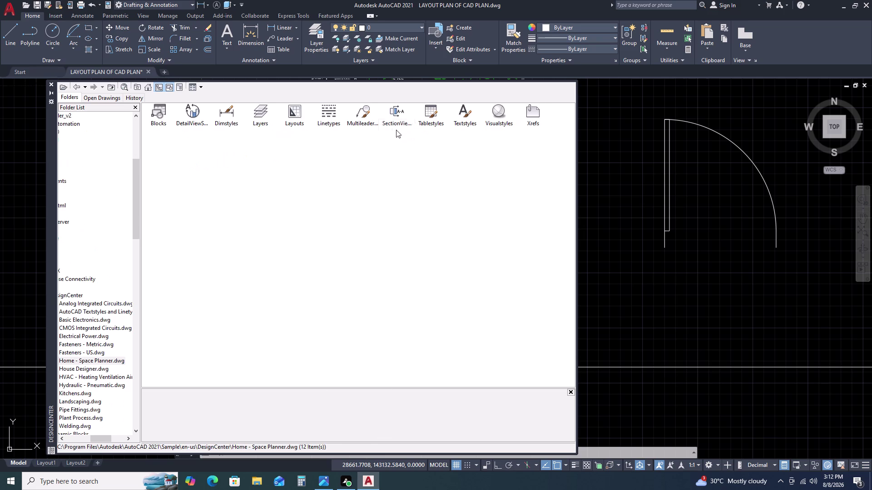
double_click(160, 112)
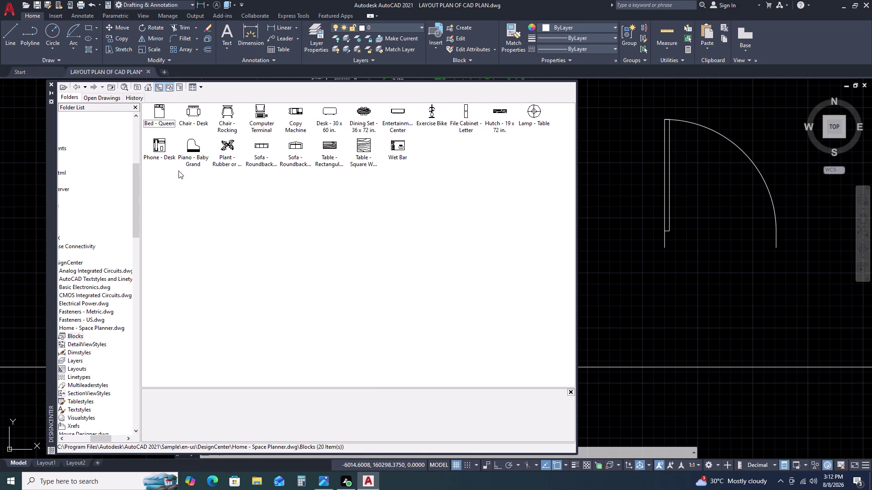
Go back and open House Designer.dwg Blocks, selecting the Sink - Oval top block.
click(78, 89)
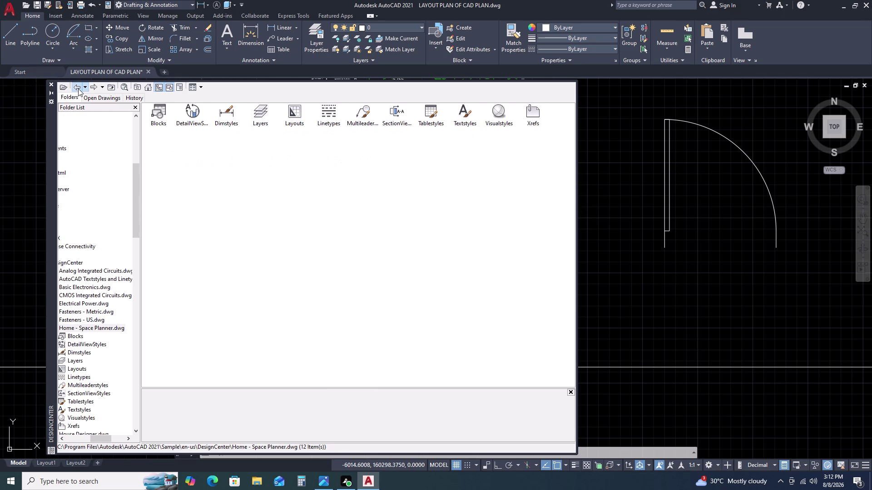
click(78, 88)
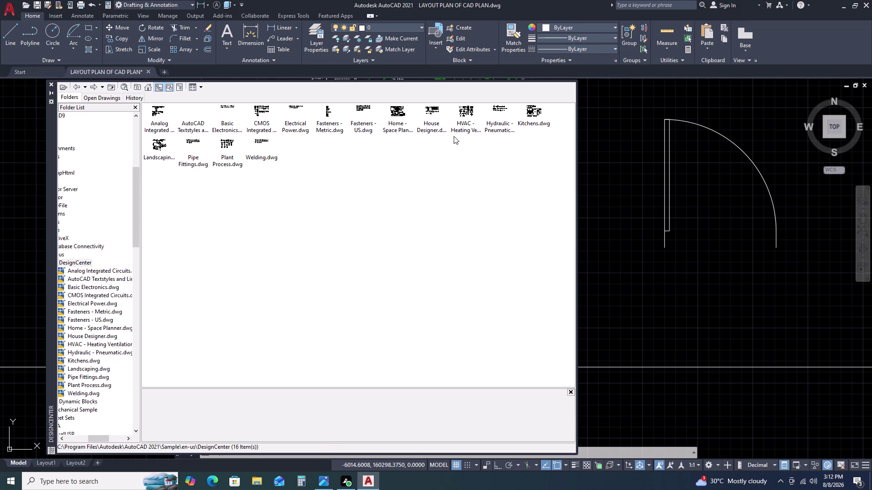
double_click(439, 113)
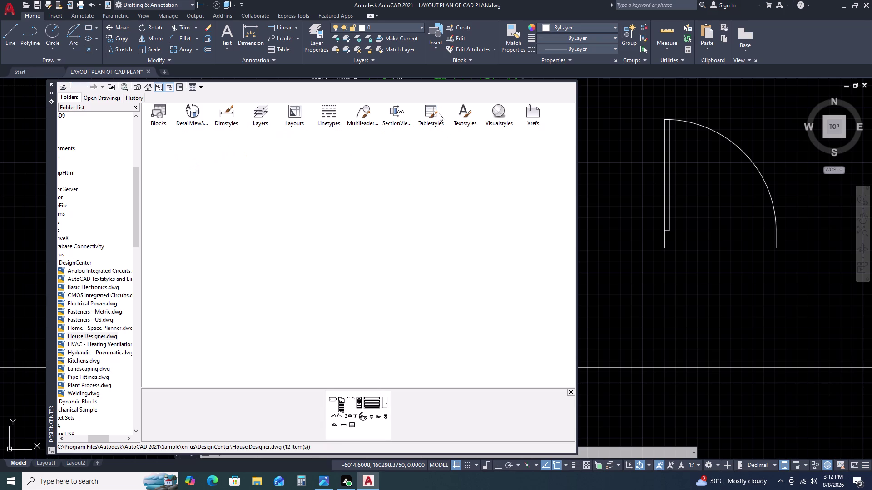
double_click(154, 114)
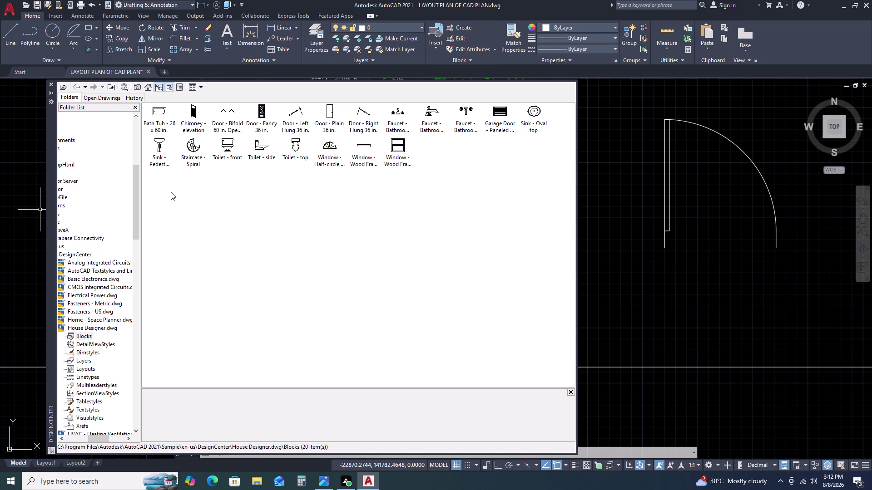
click(537, 115)
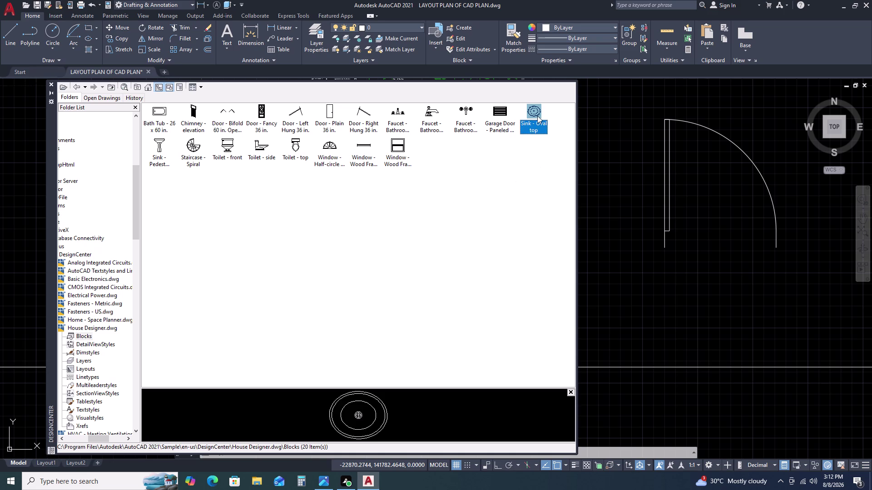
Insert the Sink - Oval top block right of the door, then go back in DesignCenter.
key(Return)
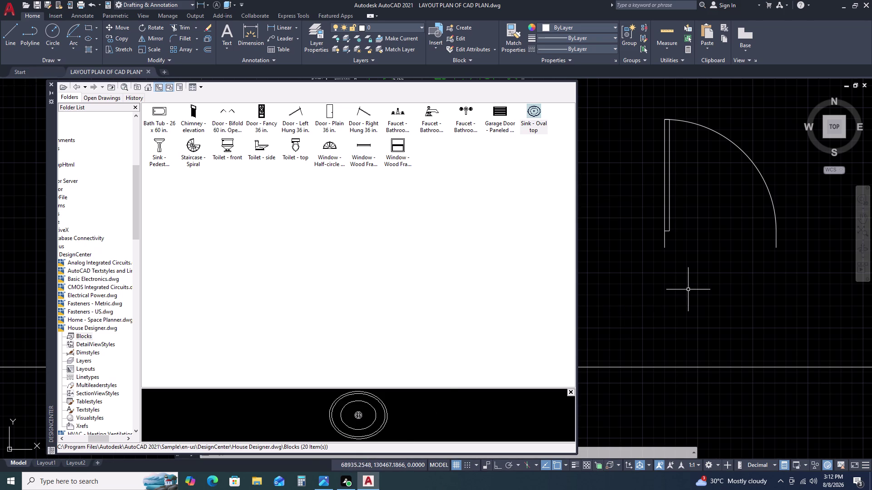
click(370, 405)
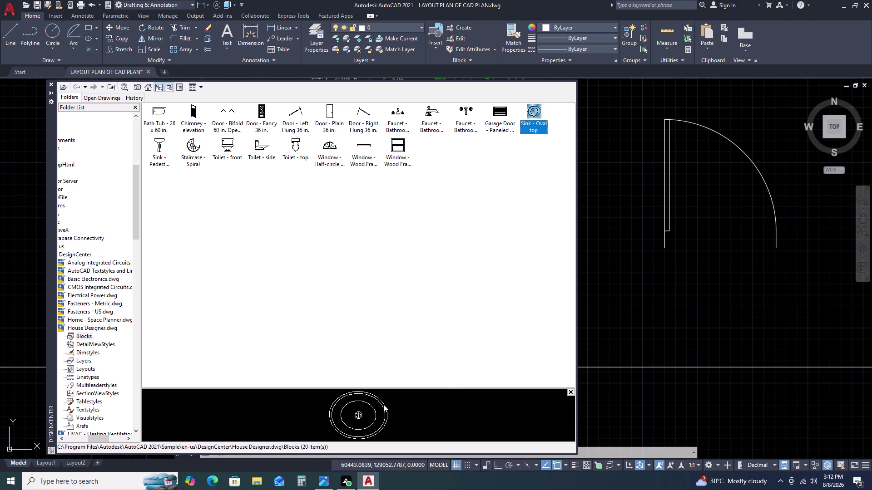
click(651, 303)
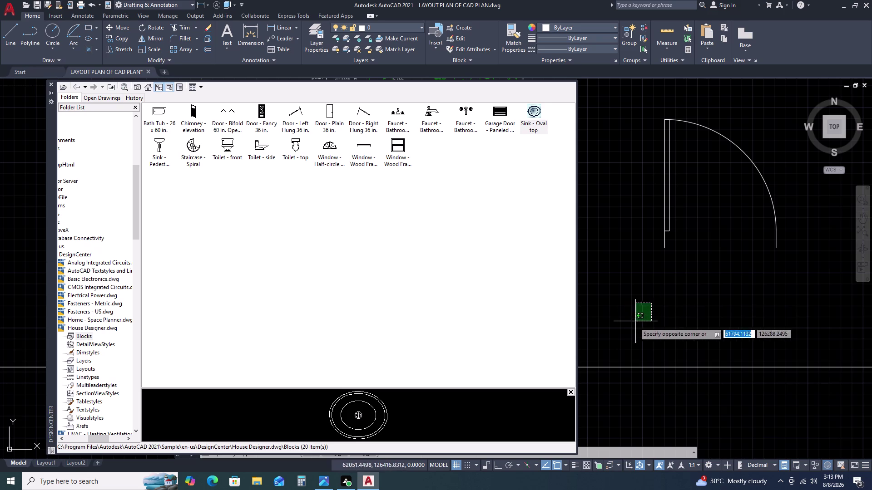
click(640, 318)
click(360, 413)
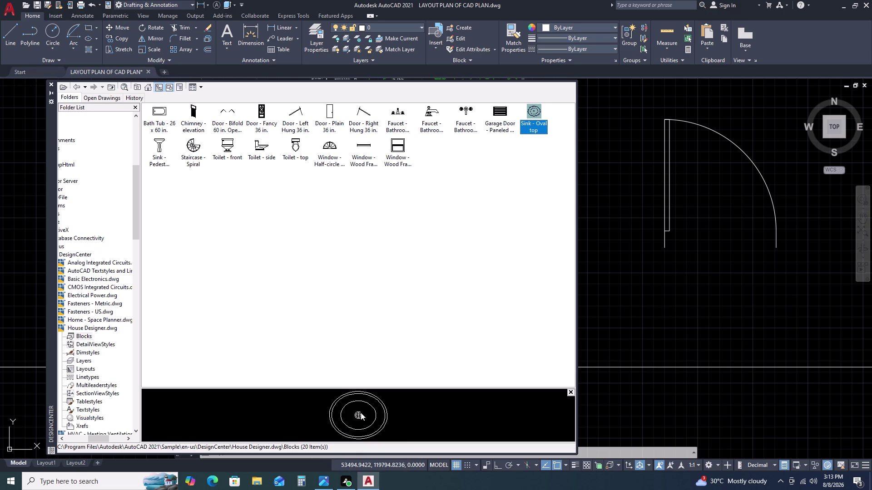
key(Return)
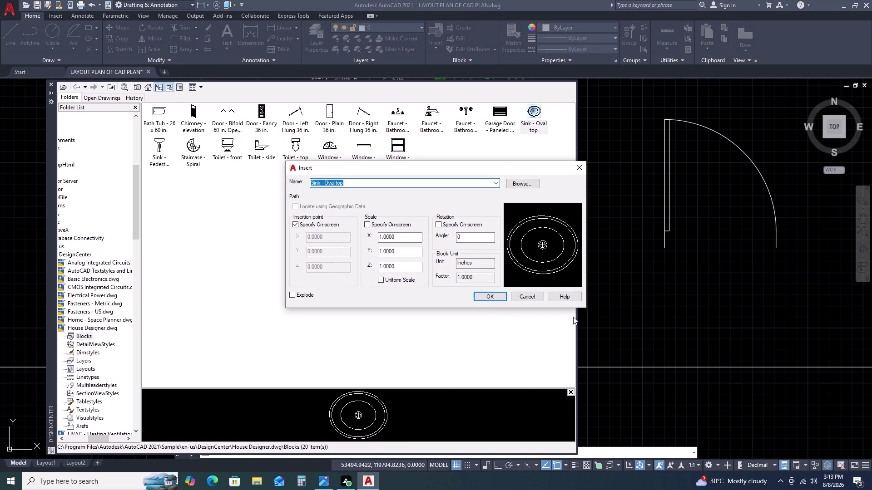
click(482, 296)
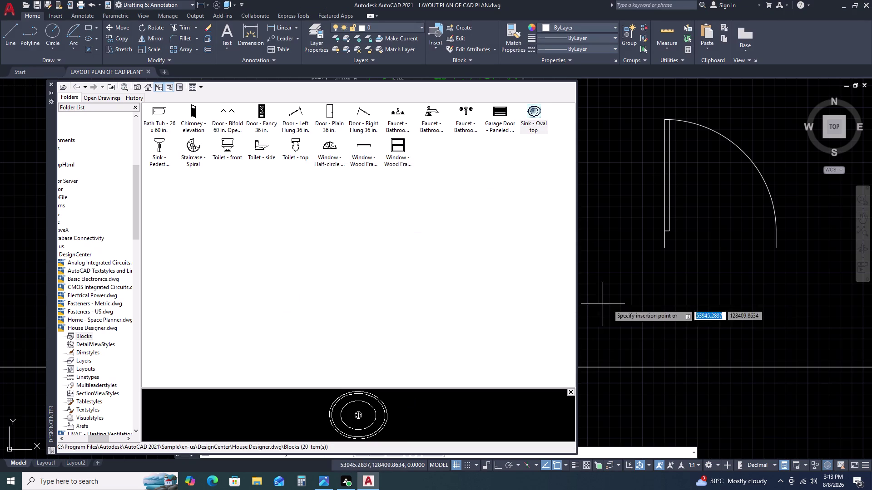
scroll(down, 3)
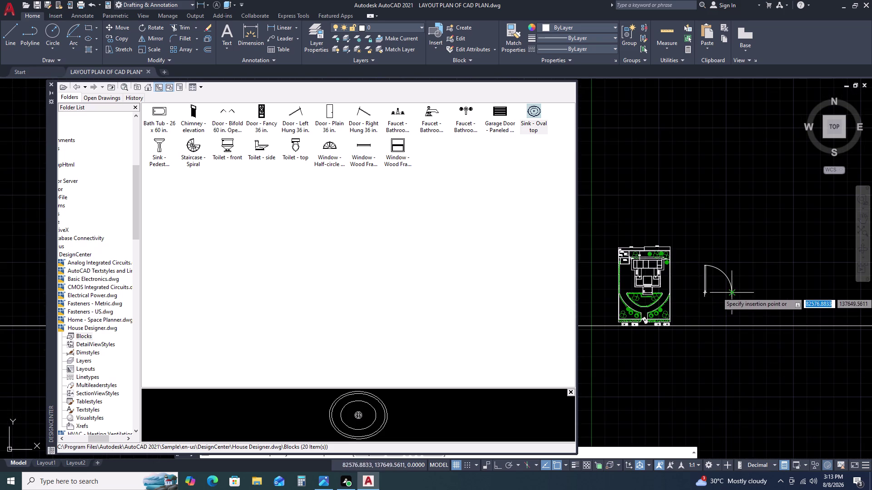
click(763, 310)
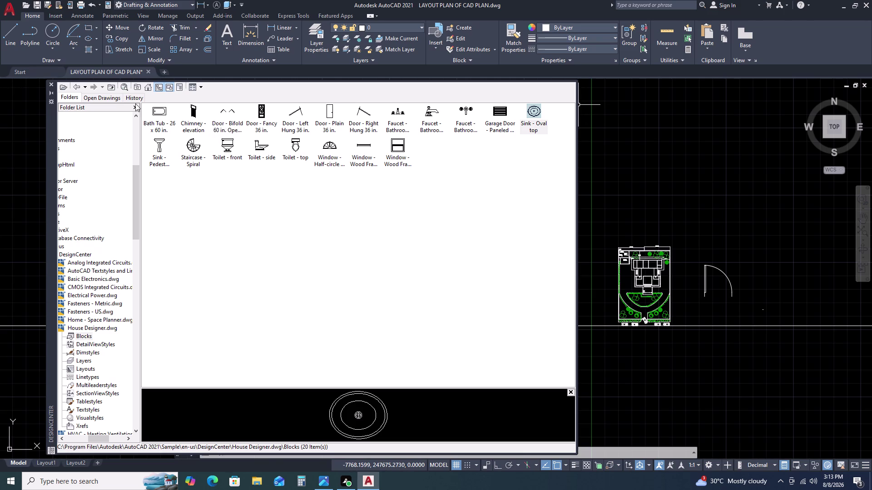
double_click(78, 88)
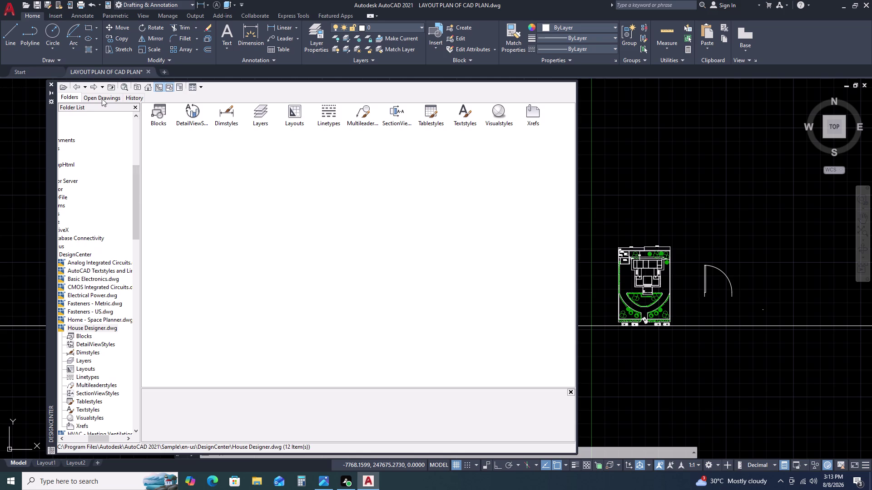
Insert Sink - Pedestal elevation from House Designer below the door, then back out to the sample list.
click(76, 84)
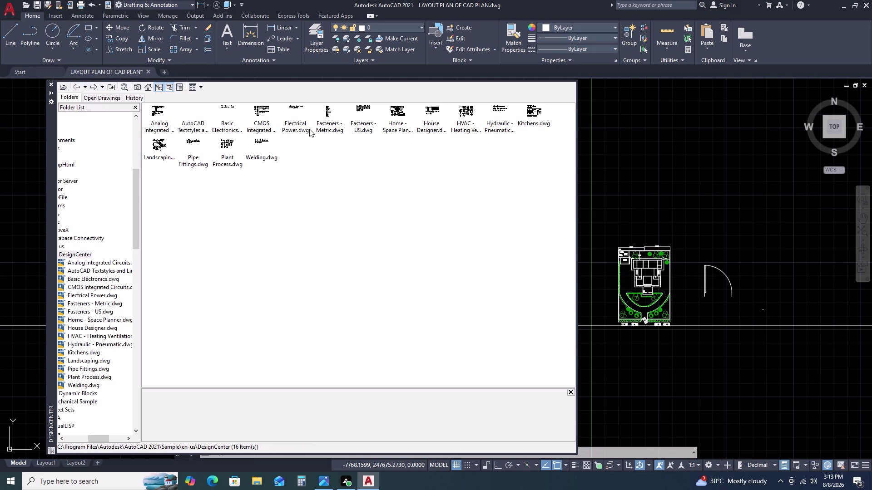
triple_click(429, 119)
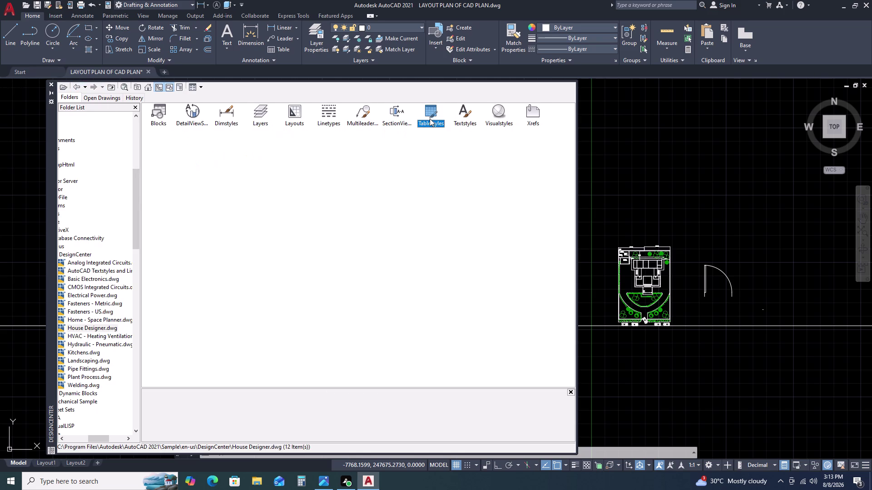
triple_click(160, 117)
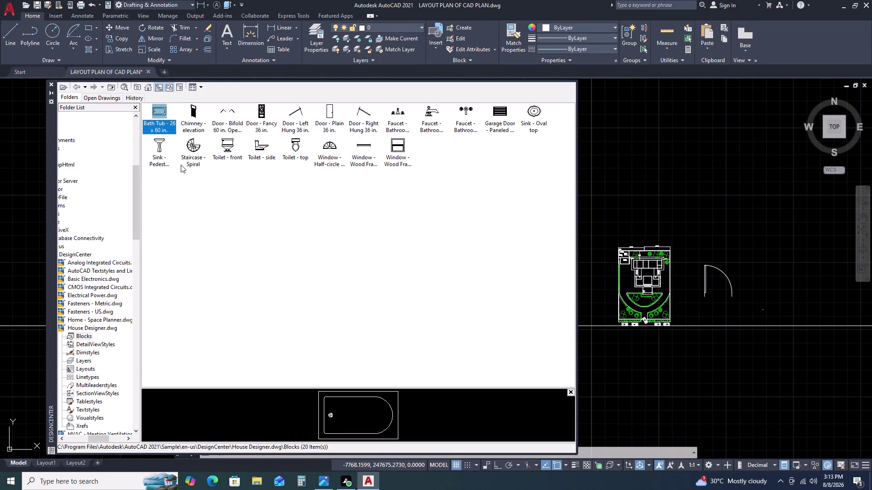
double_click(157, 148)
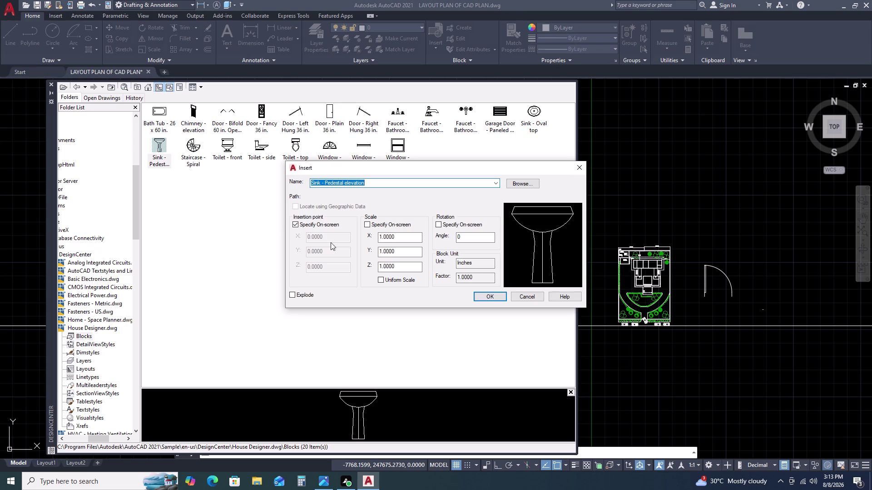
double_click(488, 291)
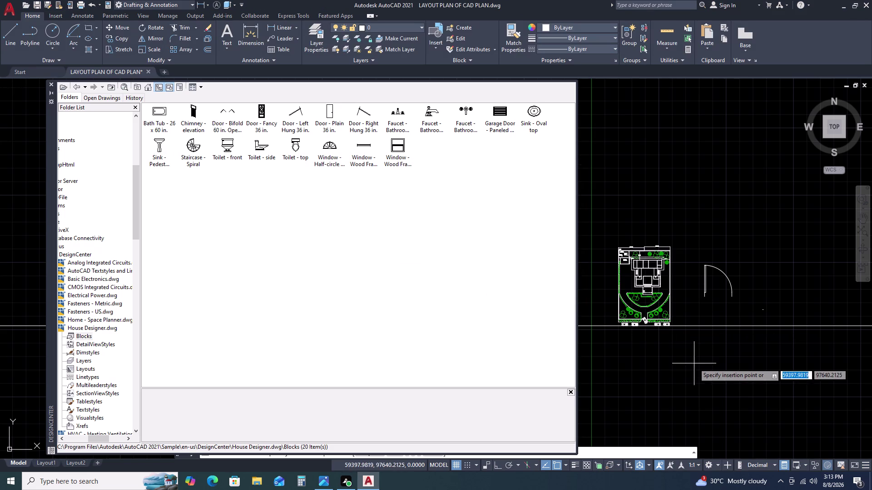
click(719, 356)
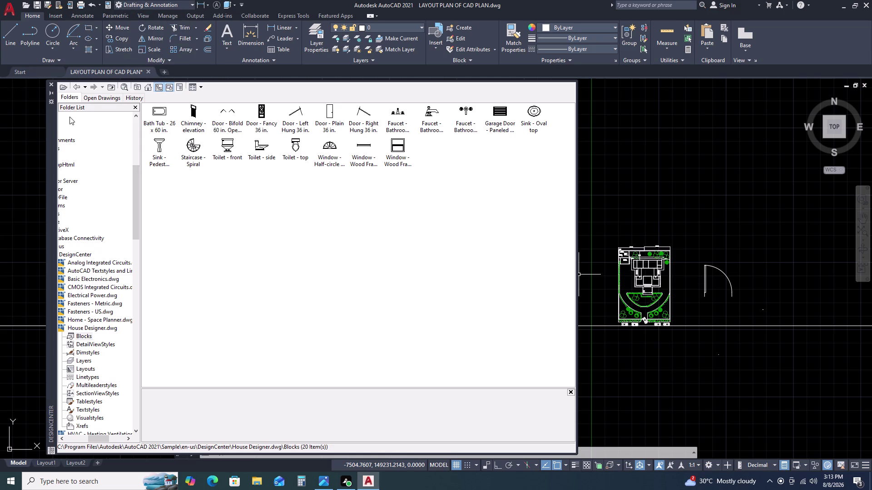
click(75, 86)
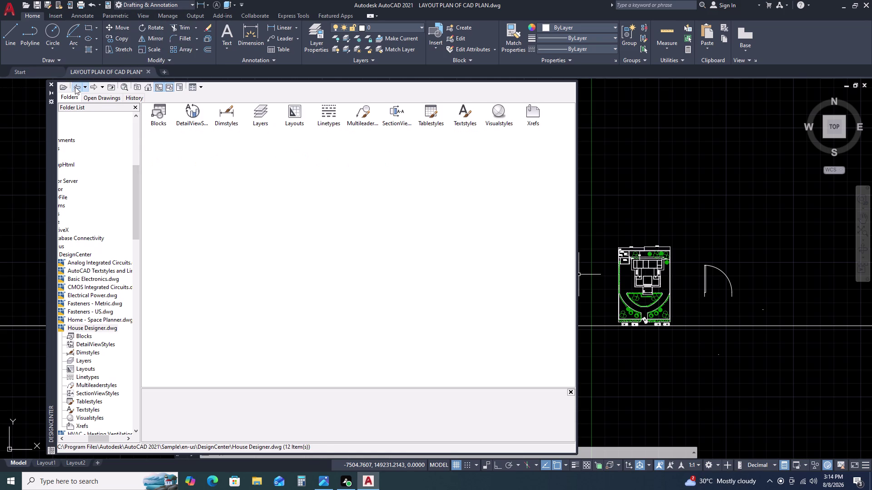
click(78, 88)
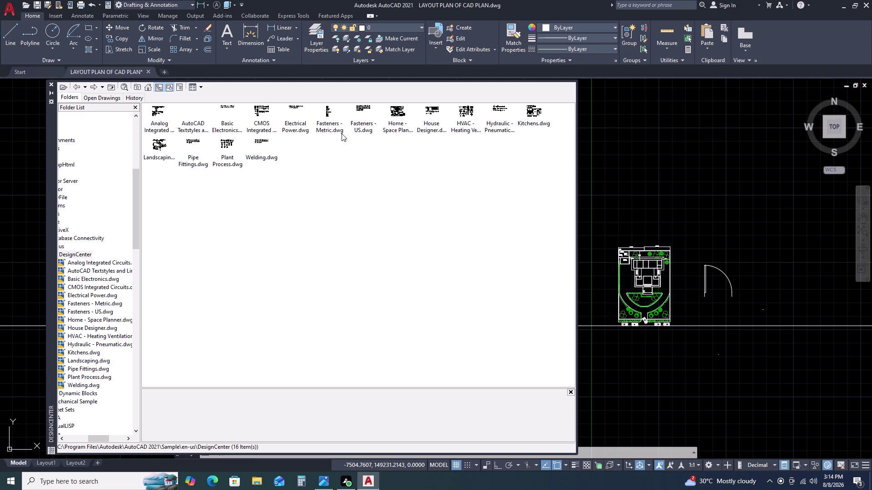
Open the Home - Space Planner blocks and insert Bed - Queen above the site plan.
double_click(395, 110)
triple_click(161, 116)
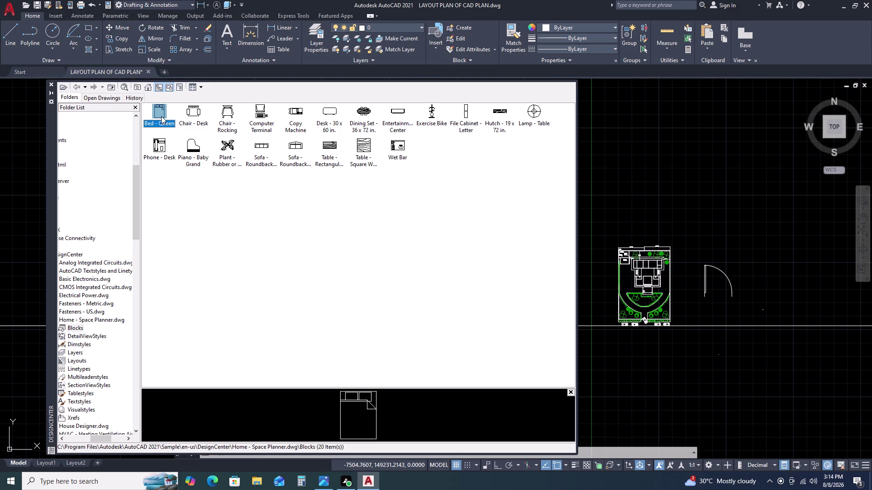
key(Return)
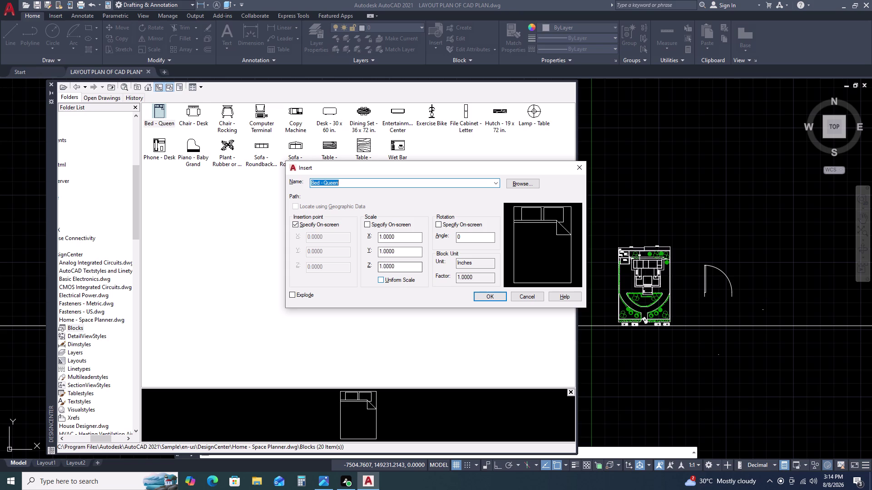
double_click(492, 295)
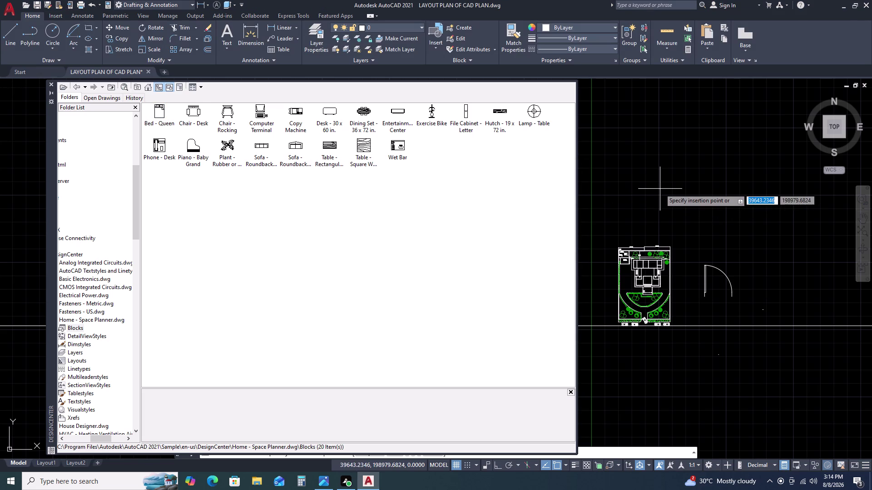
click(661, 189)
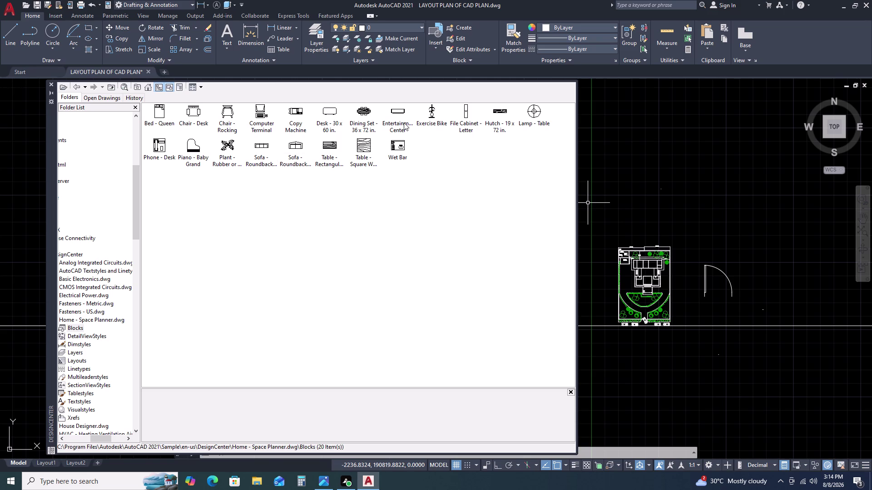
Insert the Dining Set - 36 x 72 in. block above the plan.
click(366, 113)
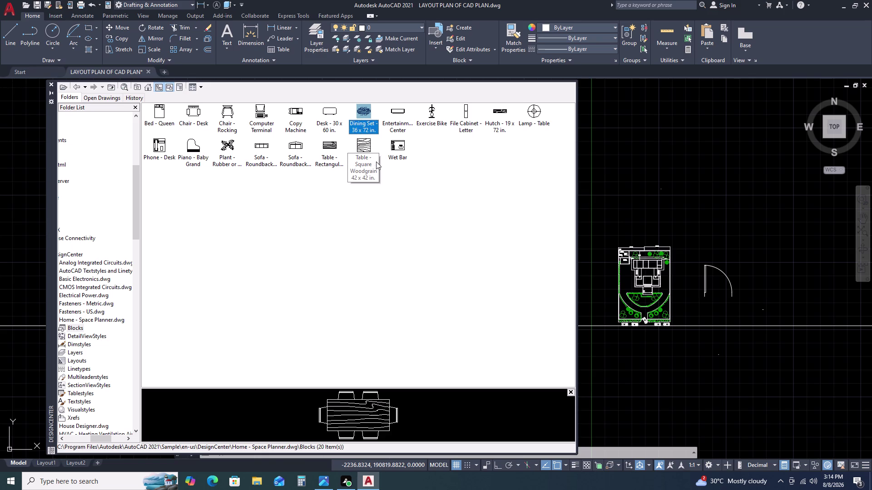
key(space)
key(Return)
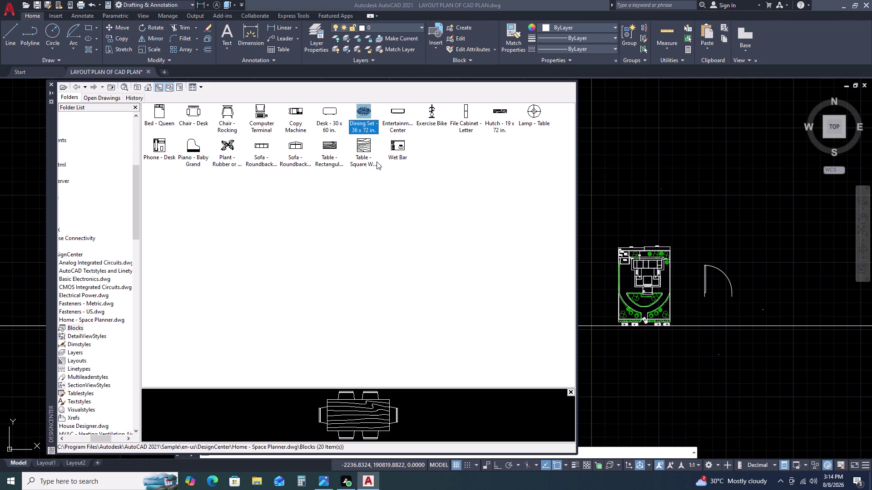
double_click(486, 297)
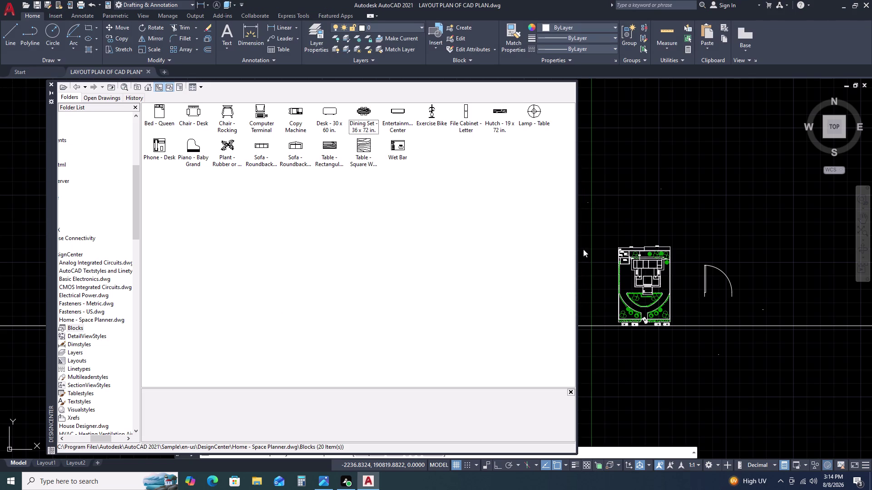
click(696, 213)
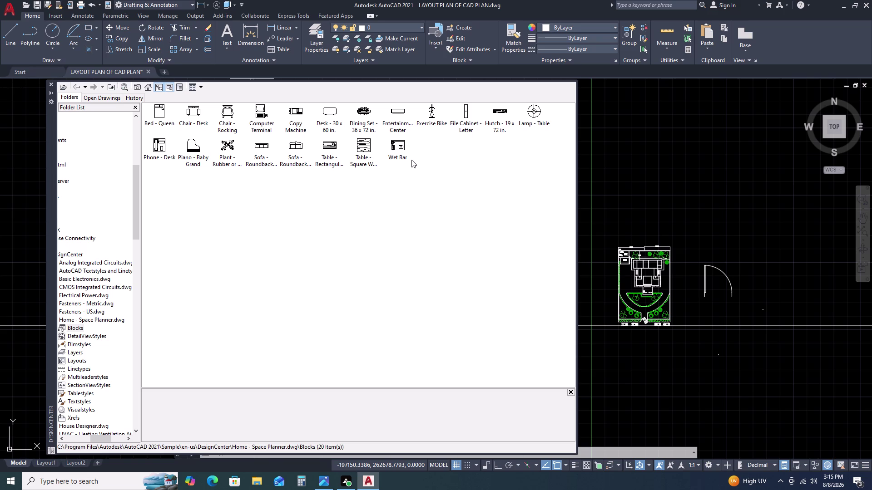
Insert the Sofa - Roundback Loveseat block after dismissing a blank block-name prompt.
double_click(295, 149)
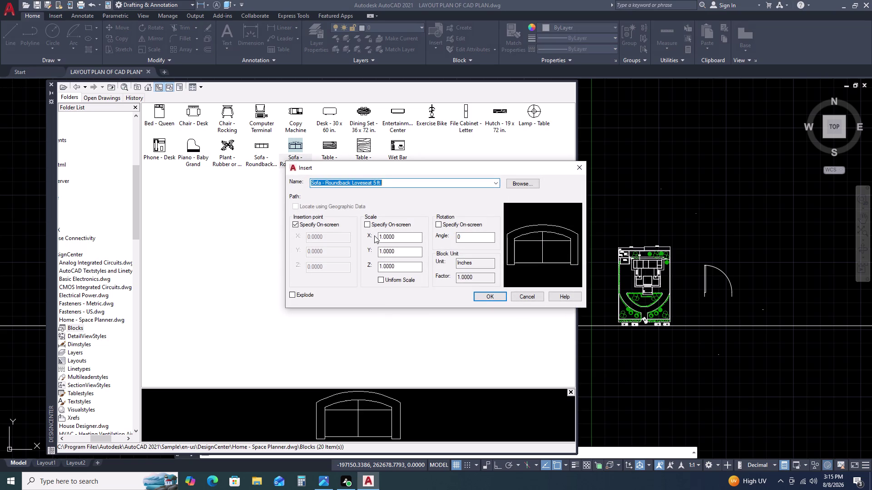
key(space)
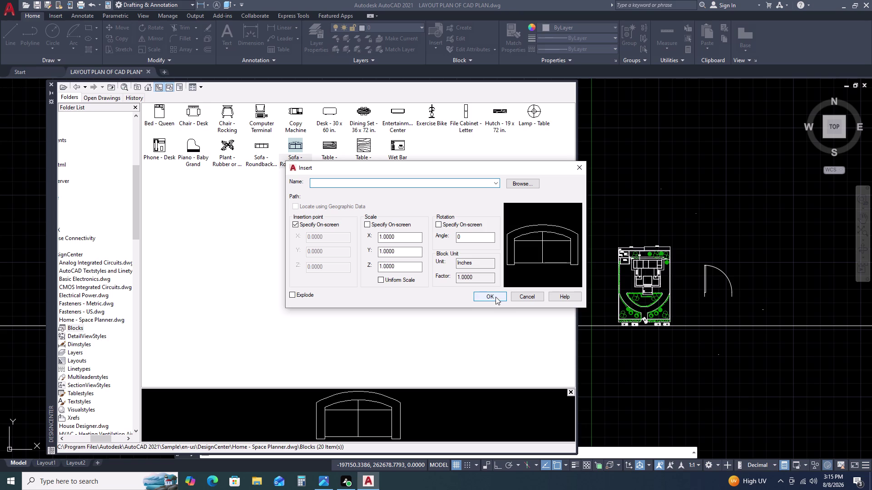
key(Escape)
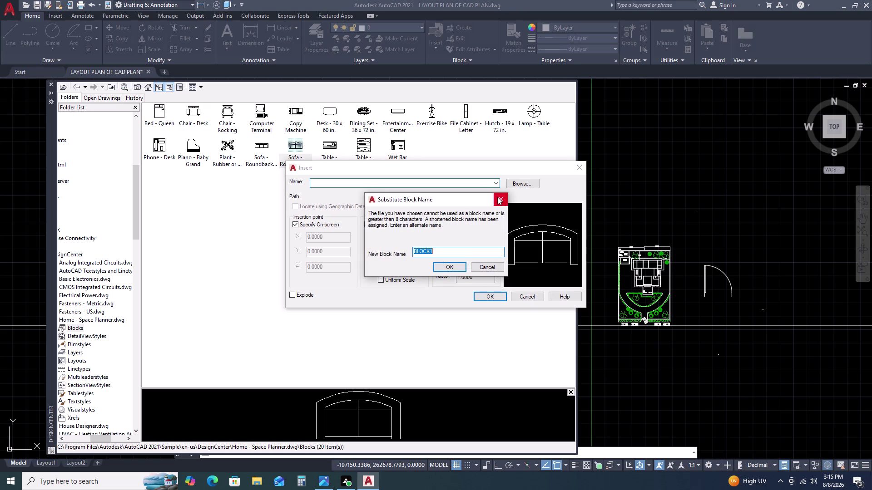
click(497, 197)
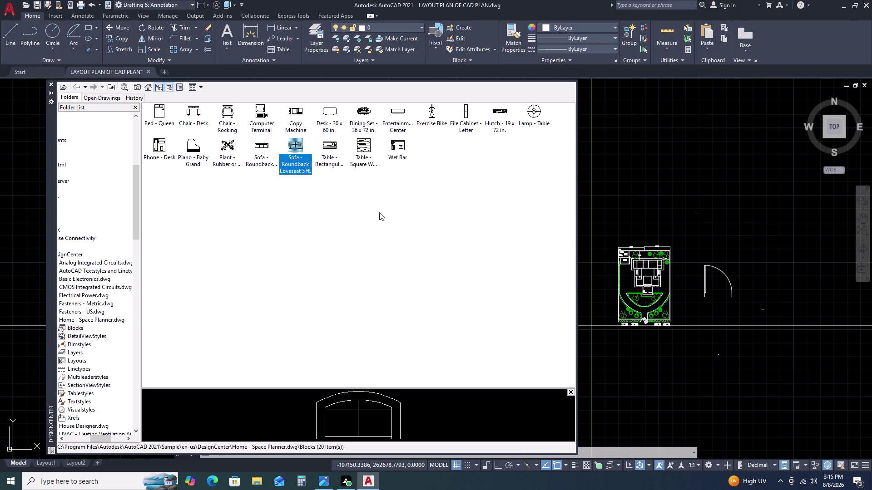
key(Return)
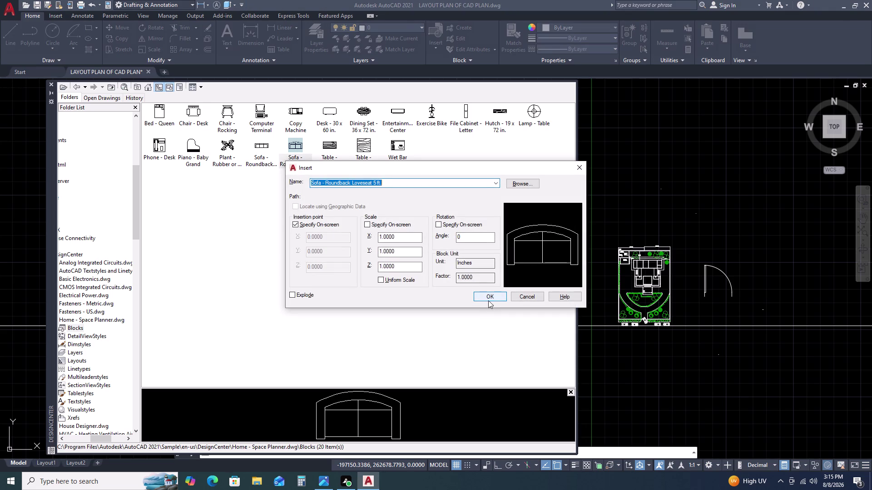
click(490, 298)
click(654, 206)
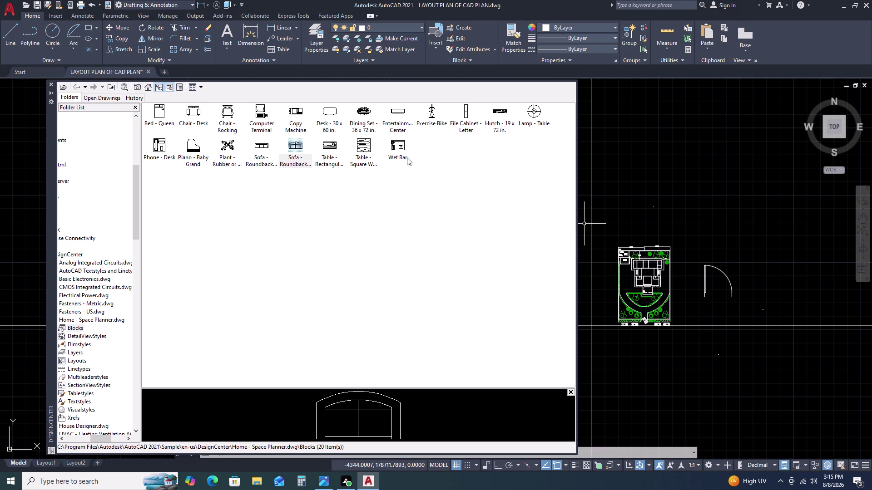
scroll(up, 3)
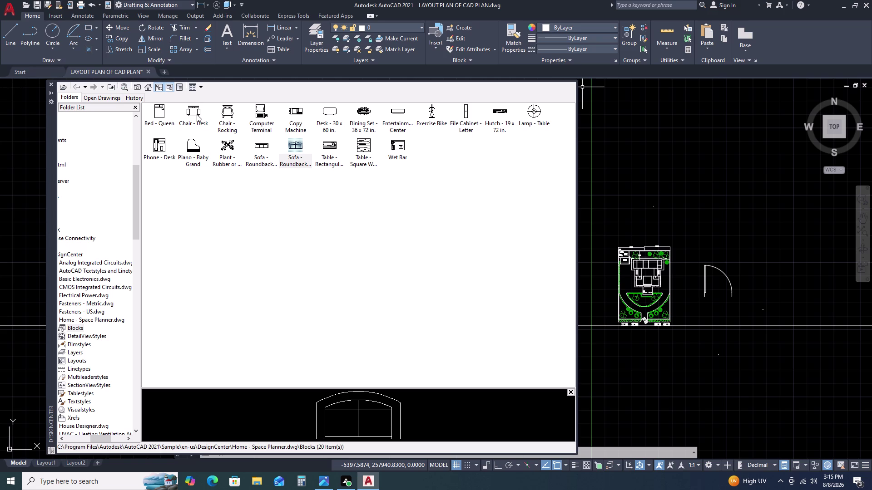
Insert the Chair - Rocking block and go back to the Space Planner content categories.
click(223, 112)
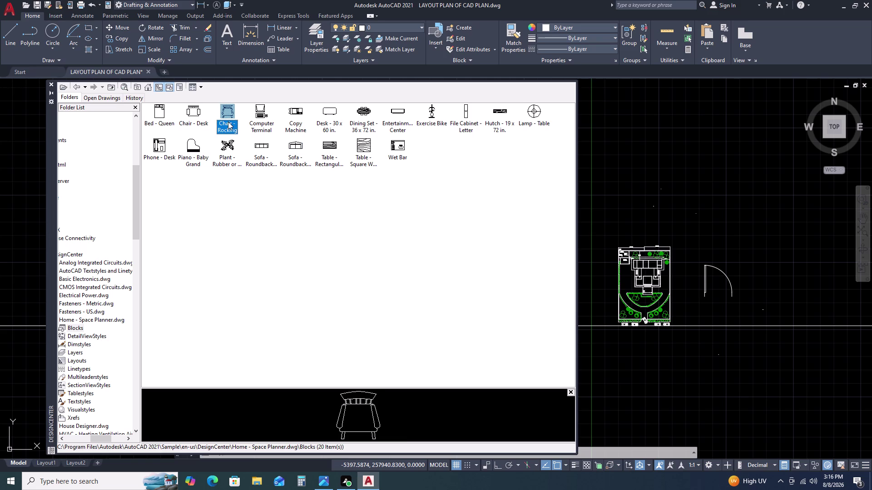
key(Return)
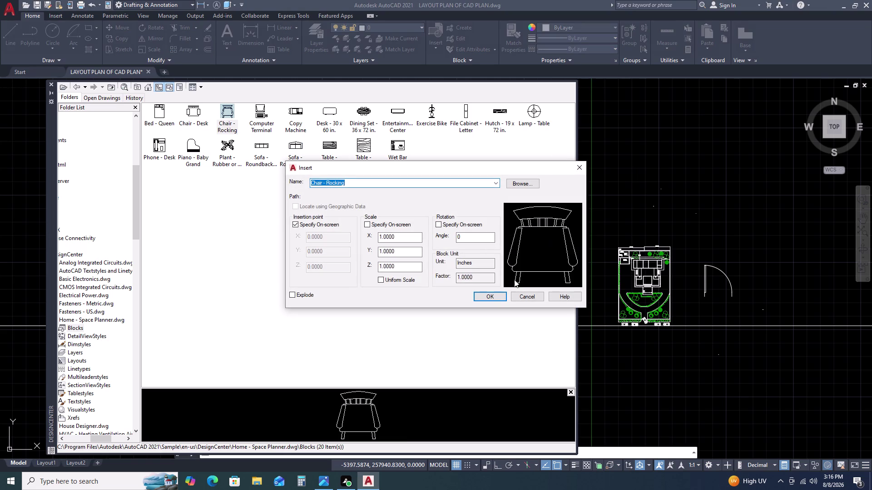
click(485, 295)
double_click(659, 224)
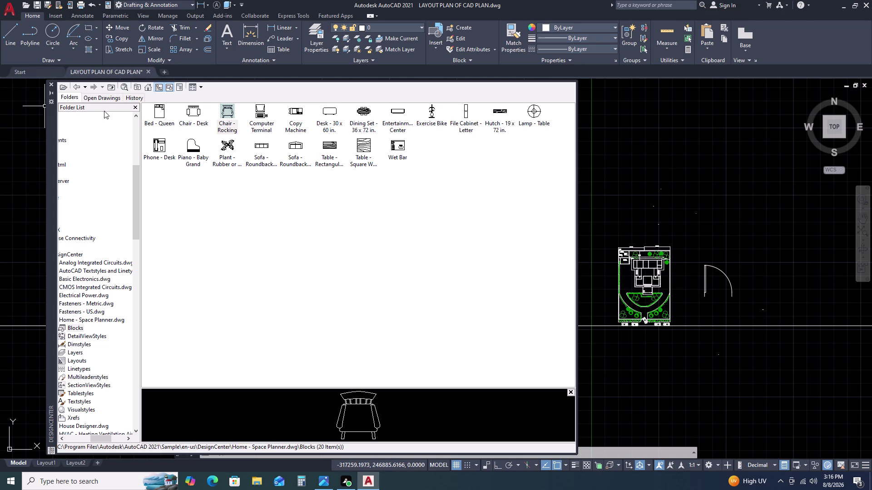
click(78, 89)
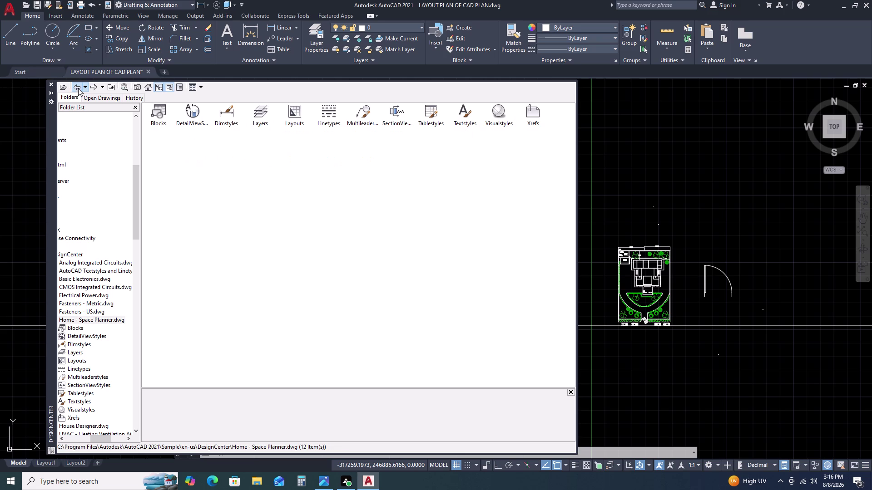
Open Kitchens.dwg Blocks, insert the Kitchen Layout block, and close DesignCenter.
click(75, 85)
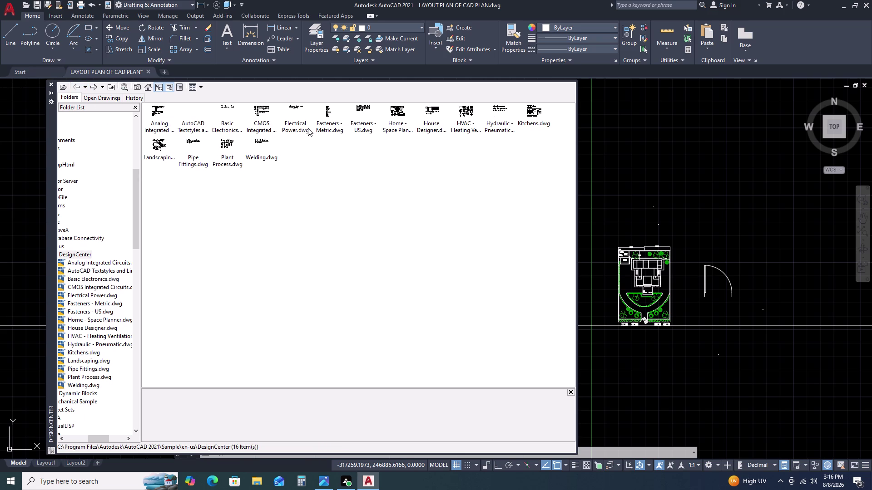
triple_click(537, 115)
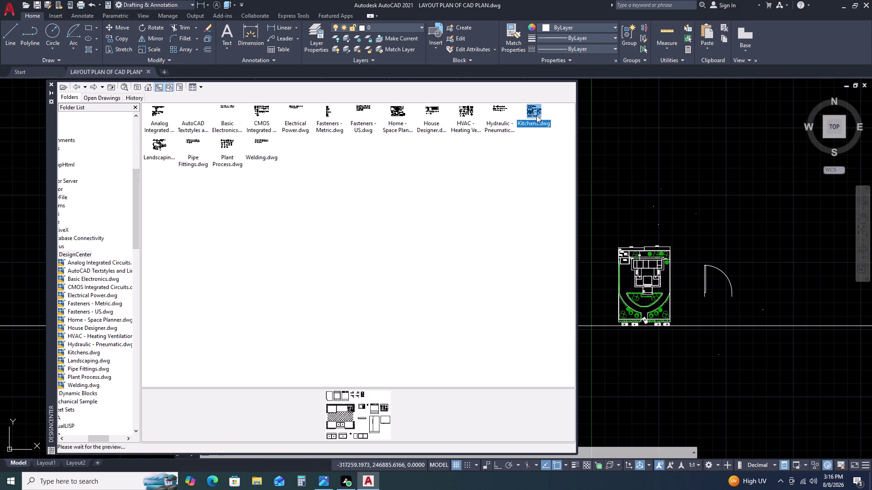
click(536, 116)
click(74, 89)
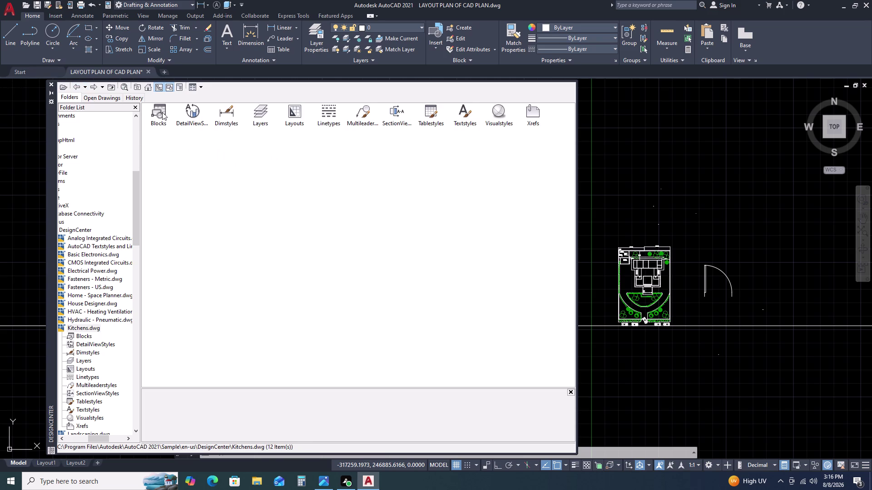
double_click(162, 112)
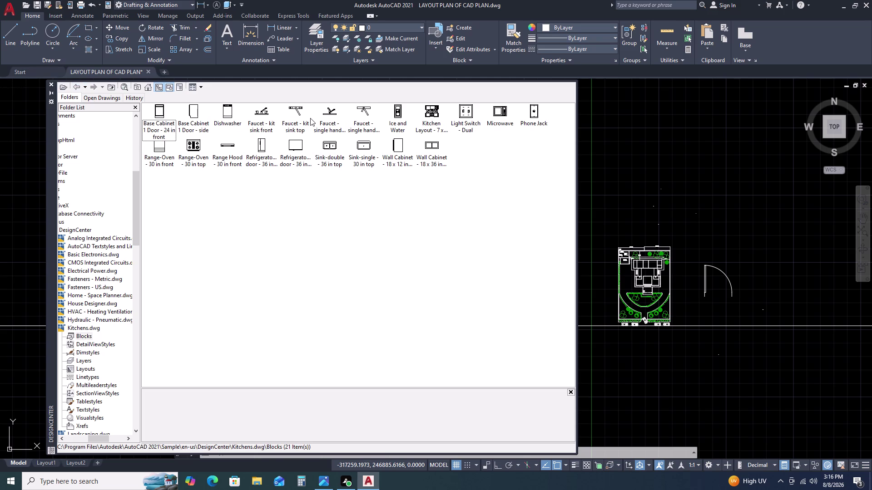
triple_click(428, 122)
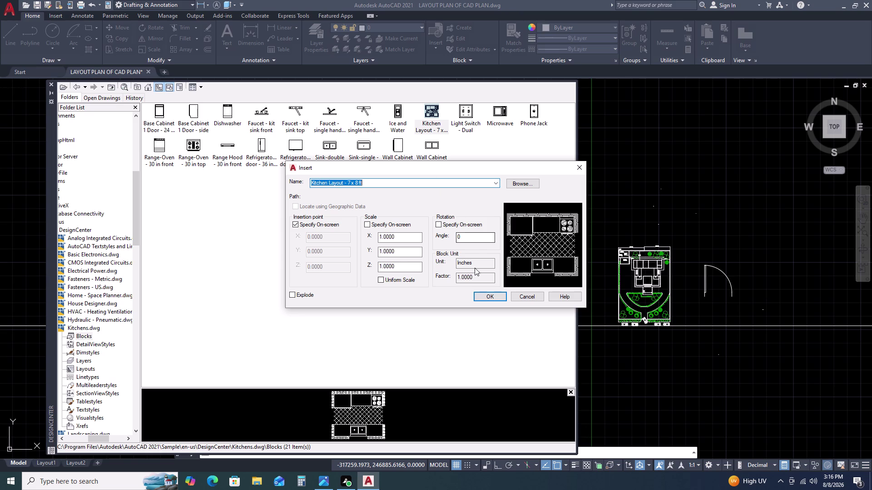
double_click(486, 293)
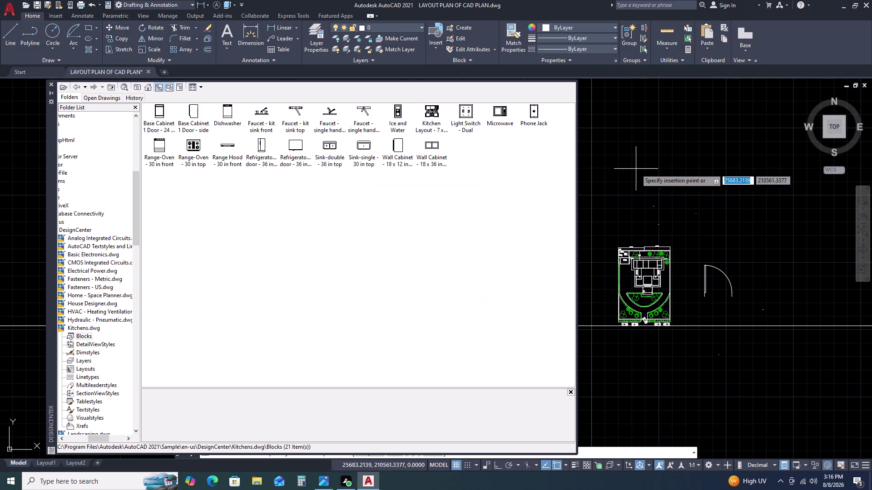
click(639, 166)
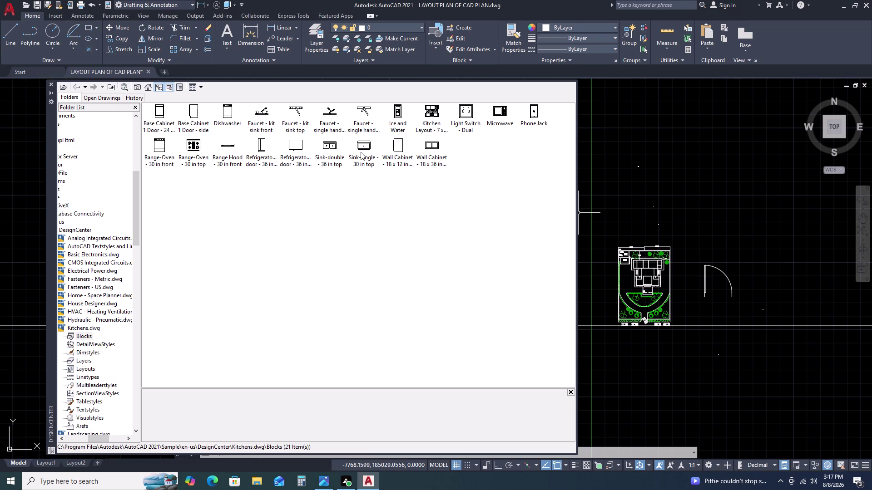
click(51, 85)
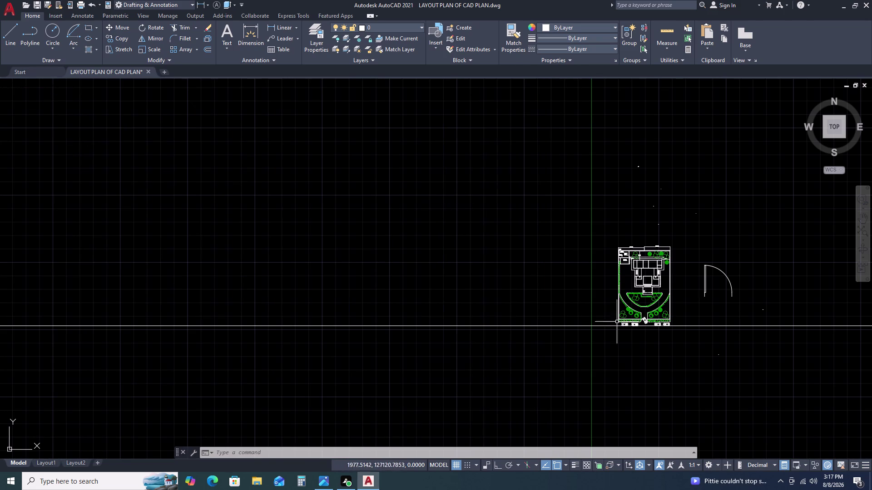
Select the newly inserted furniture blocks and scale them together with SC.
scroll(up, 3)
scroll(down, 3)
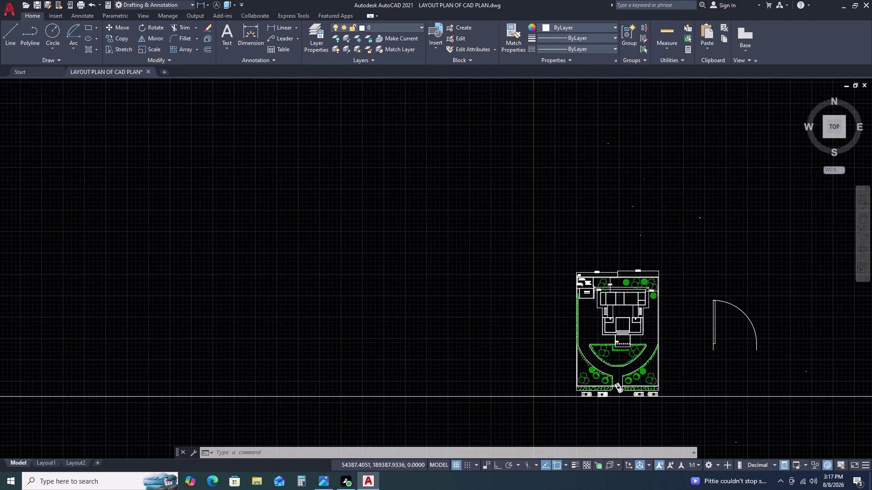
click(616, 152)
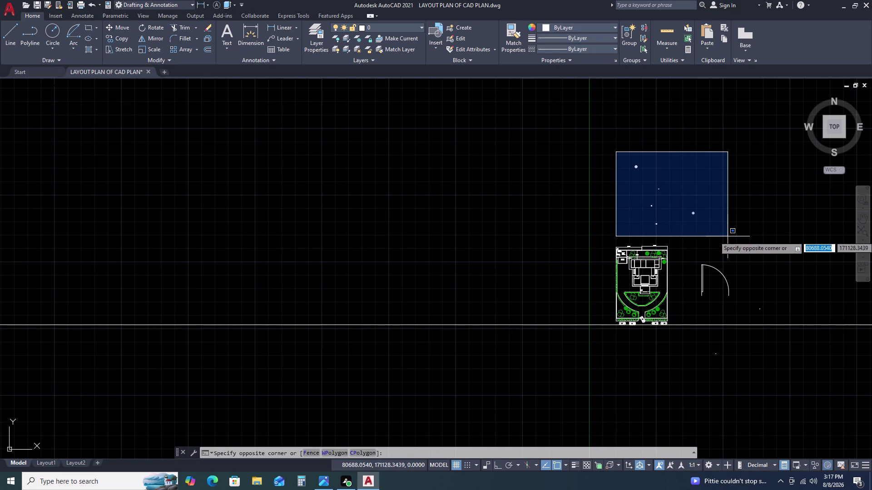
double_click(727, 237)
click(770, 296)
click(754, 314)
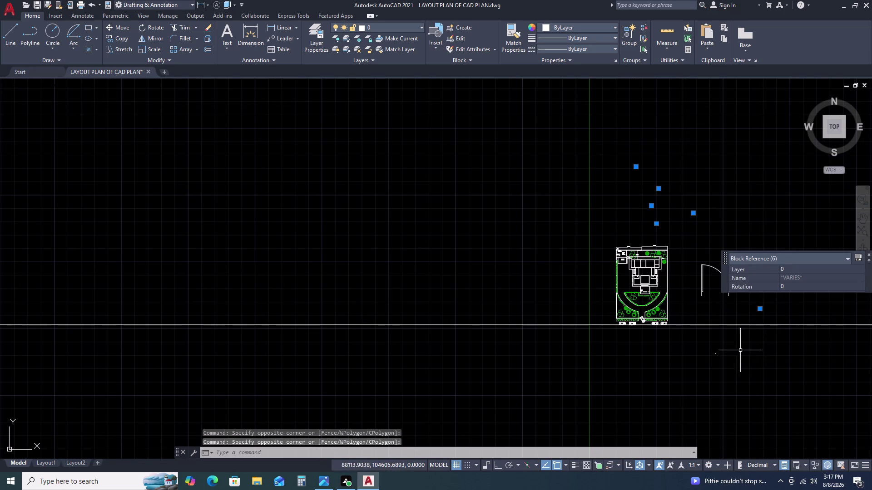
click(731, 350)
double_click(711, 366)
key(s)
key(c)
key(space)
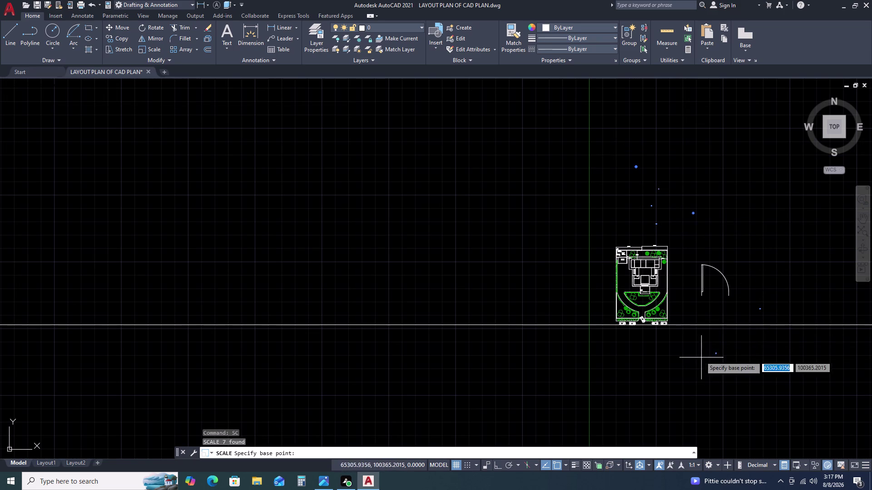
click(669, 211)
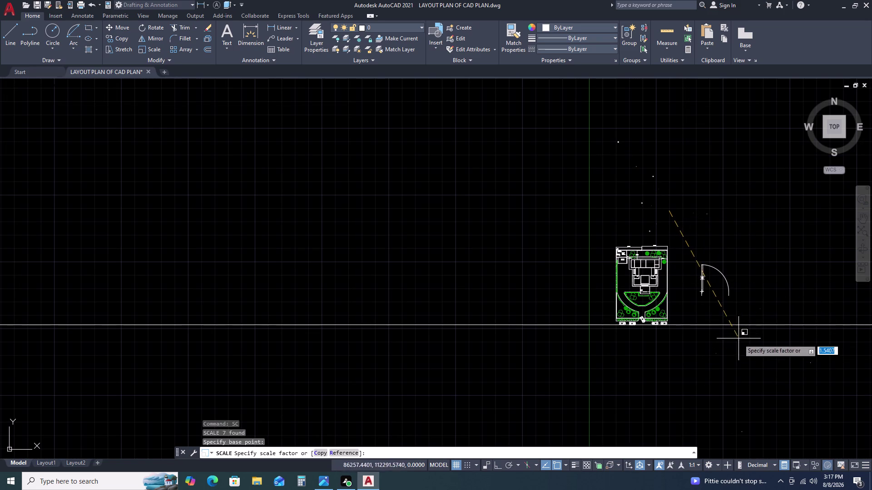
click(681, 213)
Move the Chair - Rocking block to just left of the door arc.
scroll(up, 3)
middle_drag(693, 238, 654, 217)
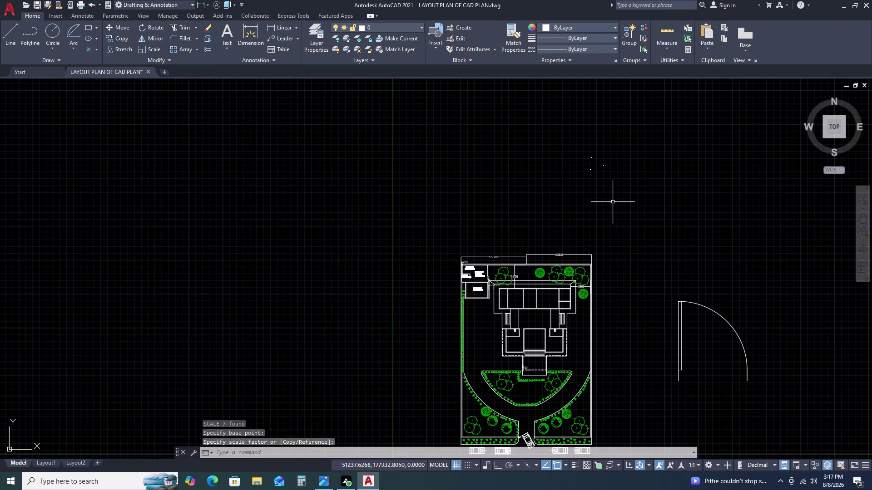
scroll(up, 3)
click(589, 164)
click(558, 181)
scroll(down, 3)
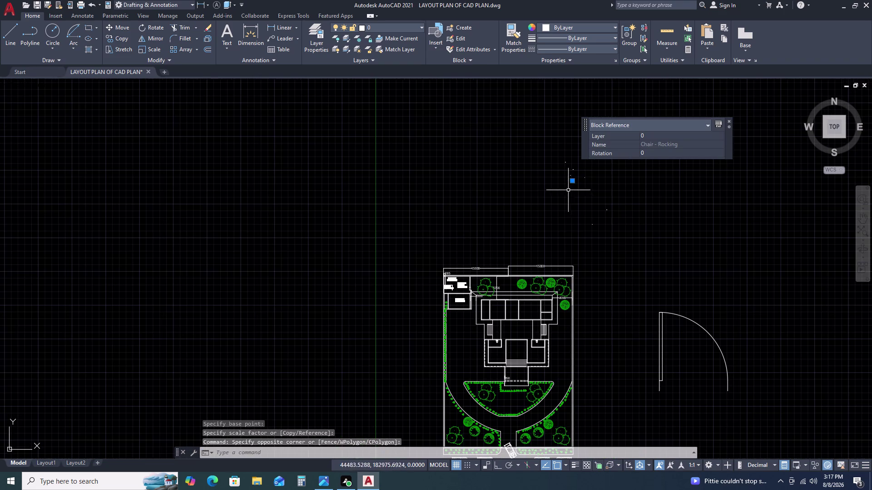
text(M)
key(space)
click(629, 221)
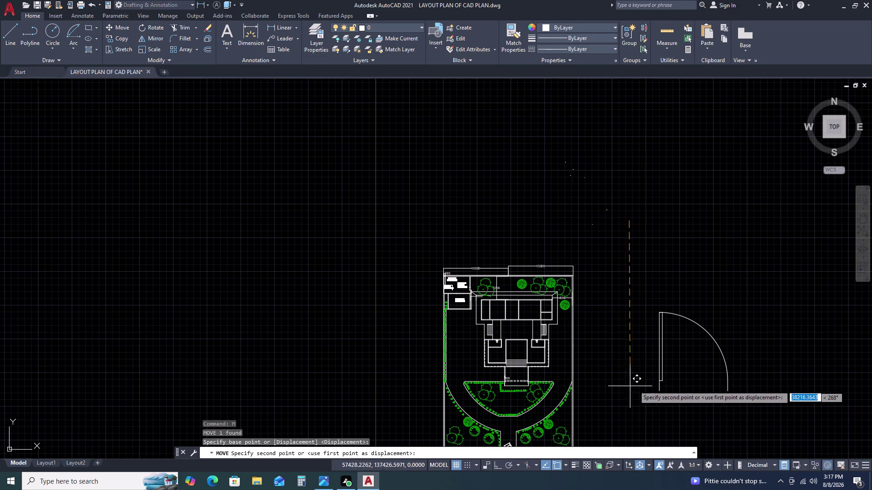
click(656, 371)
middle_drag(623, 352, 581, 260)
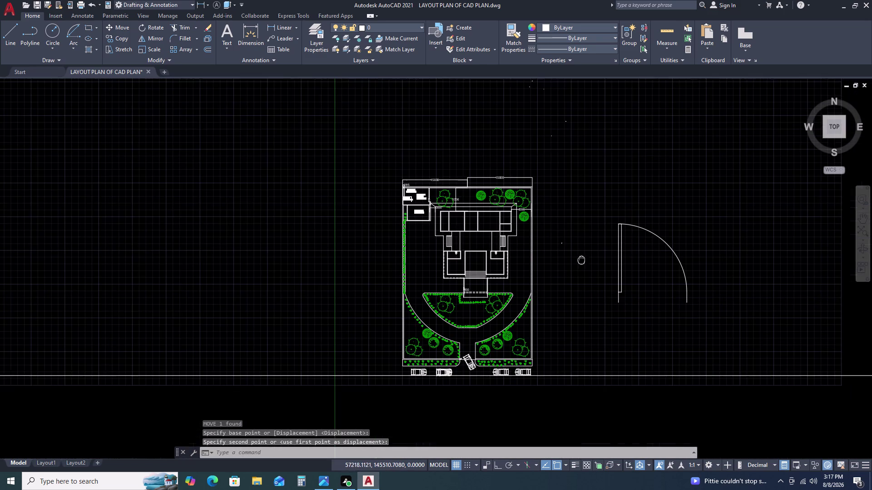
Scale up the rocking chair block to a visible size, after cancelling a first failed attempt.
click(555, 234)
double_click(562, 249)
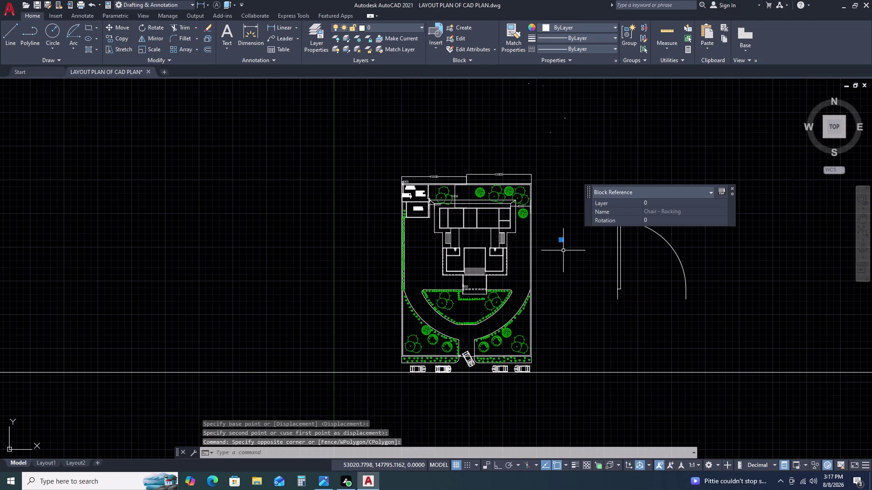
text(SC)
key(space)
key(space)
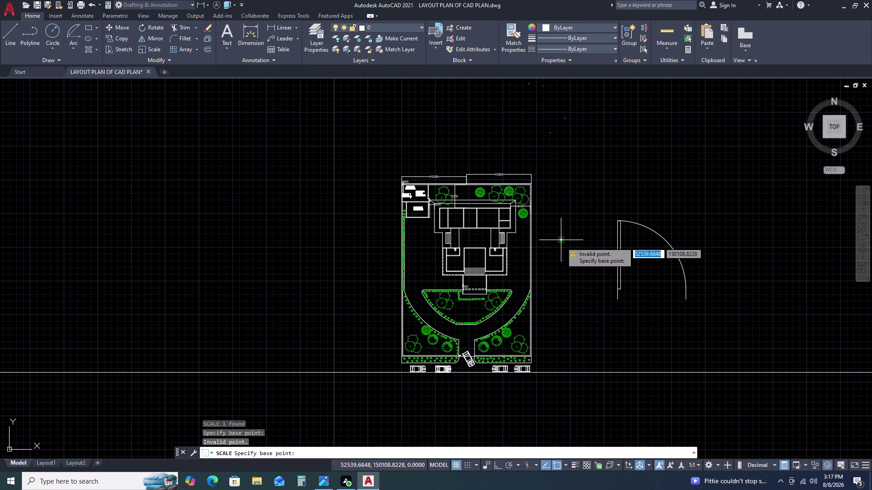
key(Escape)
click(568, 229)
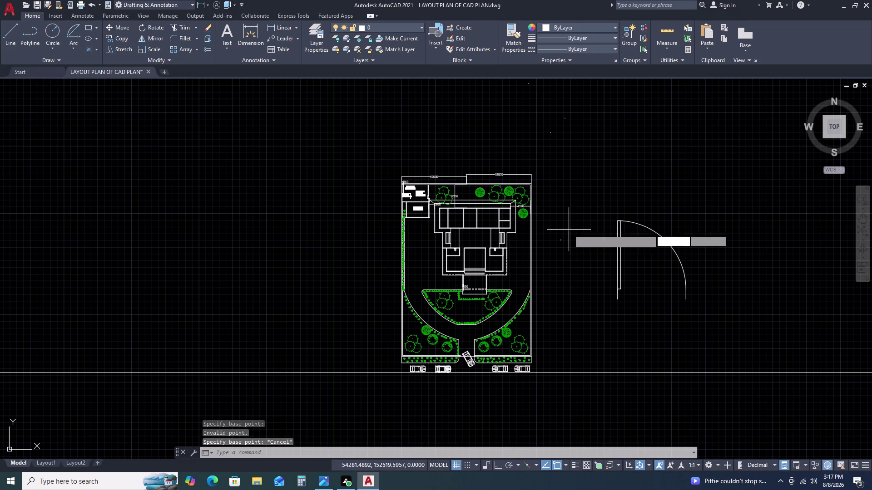
double_click(556, 252)
text(SC)
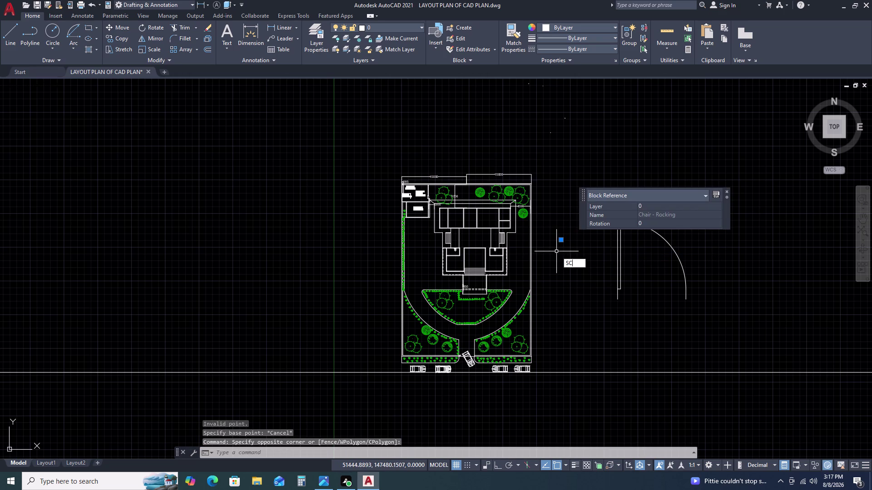
key(space)
double_click(562, 242)
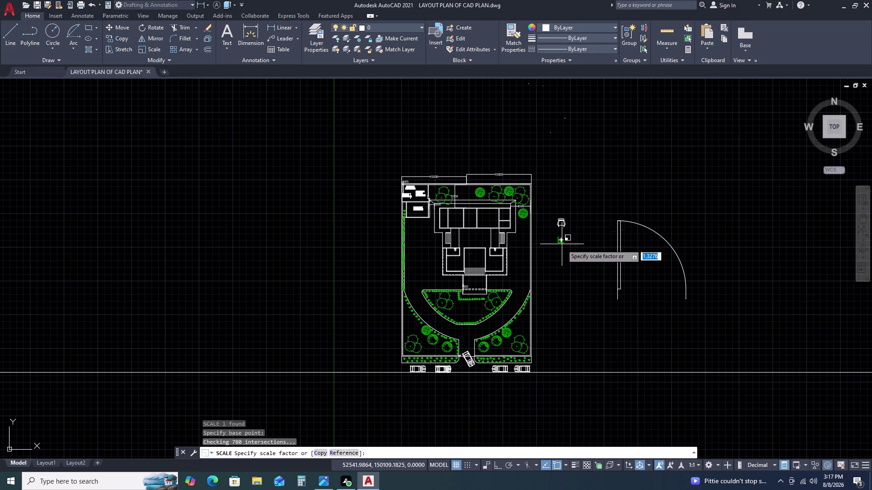
click(562, 254)
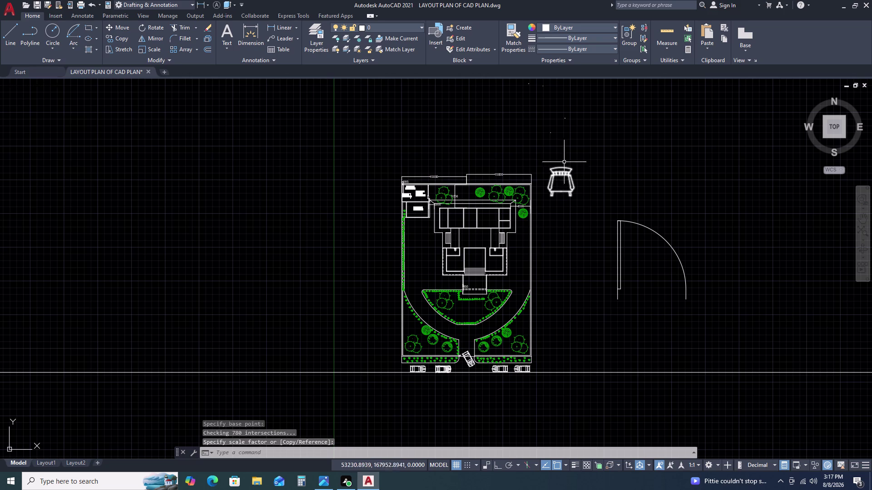
Enlarge the pedestal sink block with SCALE.
double_click(557, 128)
double_click(548, 139)
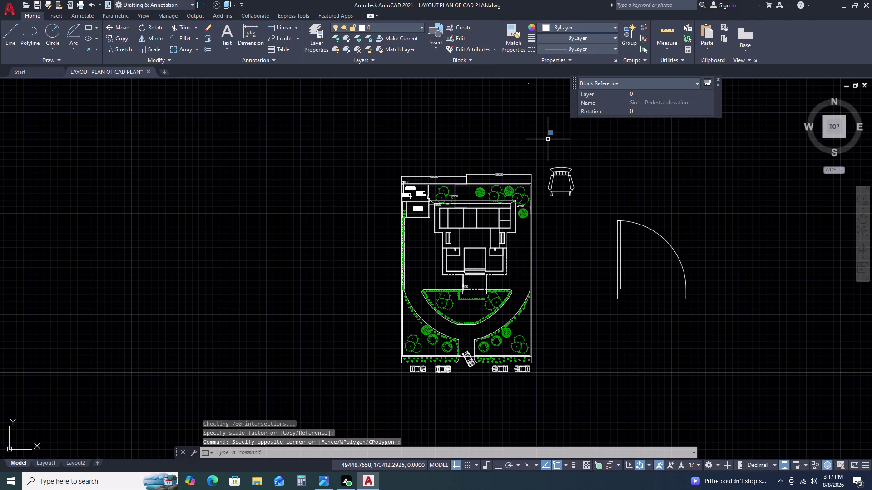
text(SC)
key(space)
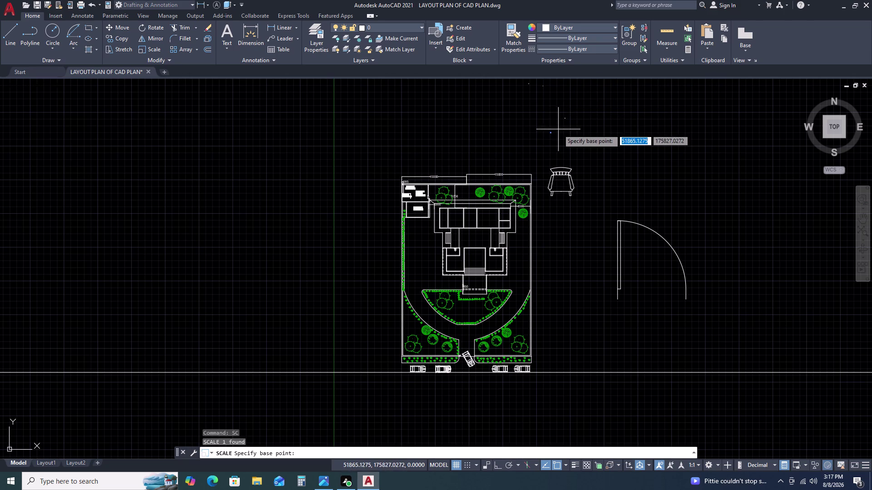
click(553, 134)
click(555, 150)
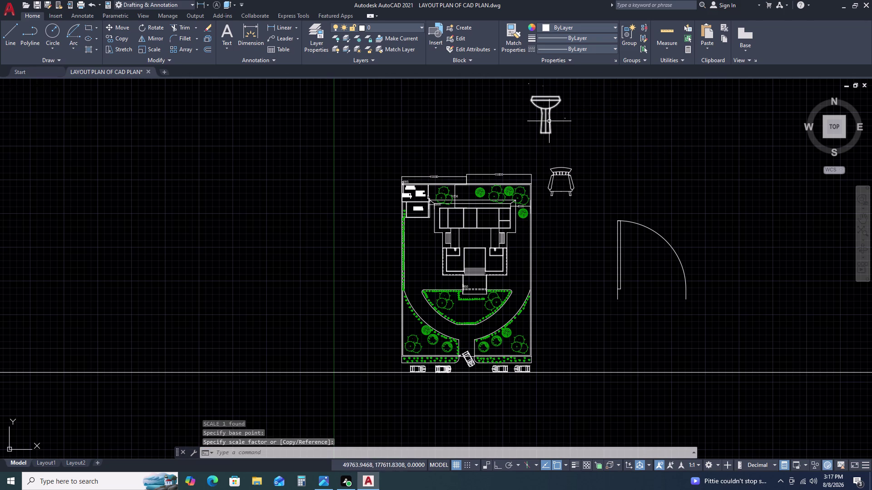
click(549, 118)
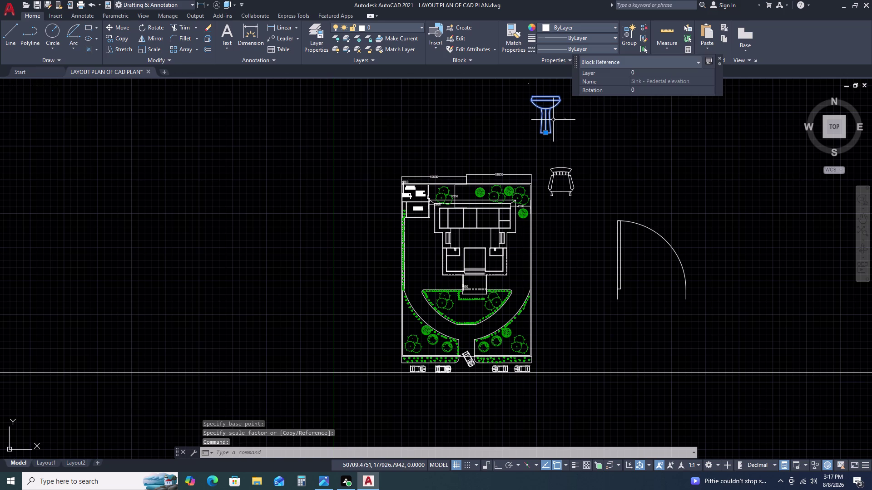
key(Escape)
Enlarge the oval-top sink block with SCALE.
click(563, 118)
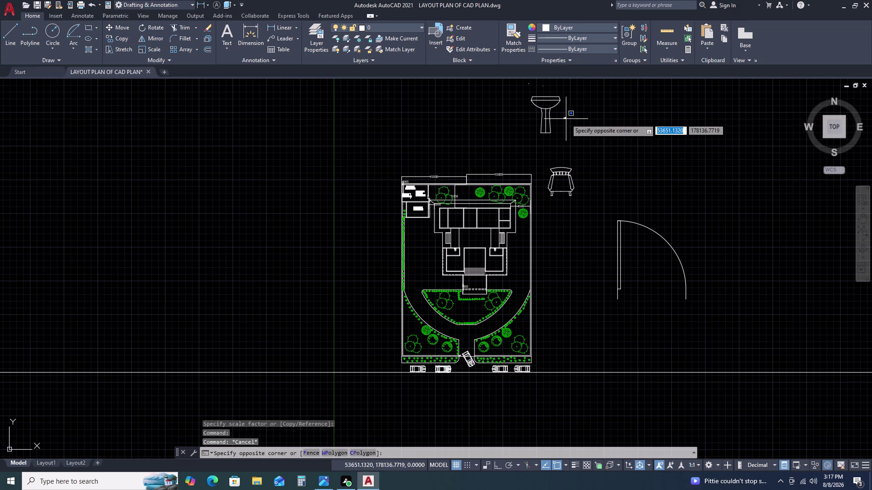
click(566, 119)
click(569, 120)
click(567, 126)
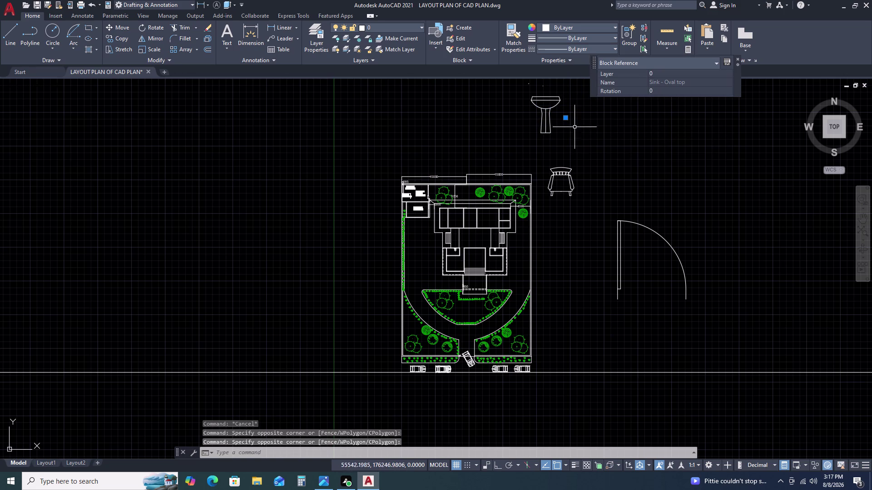
key(s)
text(C)
key(space)
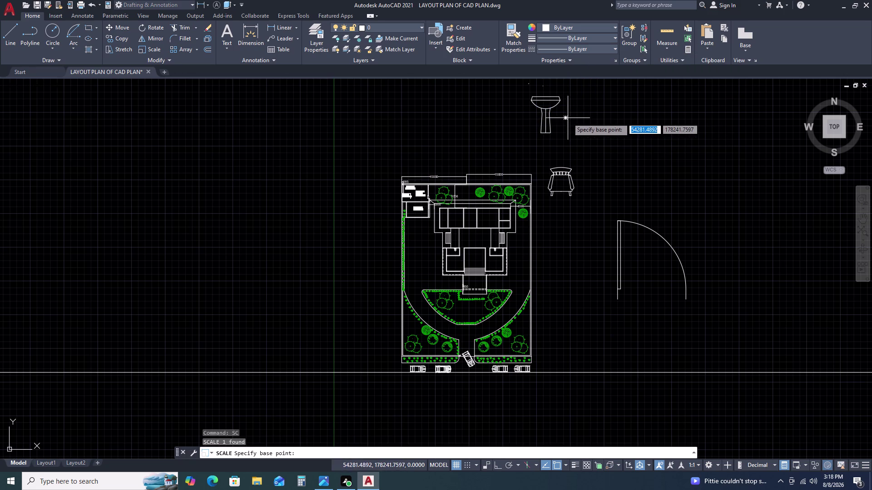
click(566, 118)
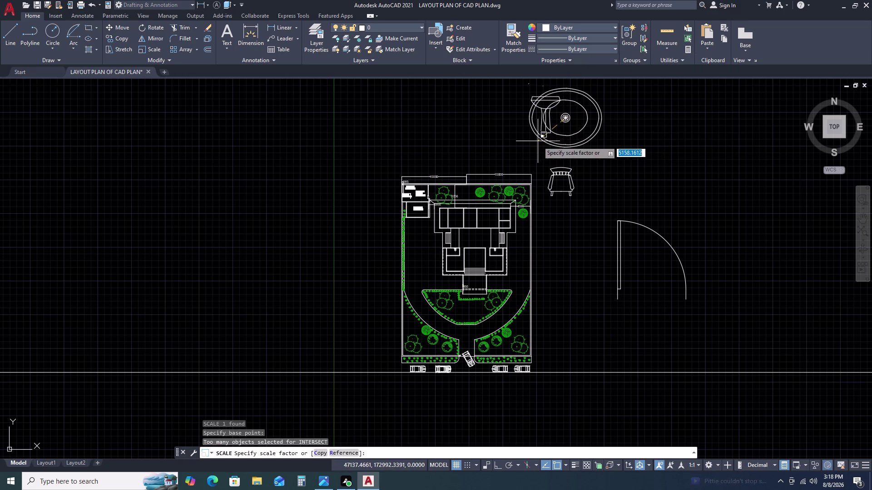
double_click(538, 141)
click(610, 135)
click(581, 116)
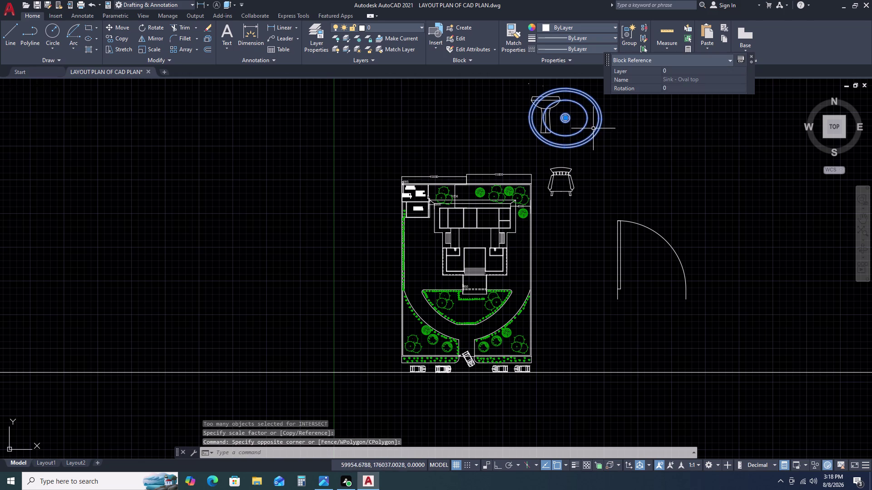
Move the enlarged oval-top sink to the right of the pedestal sink.
text(M)
key(space)
double_click(593, 128)
click(646, 158)
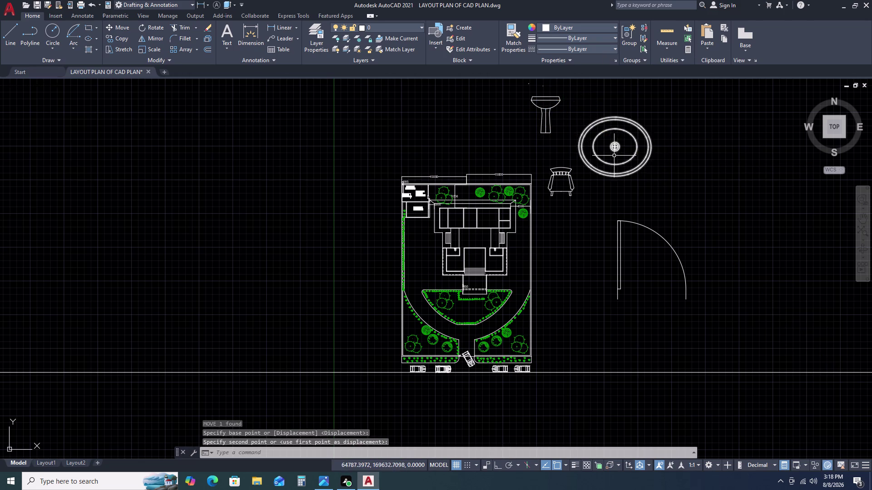
scroll(down, 3)
scroll(up, 3)
click(561, 107)
click(548, 113)
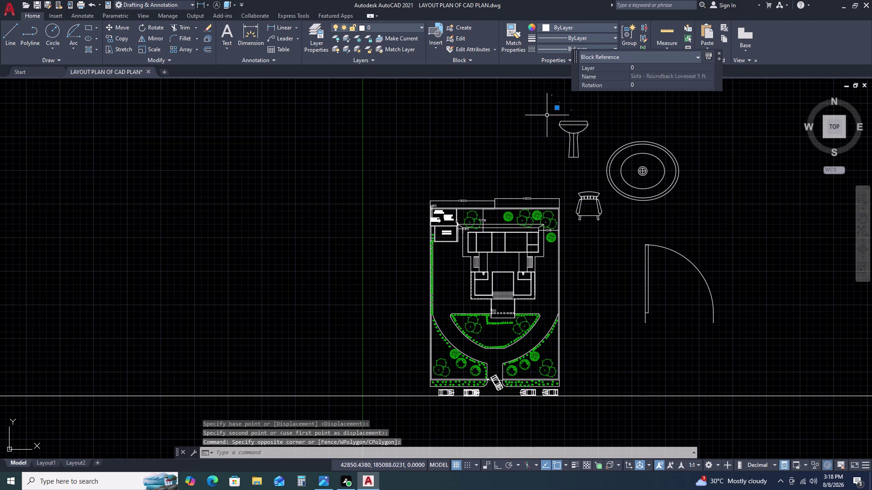
Enlarge the loveseat sofa block with SCALE.
text(SC)
key(space)
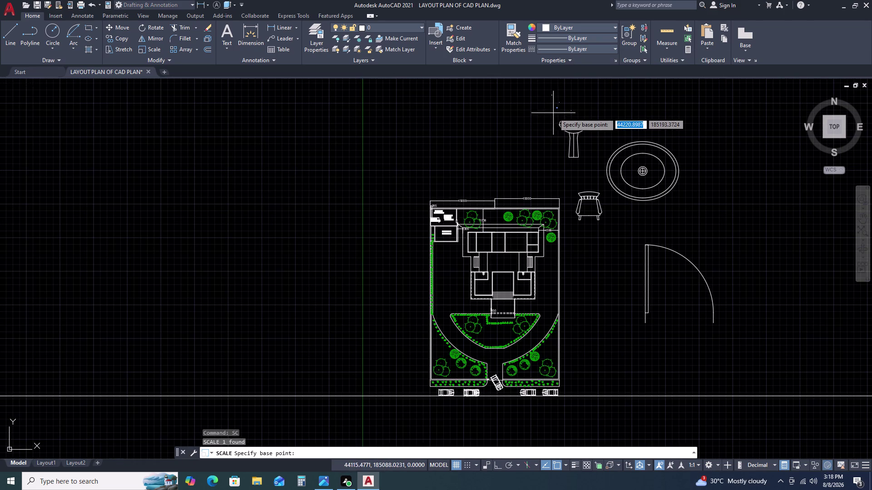
click(556, 111)
scroll(down, 3)
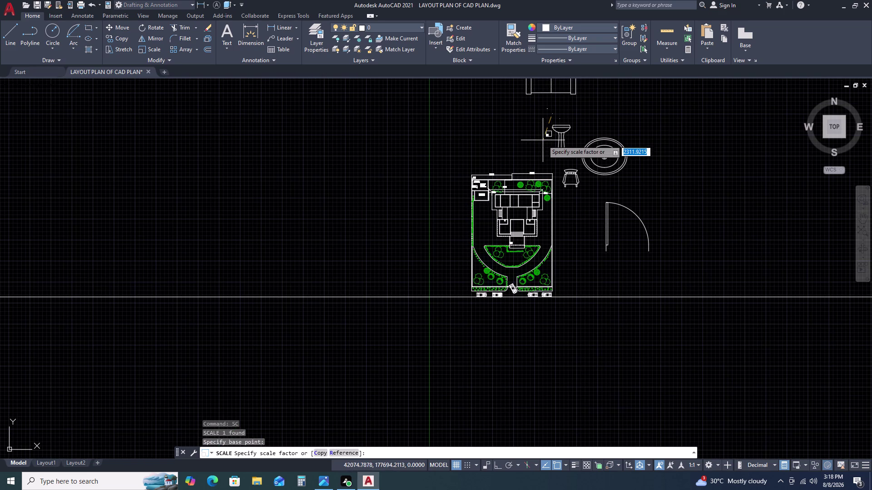
click(543, 140)
scroll(up, 3)
click(555, 105)
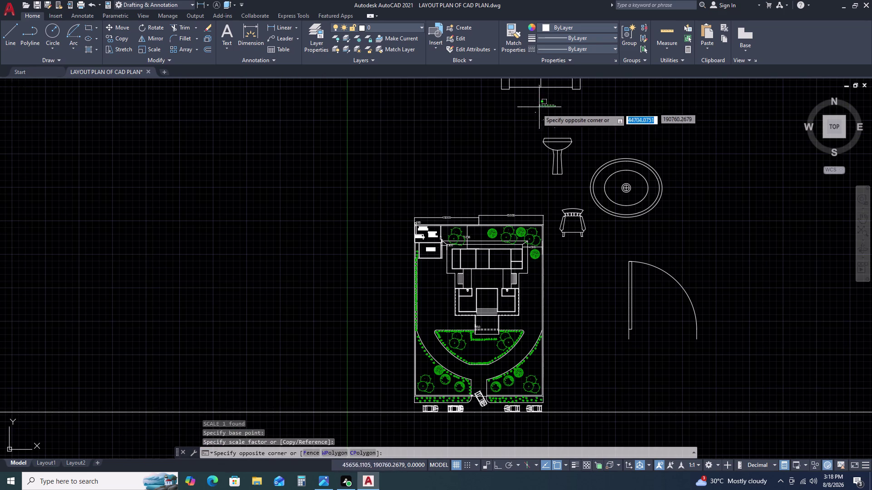
Scale the dining set block from a base point on the set.
click(526, 115)
key(s)
text(C)
key(space)
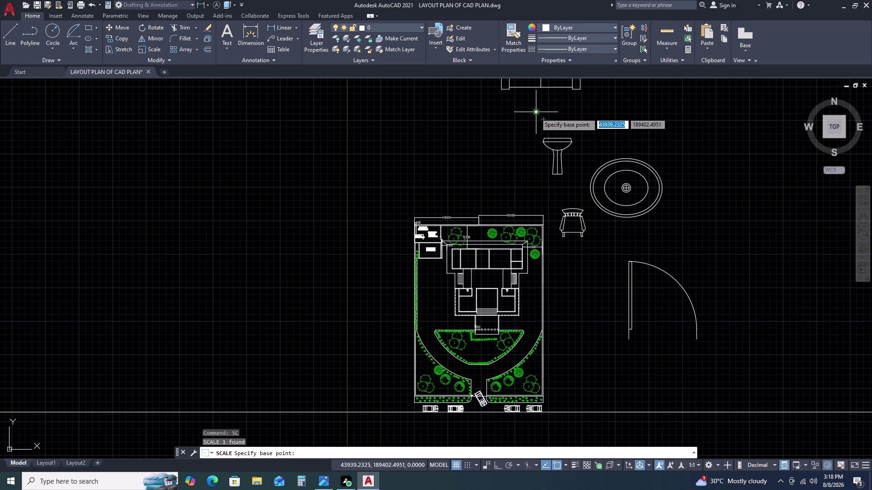
click(535, 113)
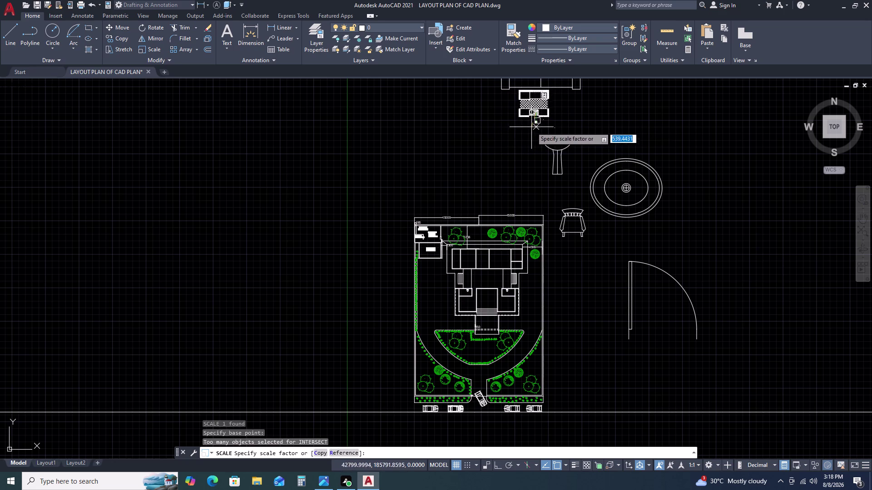
double_click(531, 126)
scroll(up, 3)
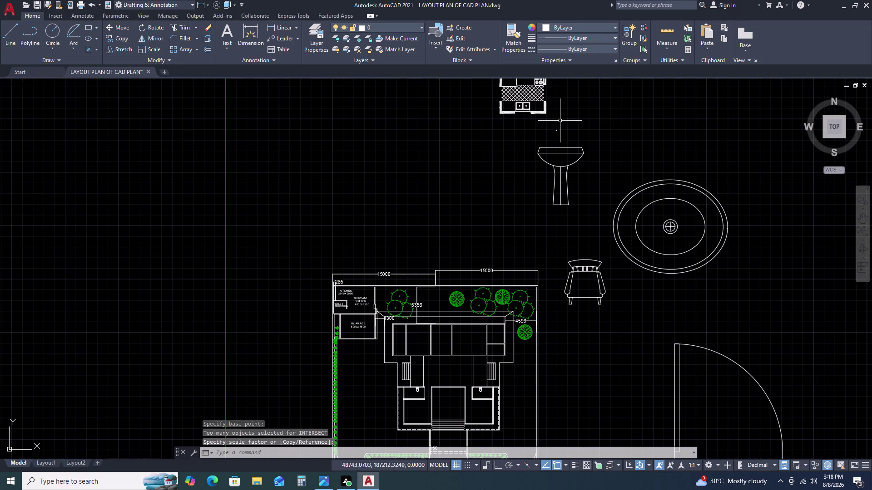
Retry scaling the dining set, then cancel the command.
double_click(561, 121)
click(548, 132)
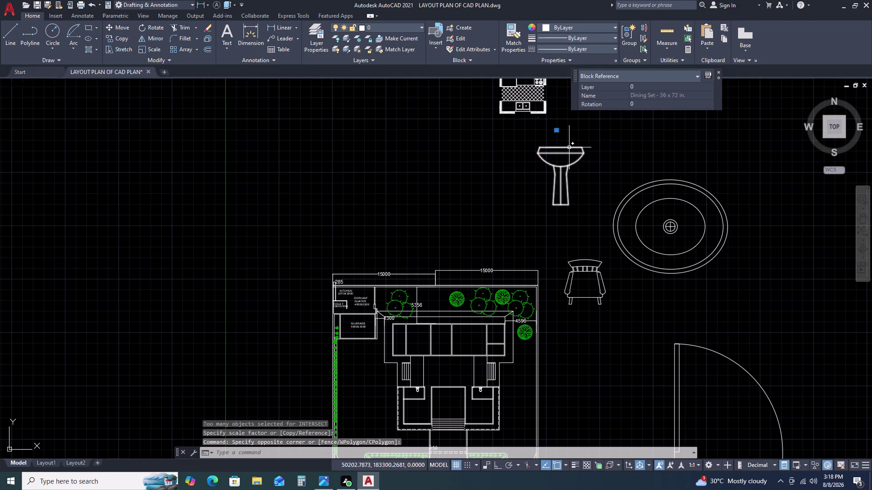
key(s)
key(c)
key(space)
click(558, 131)
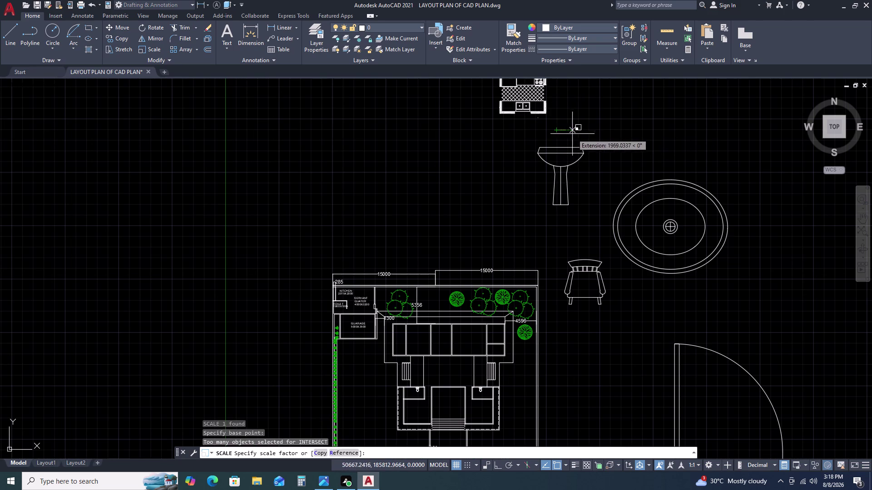
key(Escape)
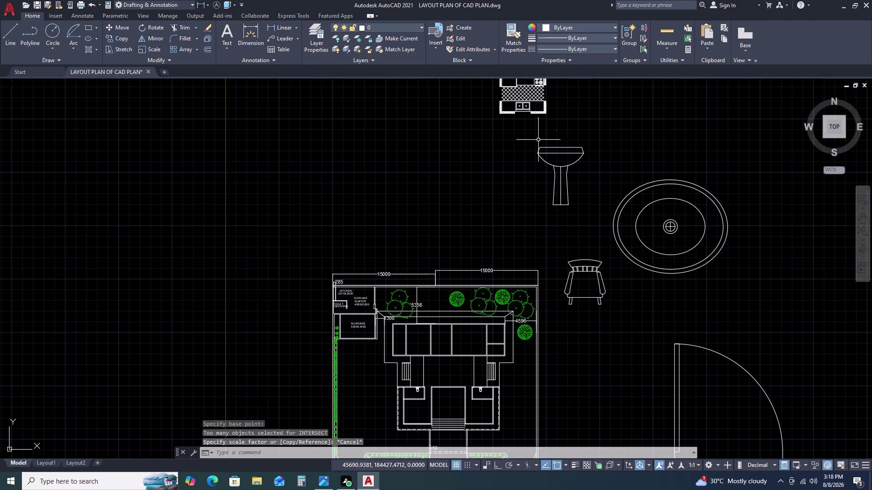
key(Escape)
Reselect the dining set and scale it again from a new base point.
click(549, 126)
click(574, 135)
text(S)
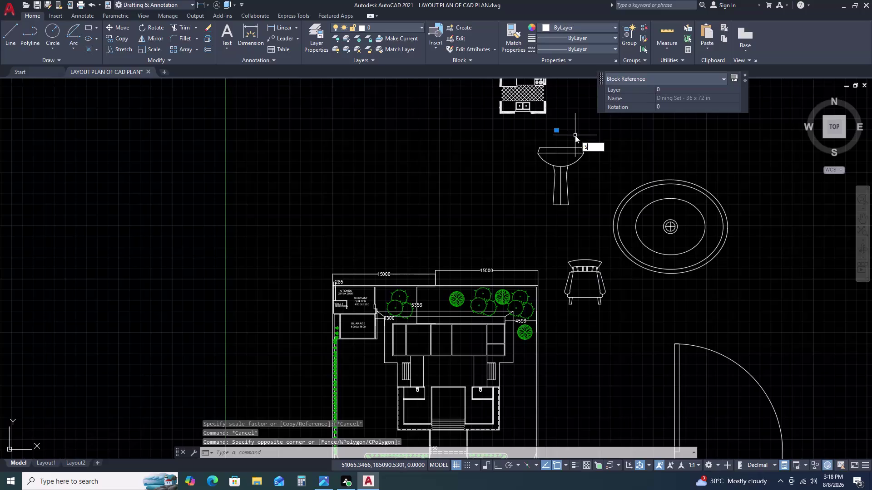
text(C)
key(space)
click(557, 131)
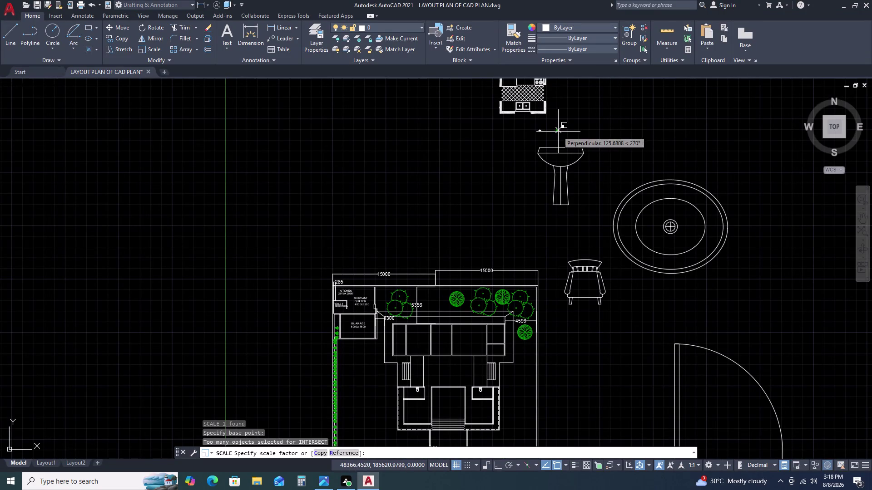
double_click(567, 131)
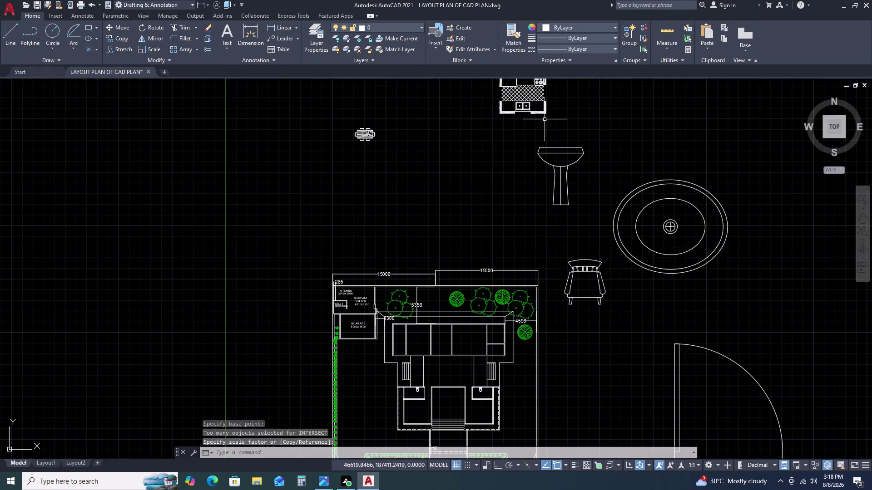
scroll(up, 3)
Rescale the queen bed block toward the size of the nearby sink.
click(521, 110)
click(528, 128)
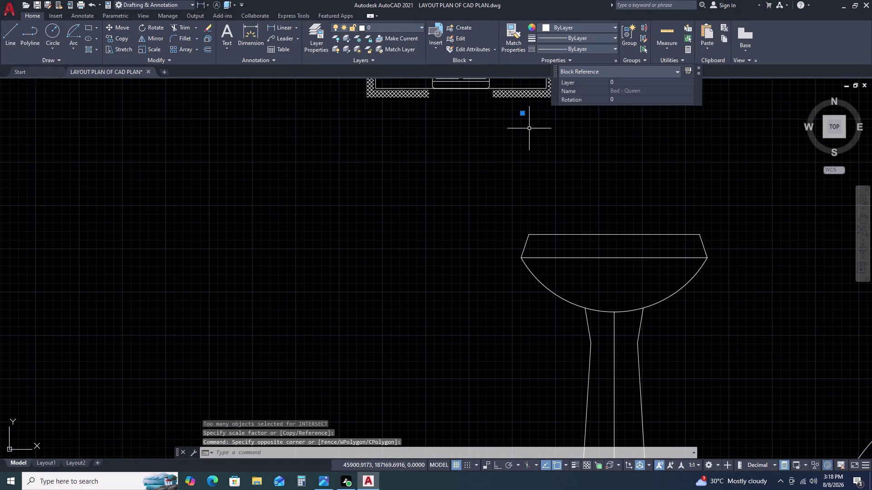
key(s)
text(C)
key(space)
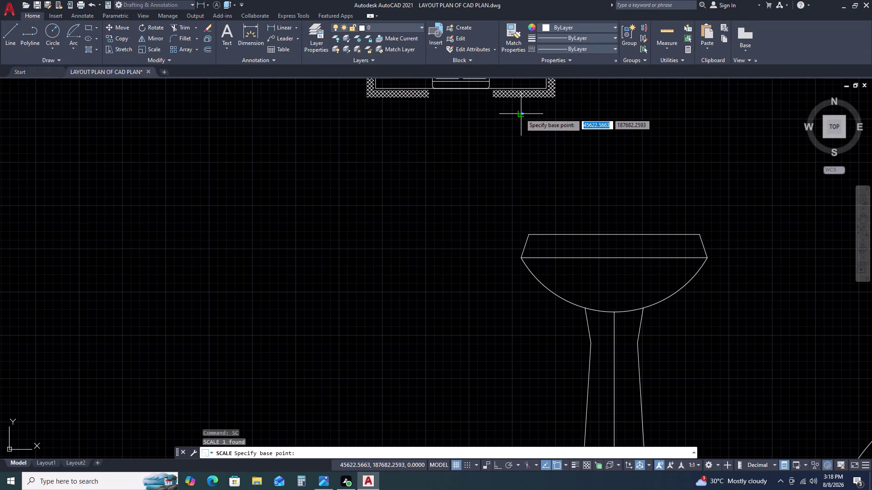
click(524, 114)
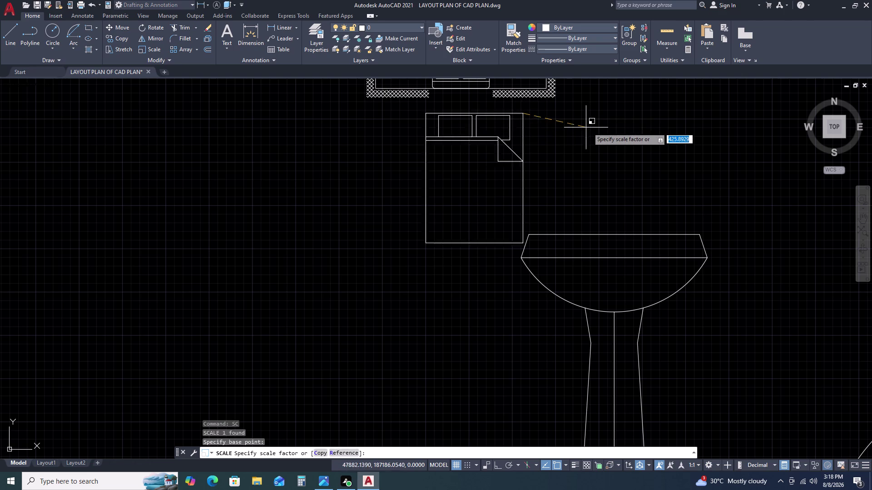
scroll(down, 3)
click(605, 131)
scroll(down, 3)
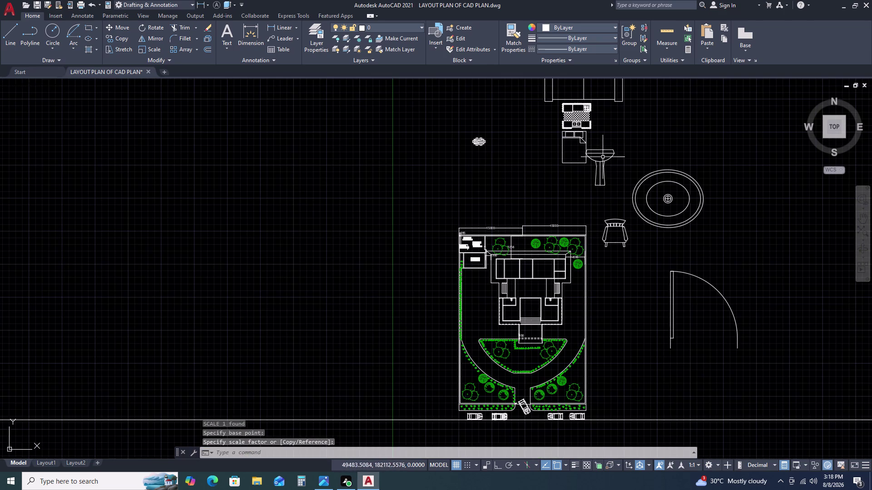
middle_drag(668, 288, 646, 233)
middle_drag(636, 206, 629, 184)
middle_click(628, 179)
scroll(down, 3)
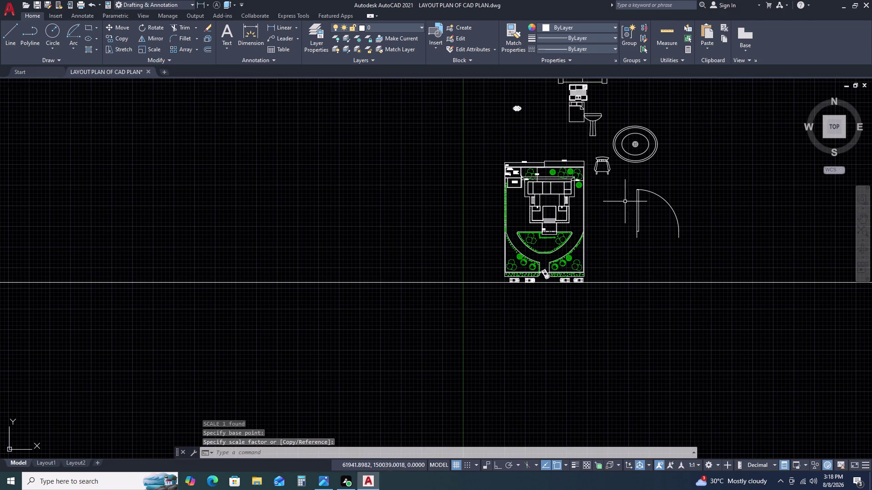
Copy the resized queen bed to a spot left of the site plan.
click(577, 108)
click(546, 123)
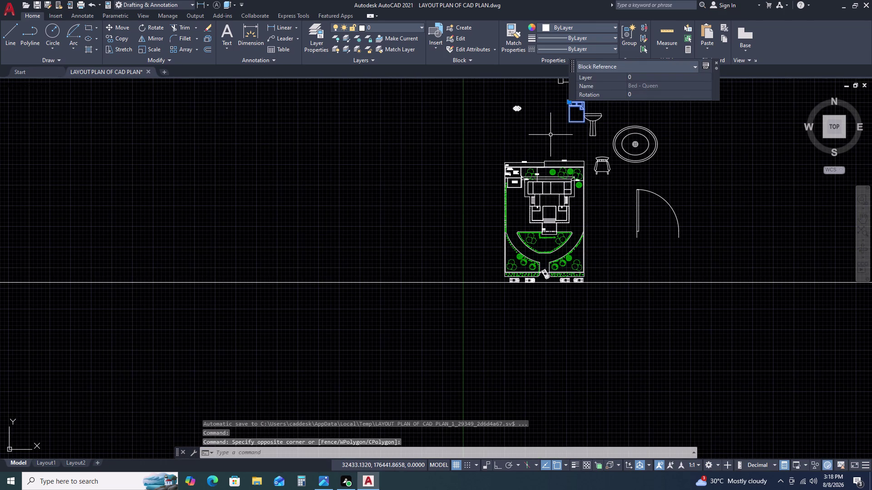
text(CO)
key(space)
click(562, 123)
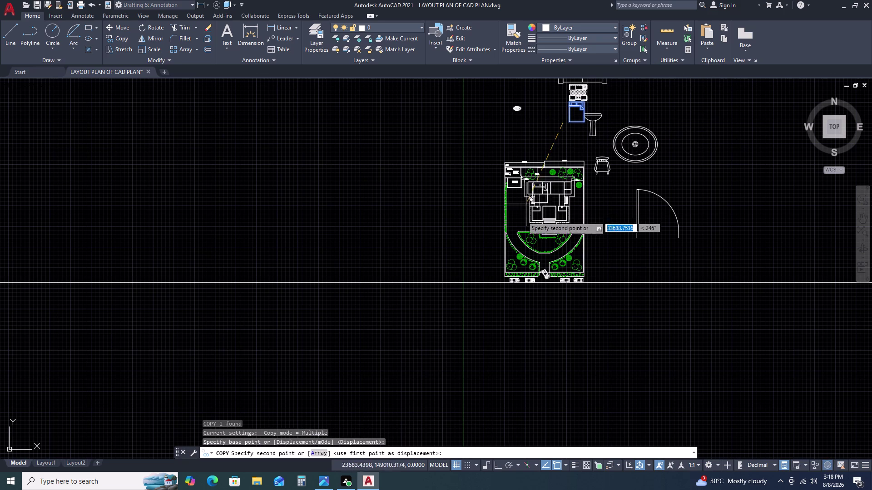
scroll(up, 3)
click(418, 222)
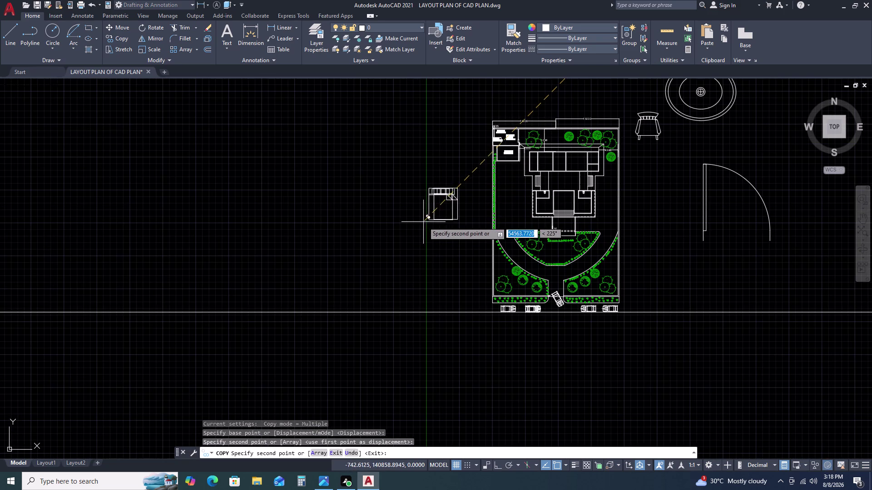
key(Escape)
Rotate the bed copy a quarter turn with Ortho on, then reselect it for moving.
drag(464, 223, 460, 217)
click(443, 193)
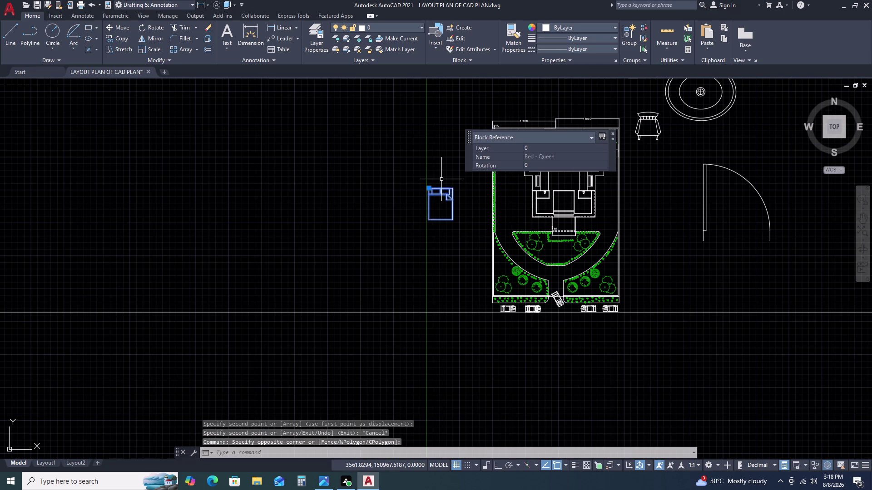
text(RO)
key(space)
double_click(441, 179)
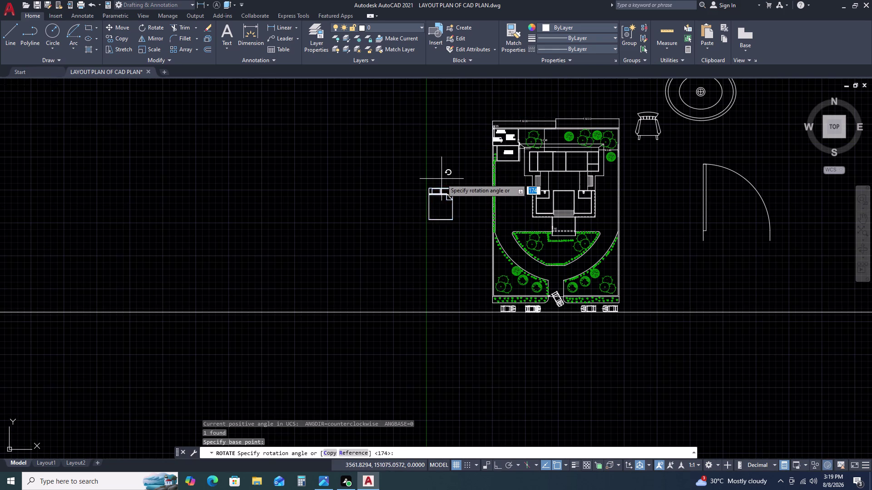
key(F8)
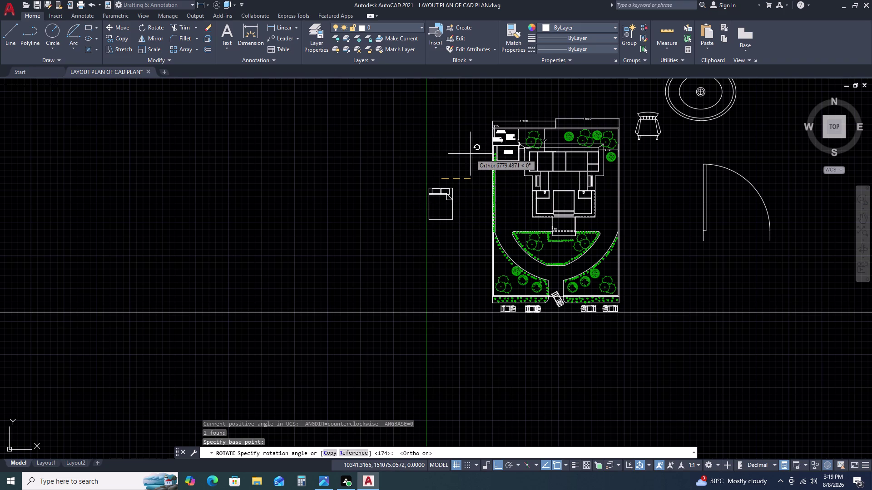
click(445, 247)
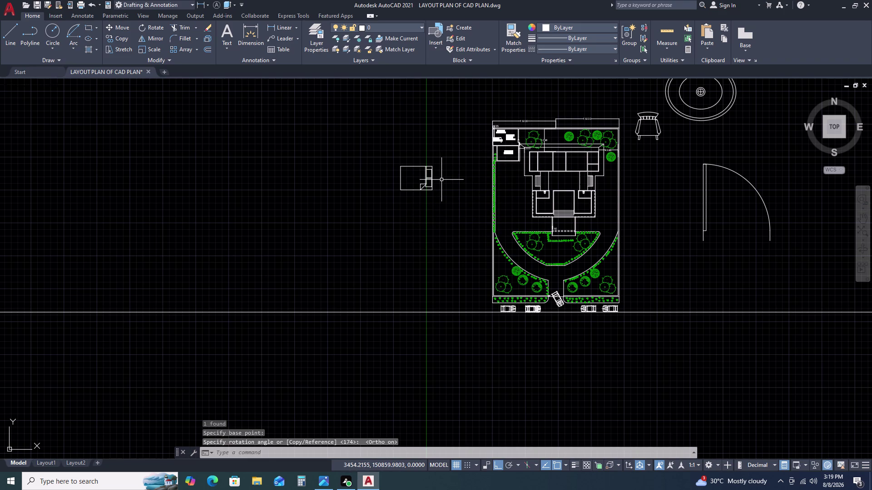
double_click(441, 180)
click(417, 190)
text(M)
key(space)
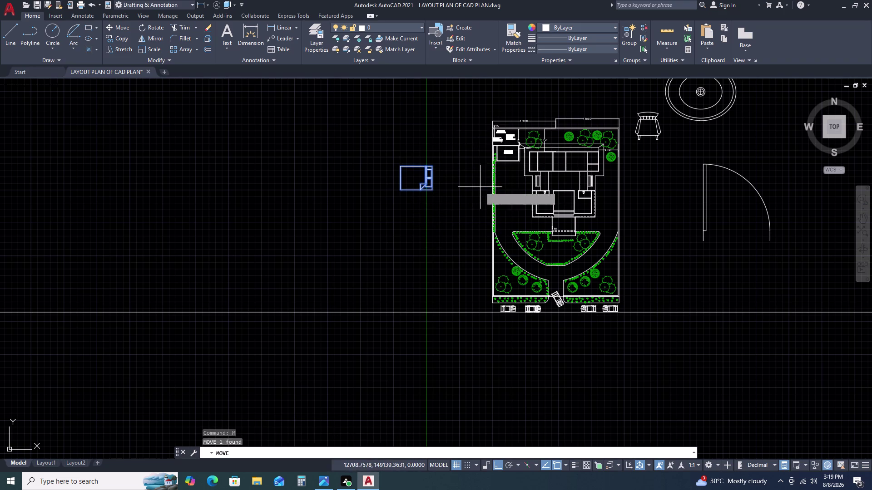
Move the rotated bed from its right edge into the house's right-hand room.
scroll(up, 3)
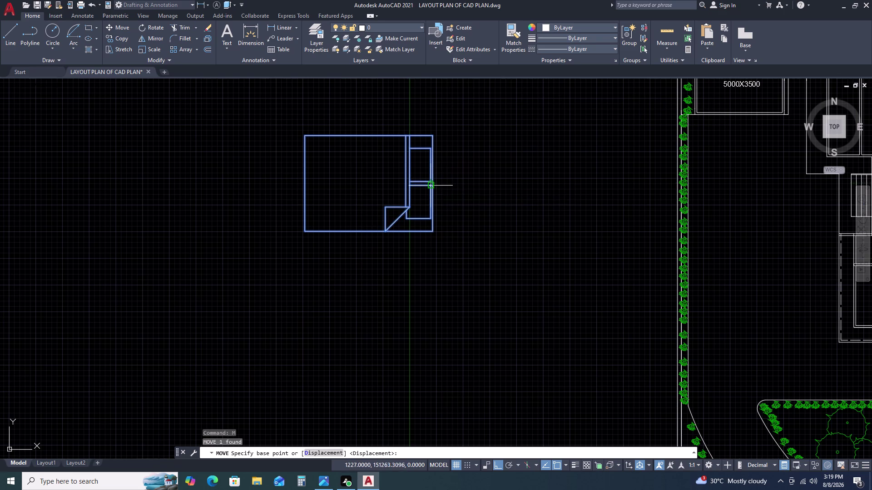
click(433, 183)
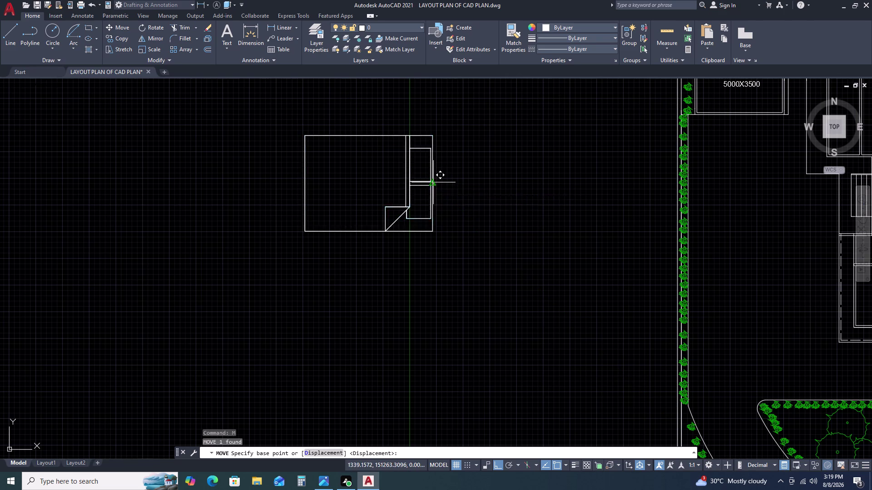
scroll(down, 3)
scroll(up, 3)
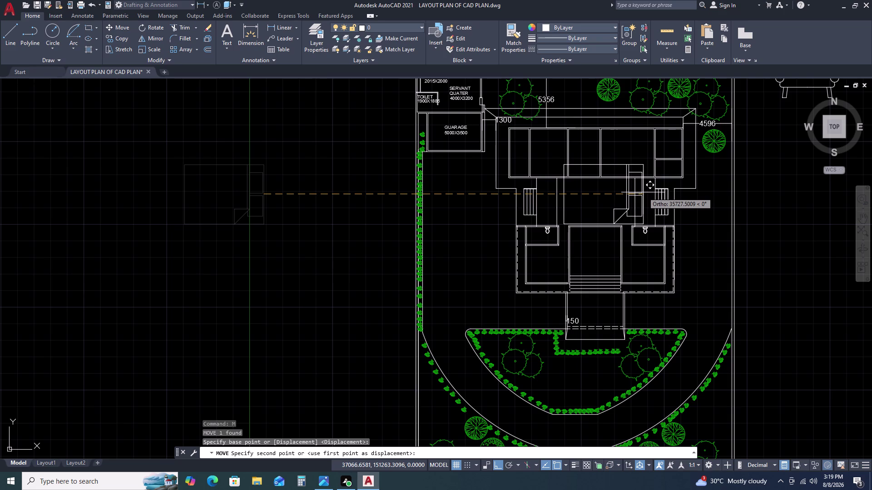
key(F8)
scroll(up, 3)
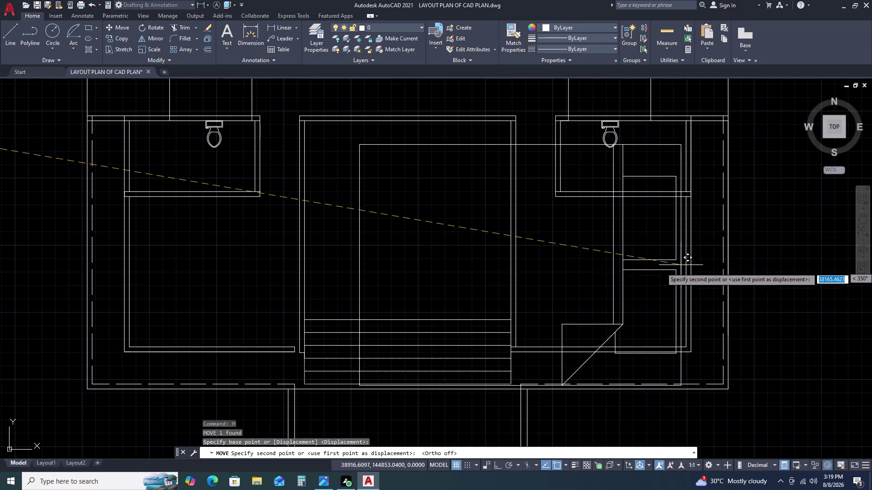
click(688, 269)
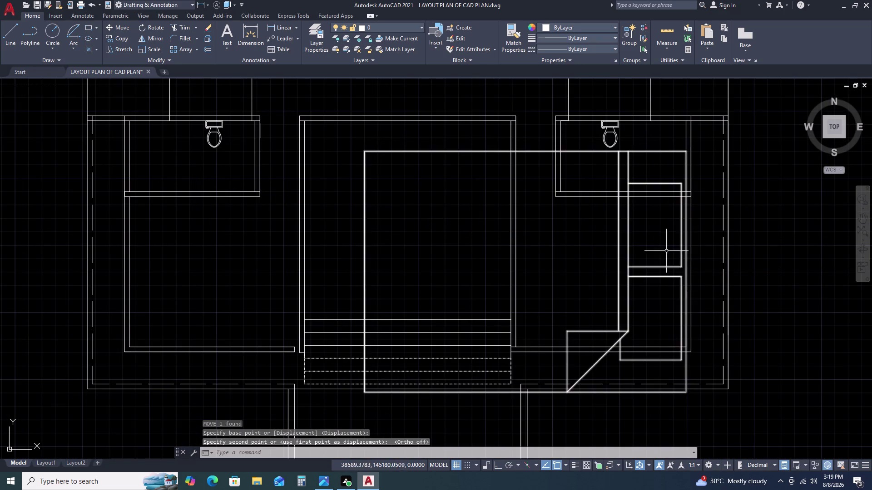
Scale the moved bed down from its right side so it fits the room.
drag(656, 244, 651, 244)
click(616, 239)
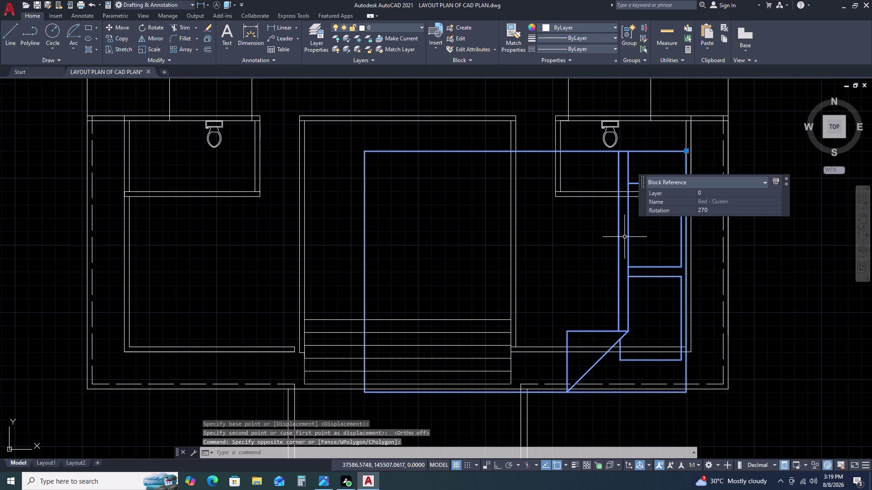
key(s)
key(c)
key(space)
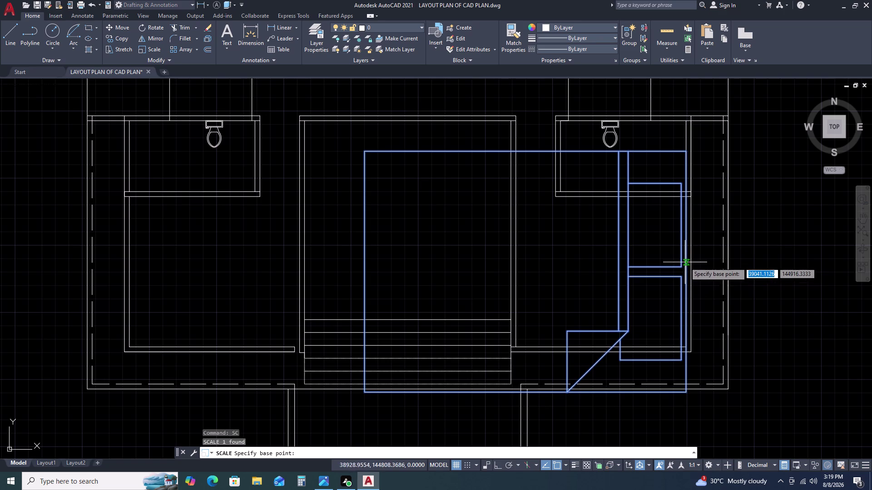
click(684, 274)
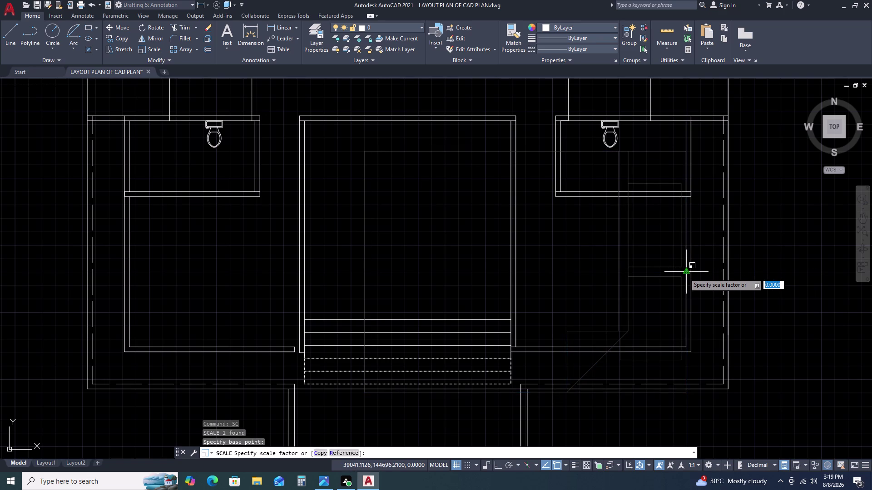
click(742, 277)
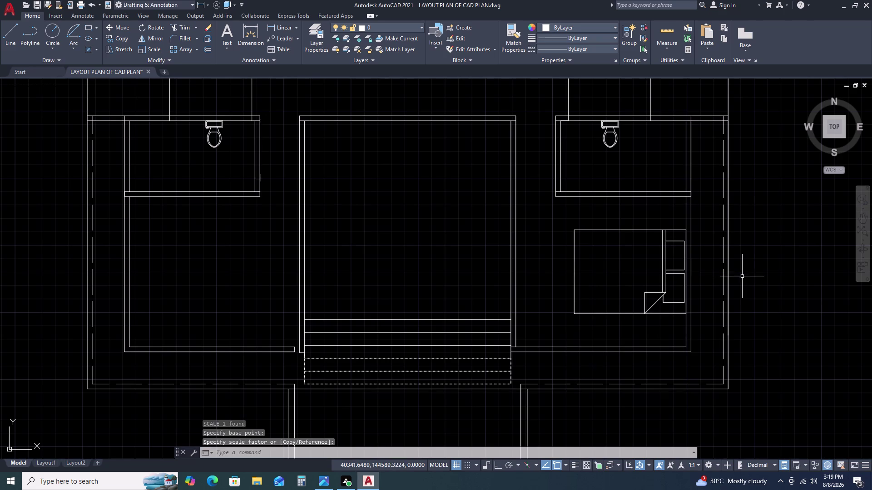
scroll(down, 3)
click(626, 240)
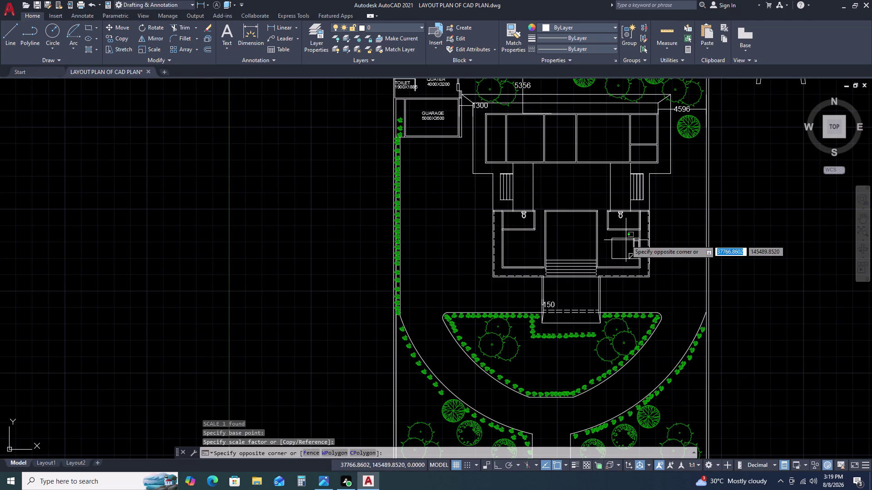
Start copying the resized bed, cancel it, and dismiss the block editor prompt.
double_click(608, 241)
key(c)
text(O)
key(space)
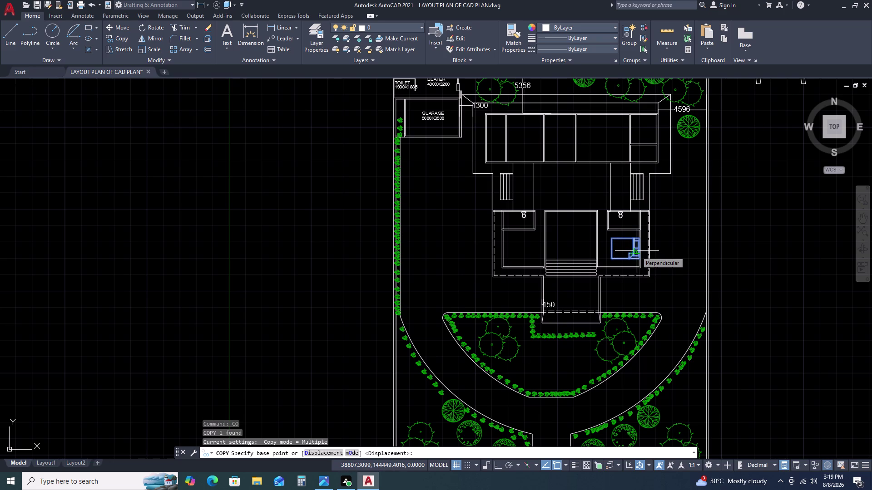
key(Escape)
double_click(634, 254)
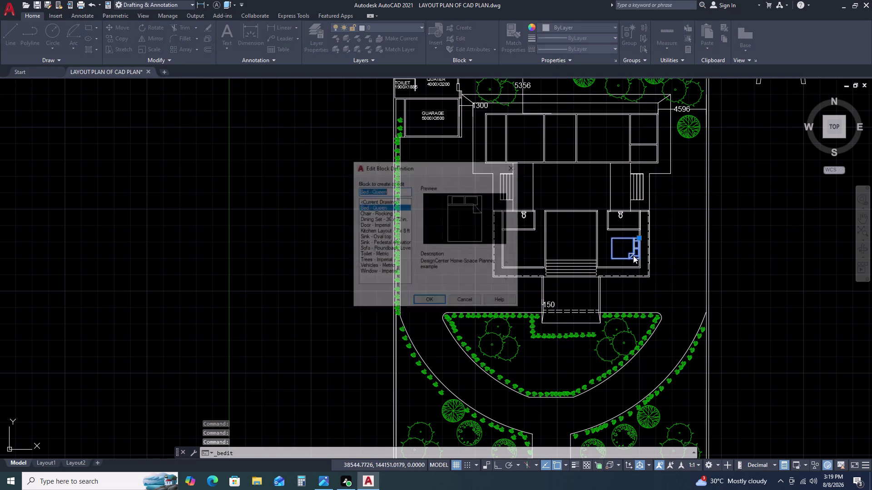
click(515, 166)
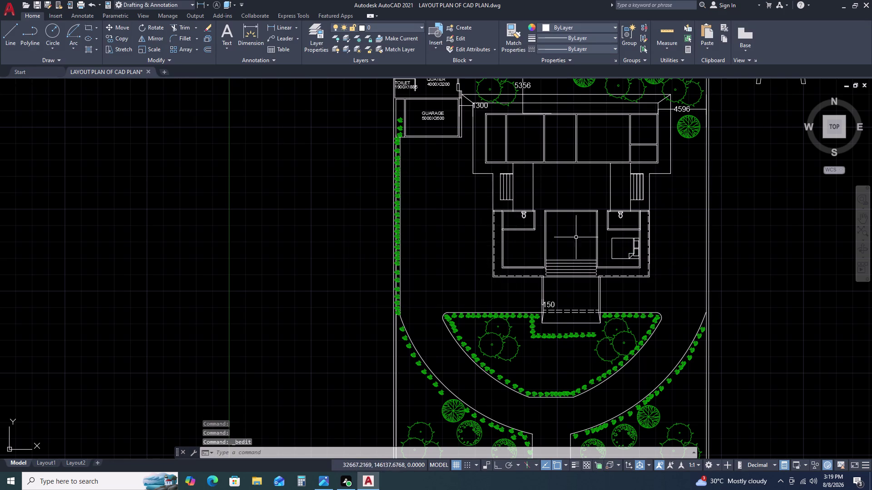
Mirror the right-room bed across the centre line into the left lower bedroom.
double_click(621, 243)
double_click(608, 233)
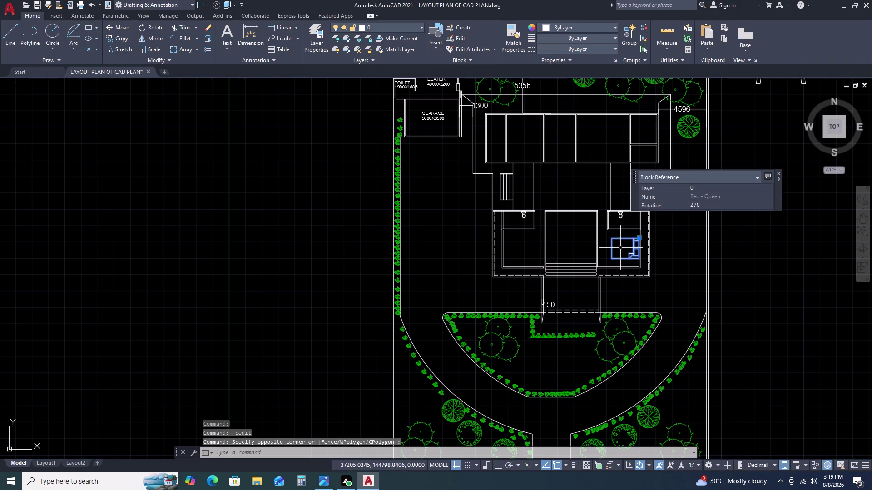
text(MI)
key(space)
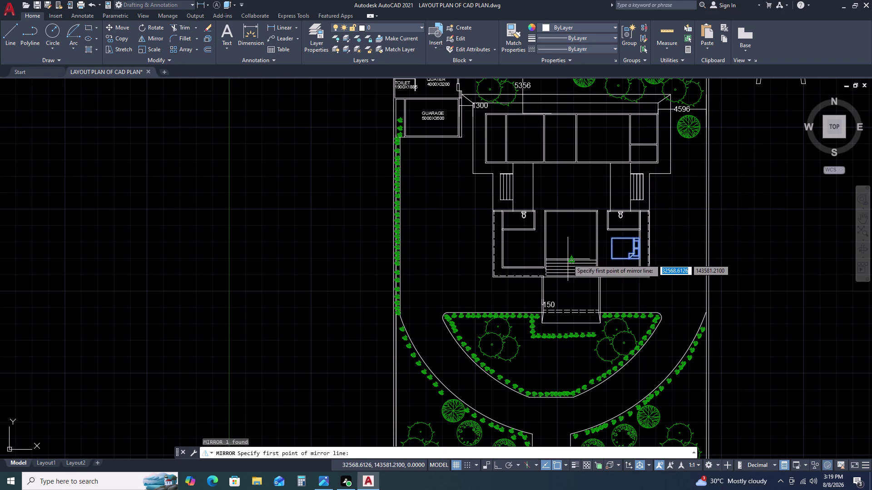
click(571, 259)
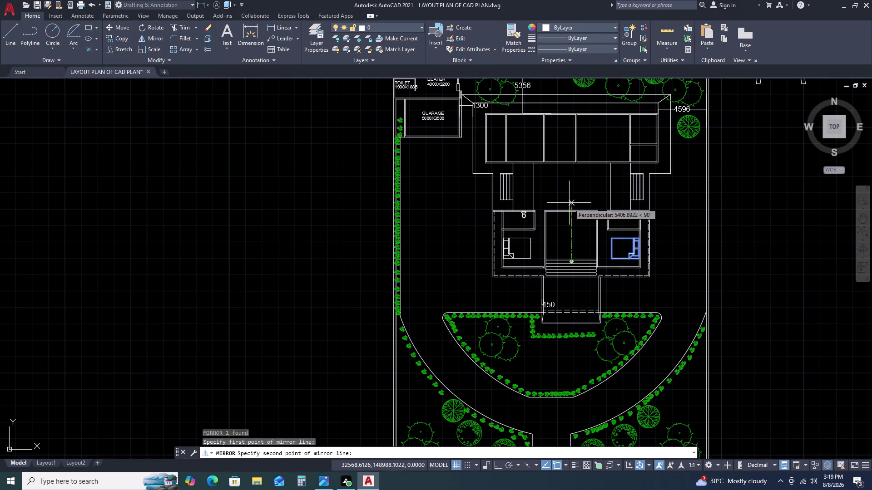
click(568, 198)
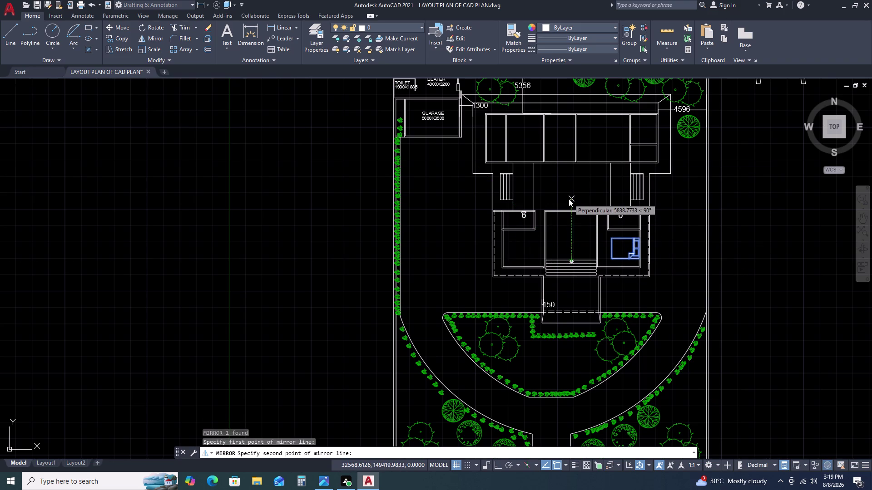
drag(584, 229, 569, 199)
scroll(up, 3)
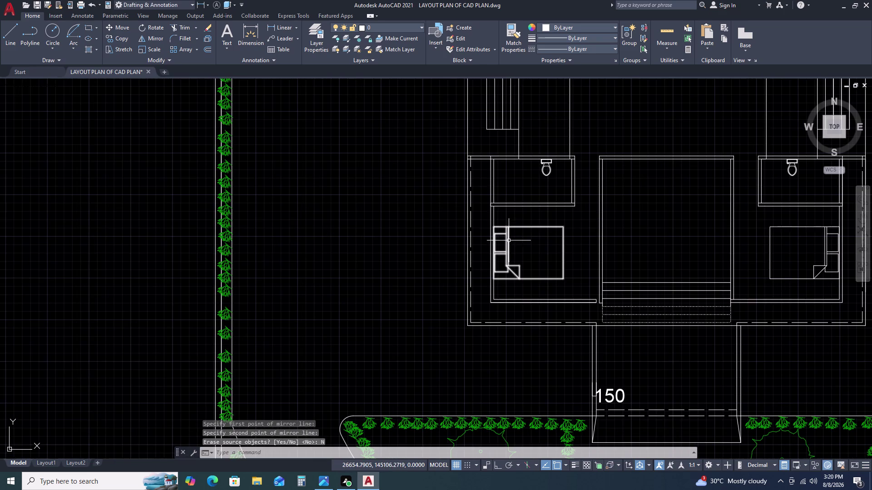
scroll(up, 3)
scroll(down, 3)
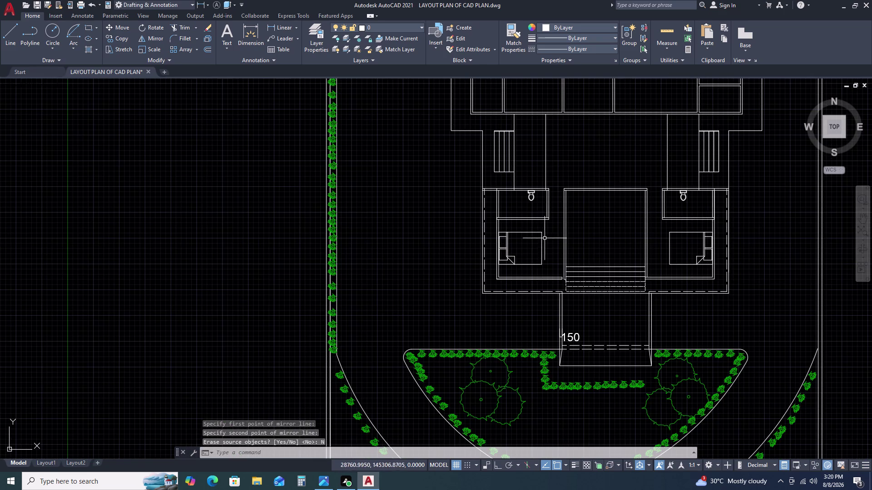
click(547, 237)
click(539, 249)
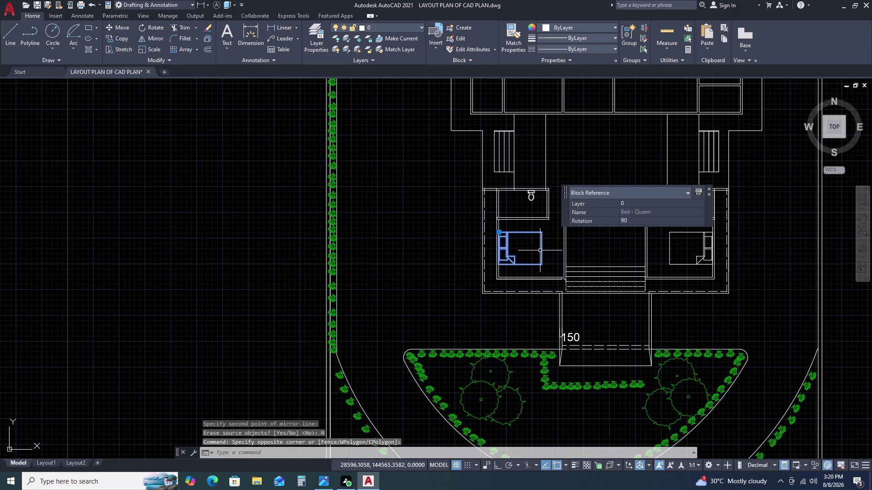
Copy the queen bed from its corner into the upper room beside the garage.
text(CO)
key(space)
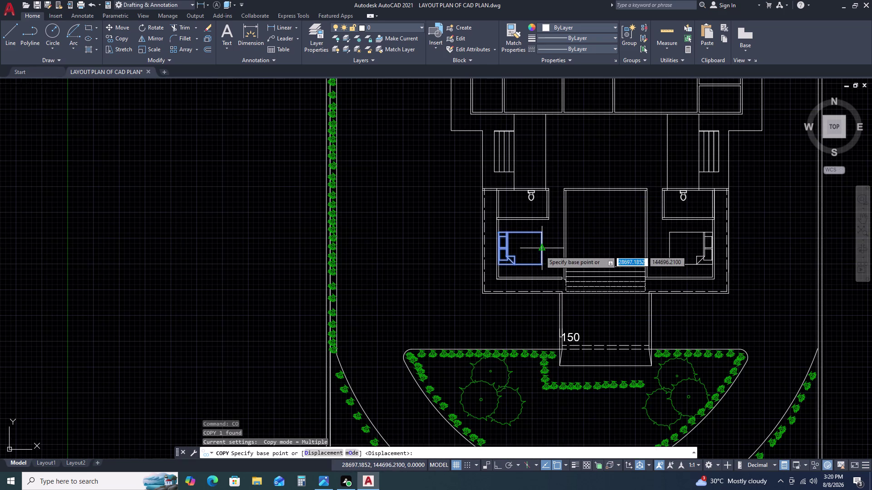
scroll(up, 3)
scroll(up, 3)
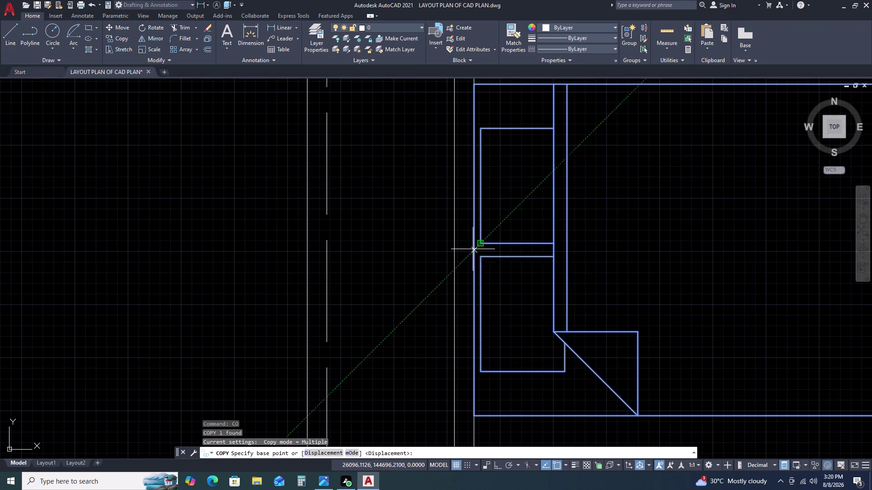
double_click(473, 252)
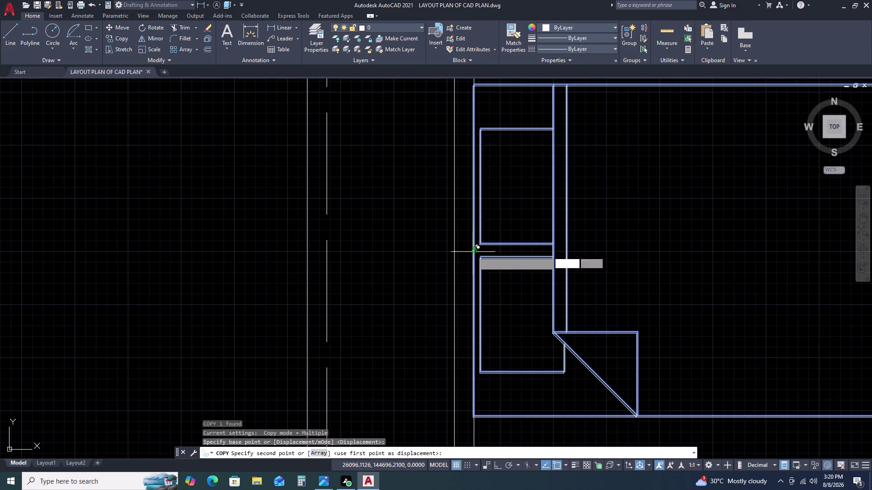
scroll(down, 3)
scroll(down, 3)
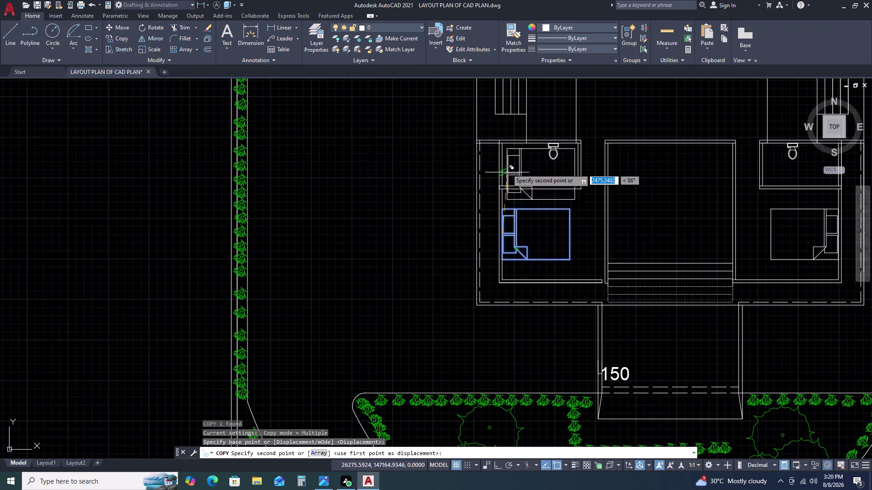
middle_drag(507, 167, 504, 270)
scroll(down, 3)
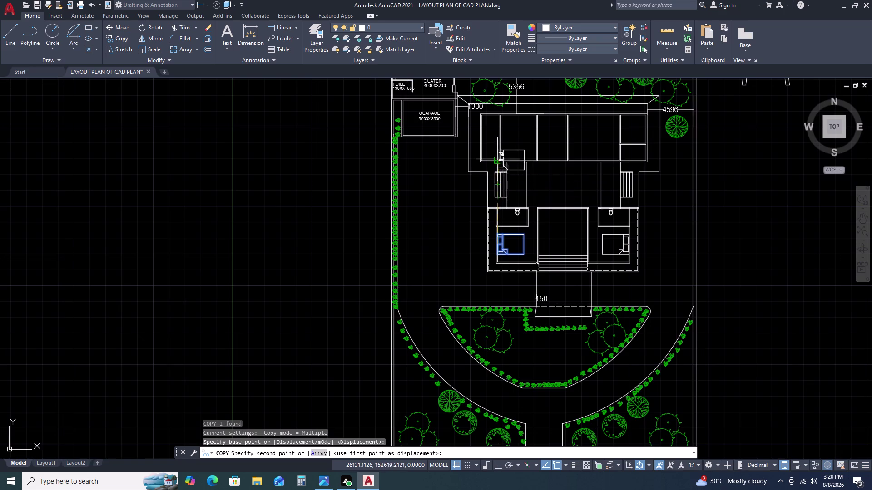
scroll(up, 3)
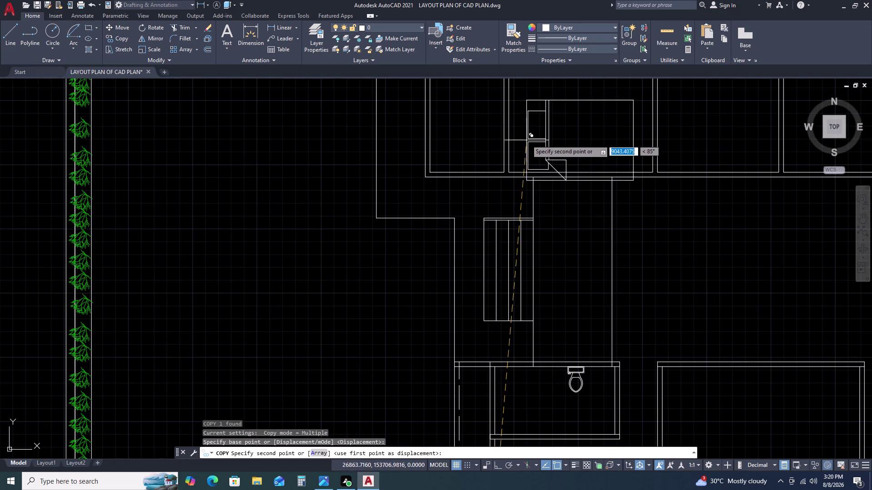
scroll(down, 3)
middle_drag(514, 107, 515, 111)
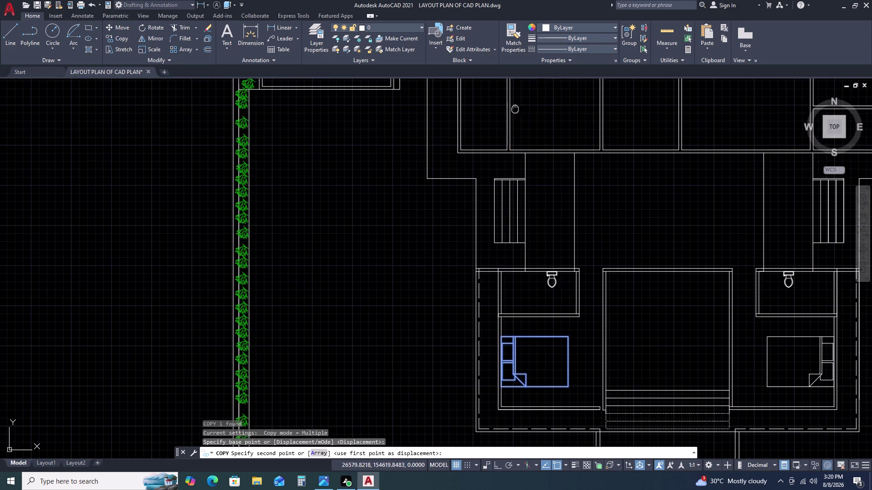
middle_drag(515, 111, 505, 230)
middle_click(506, 230)
scroll(up, 3)
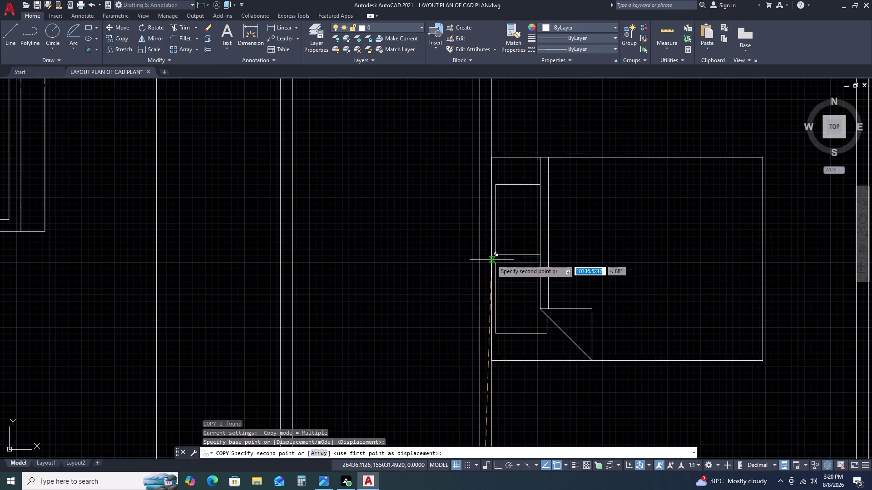
scroll(down, 3)
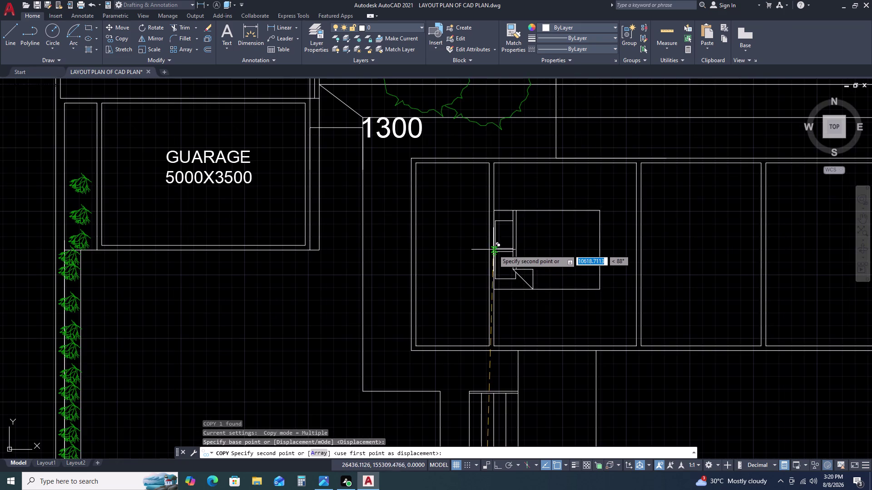
double_click(495, 254)
scroll(down, 3)
key(Escape)
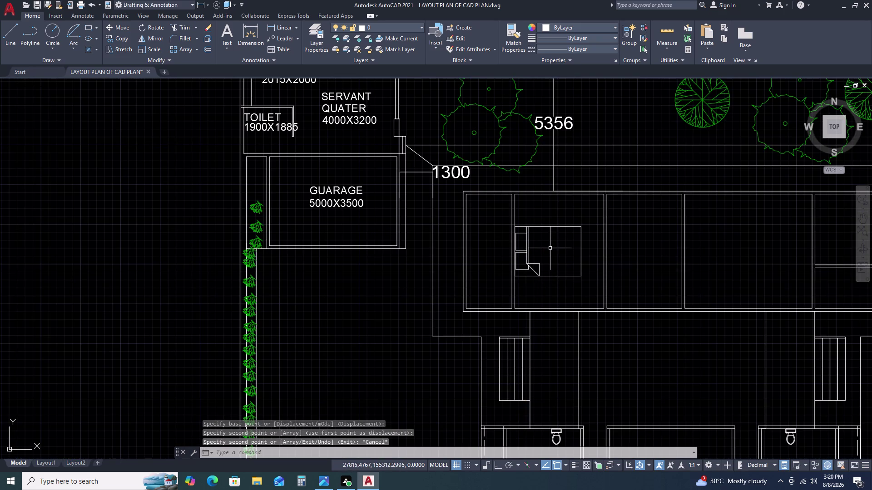
Select the copied bed and start the Mirror command (MI).
click(561, 281)
drag(561, 281, 558, 274)
double_click(554, 263)
text(M)
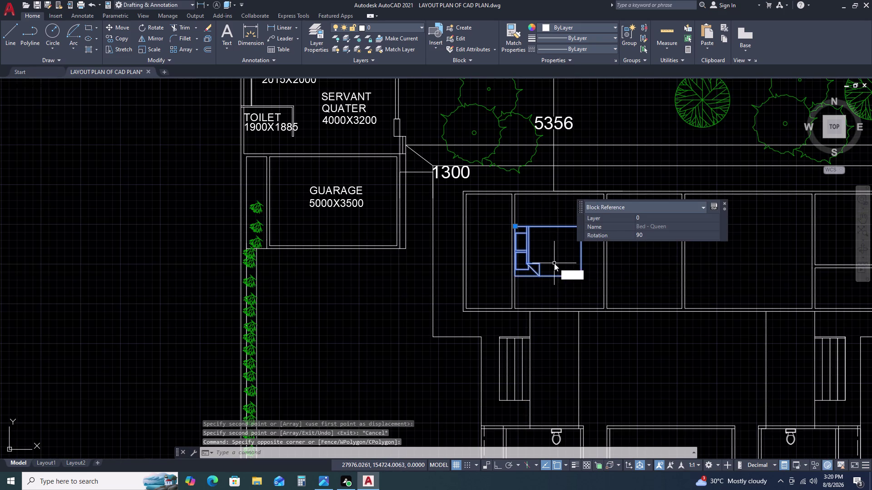
text(I)
key(space)
Mirror the copied bed across a vertical axis, keeping the original bed.
scroll(down, 3)
scroll(up, 3)
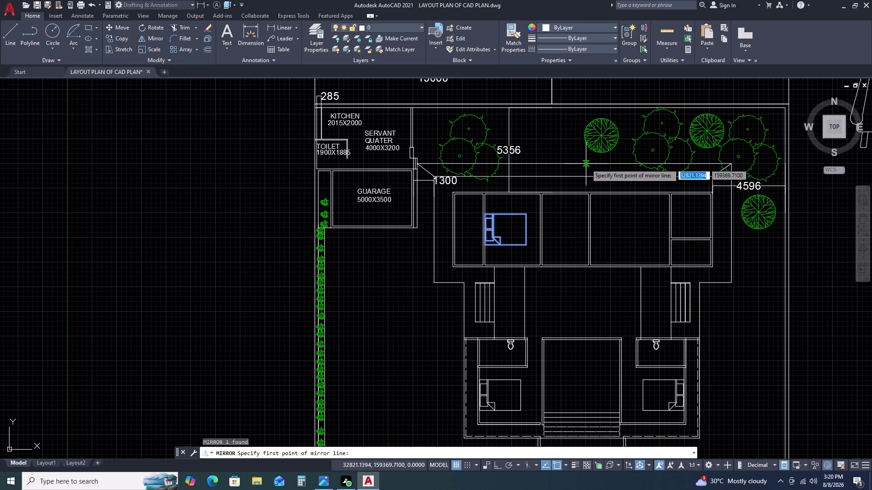
double_click(573, 164)
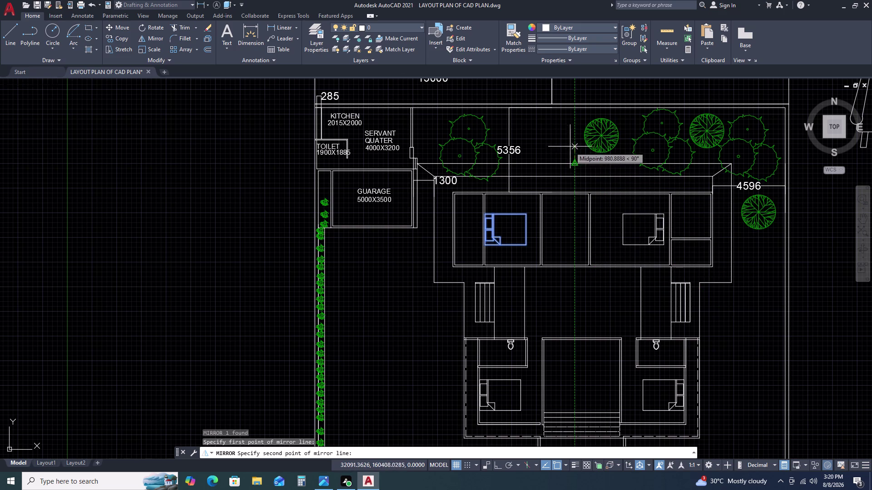
click(572, 142)
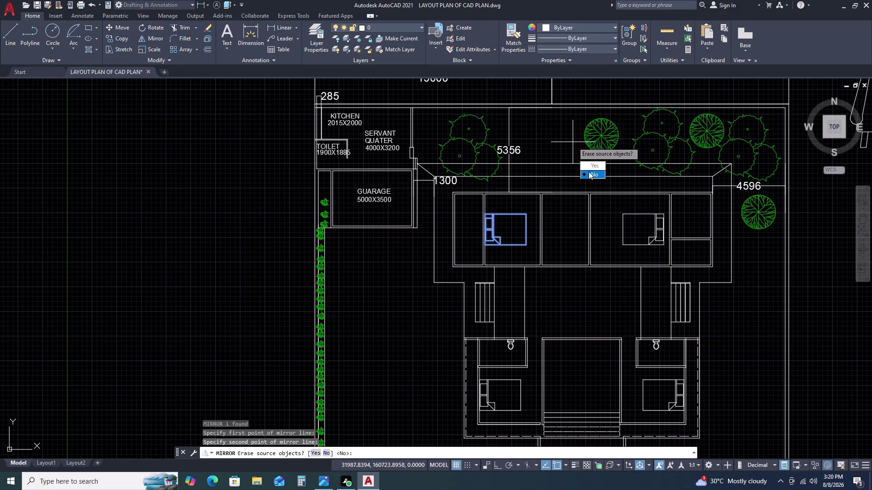
drag(592, 174, 572, 142)
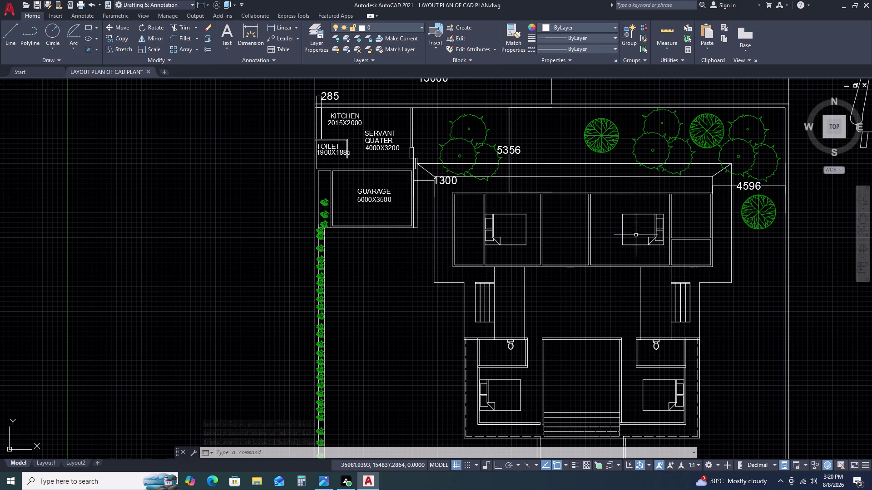
Delete the mirrored bed, dismiss Edit Block Definition, and reselect the upper bed.
click(636, 235)
click(595, 247)
key(Delete)
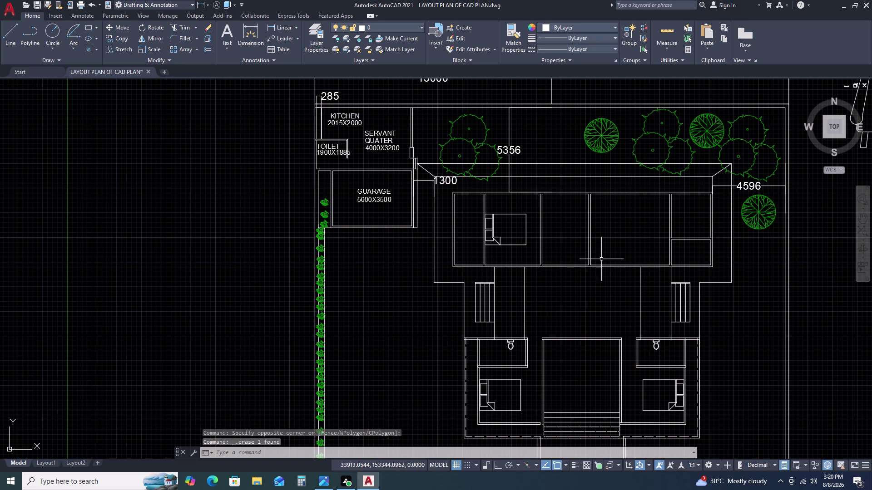
double_click(533, 247)
double_click(525, 232)
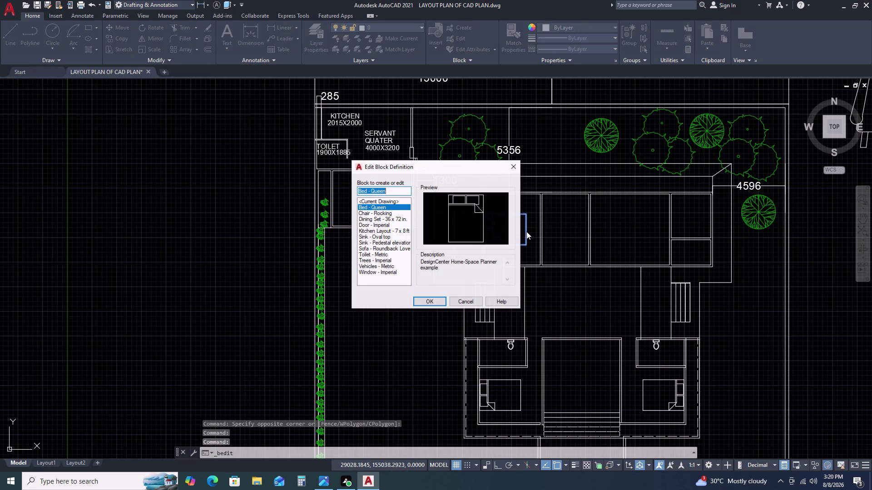
click(515, 166)
drag(532, 246, 527, 238)
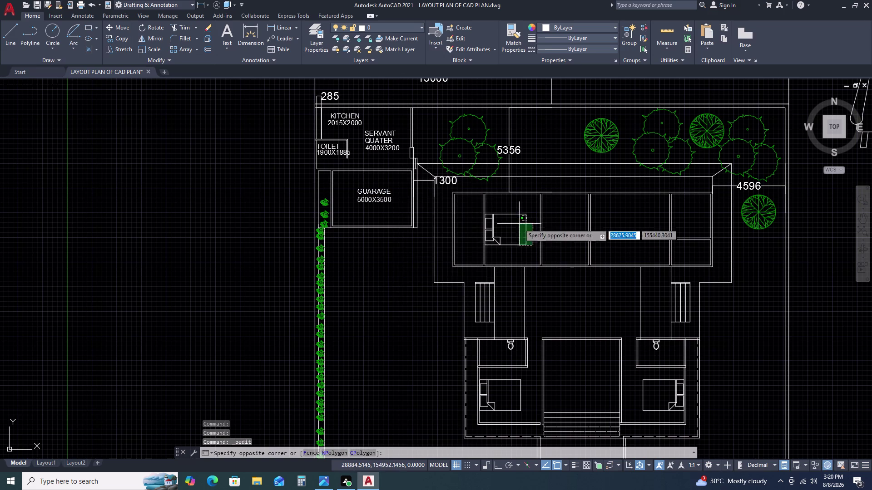
click(518, 223)
Copy the upper bed horizontally with Ortho (F8) into the room further right.
text(CO)
key(space)
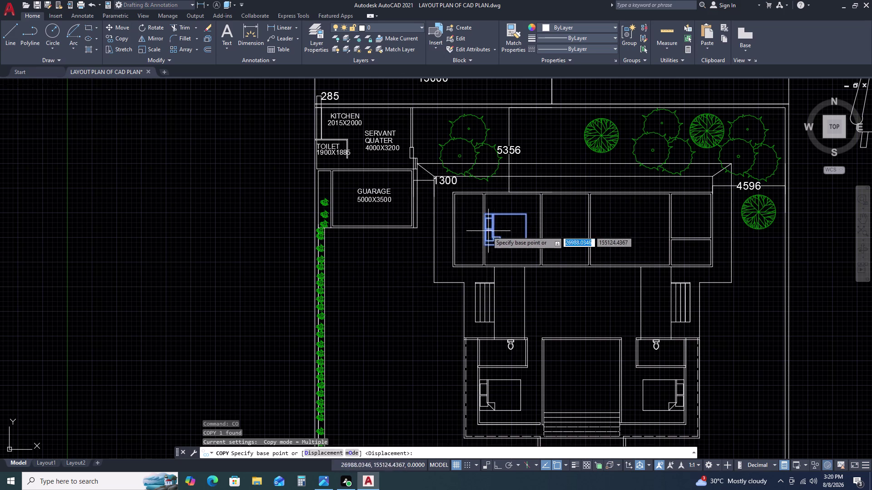
scroll(up, 3)
scroll(up, 3)
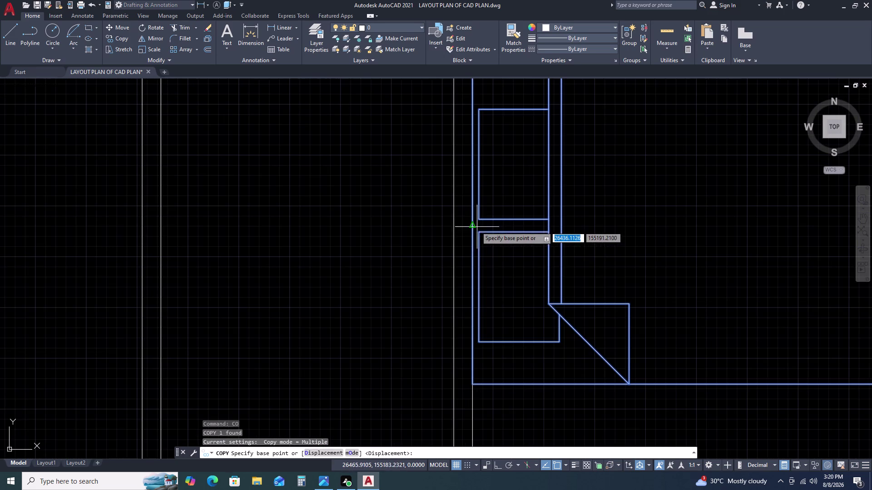
double_click(474, 226)
scroll(down, 3)
middle_drag(657, 230, 640, 229)
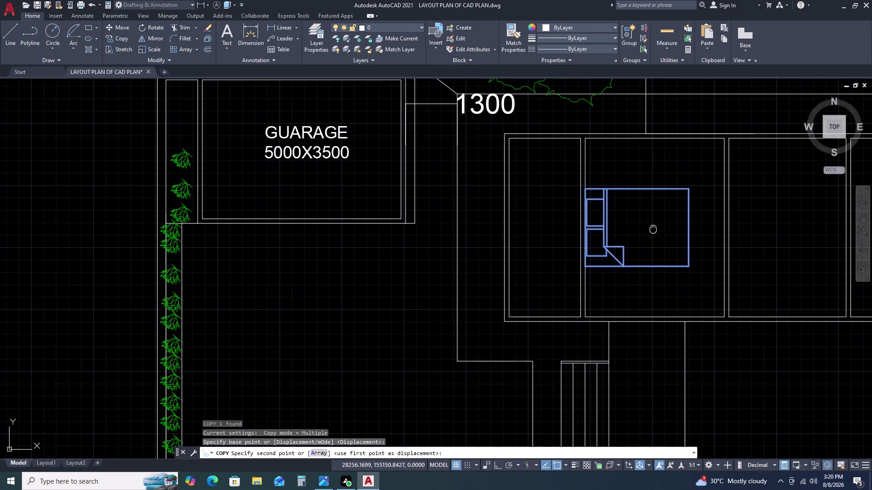
middle_drag(640, 229, 521, 238)
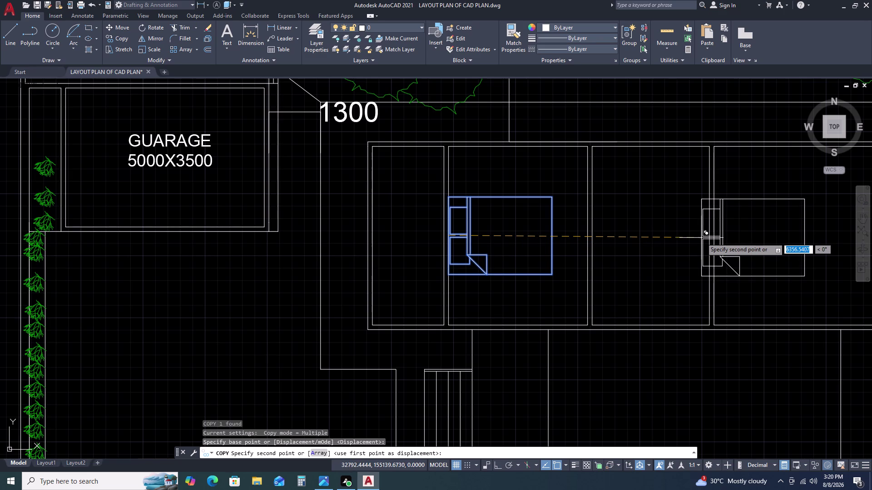
key(F8)
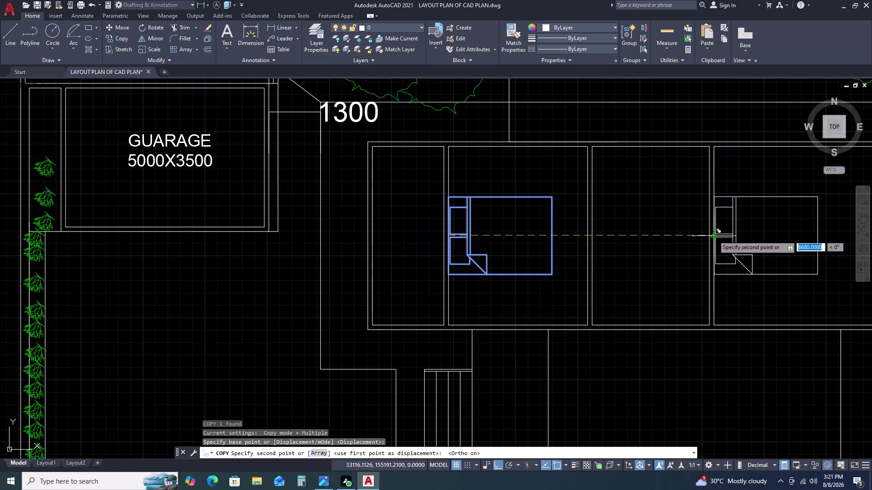
double_click(714, 236)
key(Escape)
scroll(down, 3)
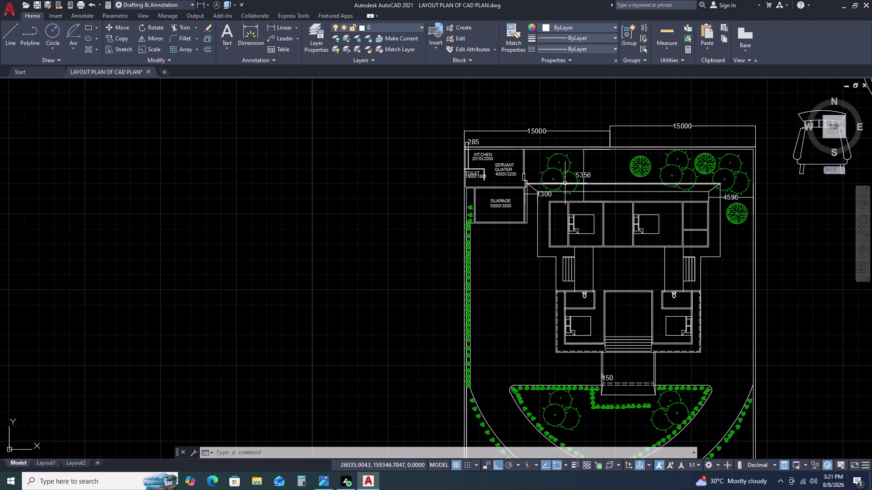
Move the Sink - Oval top block from beside the site plan onto the house plan.
scroll(up, 3)
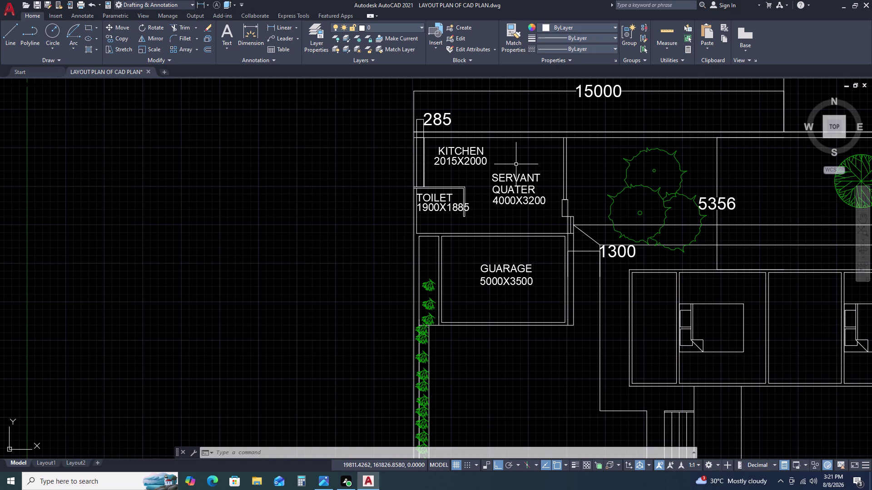
scroll(down, 3)
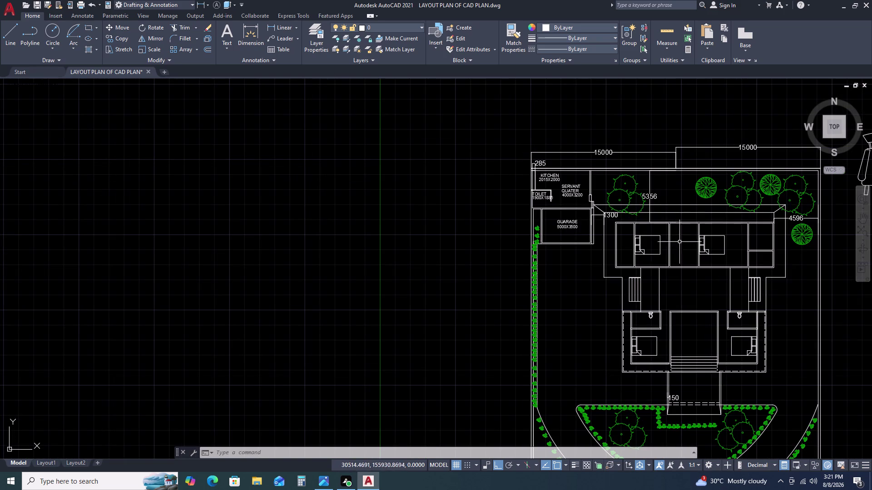
middle_drag(691, 252, 638, 202)
middle_click(617, 193)
scroll(down, 3)
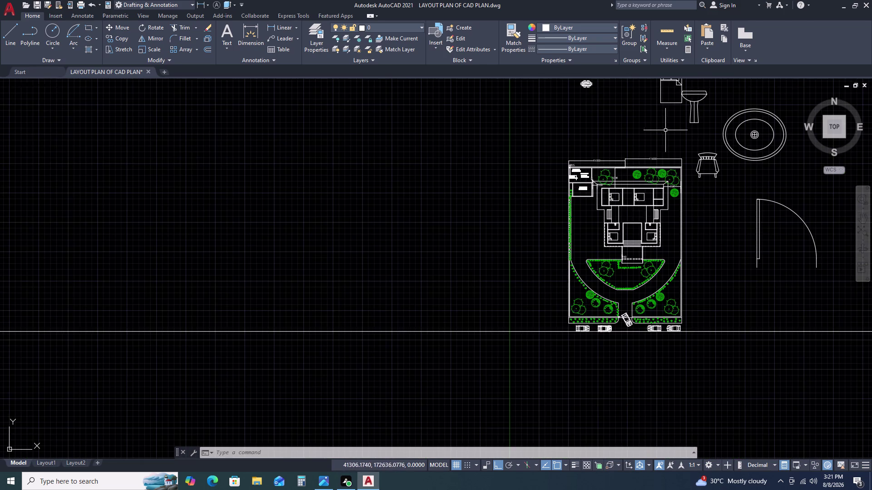
scroll(down, 3)
scroll(up, 3)
click(761, 188)
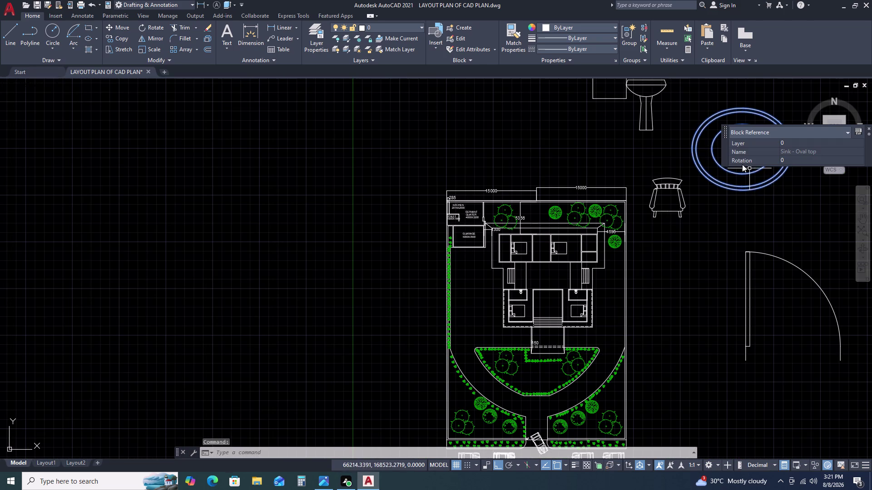
text(M)
key(space)
click(741, 171)
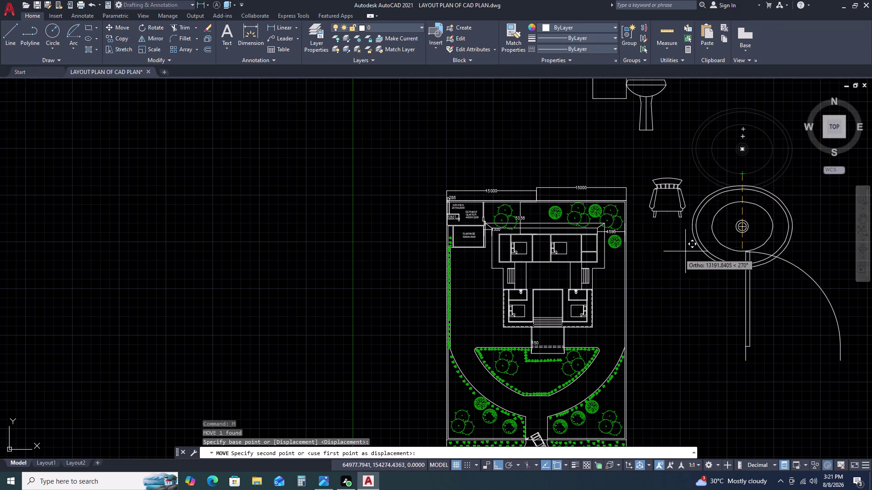
scroll(down, 3)
key(F8)
scroll(up, 3)
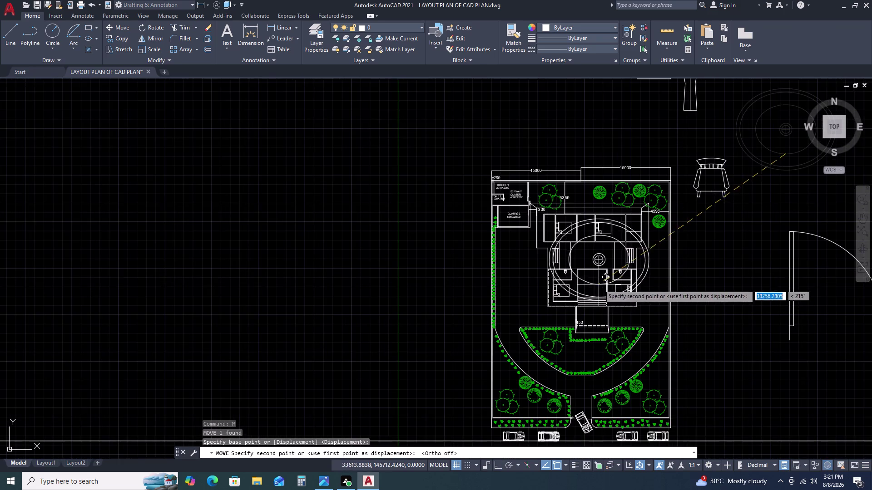
middle_drag(600, 284, 584, 212)
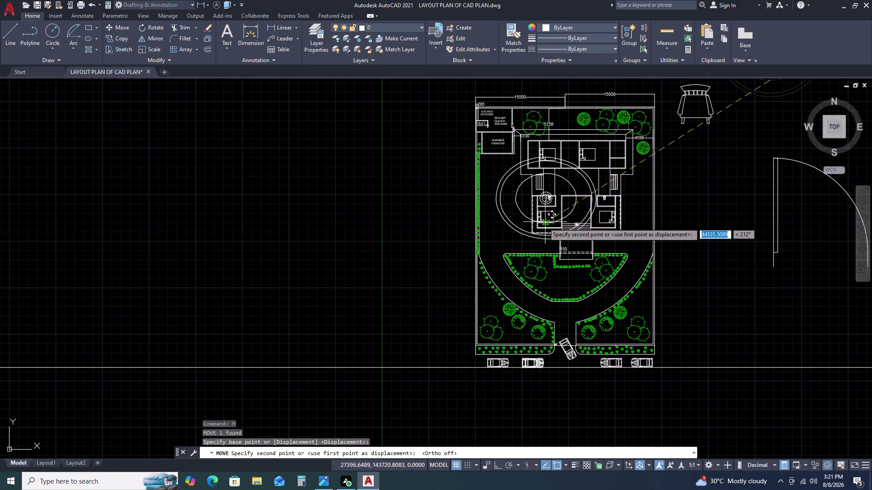
click(532, 226)
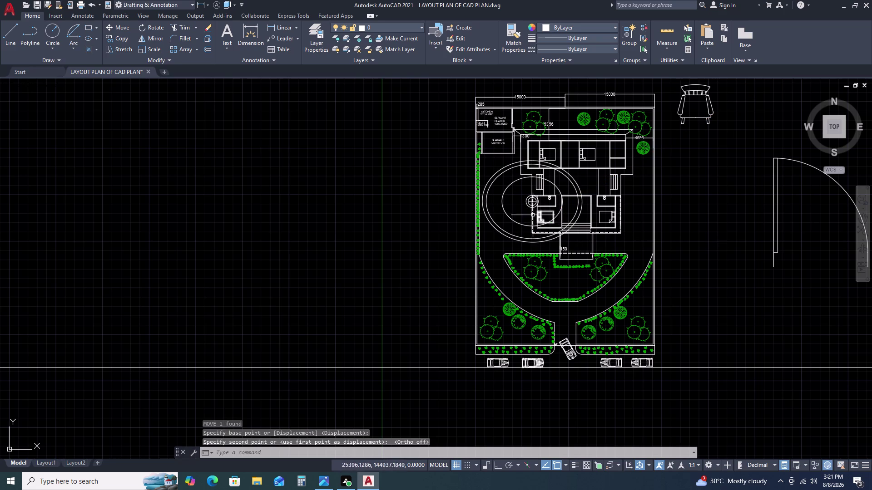
Scale the oval-top sink down from a picked base point.
click(521, 214)
click(509, 229)
text(SC)
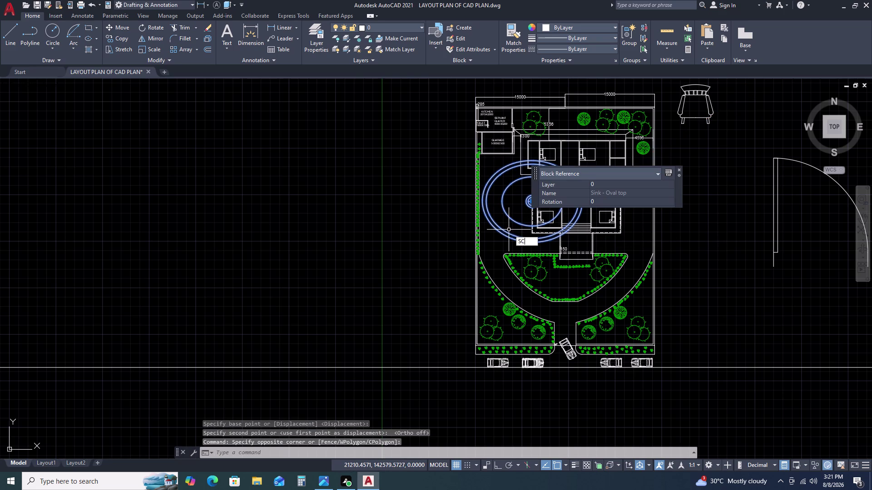
key(space)
click(507, 228)
click(508, 223)
Select the resized sink and start moving it toward the bathroom.
click(512, 219)
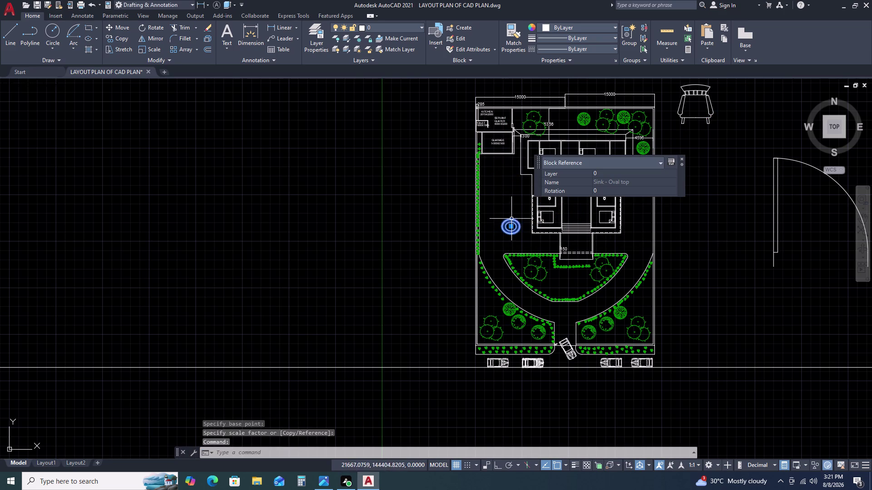
text(M)
key(space)
double_click(518, 226)
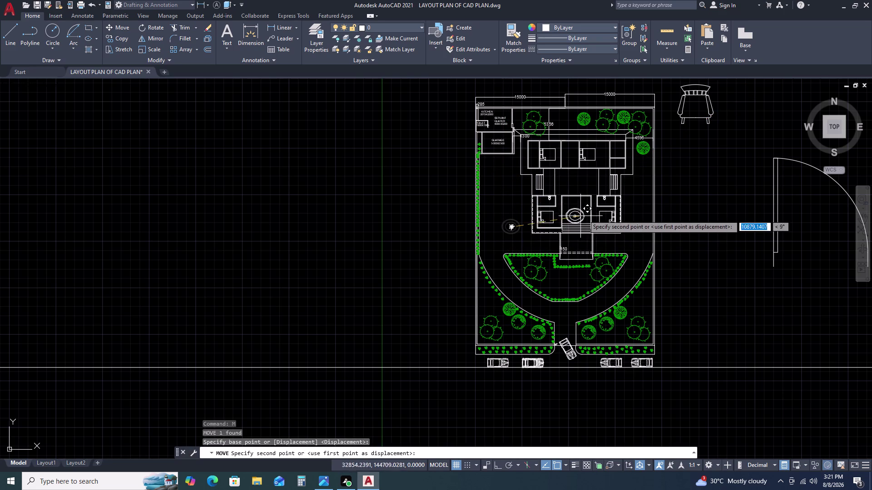
scroll(up, 3)
Drop the sink inside the bathroom and scale it smaller again.
scroll(up, 3)
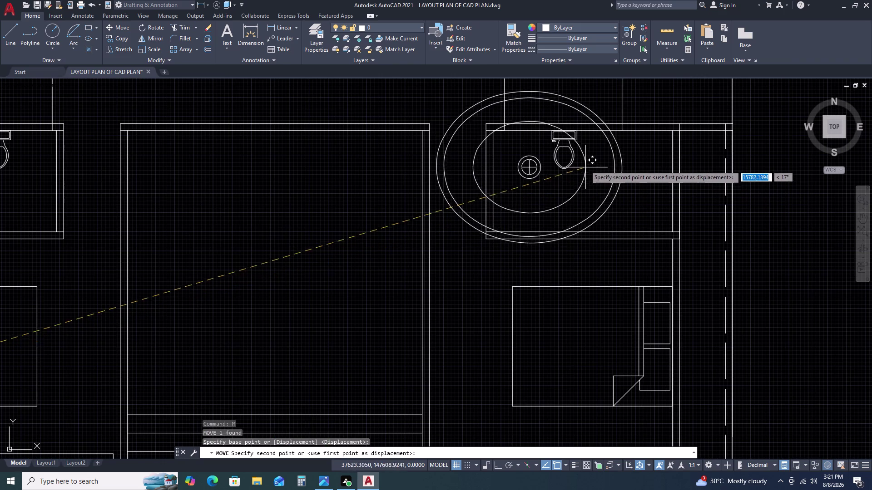
double_click(585, 164)
click(582, 198)
double_click(566, 191)
text(S)
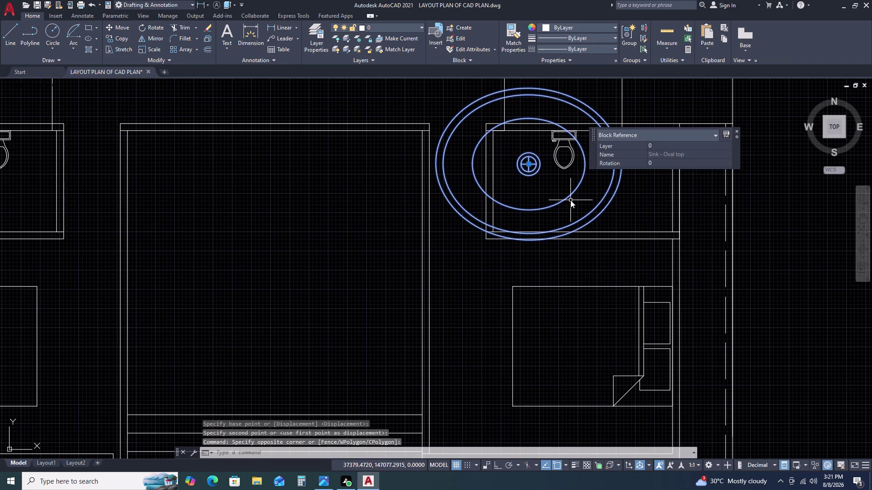
text(C)
key(space)
click(568, 201)
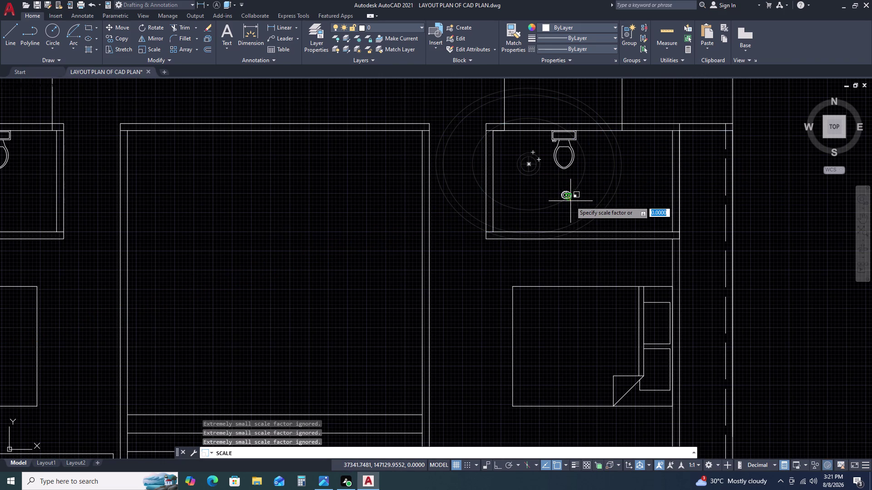
click(579, 206)
double_click(580, 198)
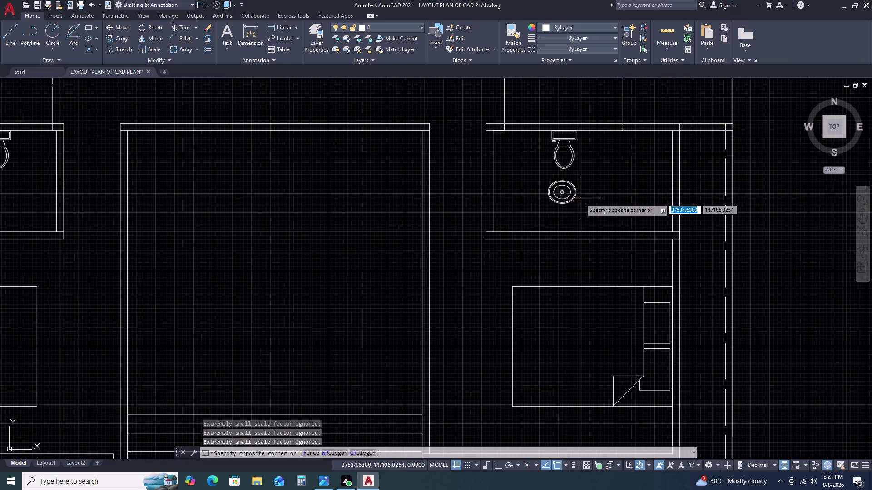
Move the shrunken sink into the bathroom's top-left corner next to the toilet.
click(574, 190)
text(M)
key(space)
double_click(575, 189)
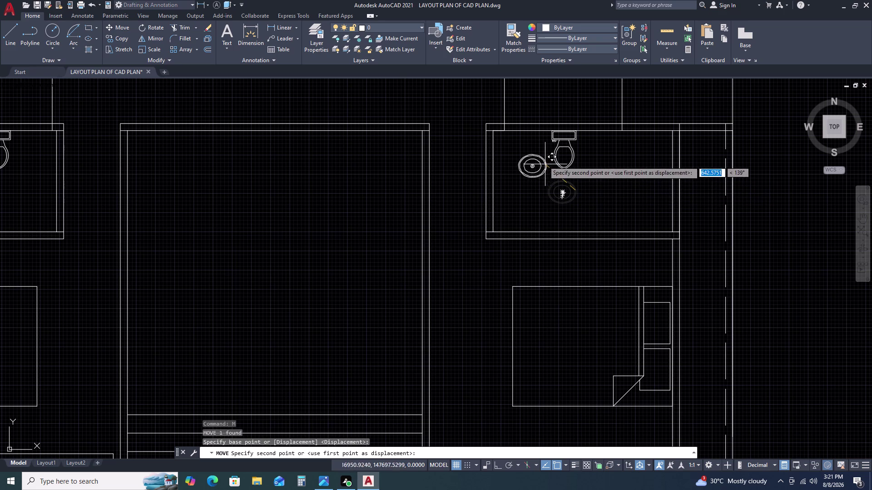
click(525, 143)
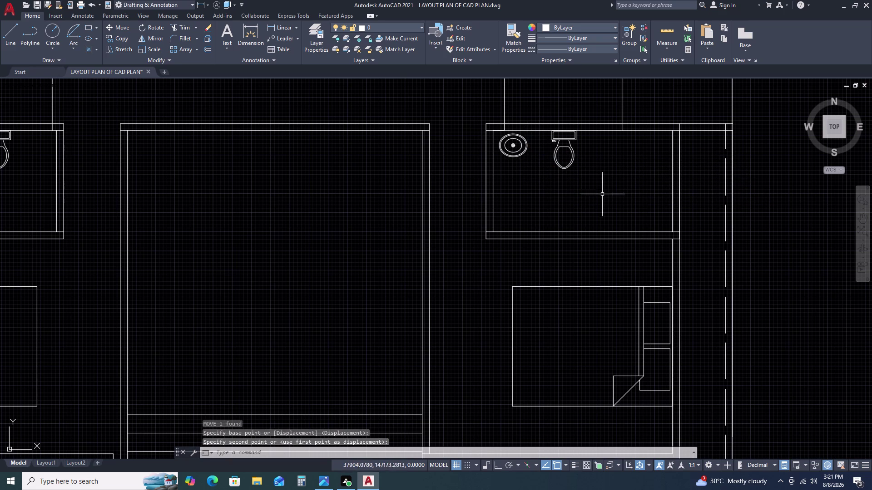
scroll(down, 3)
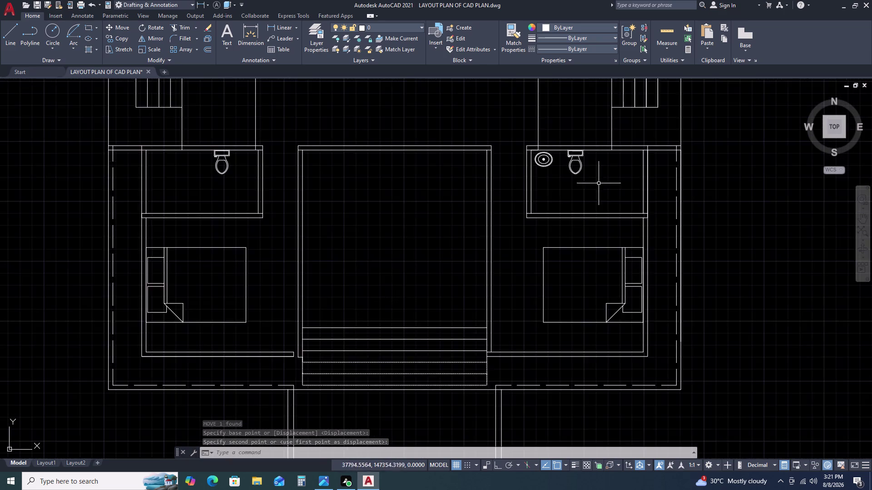
scroll(down, 3)
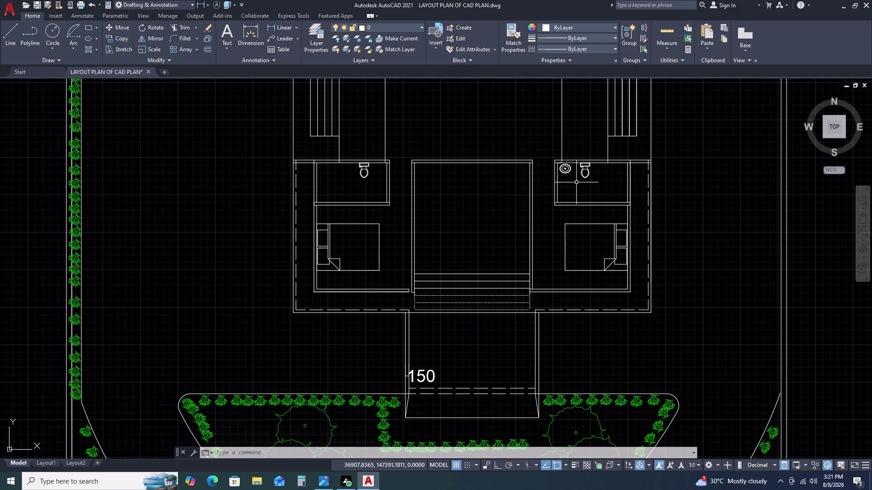
scroll(up, 3)
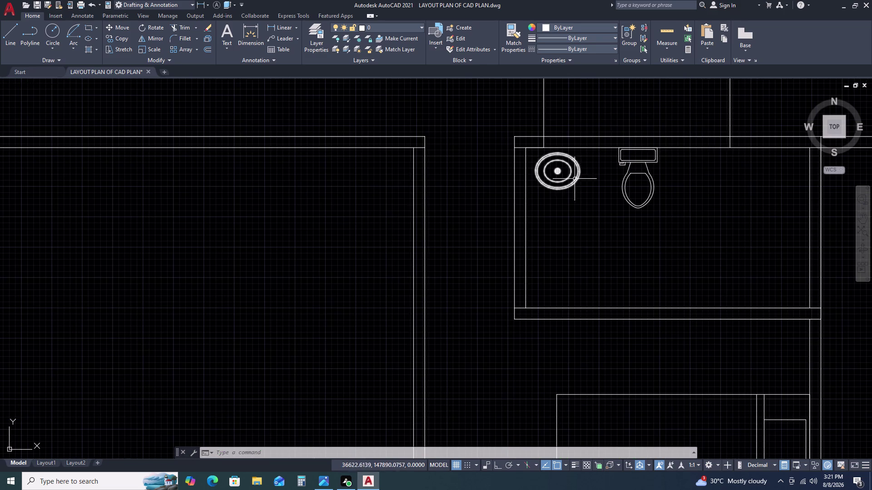
Close the accidentally opened sink block definition and reselect the sink.
double_click(577, 180)
click(511, 164)
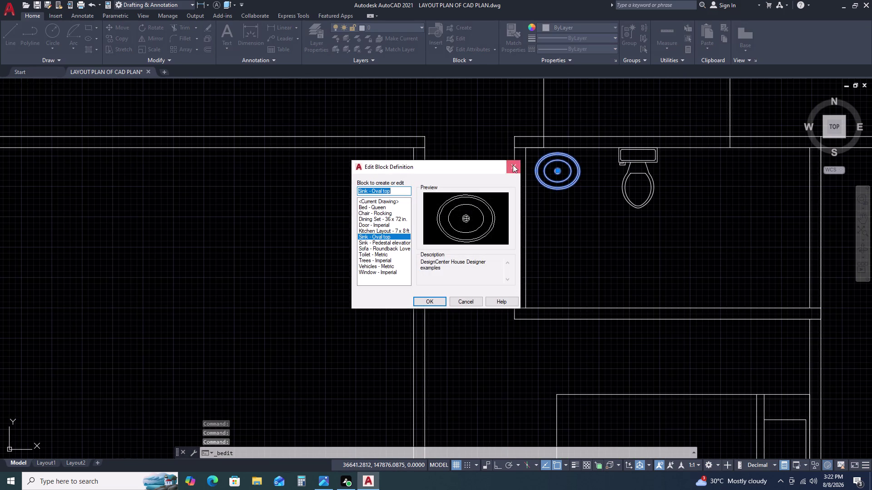
click(556, 192)
click(552, 180)
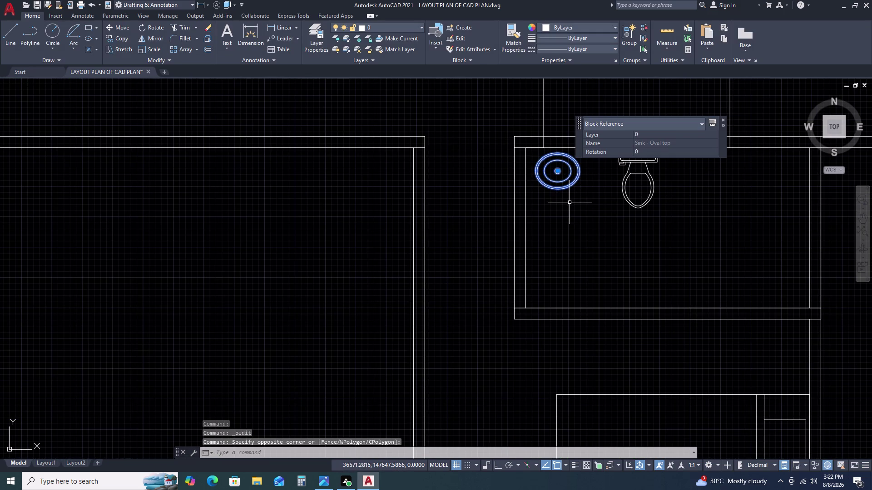
Copy the sink beside the toilet in the left-hand bathroom.
key(c)
key(o)
key(space)
click(562, 174)
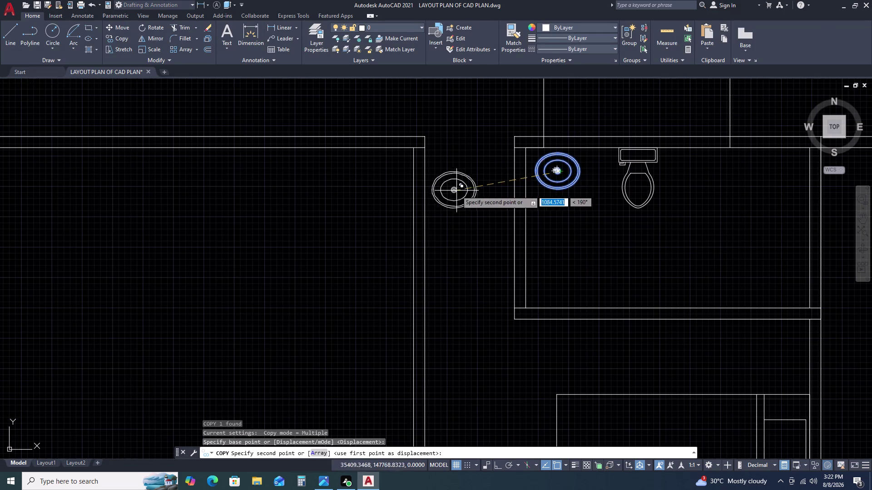
scroll(down, 3)
scroll(up, 3)
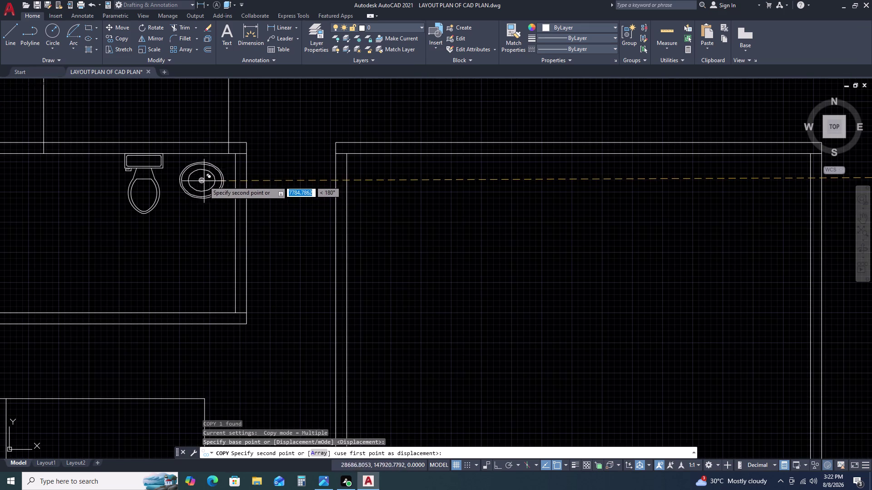
click(212, 175)
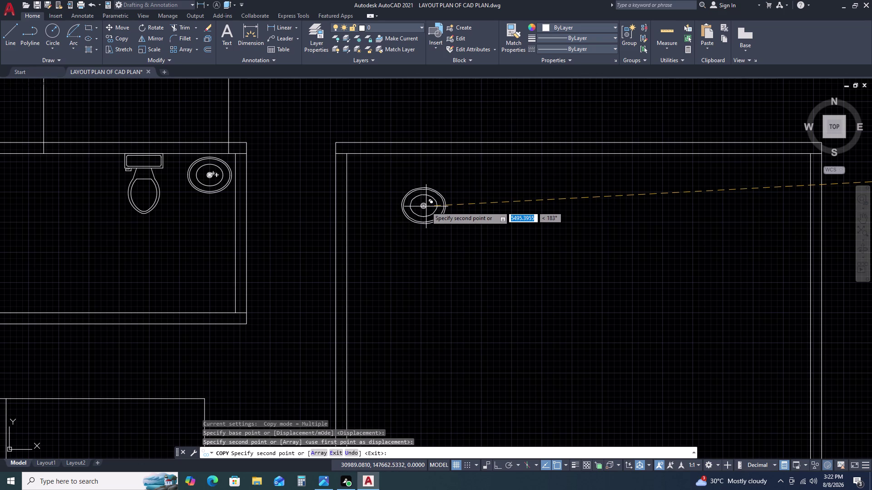
Place two more sink copies, in the garage toilet and the upper-right room, then end Copy.
scroll(down, 3)
scroll(down, 3)
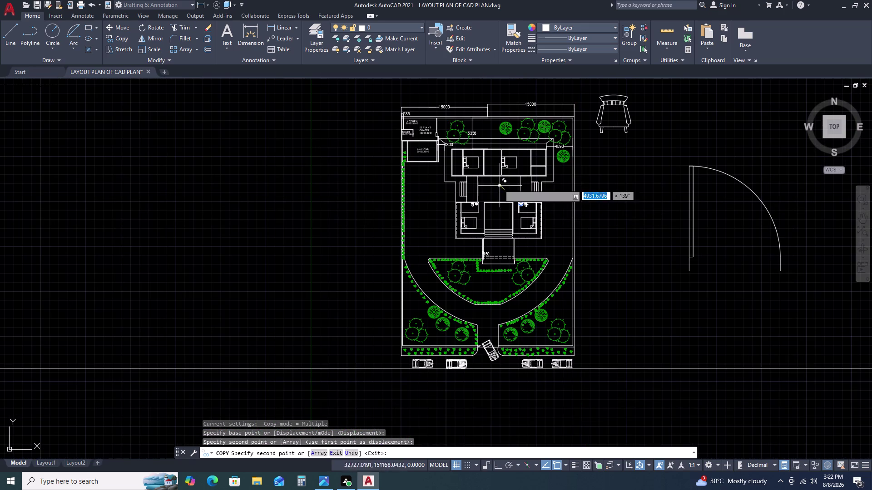
scroll(up, 3)
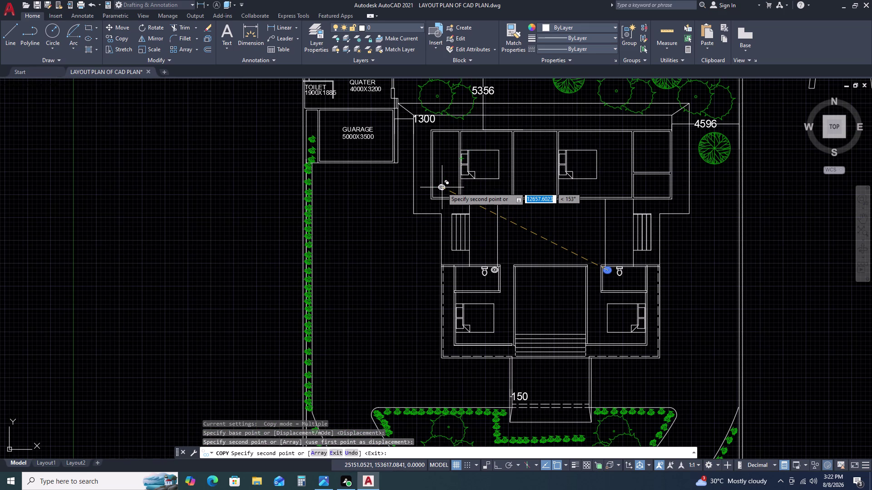
scroll(up, 3)
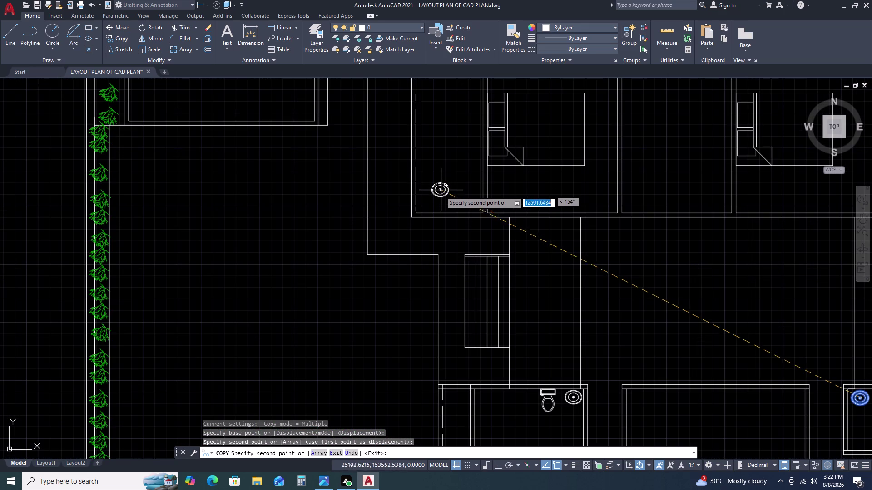
scroll(down, 3)
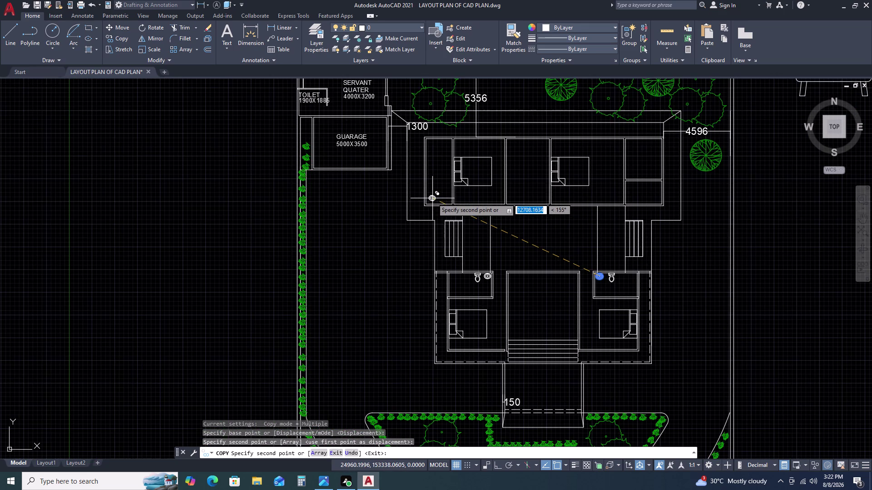
scroll(up, 3)
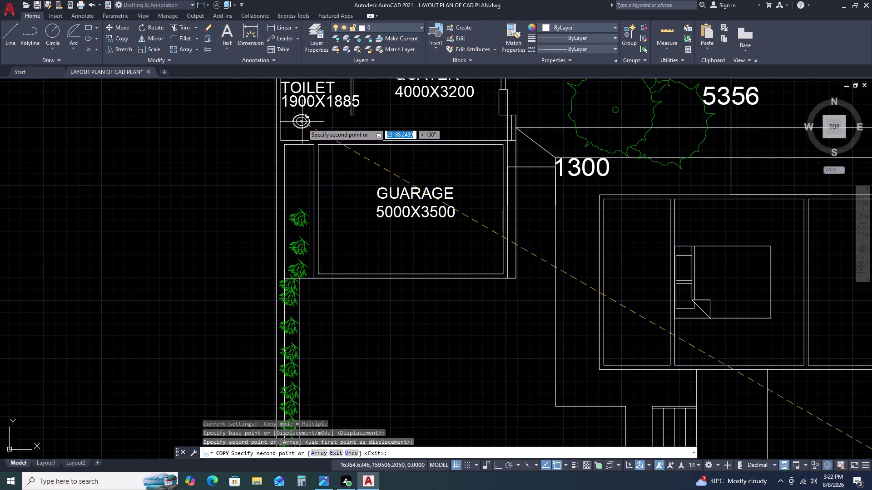
click(291, 132)
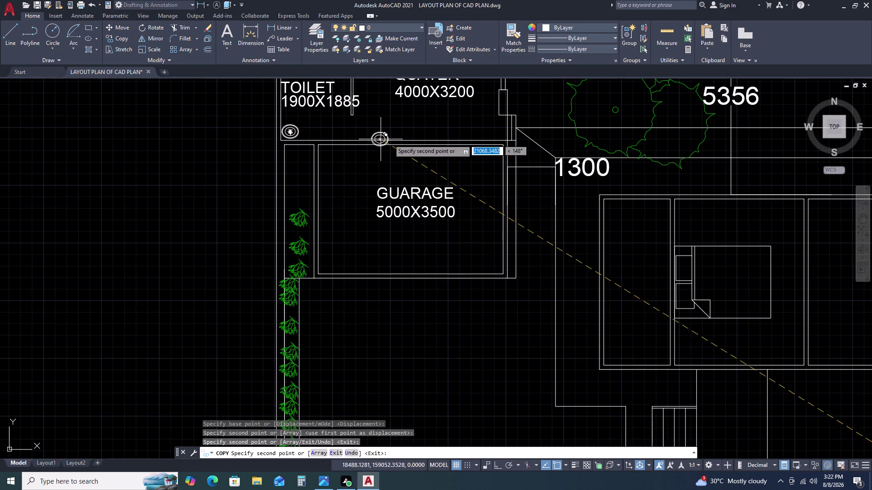
scroll(down, 3)
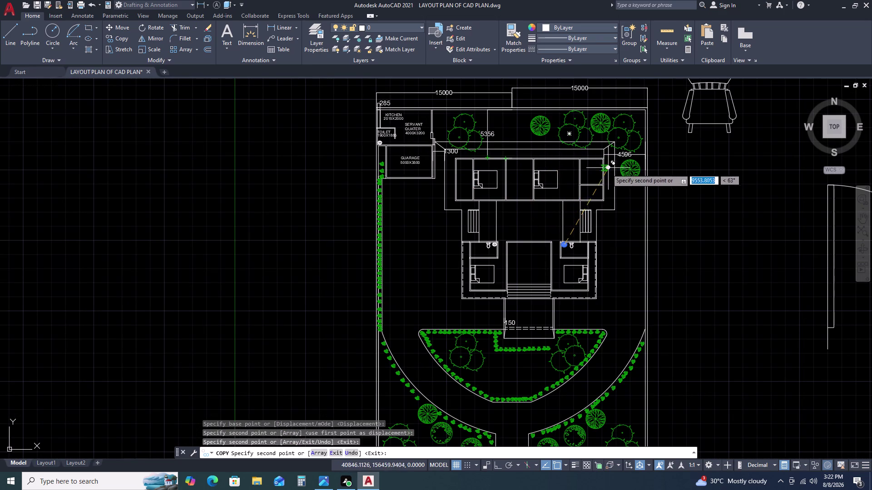
scroll(up, 3)
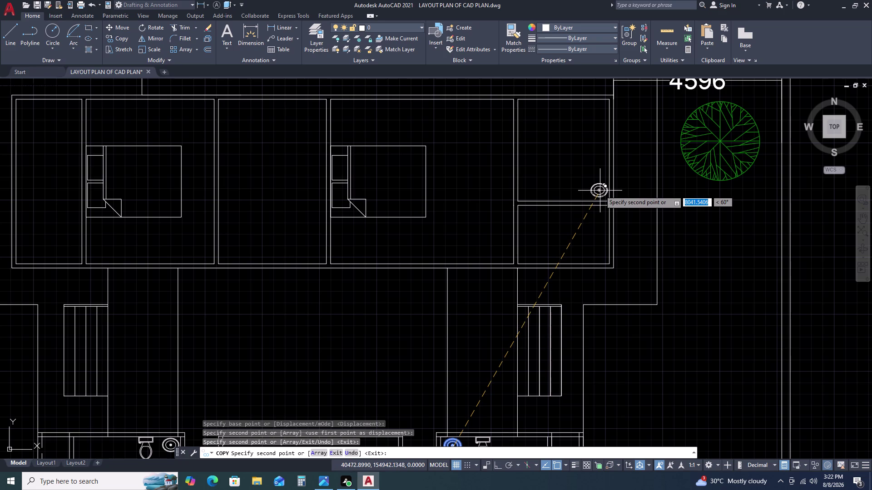
click(601, 191)
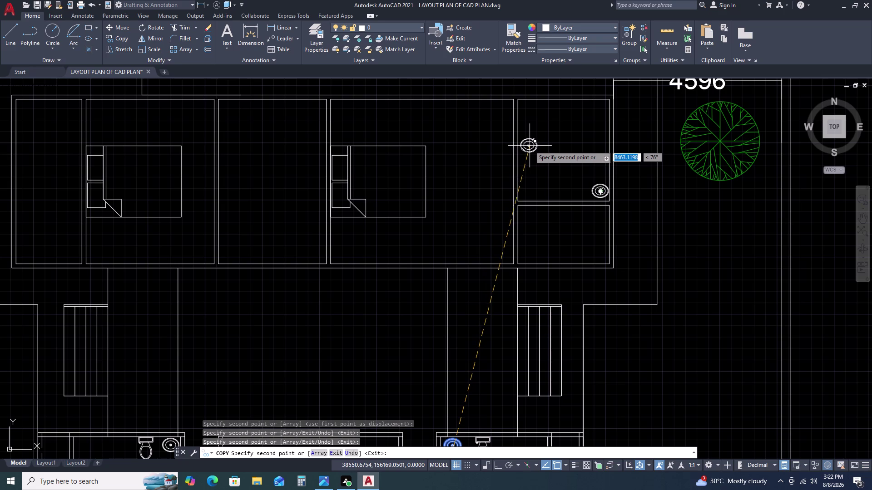
key(Escape)
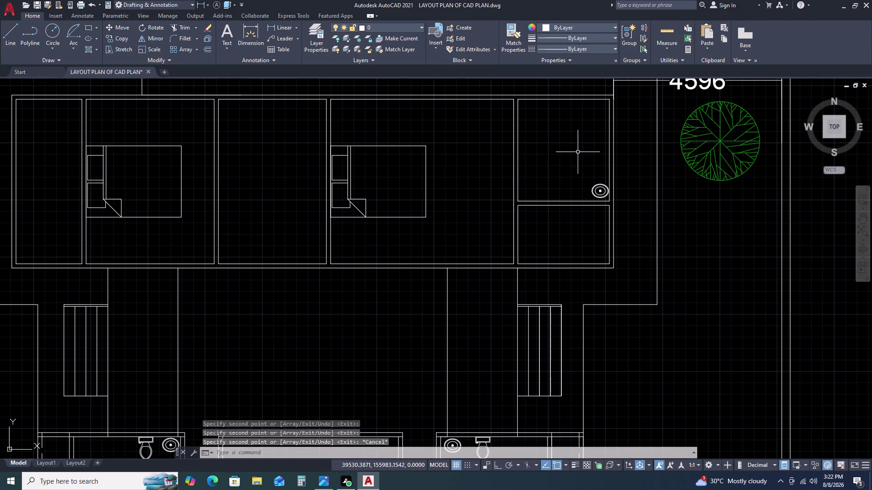
scroll(down, 3)
Copy the wing toilet into the upper-right bathroom and next to the servant toilet room.
scroll(down, 3)
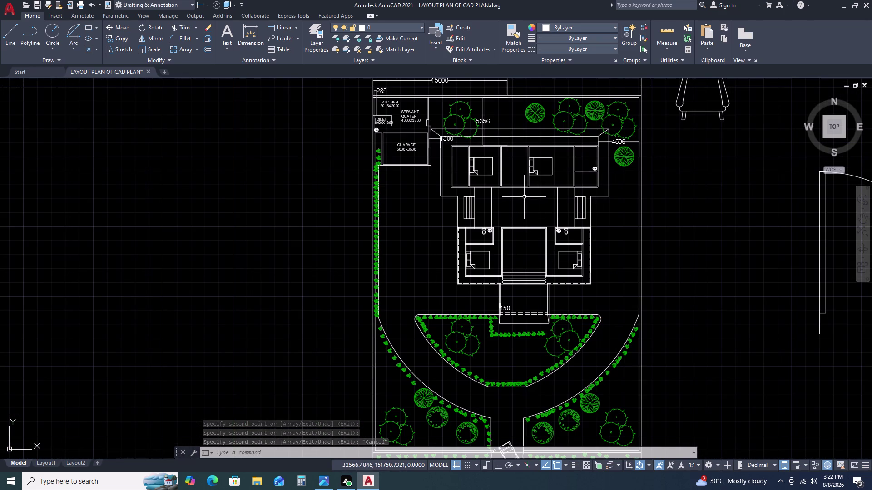
scroll(up, 3)
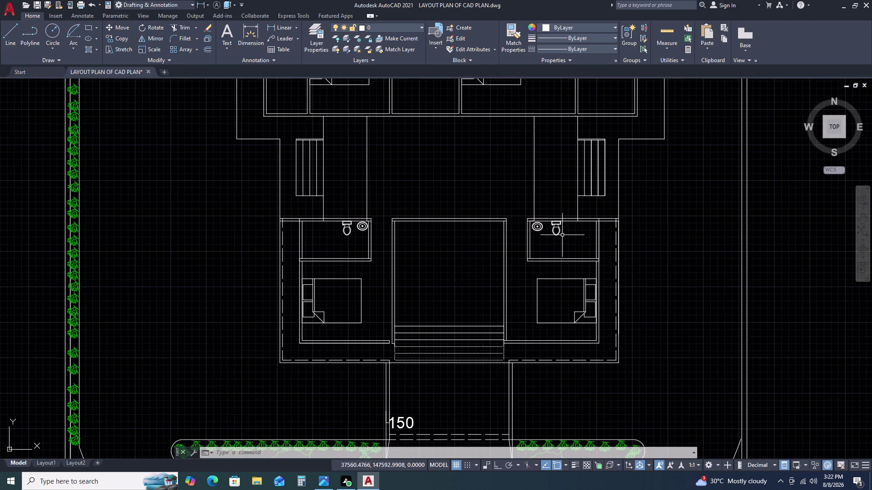
click(562, 235)
click(549, 230)
key(c)
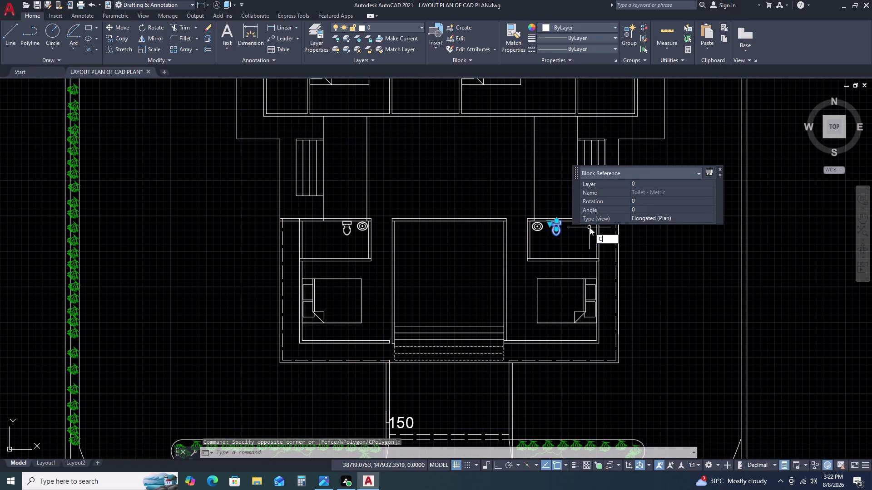
key(o)
key(space)
click(564, 228)
scroll(down, 3)
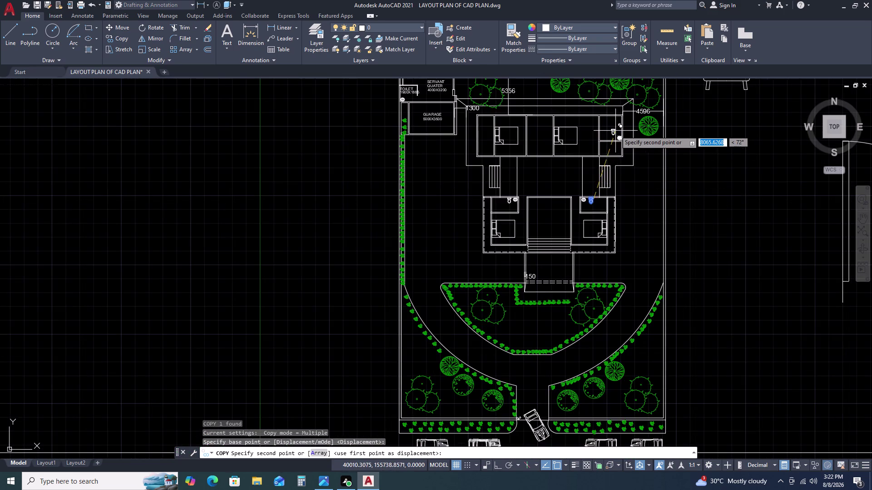
scroll(up, 3)
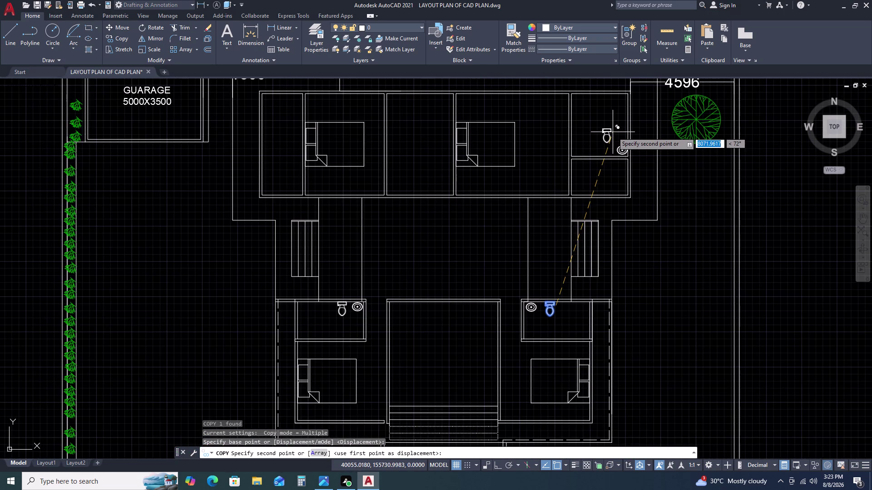
click(613, 132)
scroll(down, 3)
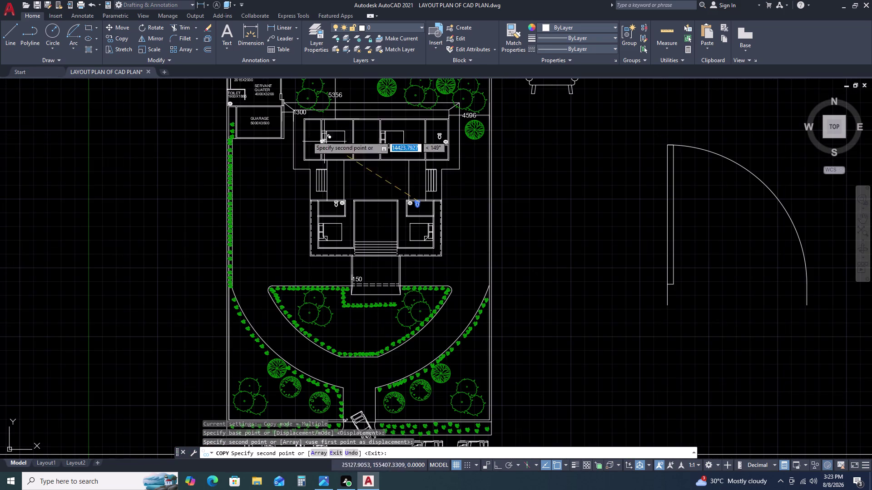
middle_drag(251, 109, 278, 170)
scroll(up, 3)
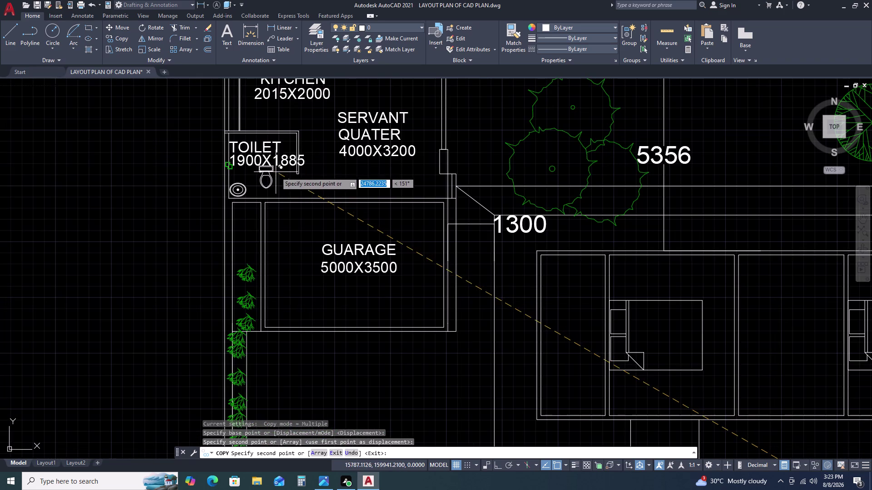
click(275, 172)
key(Escape)
Rotate the servant-room toilet copy 90° with Ortho on.
click(218, 161)
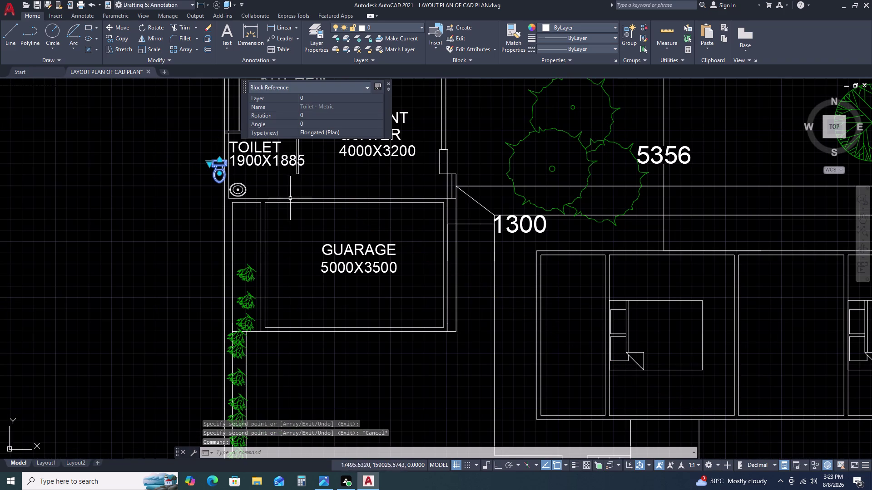
key(r)
text(O)
key(space)
click(296, 195)
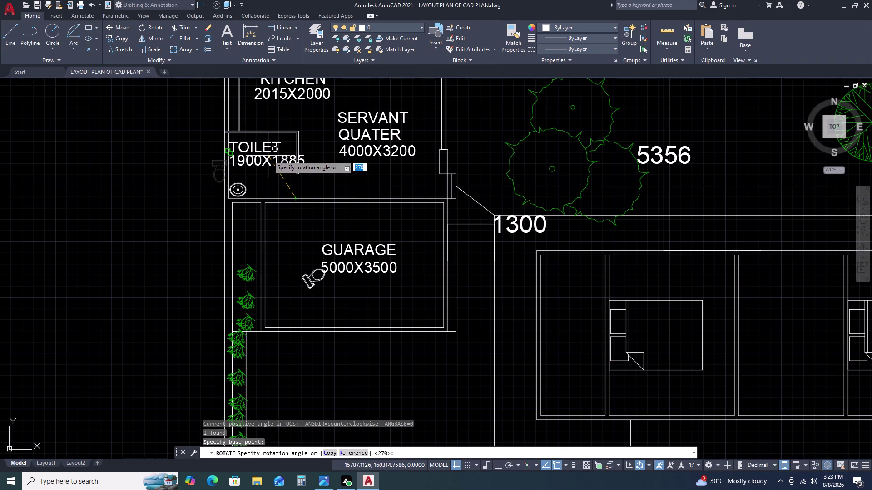
key(F8)
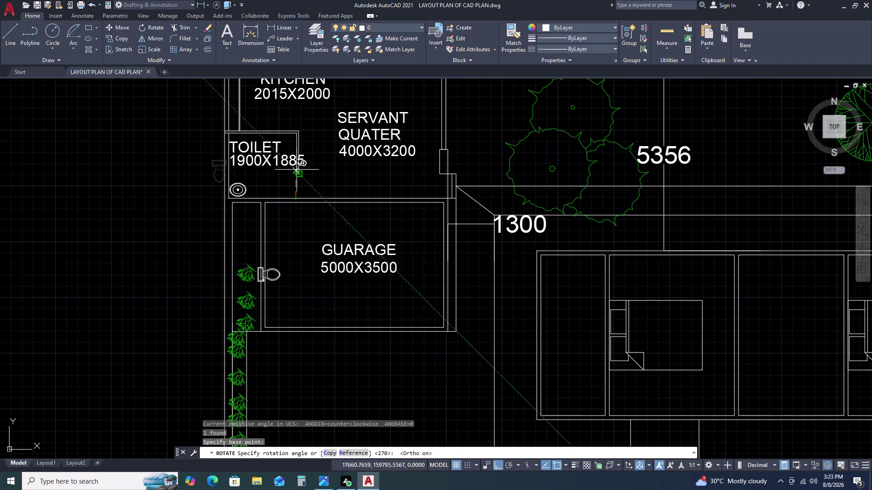
click(292, 117)
Move the rotated toilet by its tank to sit beside the servant room's oval basin.
click(279, 275)
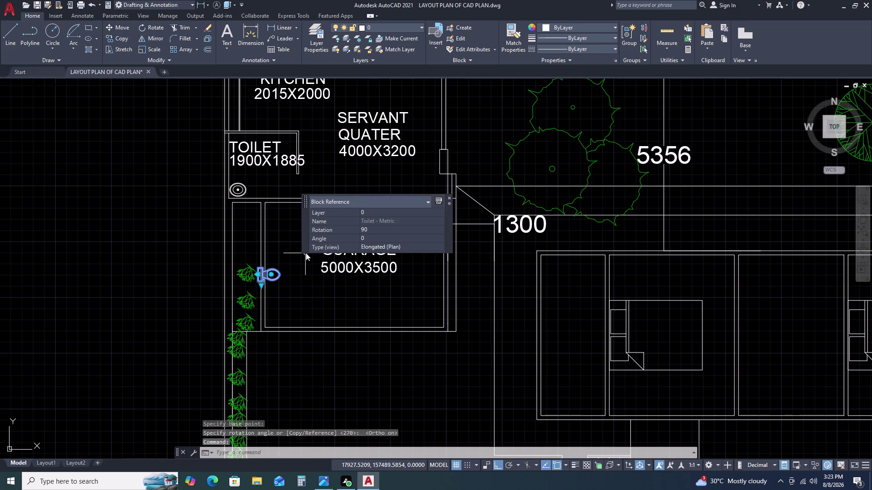
key(m)
key(space)
scroll(up, 3)
scroll(up, 3)
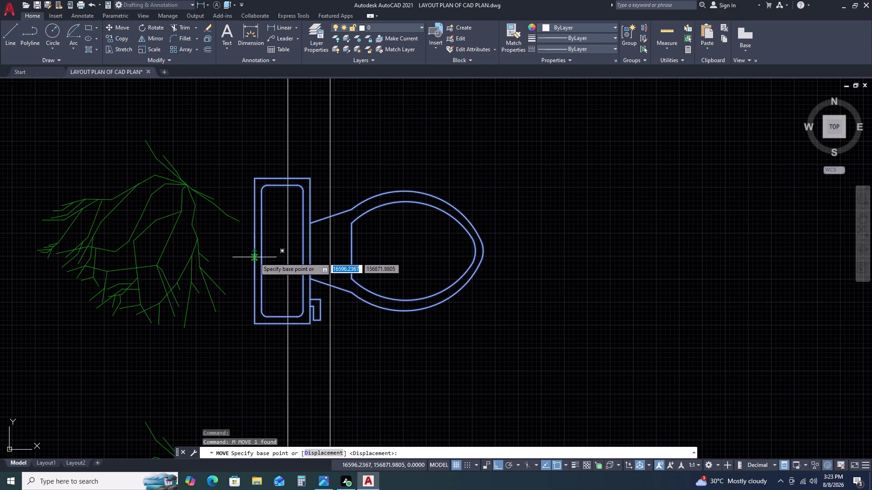
click(254, 249)
scroll(down, 3)
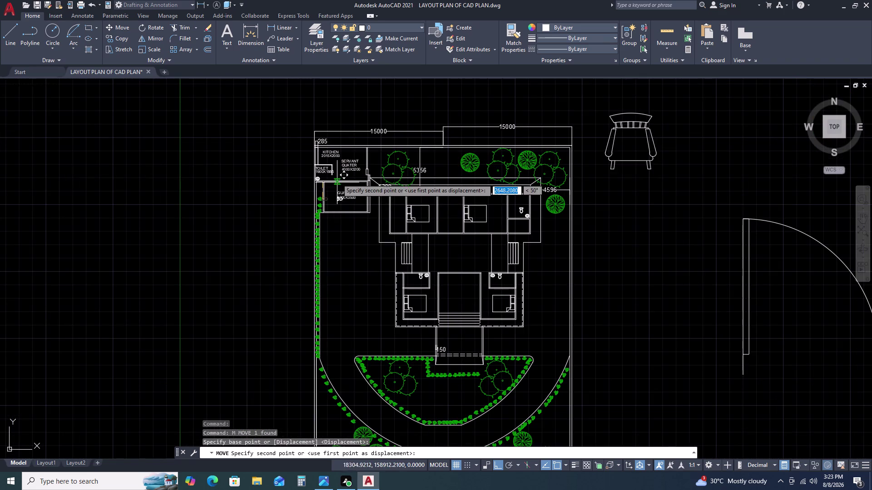
scroll(up, 3)
key(F8)
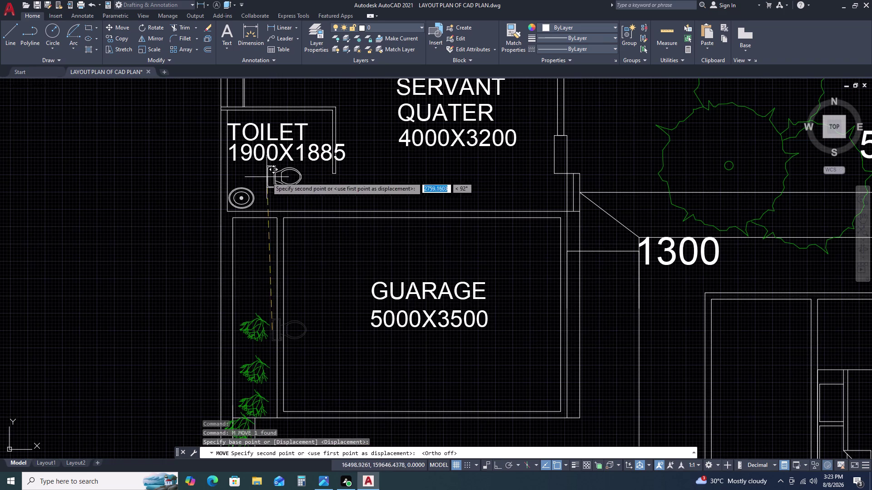
scroll(up, 3)
click(173, 155)
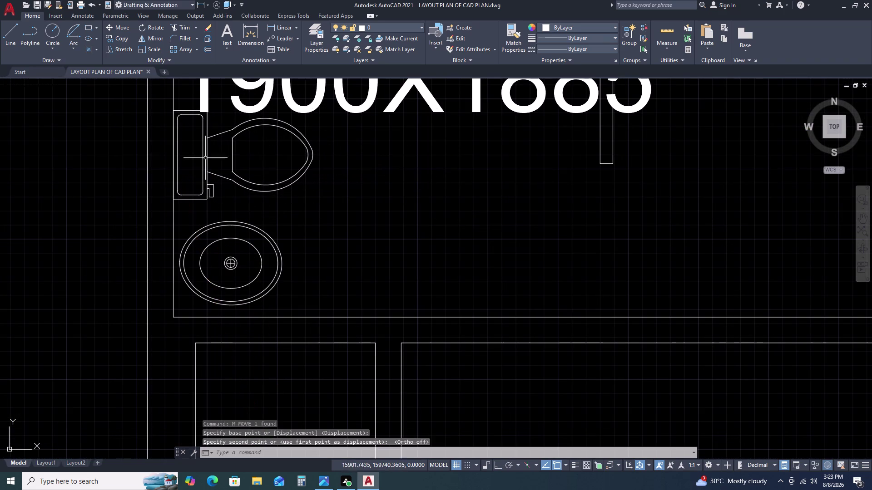
scroll(down, 3)
scroll(down, 3)
scroll(down, 3)
middle_drag(672, 247, 593, 228)
middle_drag(573, 222, 525, 216)
middle_drag(495, 211, 471, 210)
middle_drag(461, 210, 418, 205)
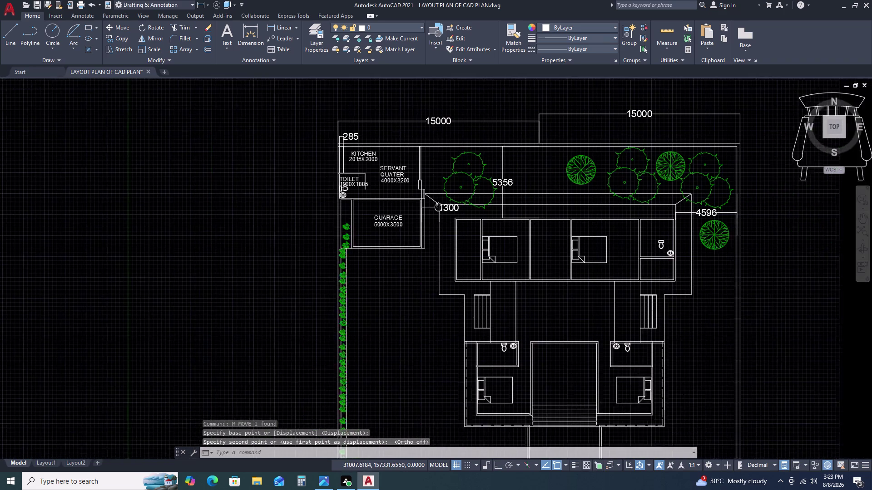
scroll(up, 3)
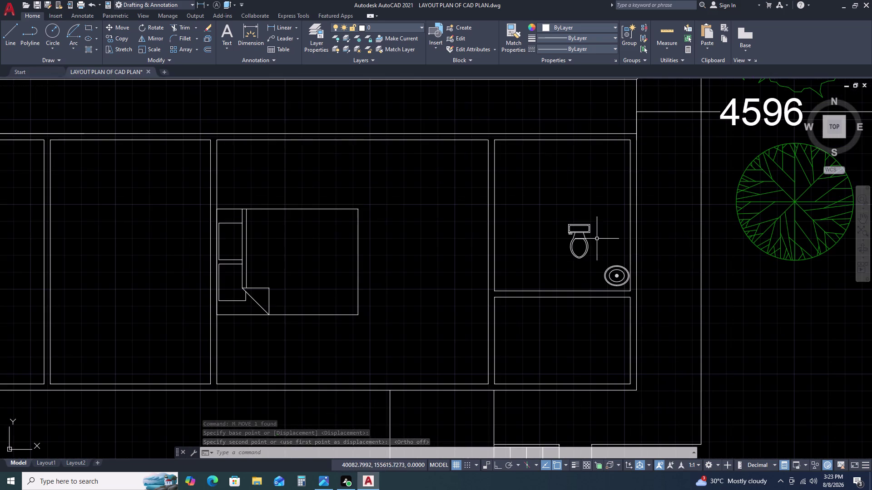
Rotate the upper-right bathroom toilet 90° with Ortho so it faces left.
click(597, 239)
click(575, 219)
text(RO)
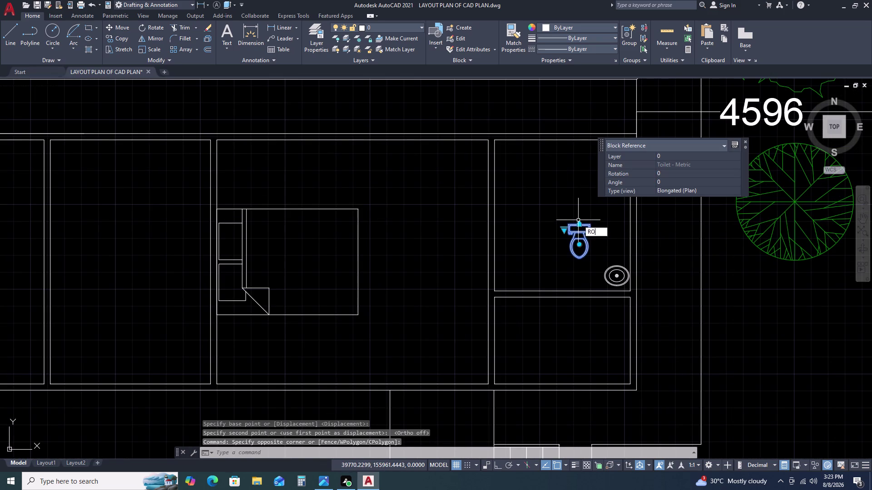
key(space)
click(578, 221)
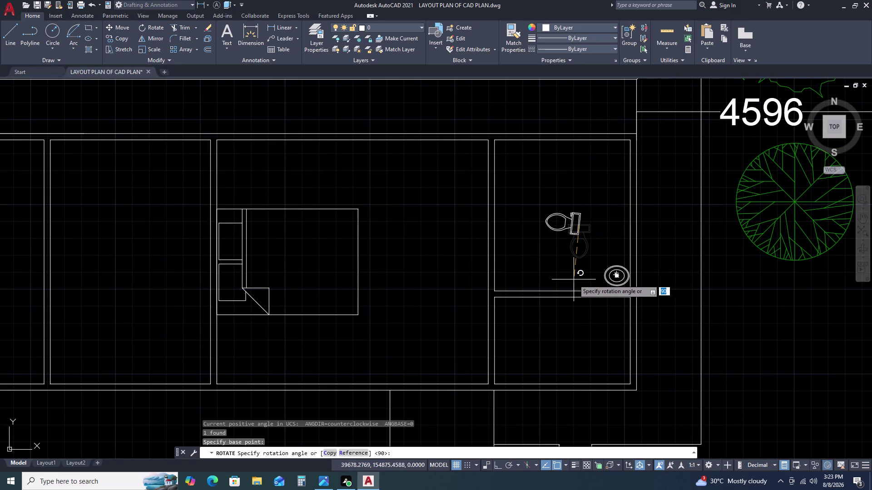
key(F8)
click(575, 281)
Move the rotated toilet by its tank against the bathroom's right wall.
click(586, 247)
drag(586, 247, 583, 239)
click(569, 190)
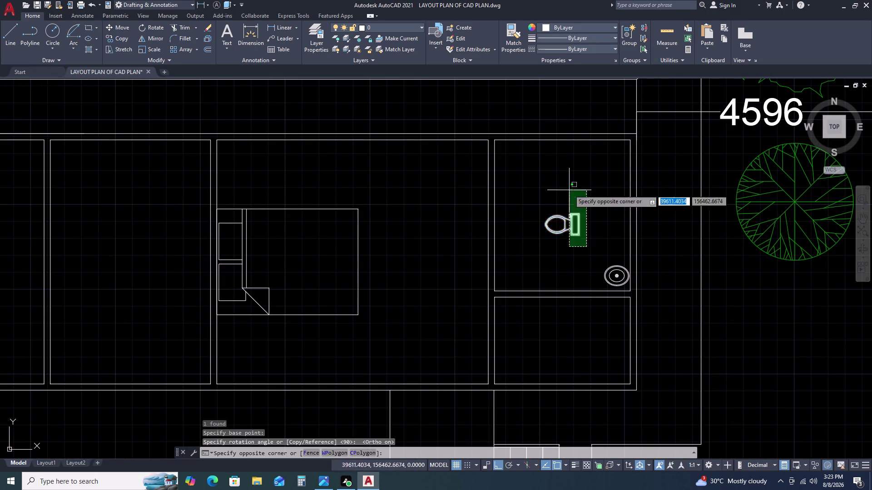
text(M)
key(space)
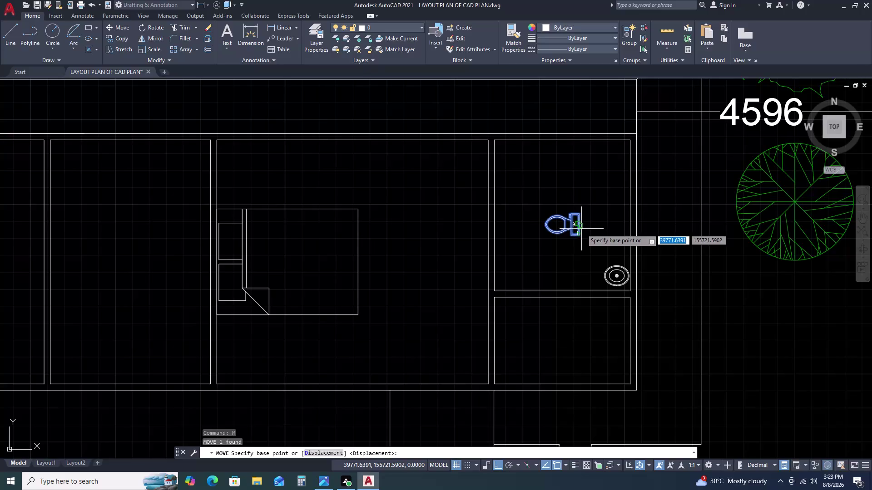
click(580, 224)
scroll(up, 3)
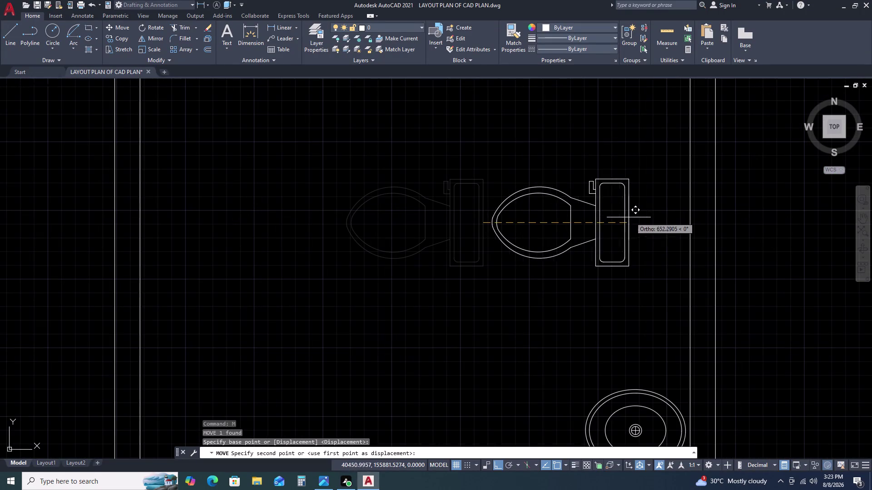
click(691, 223)
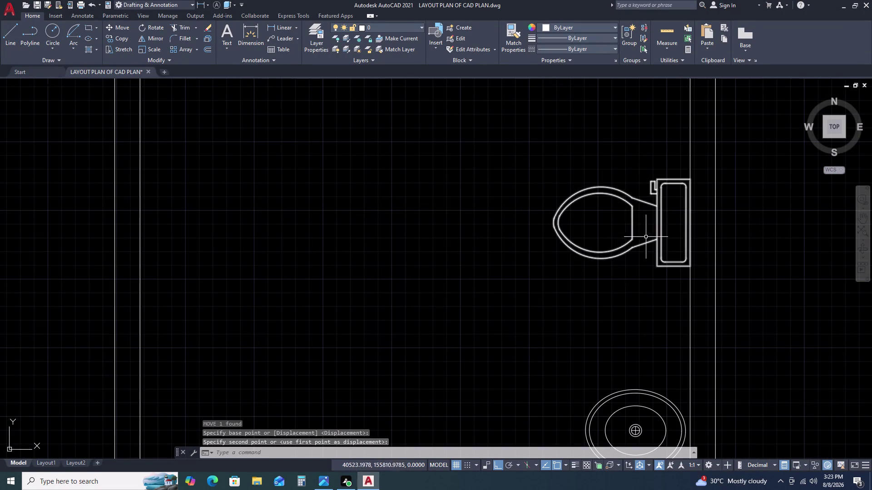
scroll(down, 3)
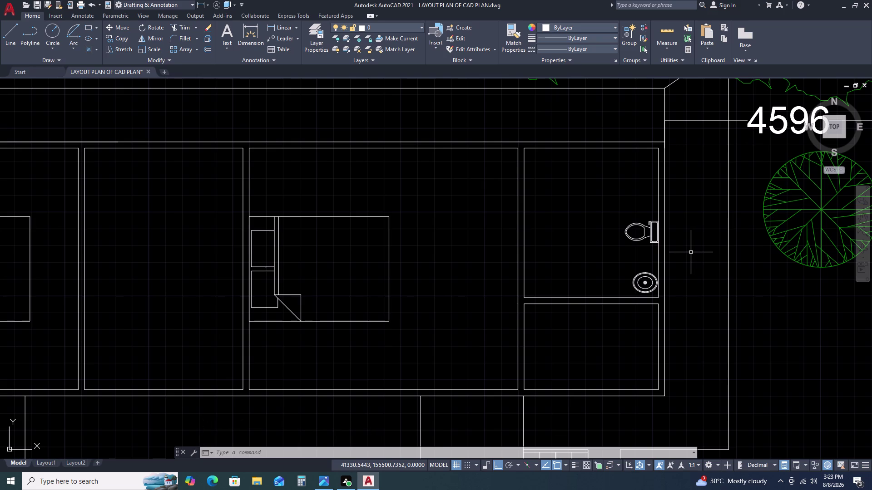
scroll(down, 3)
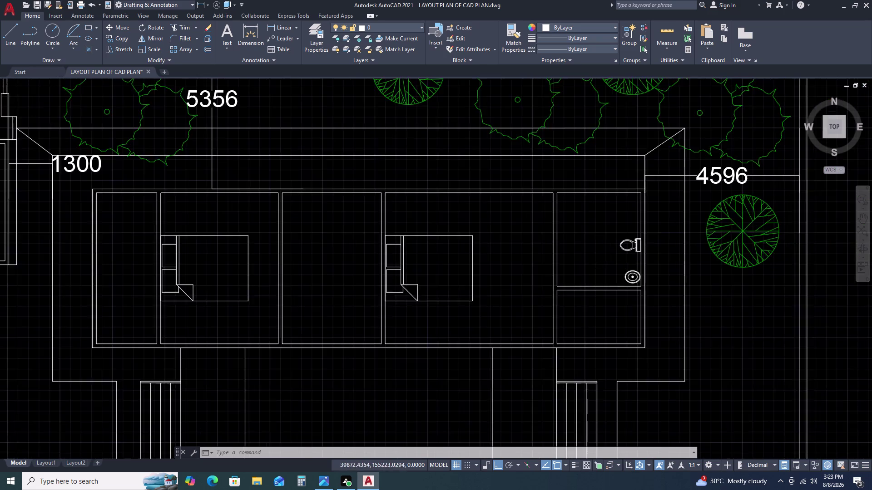
scroll(down, 3)
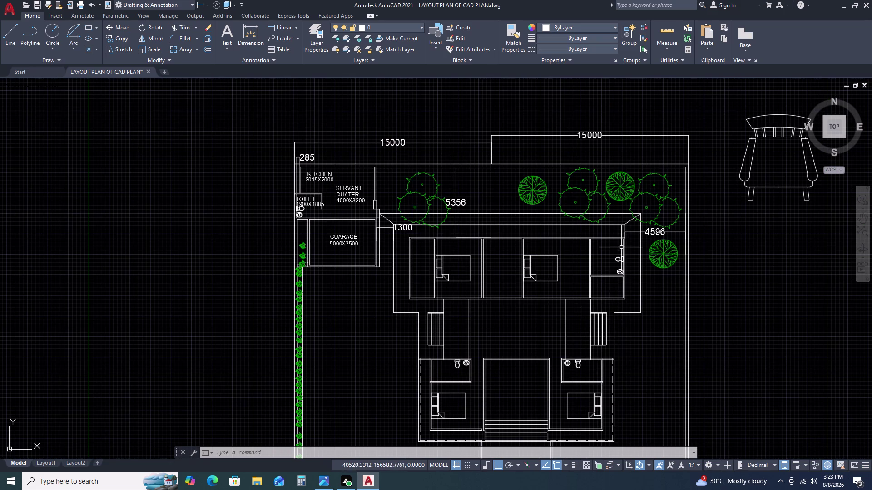
Move the Dining Set block into the central hall between the bedroom wings.
scroll(down, 3)
click(550, 93)
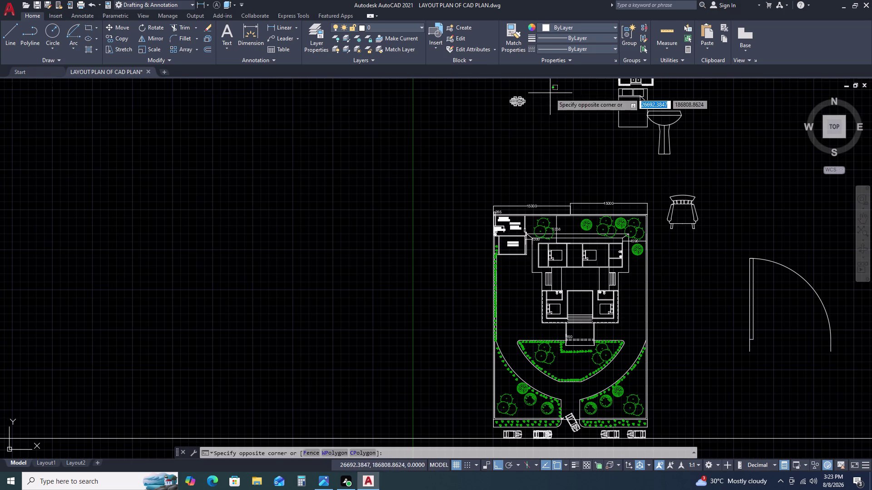
click(508, 117)
text(M)
key(space)
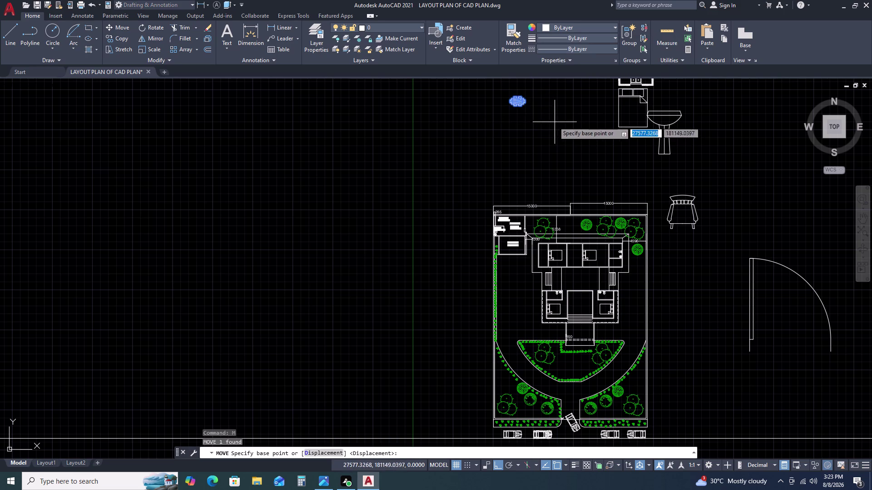
click(547, 115)
scroll(up, 3)
key(F8)
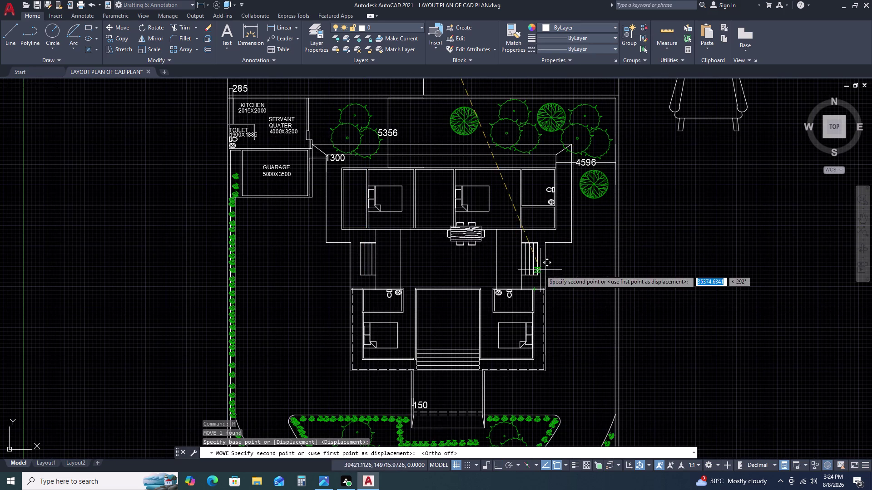
click(531, 294)
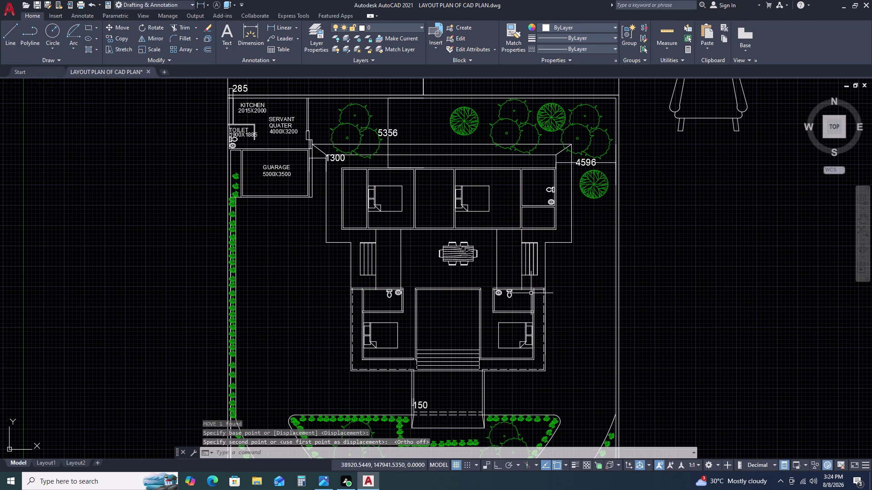
key(Escape)
Rotate the dining set 270° so it runs lengthwise.
click(479, 248)
click(468, 264)
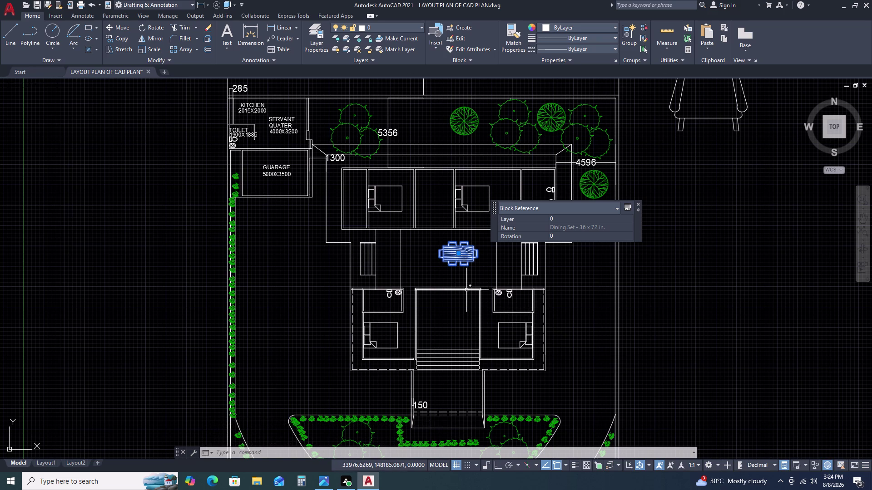
text(R)
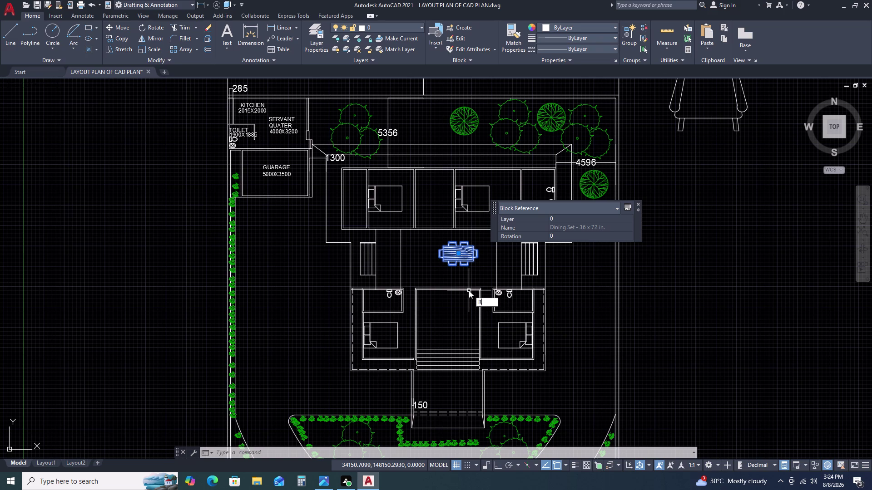
text(O)
key(space)
click(467, 268)
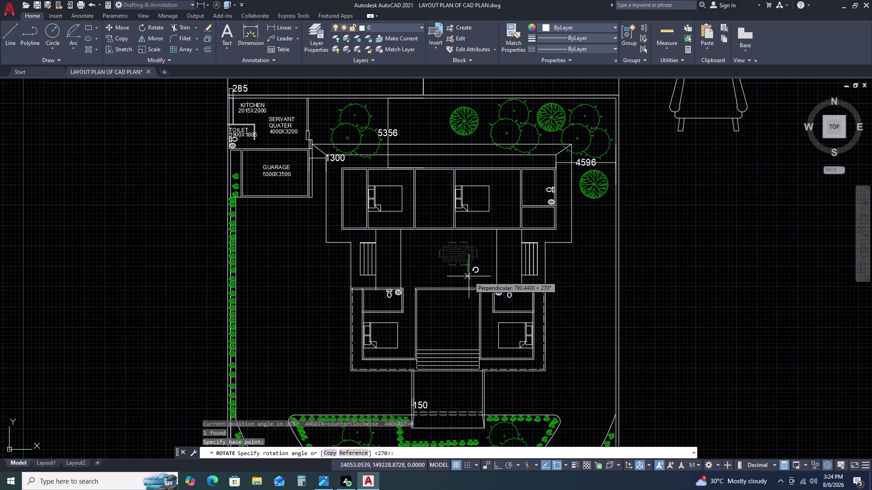
click(469, 276)
Shift the rotated dining set to the centre of the hall.
click(476, 263)
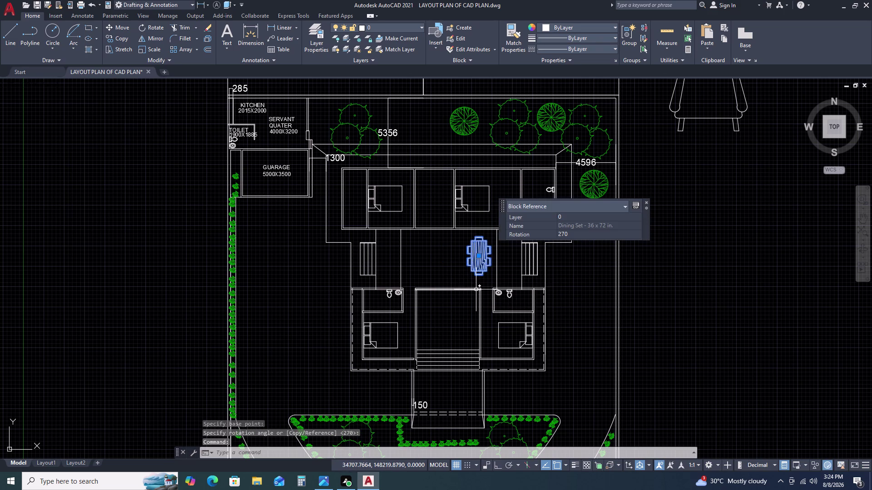
key(m)
key(space)
click(479, 267)
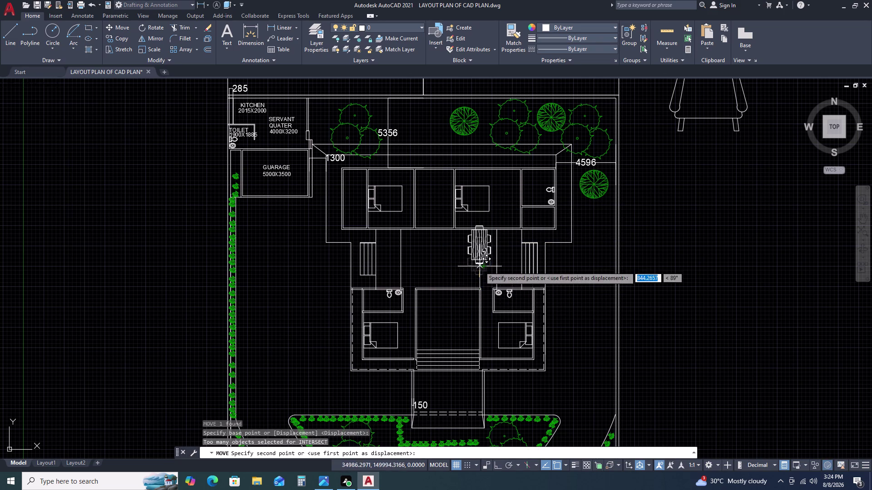
click(455, 280)
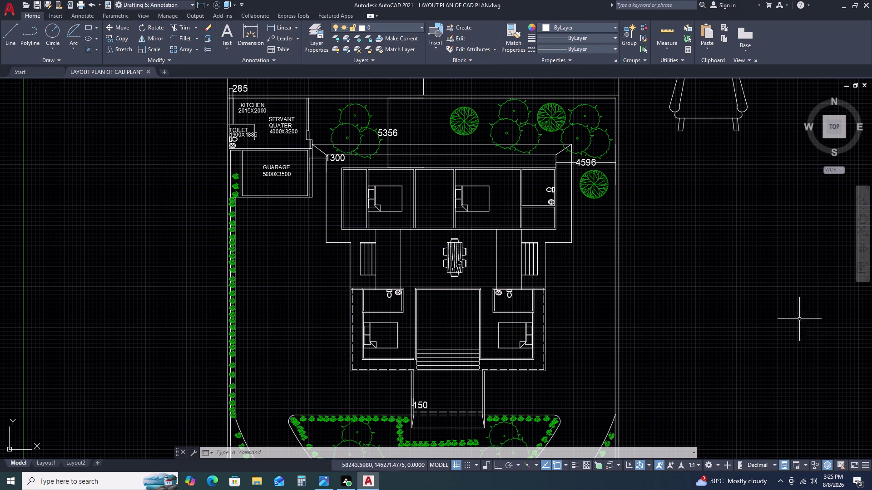
Window-select the Dining Set block and move it slightly right, centring it in the courtyard.
scroll(down, 3)
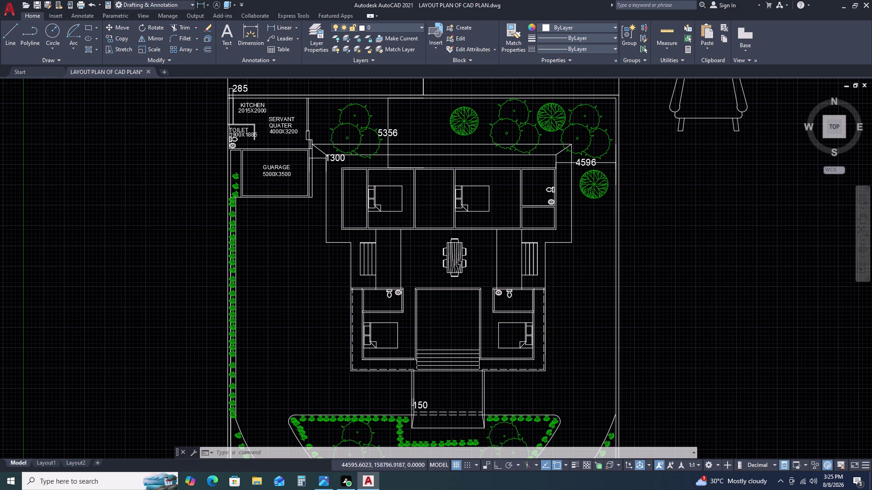
scroll(down, 3)
scroll(up, 3)
scroll(up, 3)
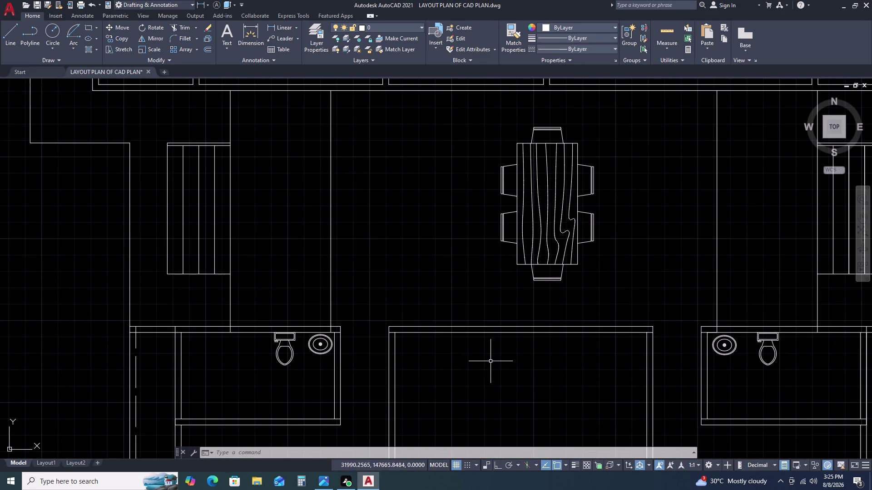
scroll(down, 3)
scroll(up, 3)
click(559, 348)
drag(558, 349, 544, 342)
click(471, 301)
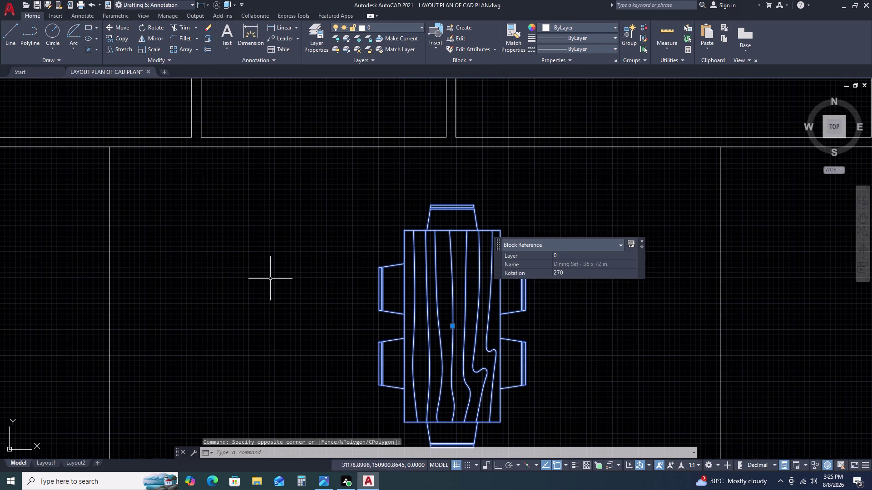
click(116, 28)
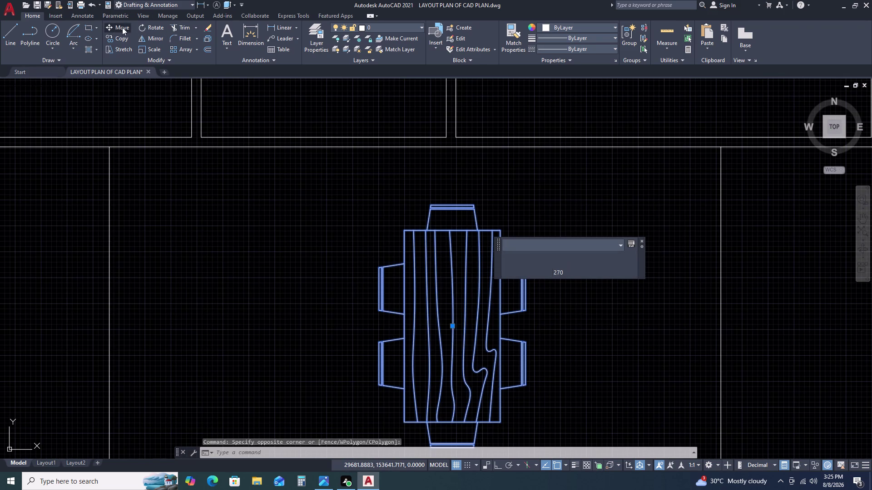
scroll(down, 3)
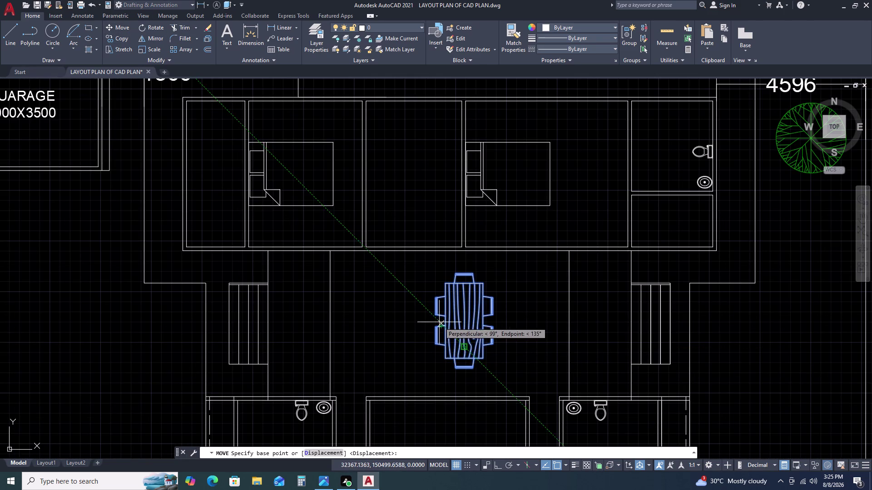
click(463, 319)
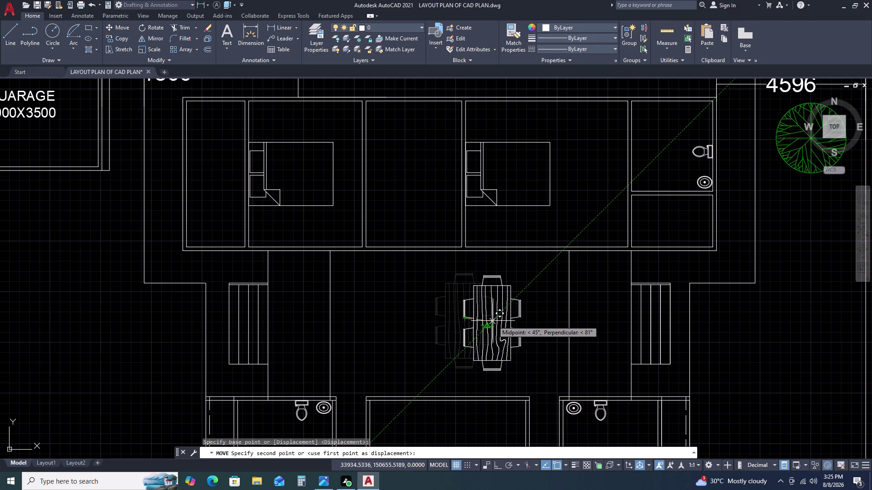
click(493, 321)
scroll(down, 3)
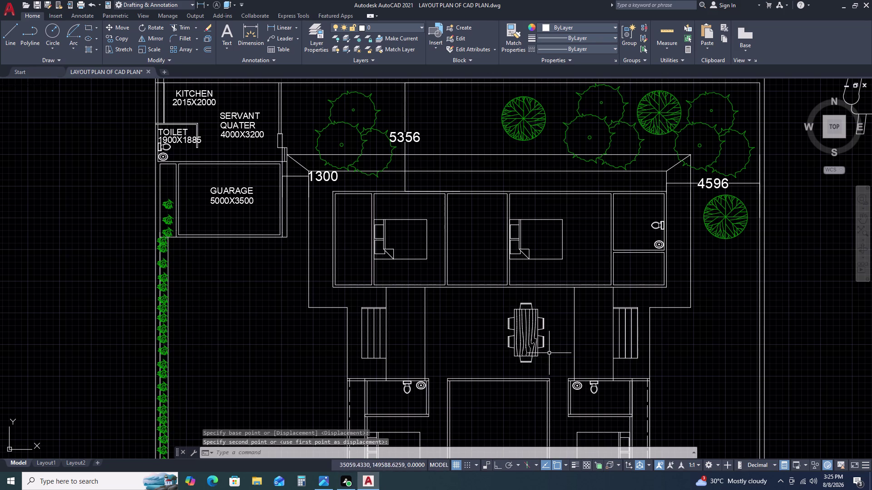
scroll(up, 3)
scroll(down, 3)
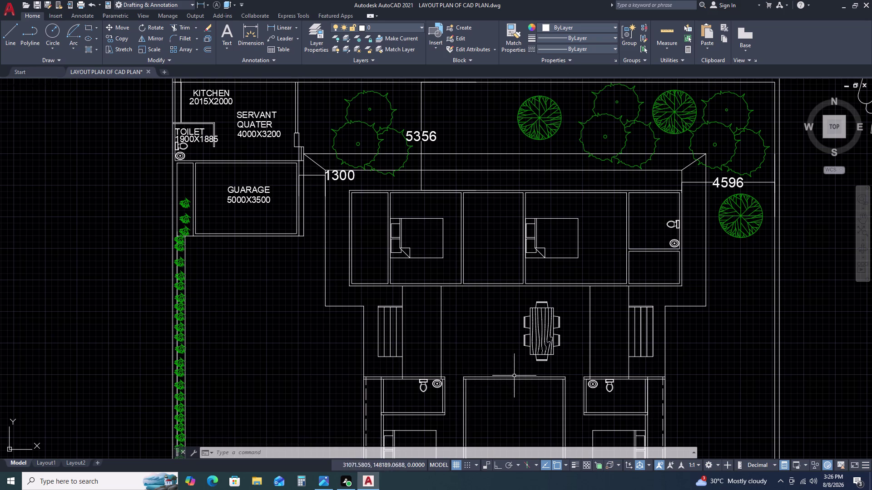
scroll(down, 3)
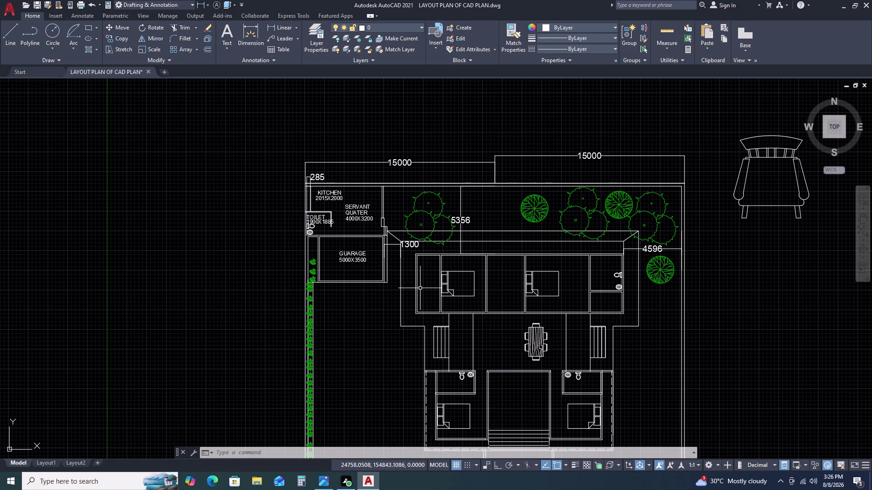
scroll(up, 3)
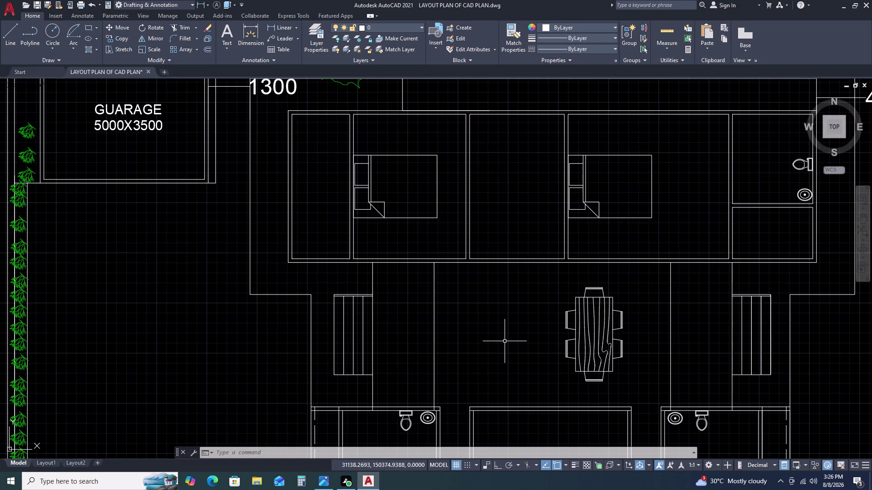
Draw a small rectangle in the courtyard with REC.
scroll(down, 3)
text(RE)
text(C)
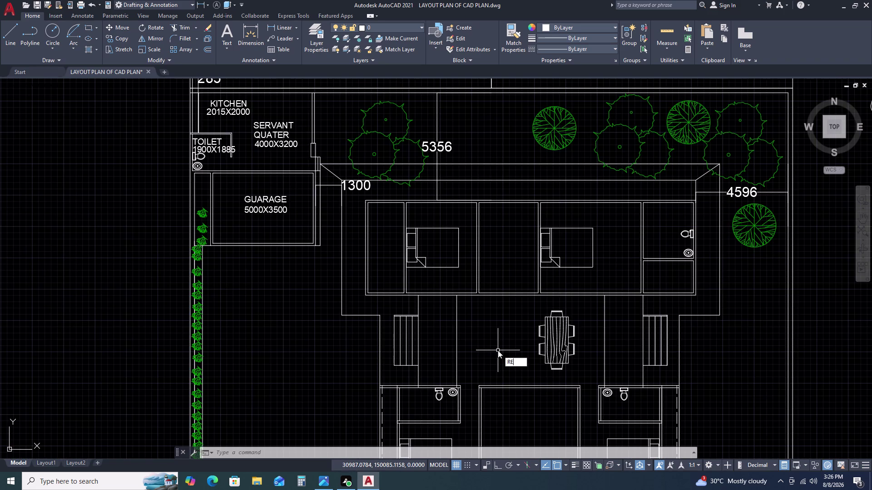
key(space)
click(482, 324)
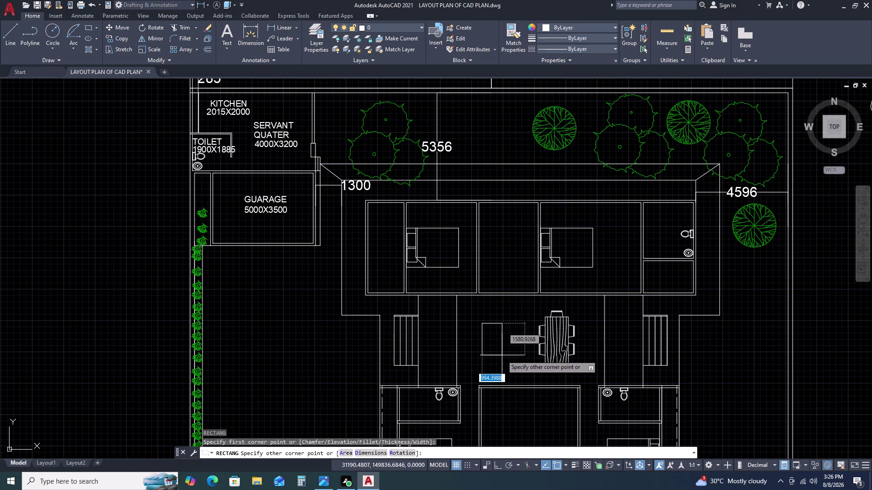
click(501, 355)
Move the new rectangle to just left of the dining set.
click(500, 351)
click(493, 360)
text(M)
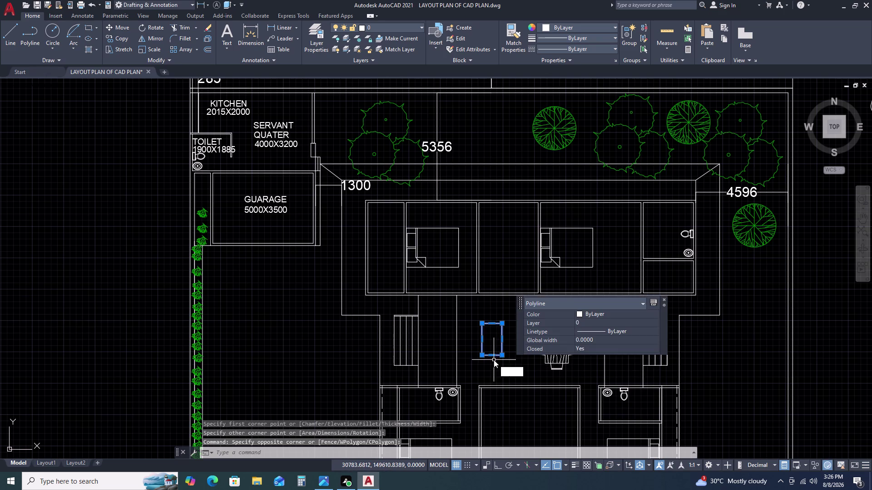
key(space)
click(494, 360)
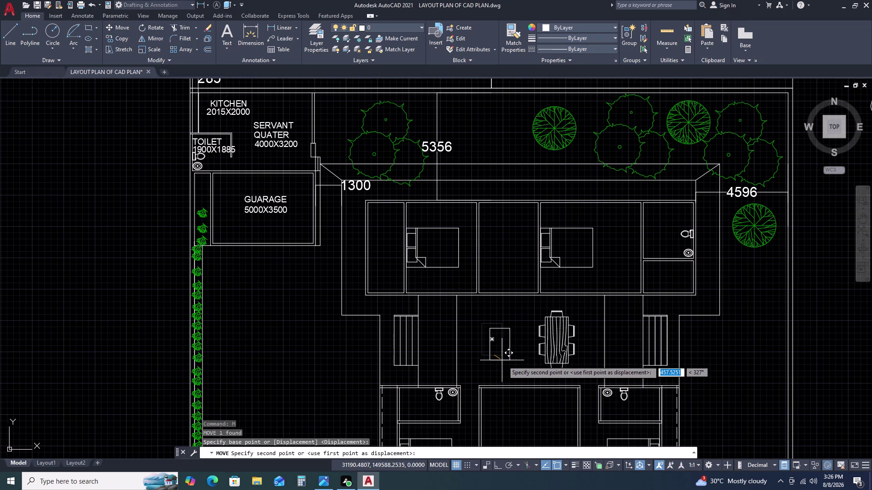
double_click(504, 361)
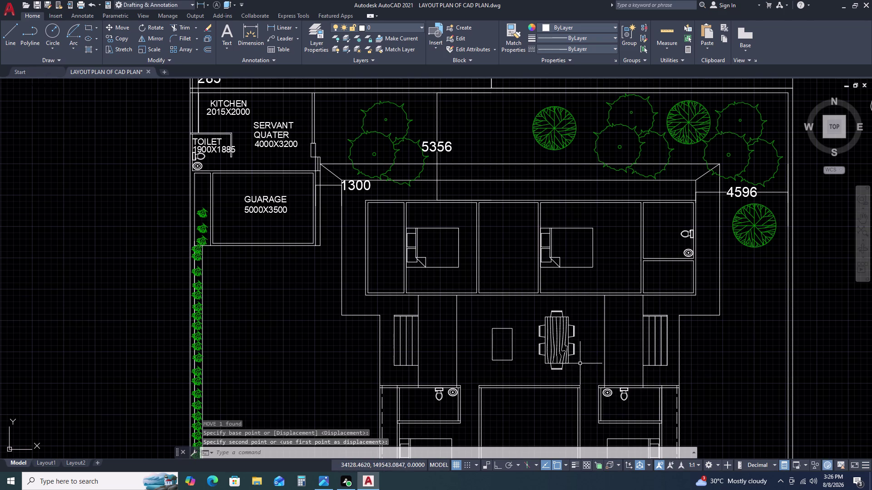
scroll(down, 3)
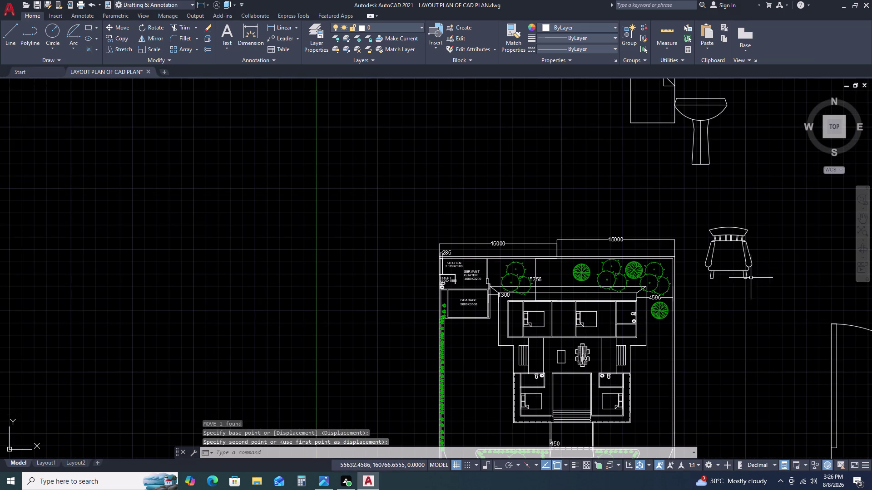
Zoom out to the whole site plan and reopen DesignCenter with DC, showing the Kitchens blocks.
scroll(down, 3)
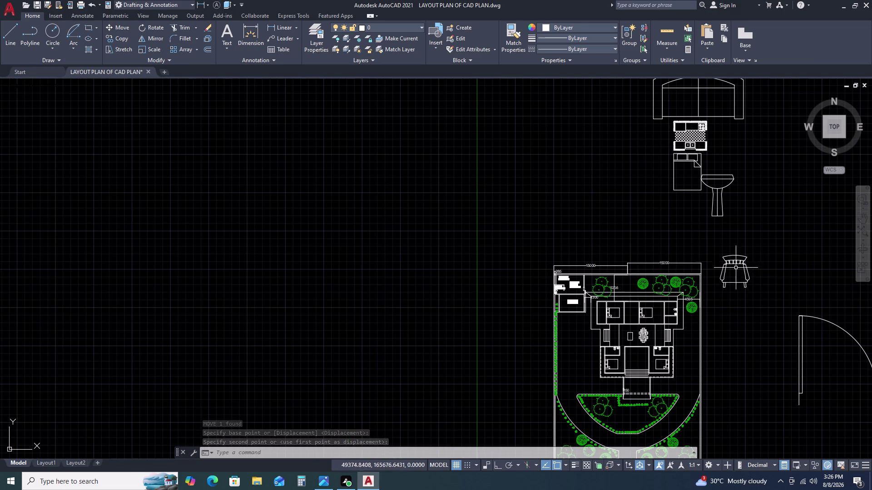
middle_drag(754, 293, 709, 266)
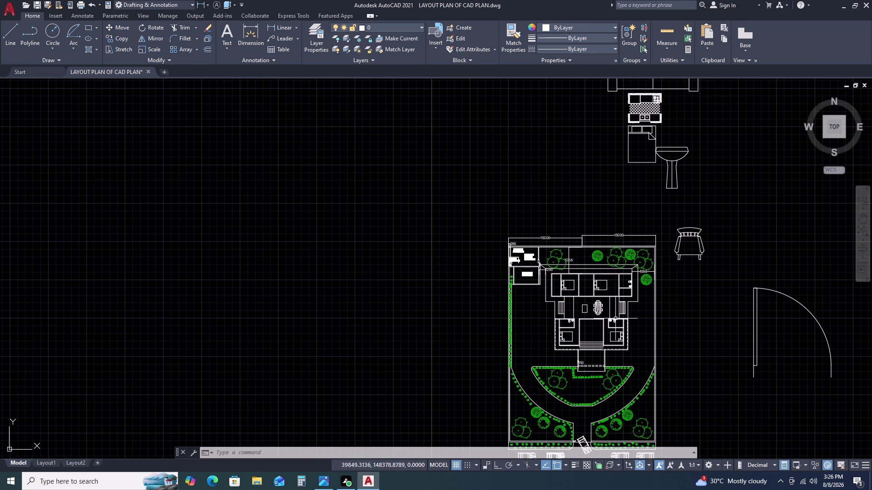
key(d)
text(C)
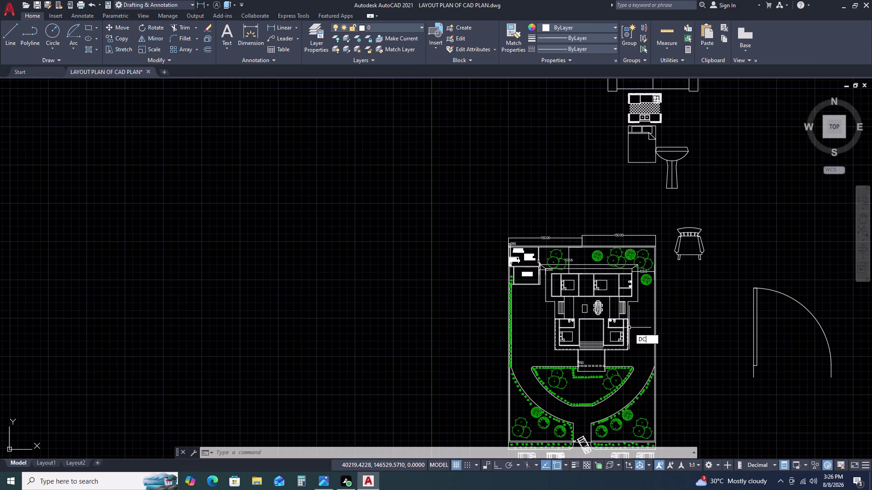
key(space)
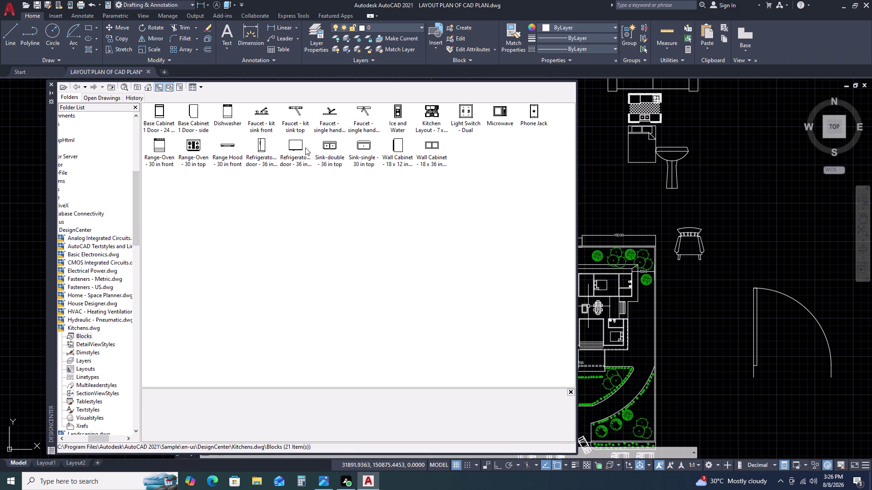
Insert the 'Sink-double - 36 in top' block to the right of the site plan.
click(332, 150)
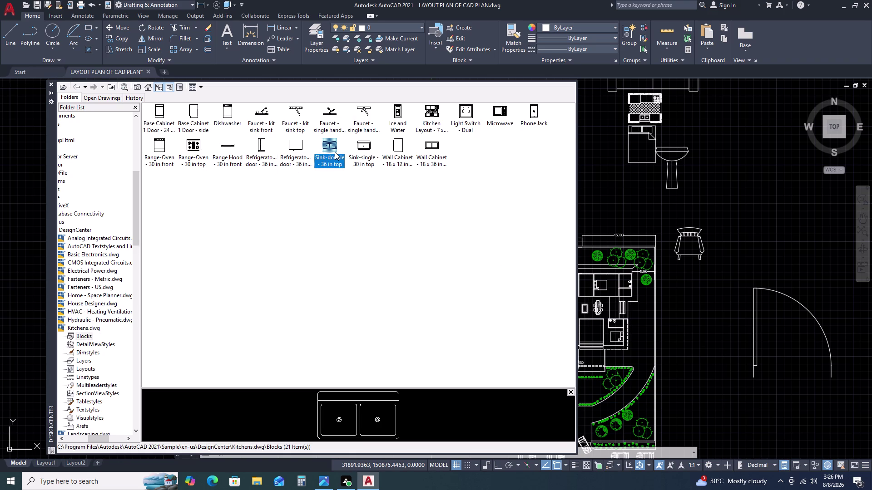
key(Return)
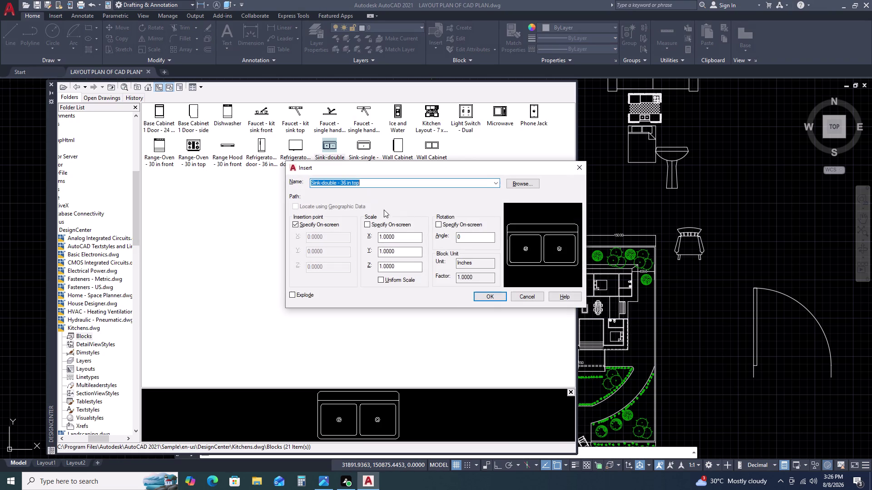
click(488, 298)
click(702, 325)
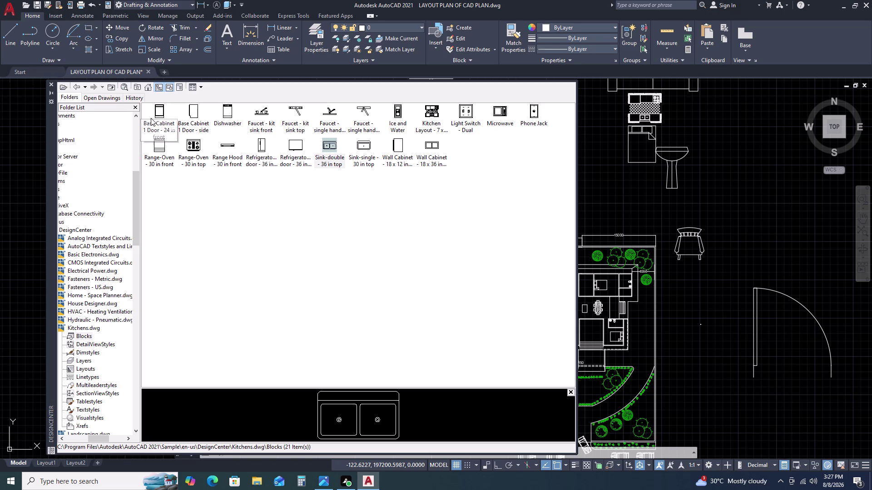
click(75, 89)
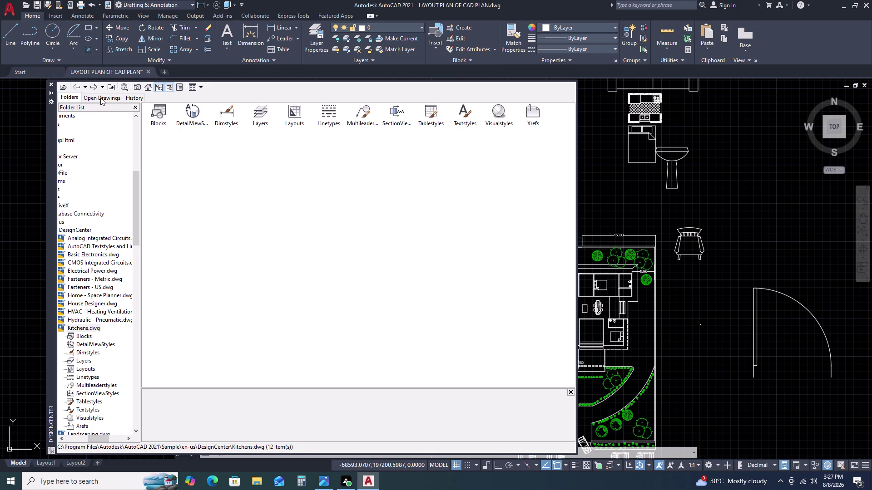
Browse the Landscaping.dwg blocks in DesignCenter, then return to the sixteen sample drawings.
click(75, 87)
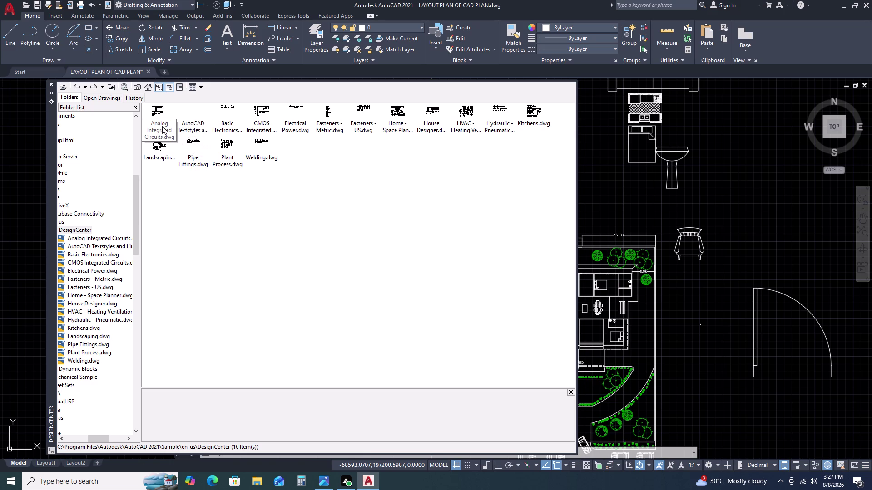
triple_click(158, 149)
click(158, 149)
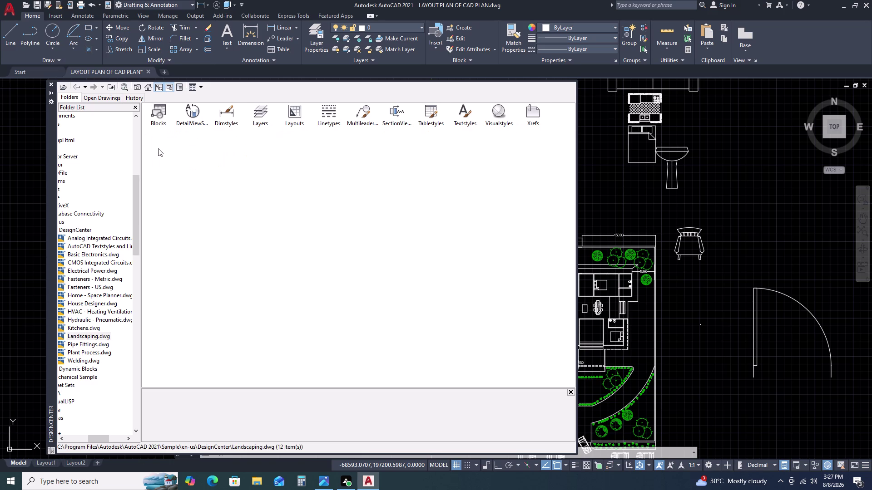
triple_click(156, 118)
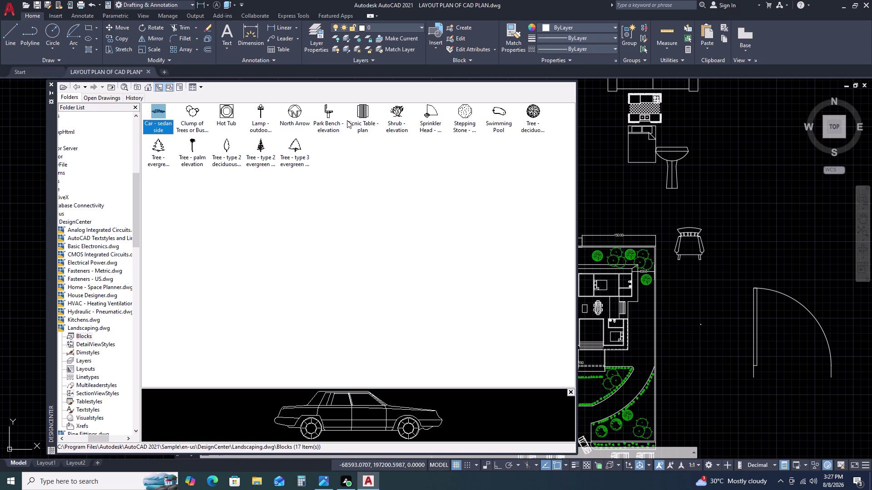
scroll(up, 3)
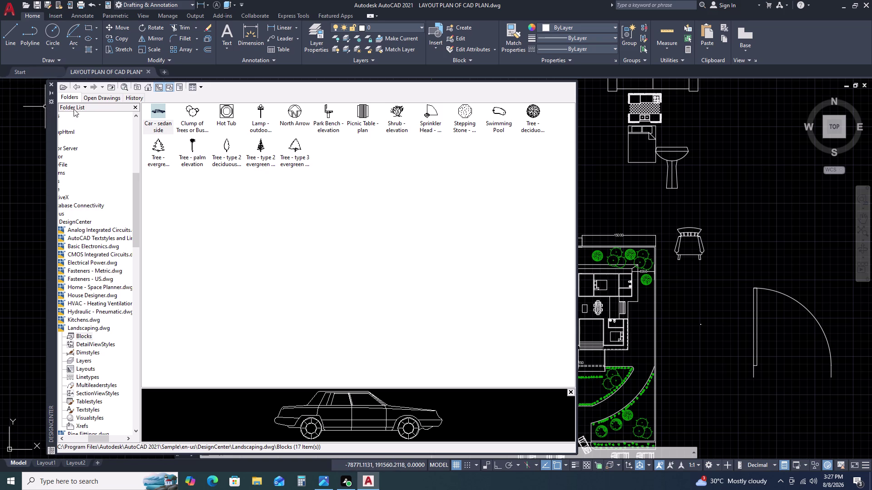
click(76, 86)
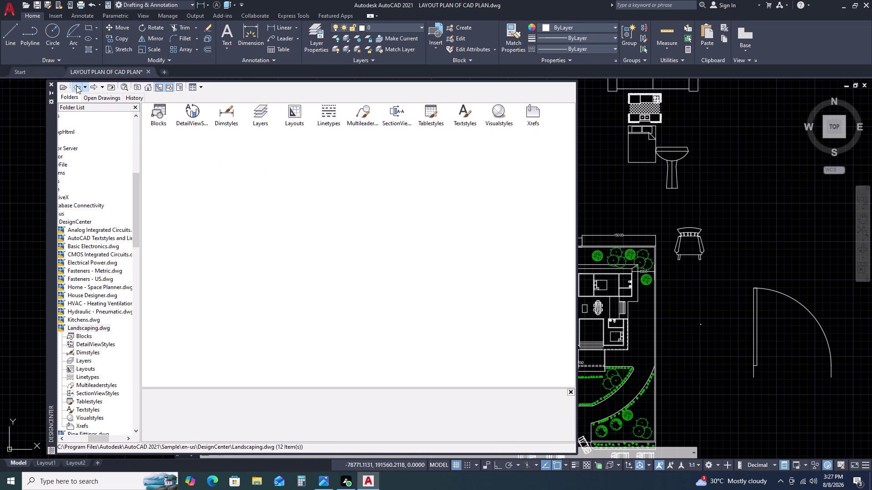
click(76, 86)
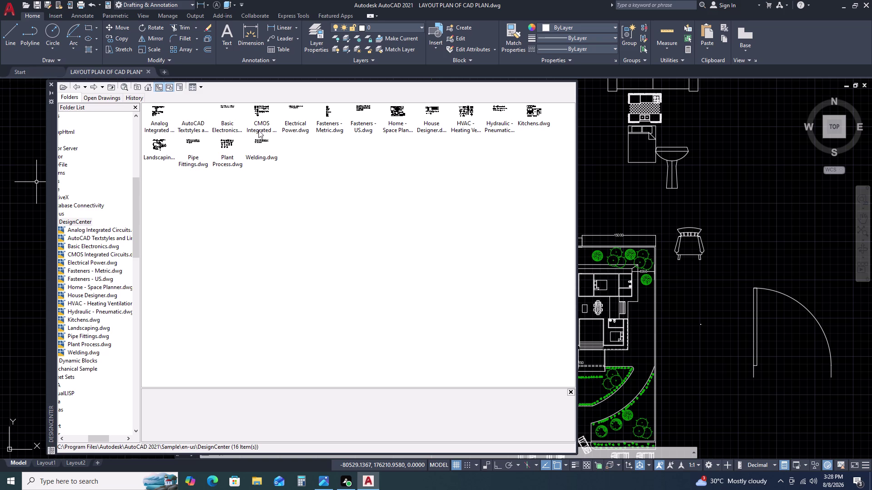
View the AutoCAD Textstyles and Linetypes blocks, then return to the sample drawings list.
triple_click(189, 126)
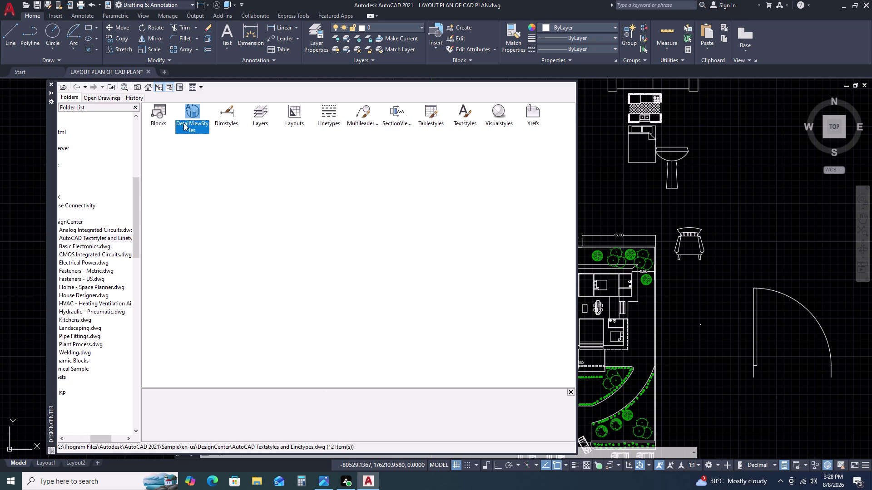
triple_click(165, 117)
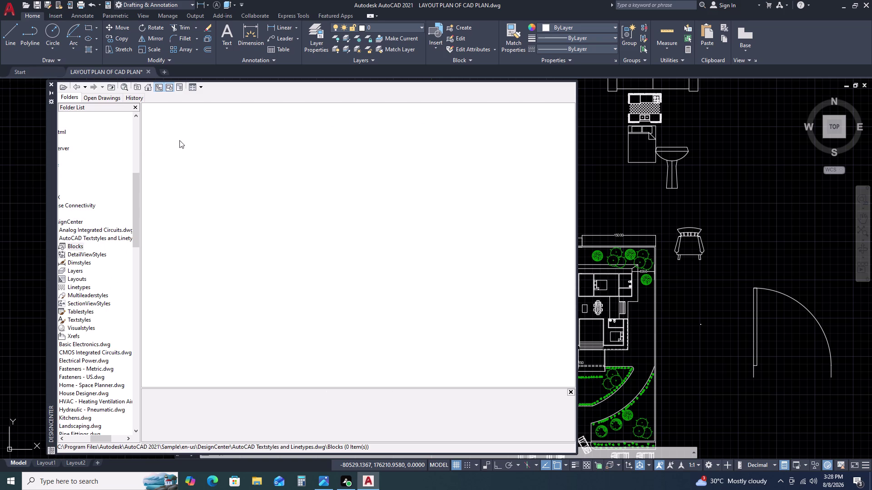
click(76, 88)
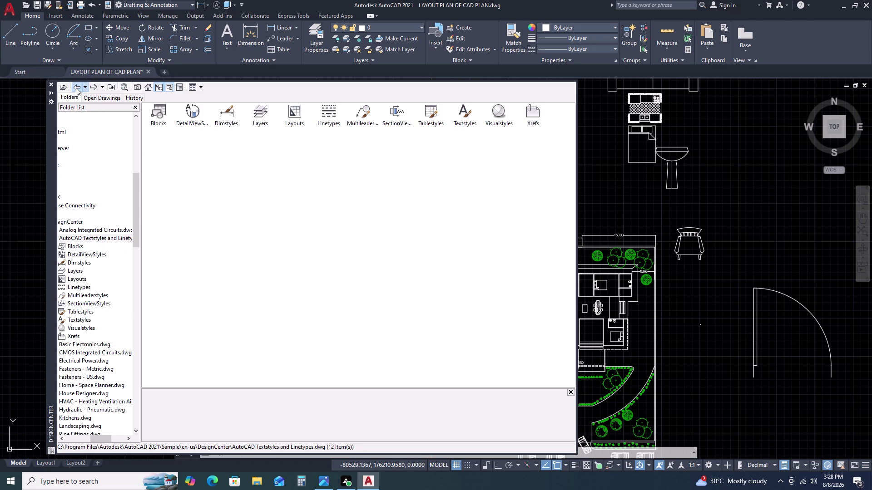
click(76, 88)
Browse the Analog Integrated Circuits blocks and step back to the sample drawings.
double_click(160, 120)
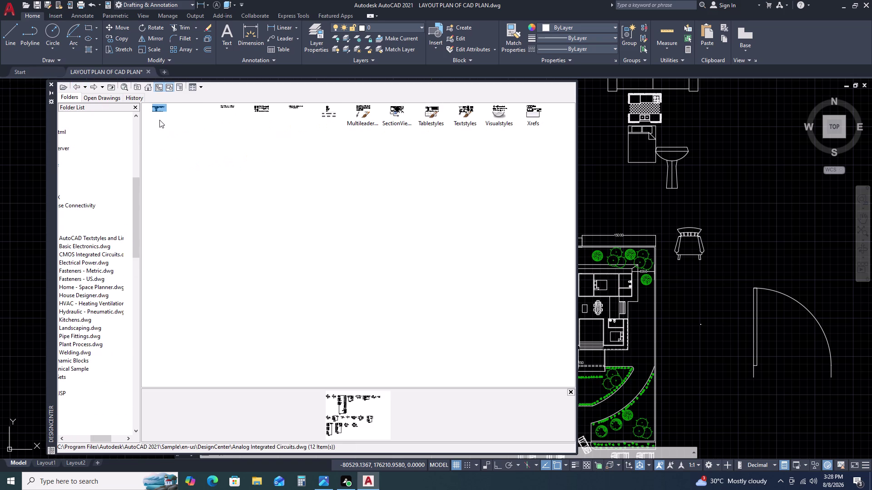
click(159, 120)
click(160, 120)
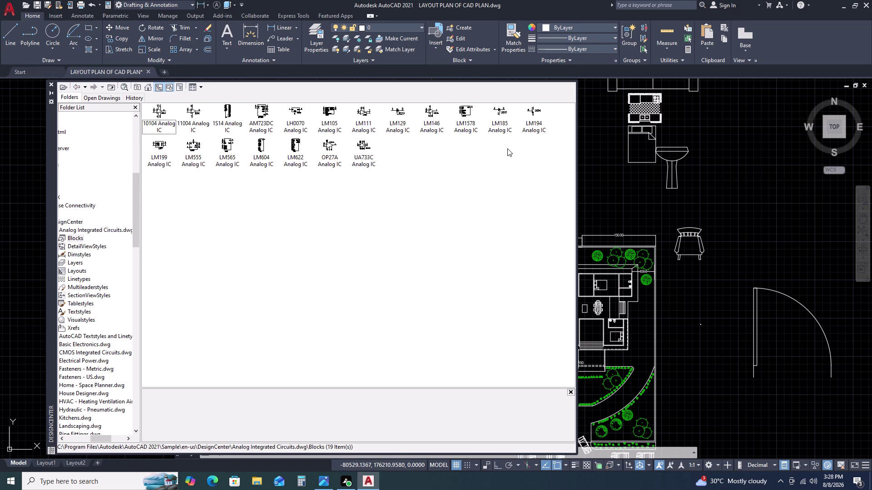
click(78, 88)
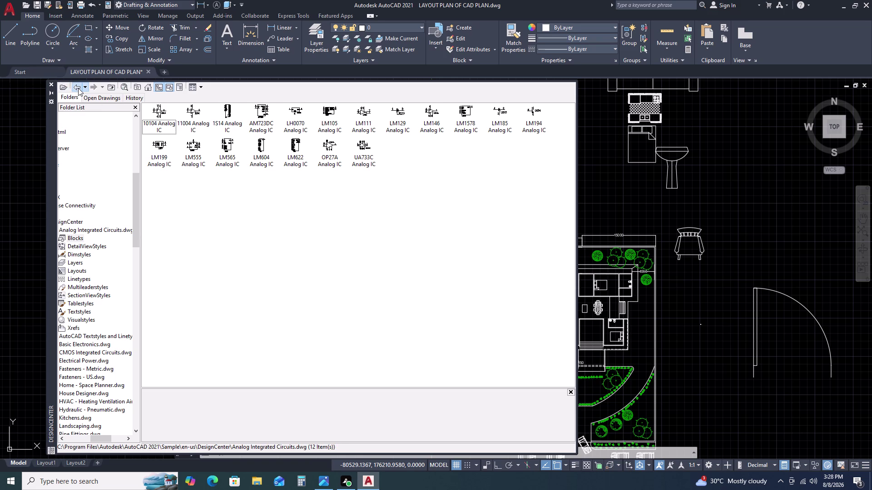
click(78, 88)
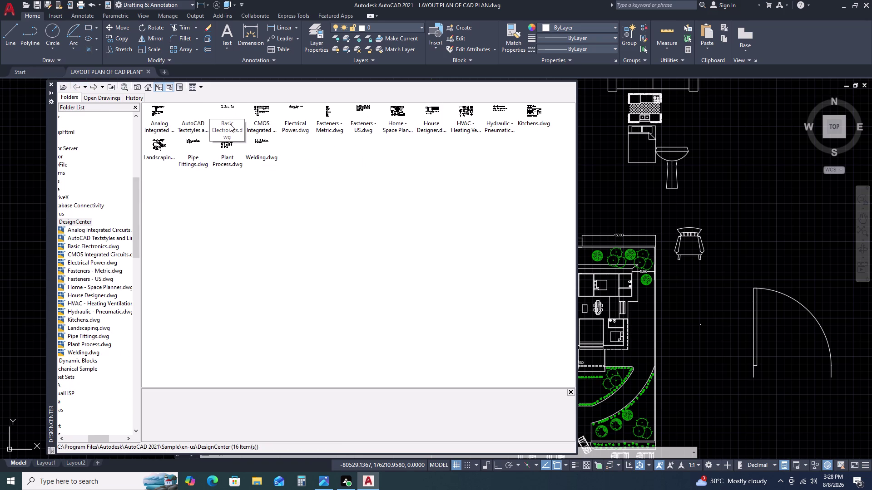
Browse the CMOS Integrated Circuits blocks and return to the sample drawings.
triple_click(268, 123)
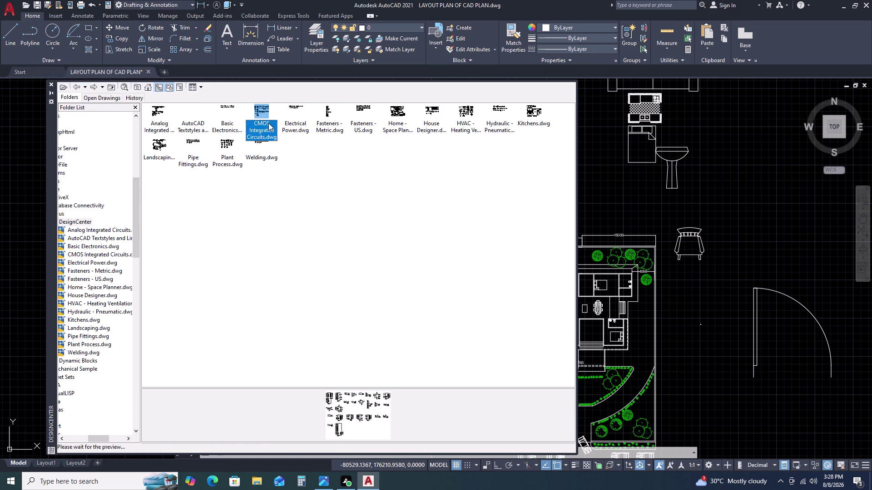
double_click(167, 118)
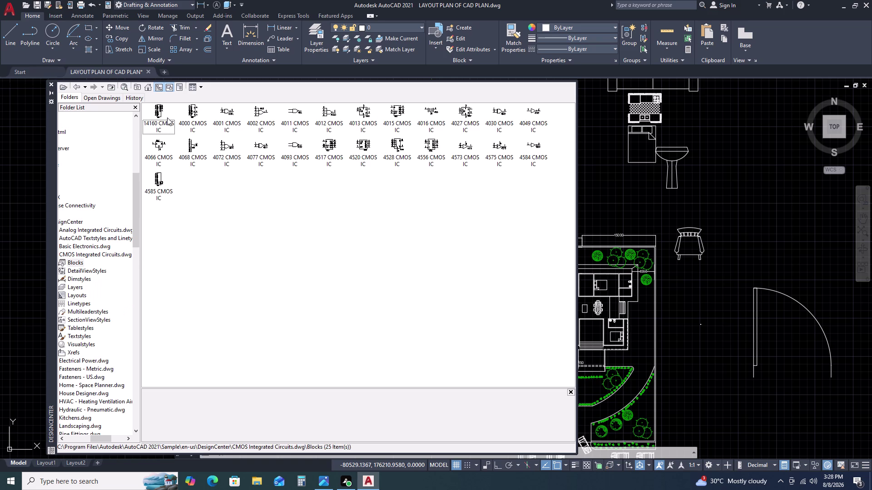
click(74, 89)
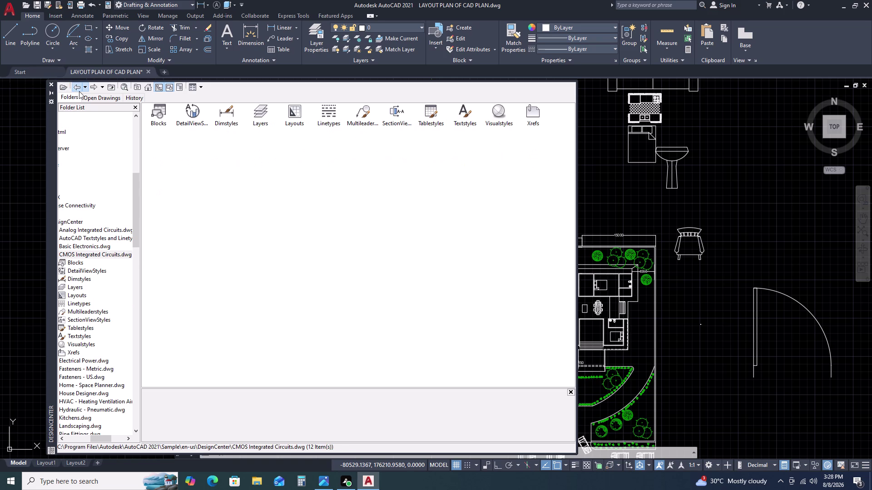
click(77, 90)
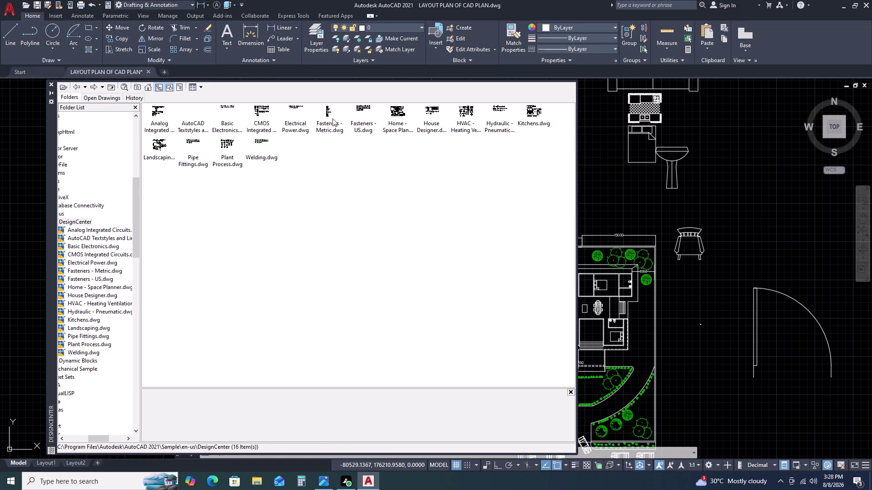
Browse the Fasteners - US blocks and return to the sample drawings list.
double_click(368, 117)
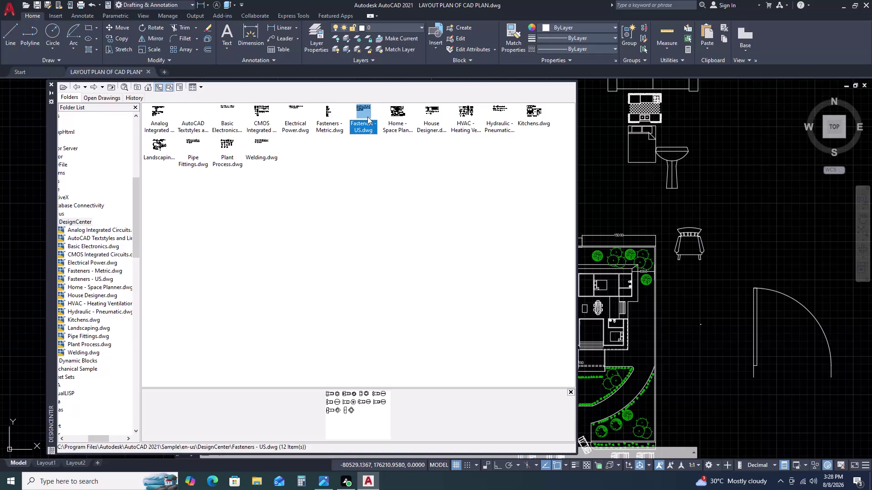
click(163, 115)
double_click(163, 115)
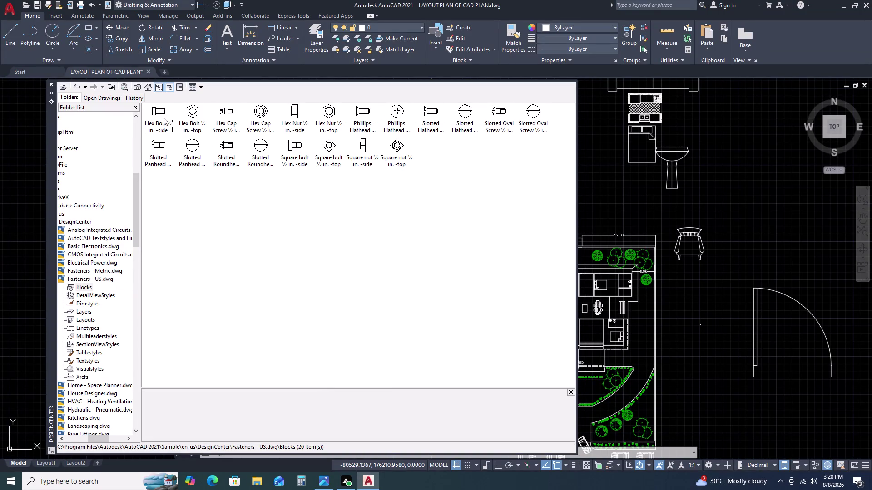
double_click(75, 88)
click(75, 87)
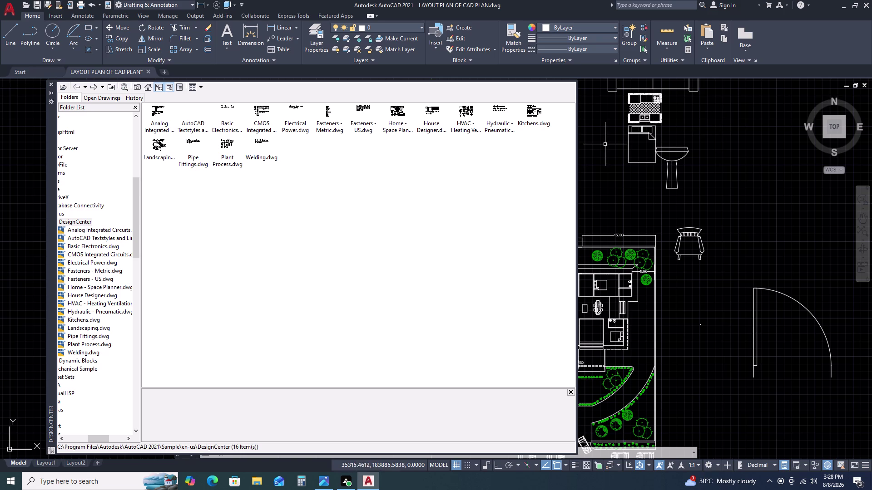
View the Home - Space Planner furniture blocks, go back, and close DesignCenter.
double_click(397, 114)
double_click(162, 122)
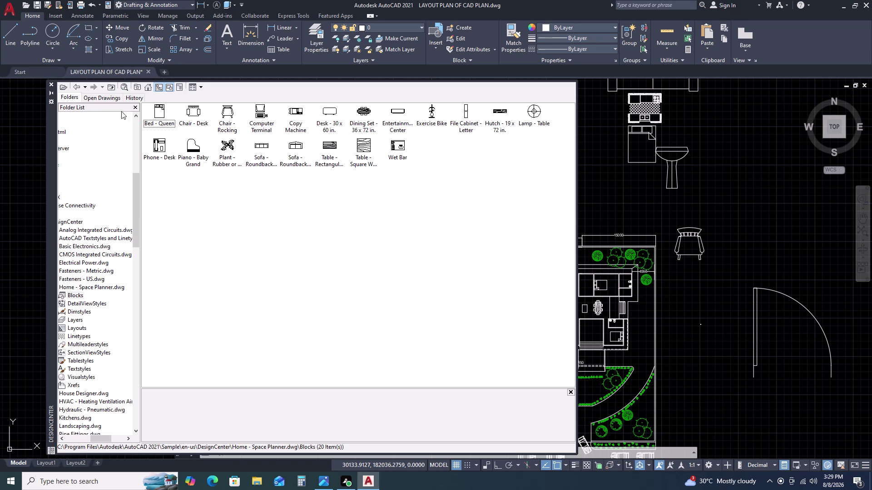
click(74, 86)
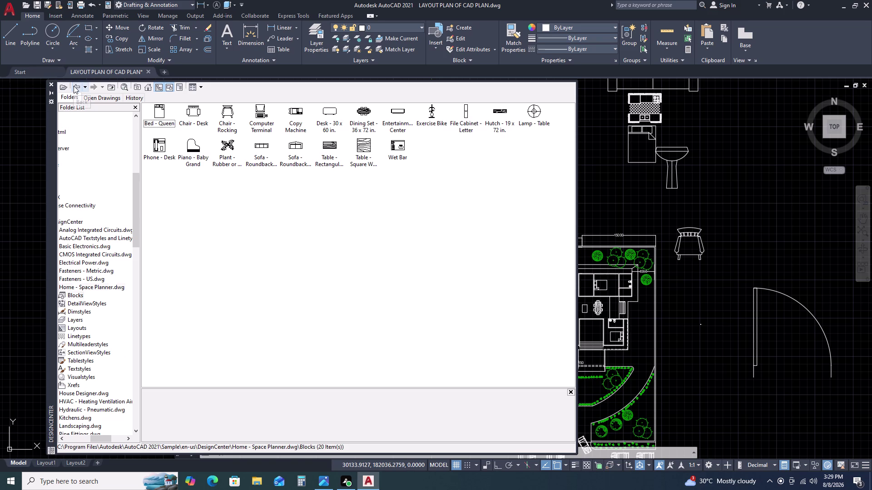
click(74, 86)
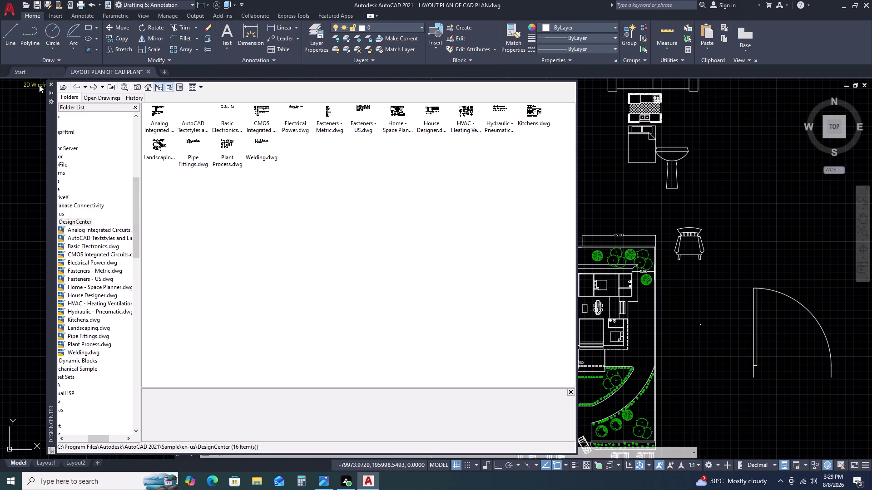
double_click(51, 80)
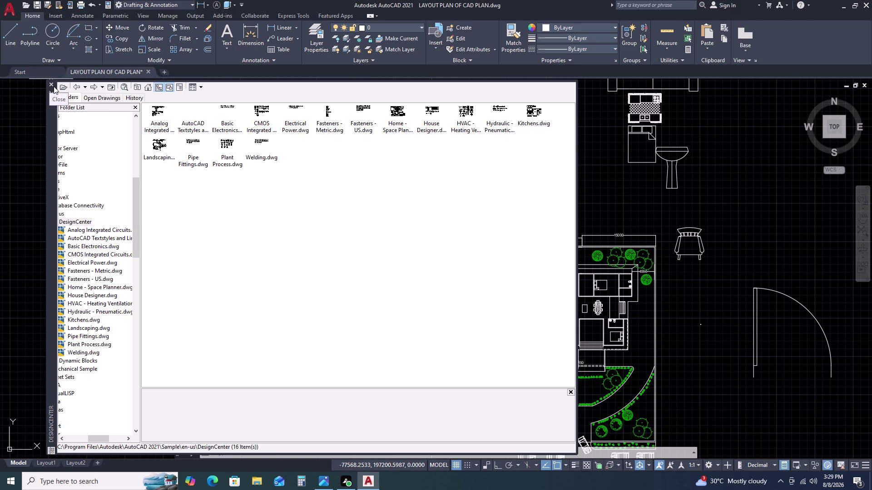
click(53, 84)
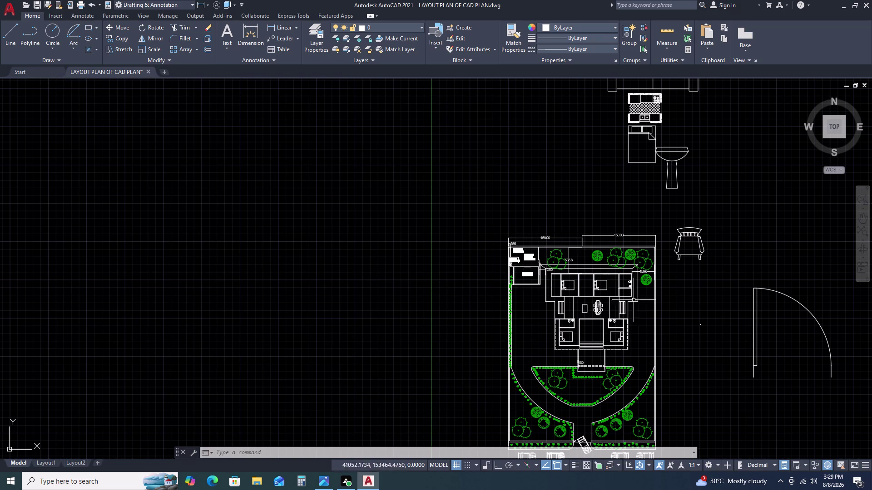
middle_drag(729, 328, 680, 254)
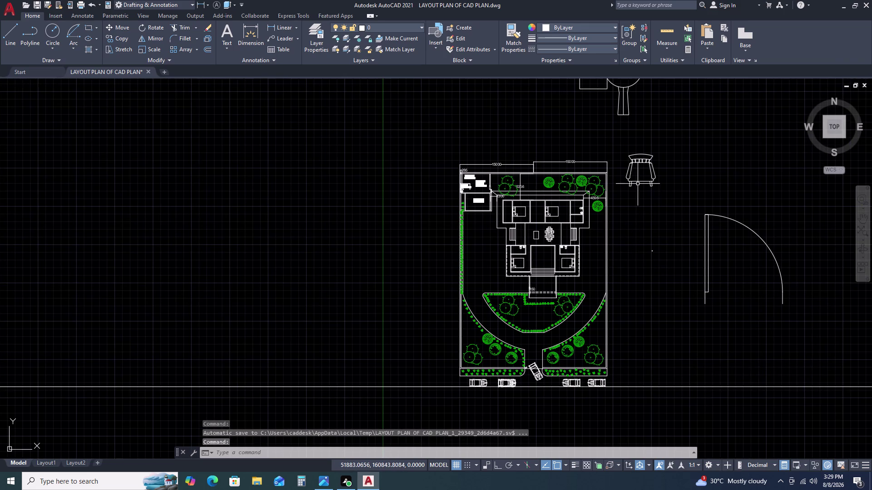
scroll(up, 3)
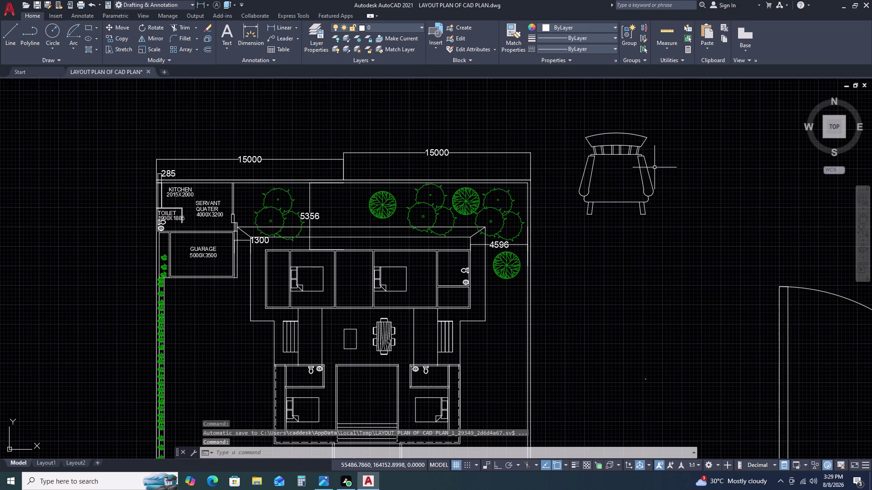
click(664, 203)
drag(664, 203, 648, 193)
click(631, 178)
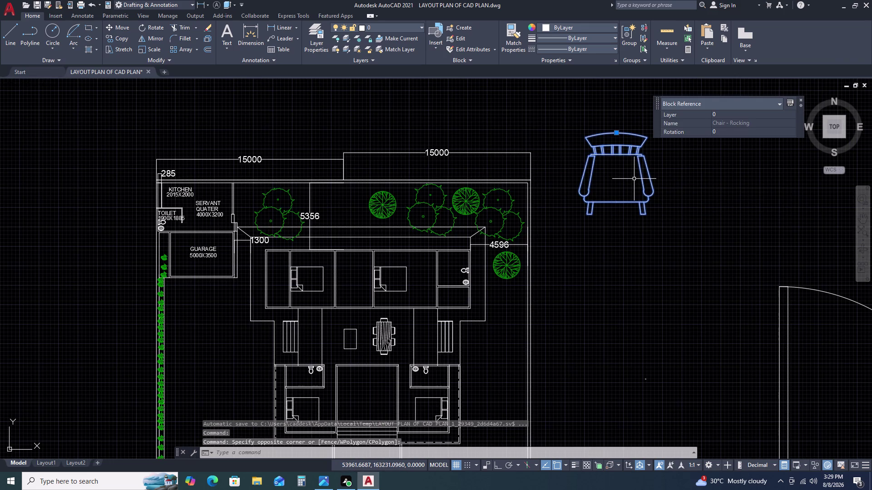
scroll(down, 3)
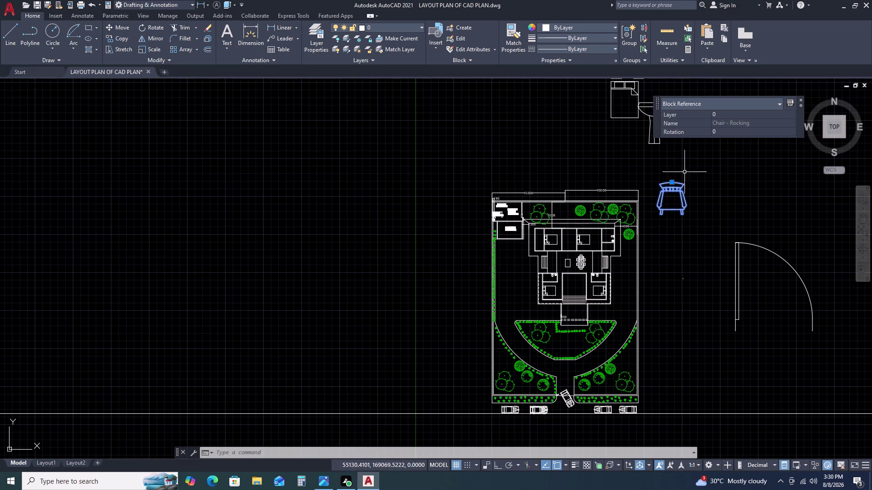
scroll(up, 3)
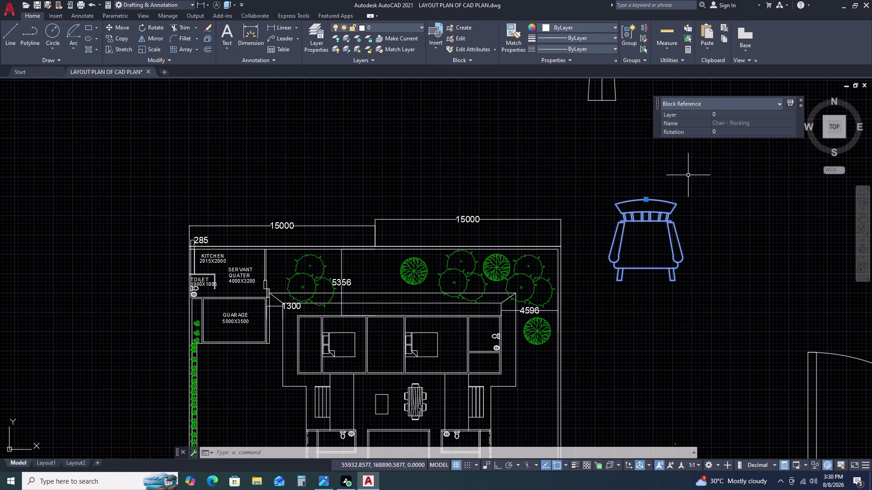
click(647, 200)
scroll(down, 3)
scroll(up, 3)
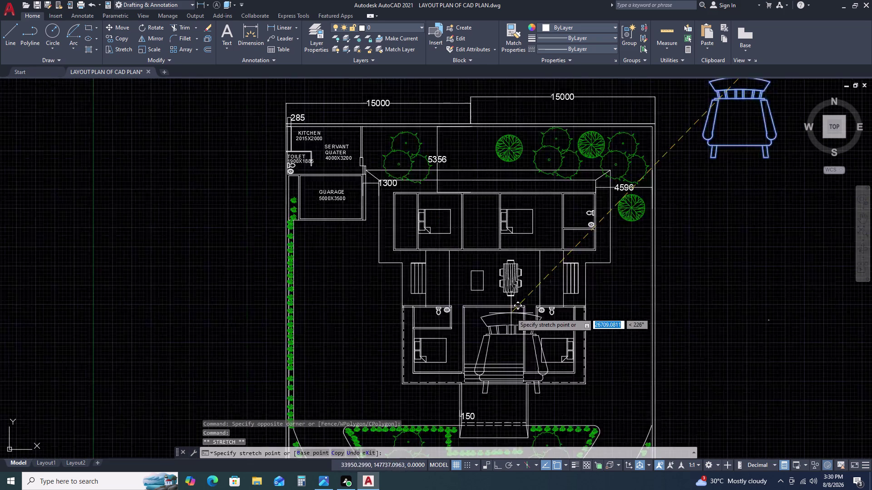
scroll(down, 3)
click(733, 203)
scroll(down, 3)
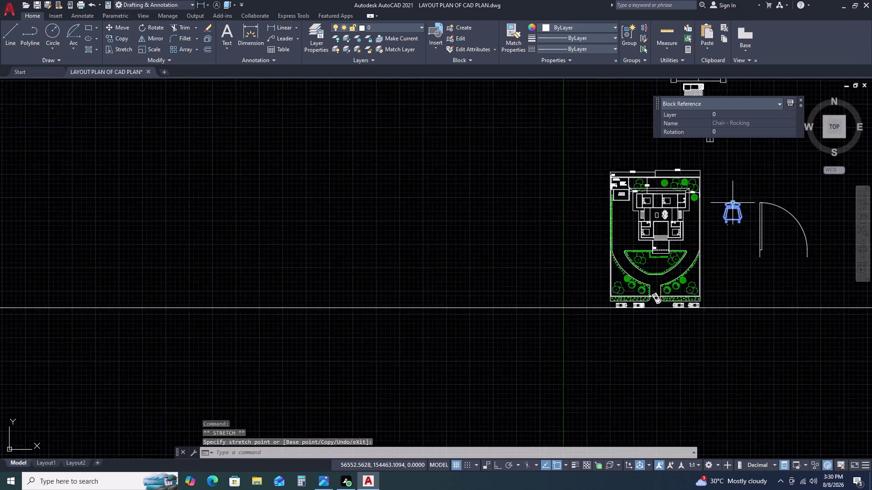
scroll(down, 3)
middle_drag(737, 201, 622, 229)
Select the loveseat and its neighbour and start a rotation, then cancel it.
scroll(up, 3)
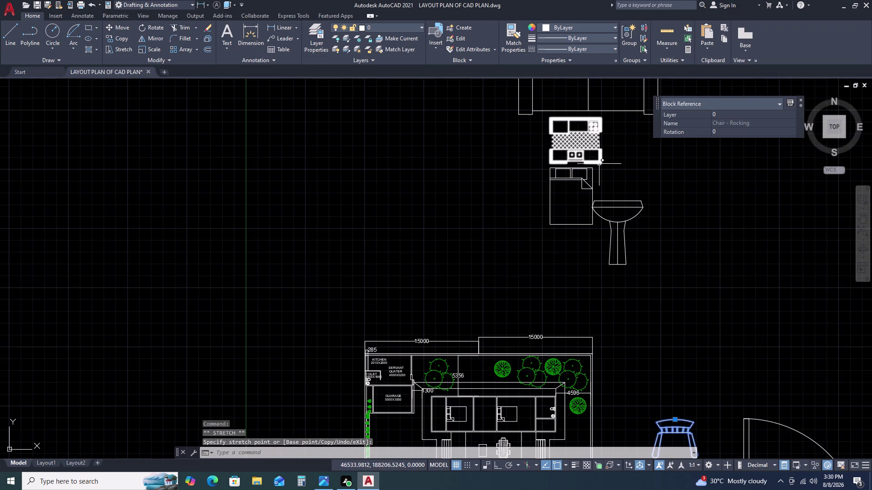
scroll(down, 3)
double_click(638, 129)
drag(639, 129, 632, 125)
double_click(619, 107)
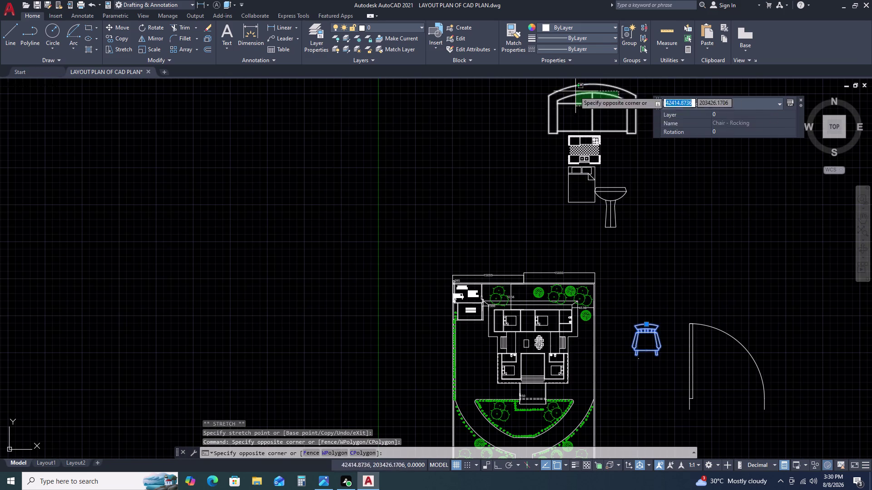
double_click(573, 91)
key(r)
text(O)
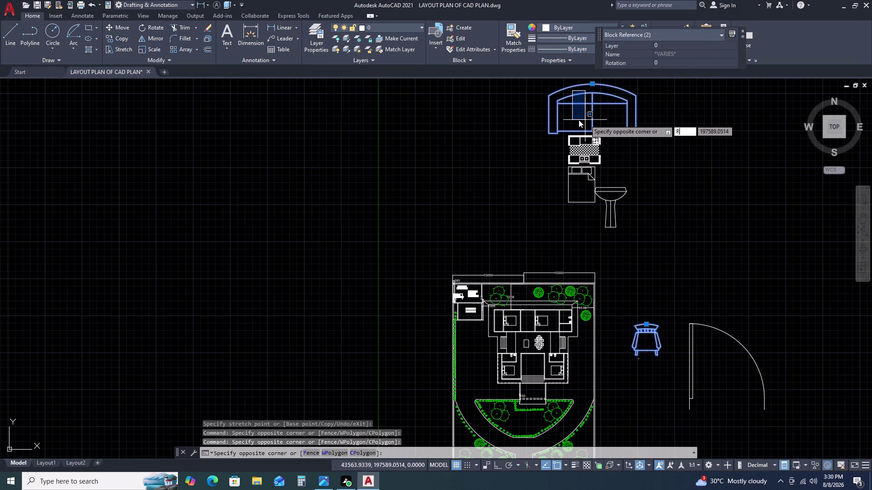
key(space)
click(575, 121)
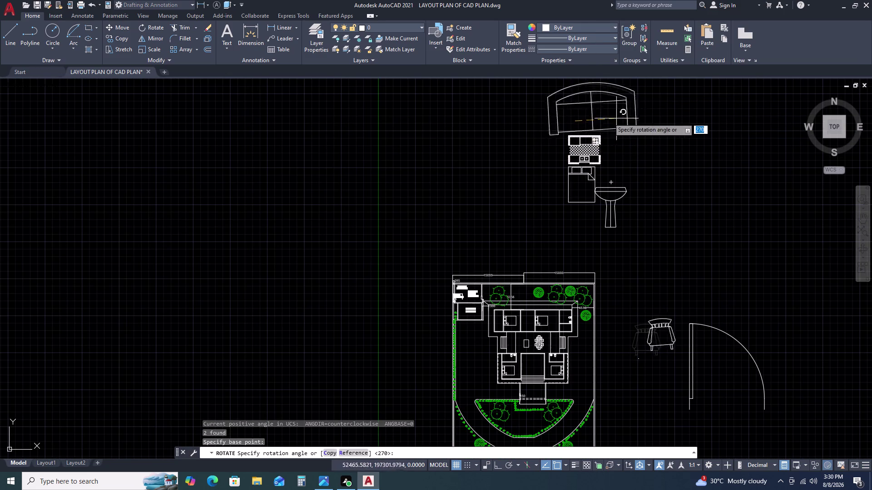
key(Escape)
Rotate the Roundback Loveseat block 90 degrees about a picked pivot, with Ortho on.
double_click(556, 126)
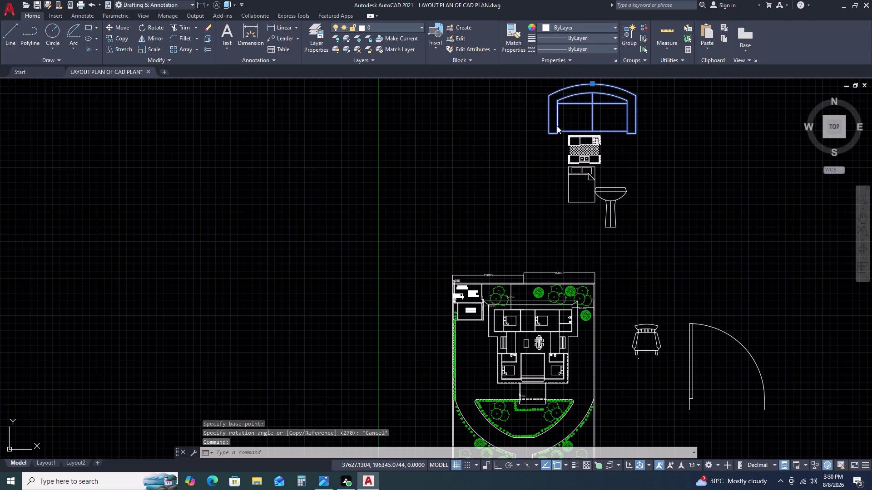
click(514, 168)
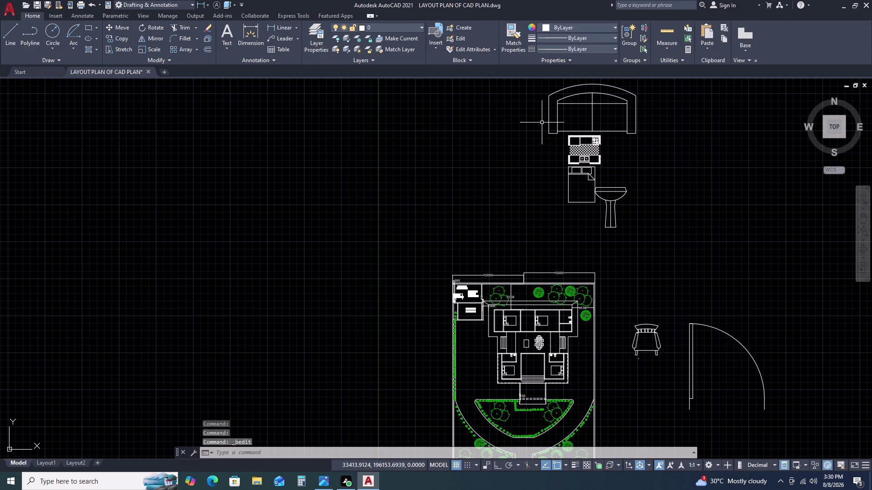
double_click(567, 119)
double_click(555, 114)
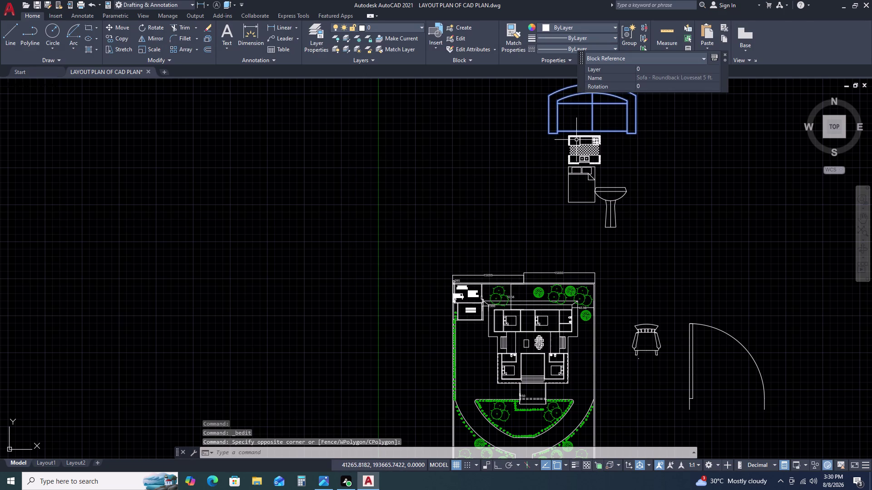
text(RO)
key(space)
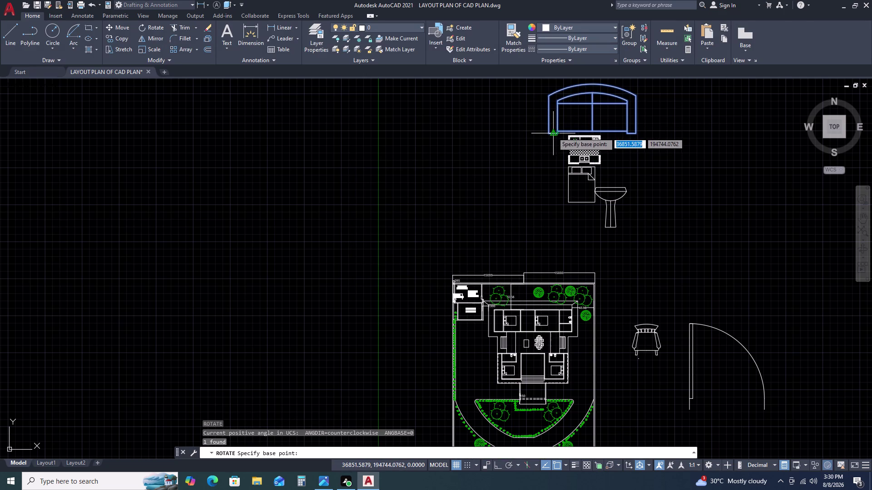
click(553, 133)
key(F8)
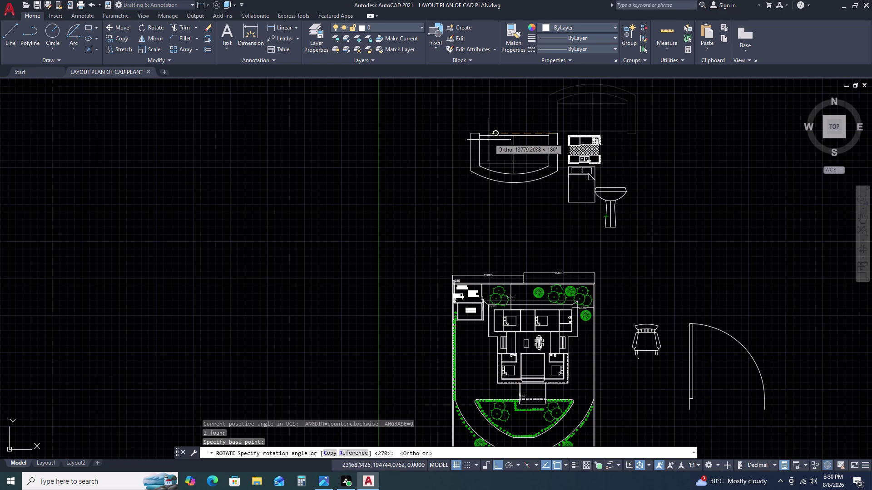
middle_drag(544, 126, 490, 239)
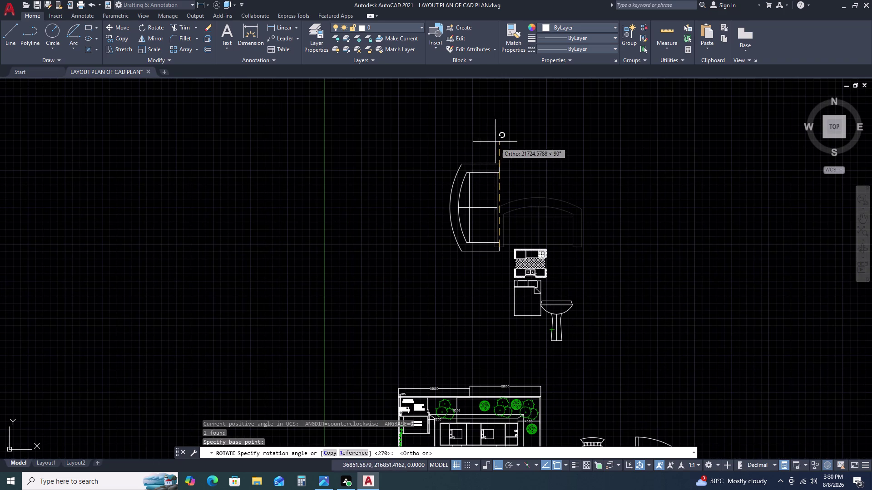
click(496, 137)
Select the rotated sofa and begin moving it from a picked base point.
click(507, 172)
click(480, 143)
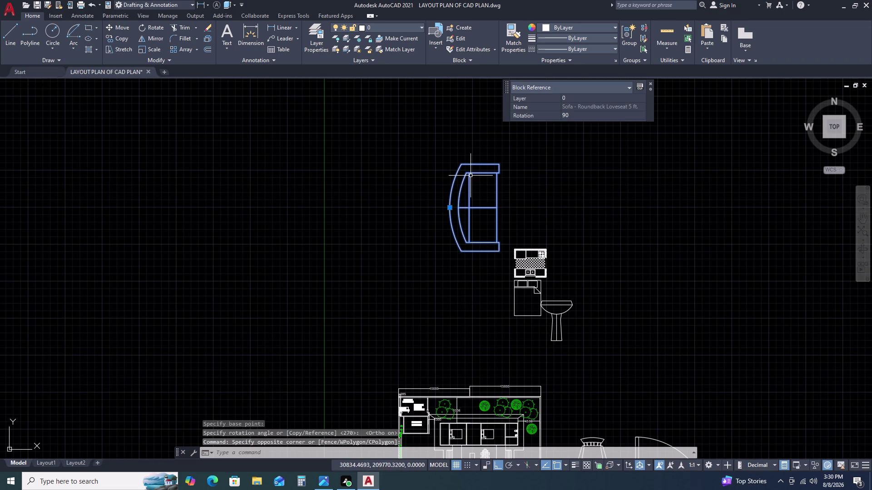
key(m)
key(space)
double_click(494, 208)
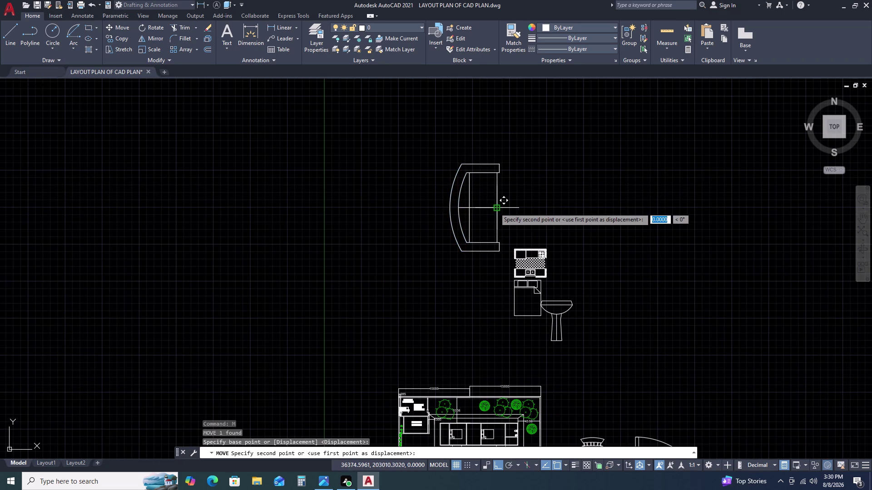
Drop the sofa into the house plan with Ortho off, dismissing the block edit dialog.
scroll(down, 3)
scroll(up, 3)
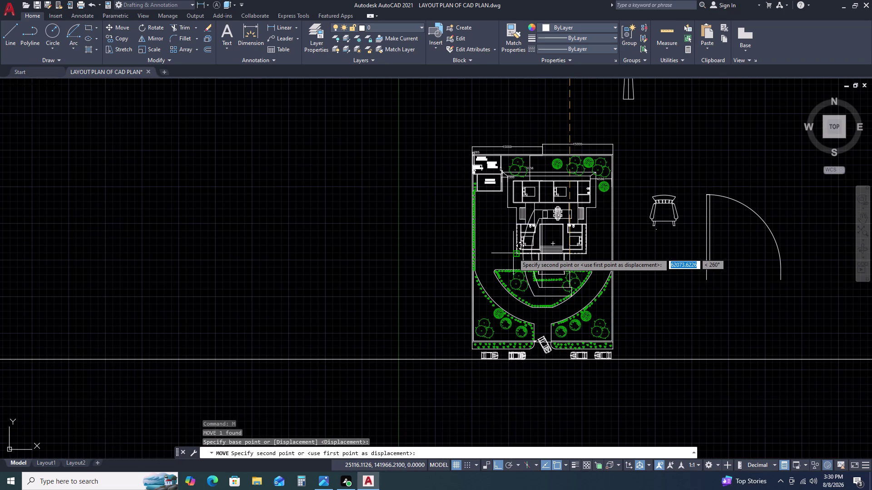
key(F8)
scroll(up, 3)
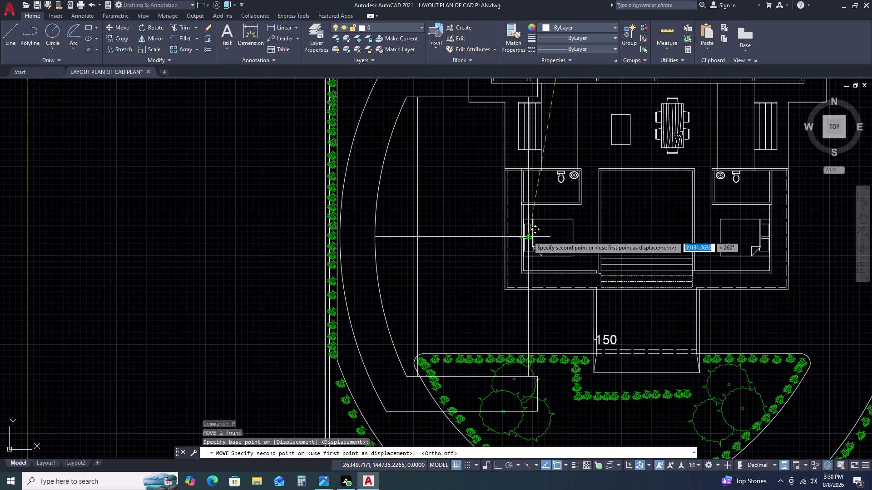
click(483, 221)
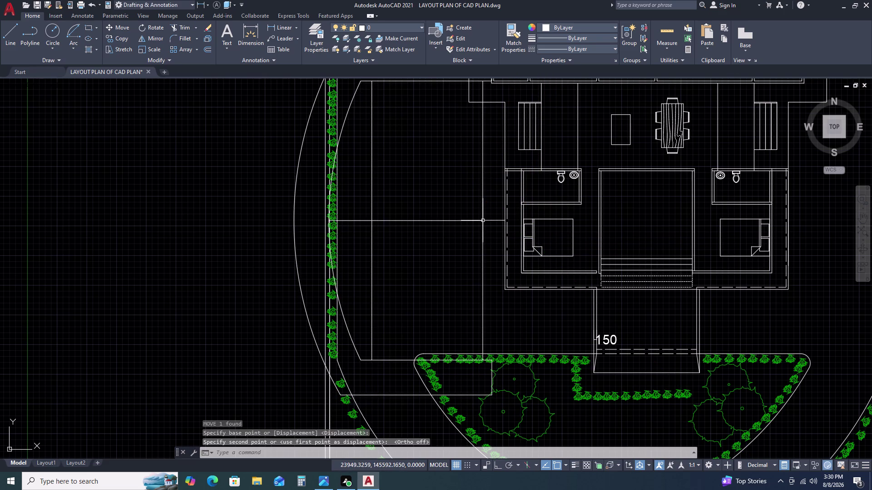
double_click(483, 221)
click(512, 170)
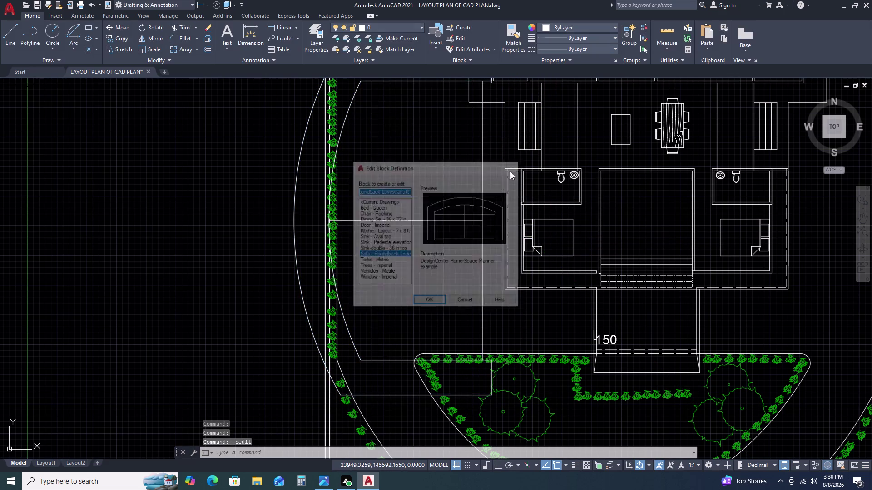
click(482, 202)
Scale the sofa down to about a tenth of its size (factor ~0.0988).
text(SC)
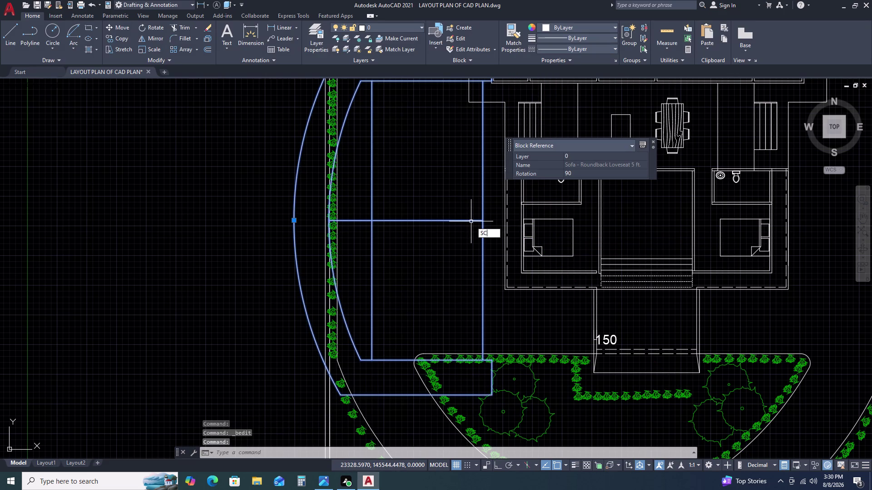
key(space)
click(483, 222)
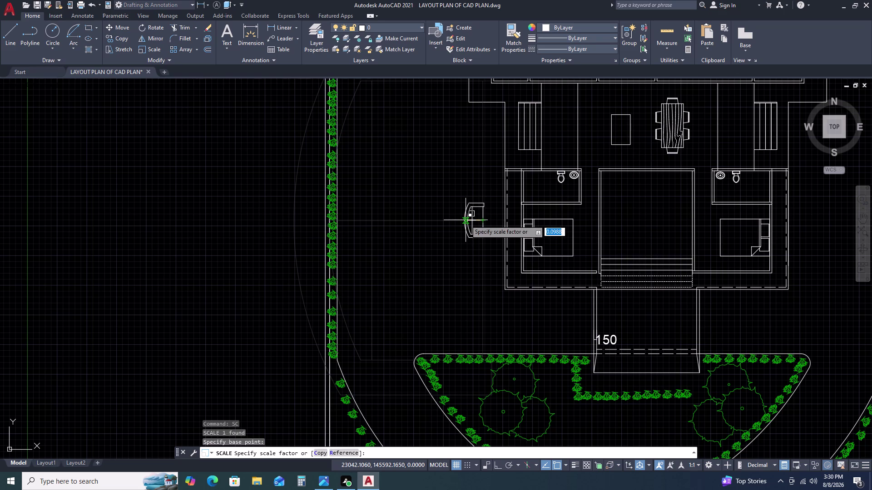
click(465, 220)
double_click(477, 246)
click(464, 230)
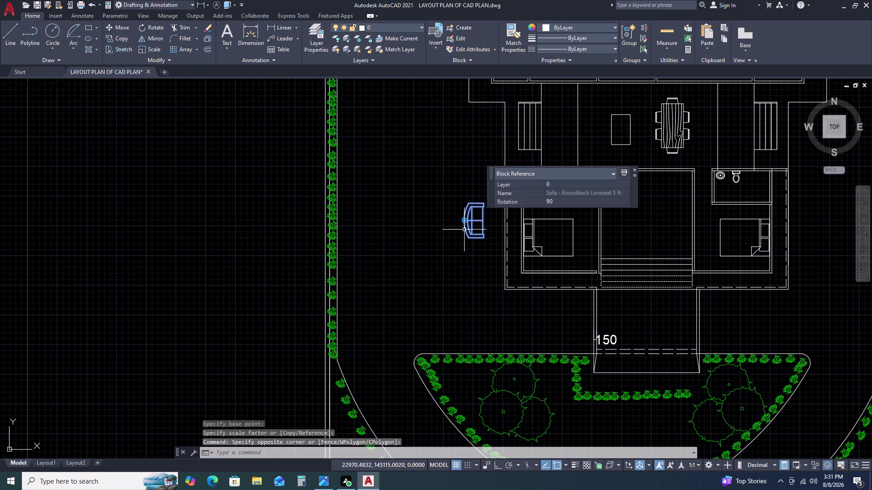
Move the small sofa beside the small table, then zoom out to the whole site plan.
key(m)
key(space)
click(469, 223)
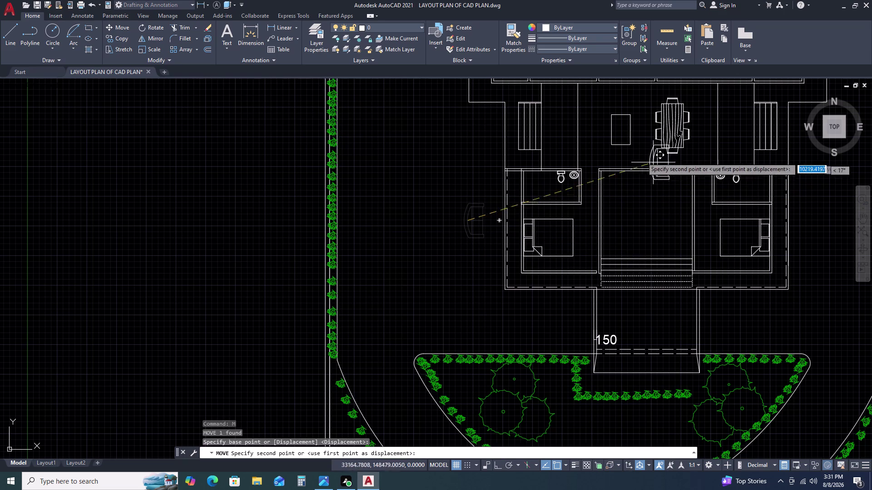
scroll(up, 3)
double_click(558, 158)
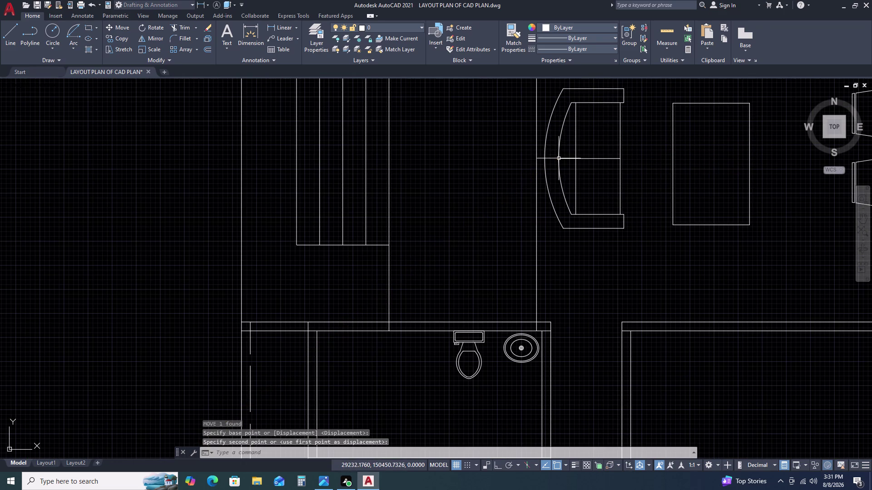
scroll(down, 3)
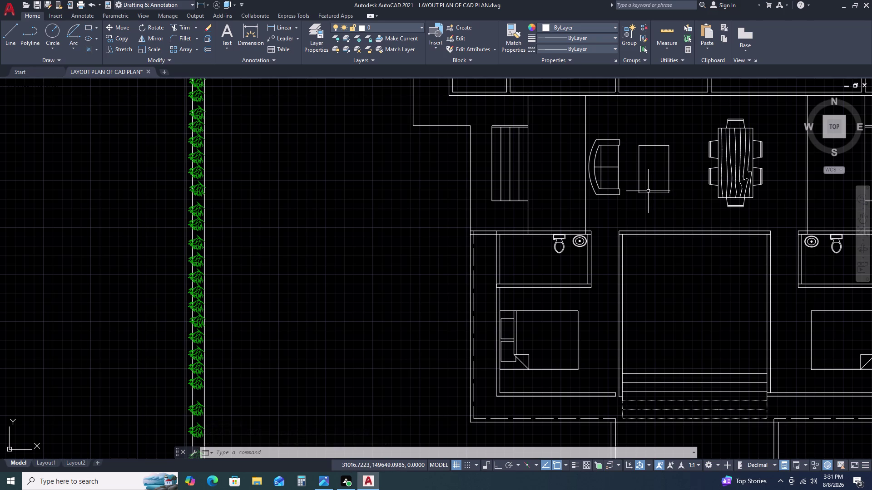
scroll(up, 3)
scroll(down, 3)
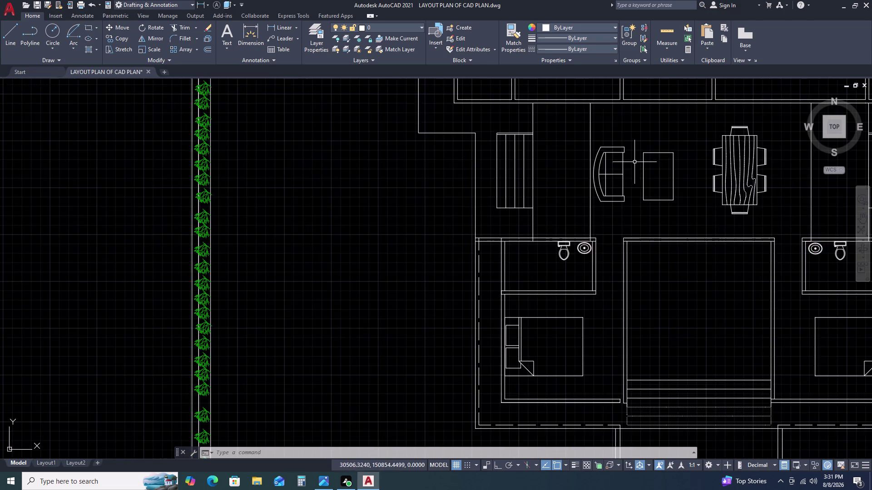
scroll(down, 3)
middle_drag(688, 177, 574, 191)
scroll(down, 3)
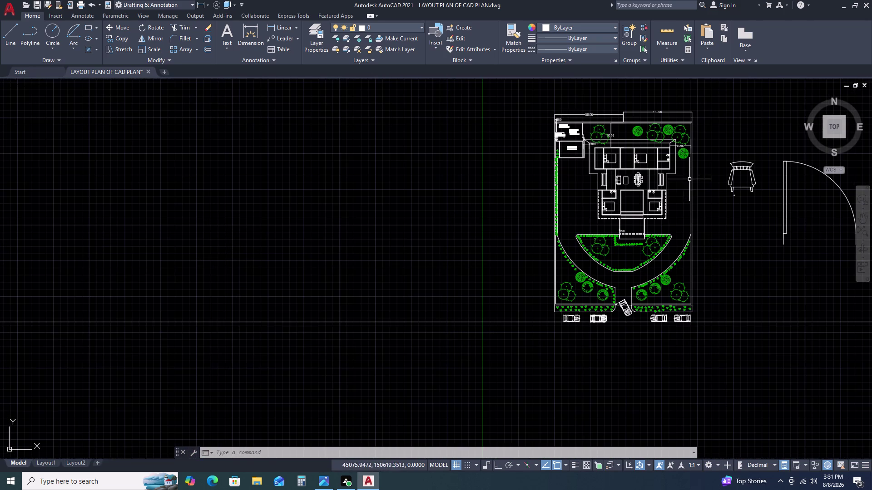
Move the rocking chair into the living area.
click(736, 169)
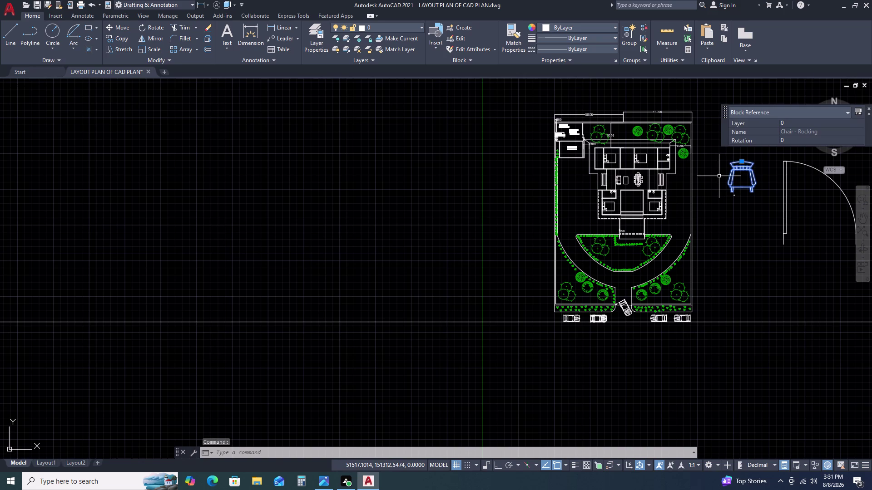
text(M)
key(space)
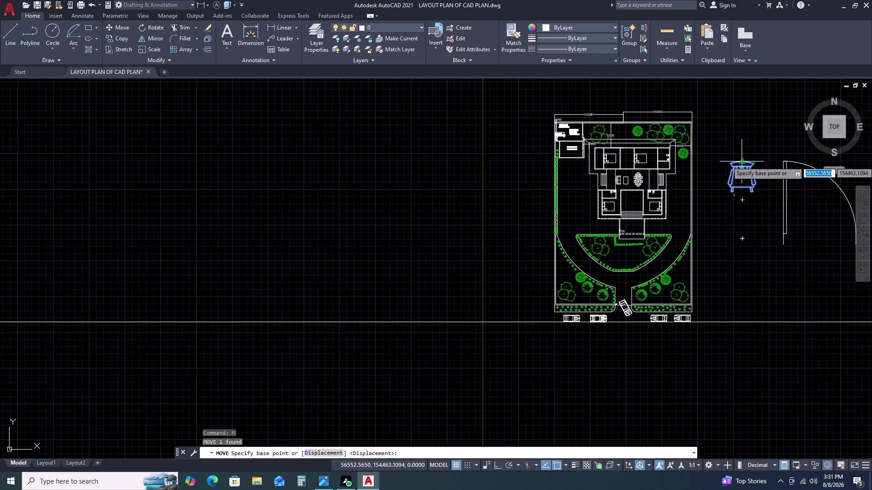
double_click(740, 162)
scroll(up, 3)
scroll(up, 3)
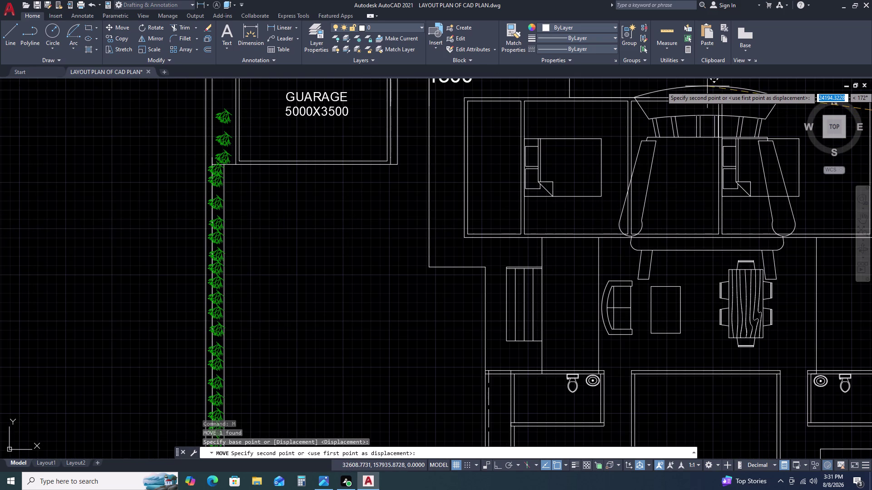
double_click(711, 87)
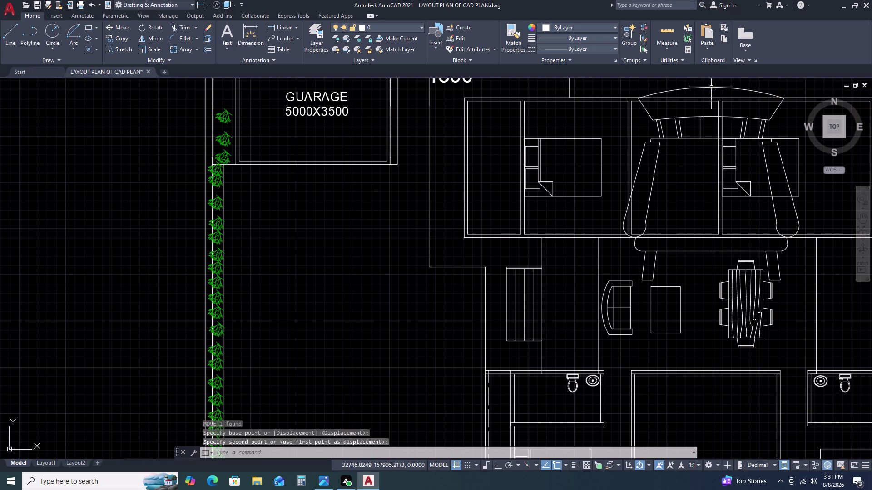
Select the placed chair and run a mistaken SAC command, then cancel it.
double_click(651, 258)
double_click(643, 254)
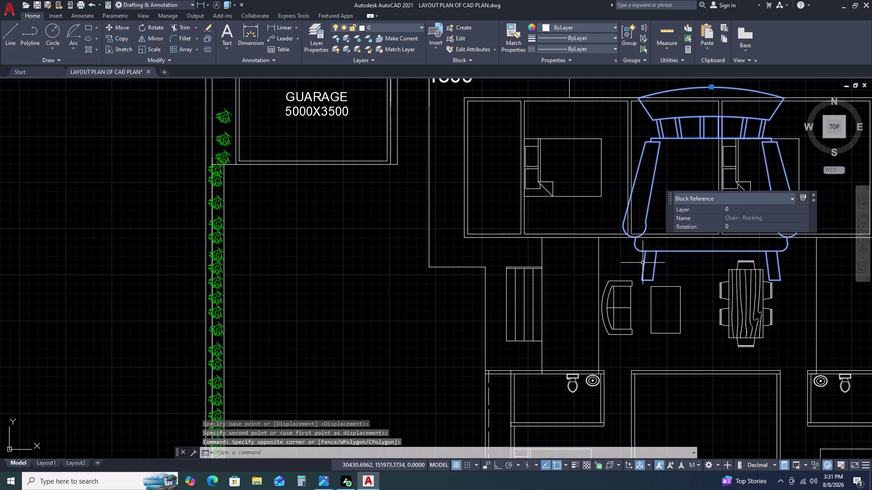
text(SAC)
key(space)
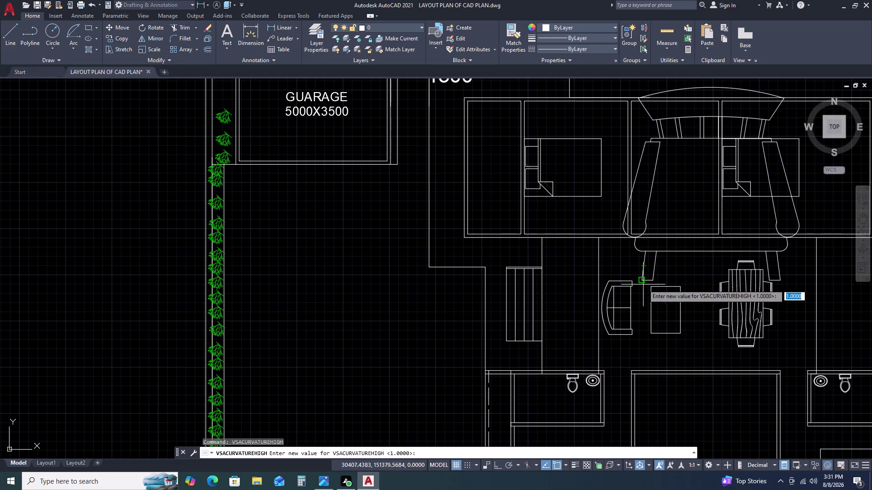
click(642, 280)
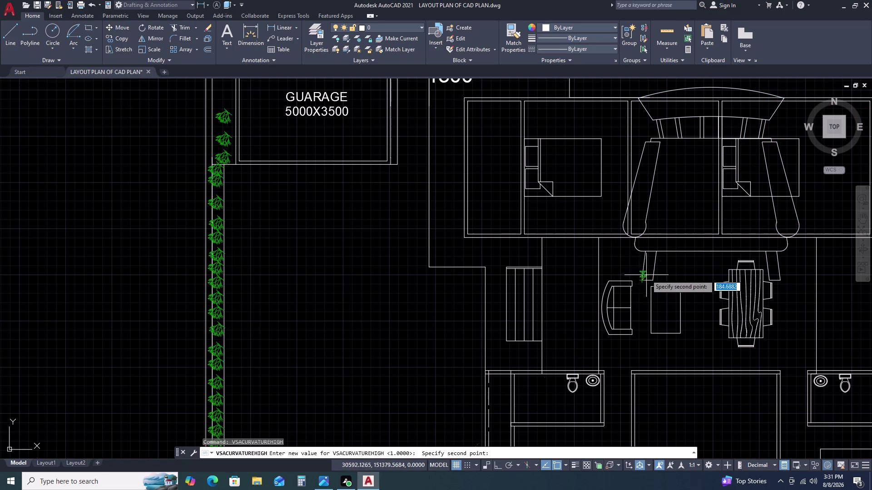
click(657, 272)
click(656, 271)
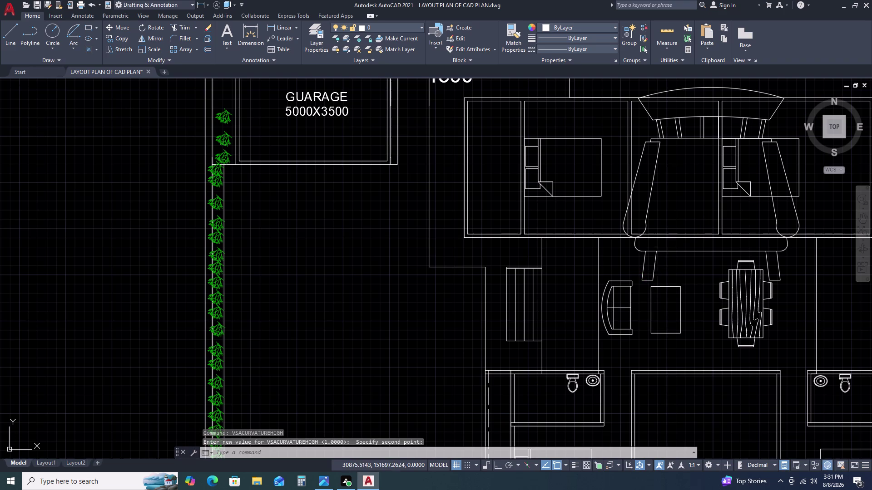
Scale the rocking chair down to about a tenth of its size.
double_click(637, 264)
text(SC)
key(space)
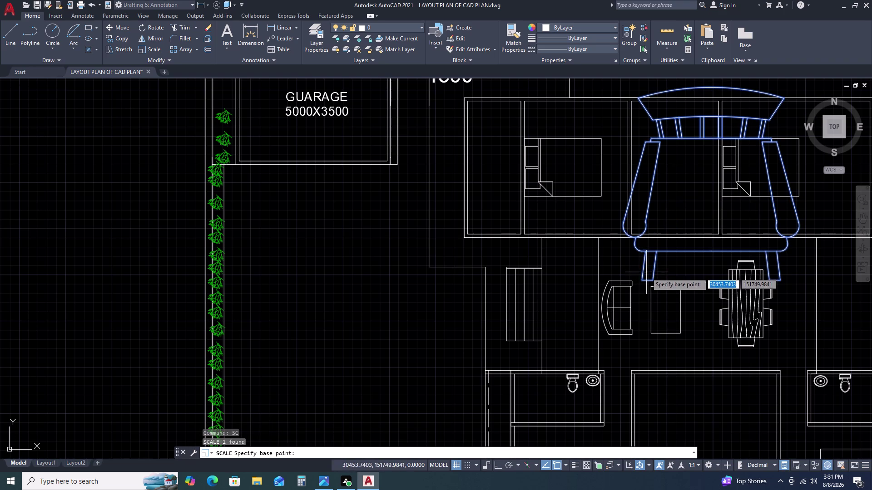
click(640, 280)
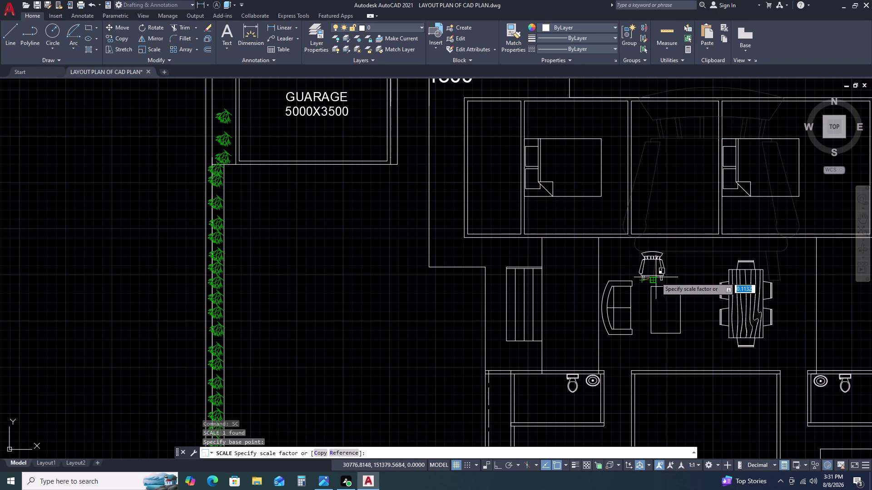
click(655, 278)
Move the shrunken chair to sit above the small table.
middle_drag(685, 273, 629, 223)
click(600, 217)
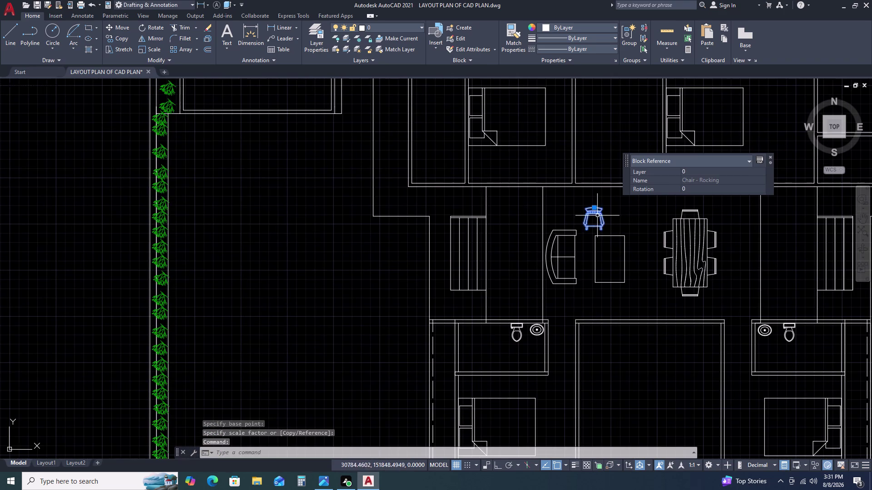
text(M)
key(space)
click(614, 230)
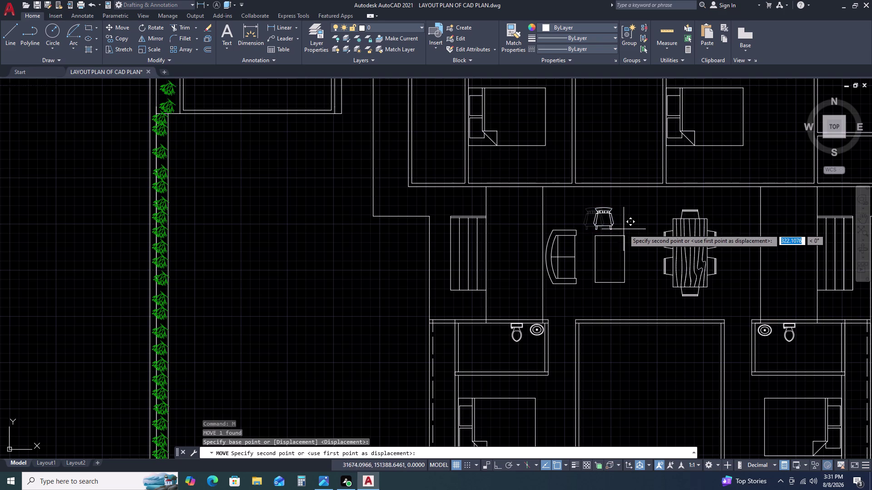
double_click(629, 229)
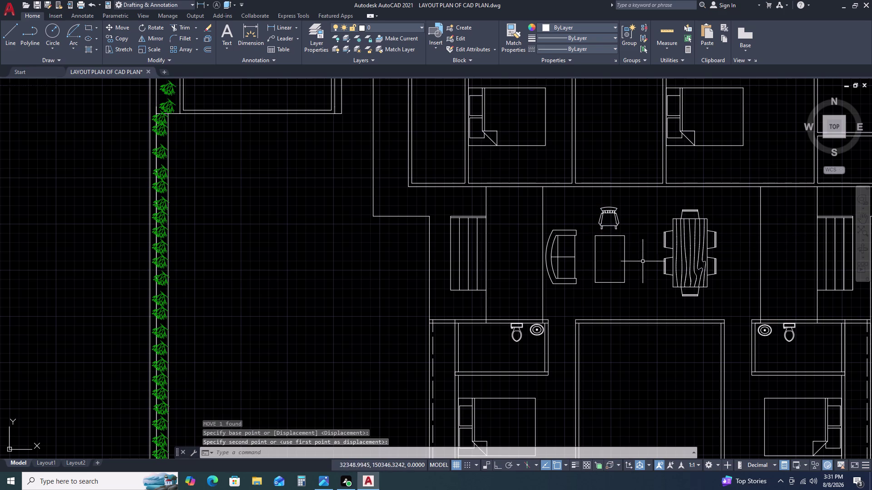
Mirror the armchair across a horizontal line through the centre table, with Ortho on.
middle_drag(634, 281, 576, 239)
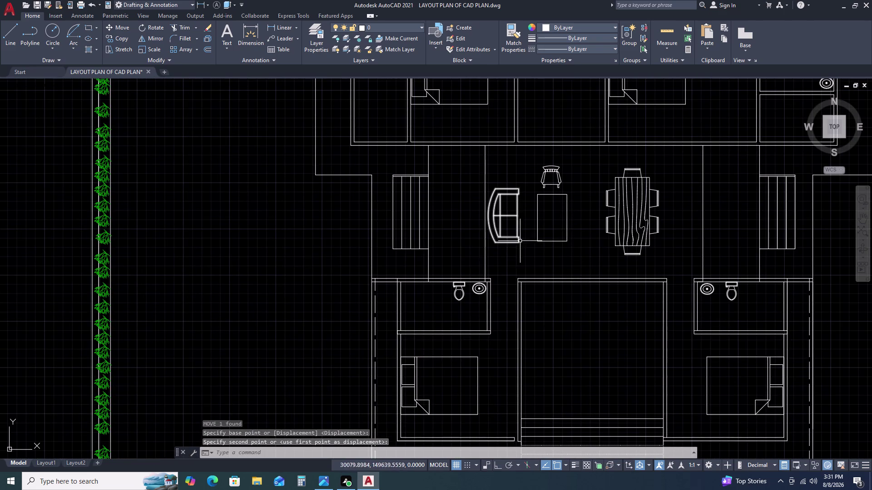
click(561, 177)
click(550, 168)
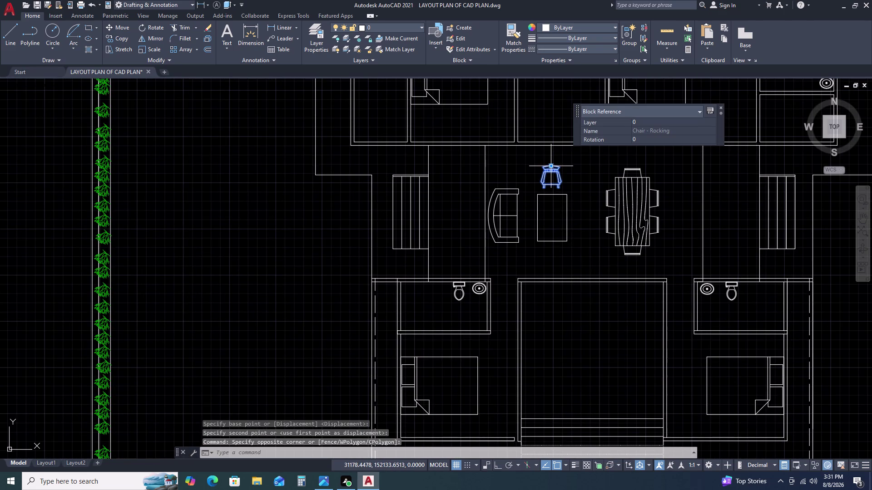
text(MI)
key(space)
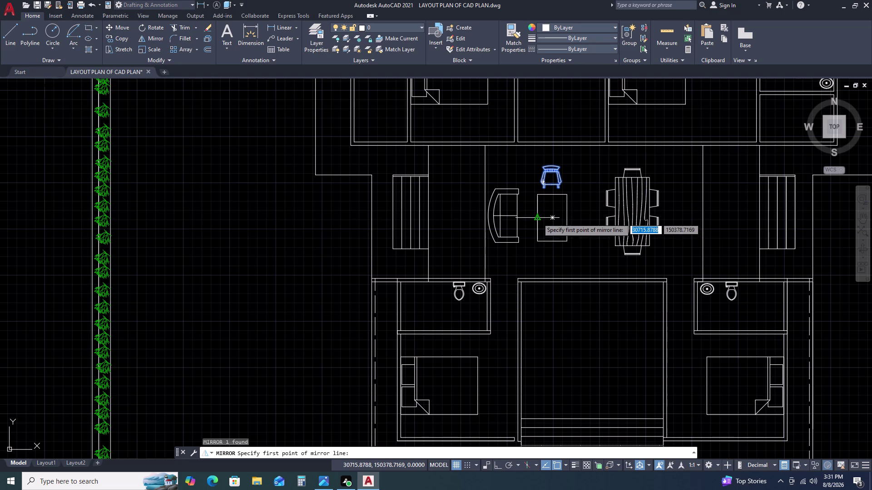
double_click(538, 219)
key(F8)
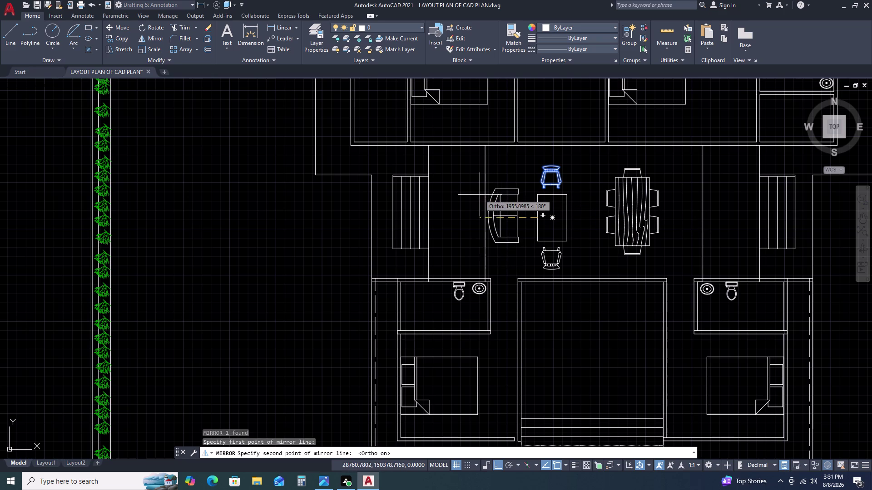
triple_click(480, 195)
drag(506, 226, 479, 195)
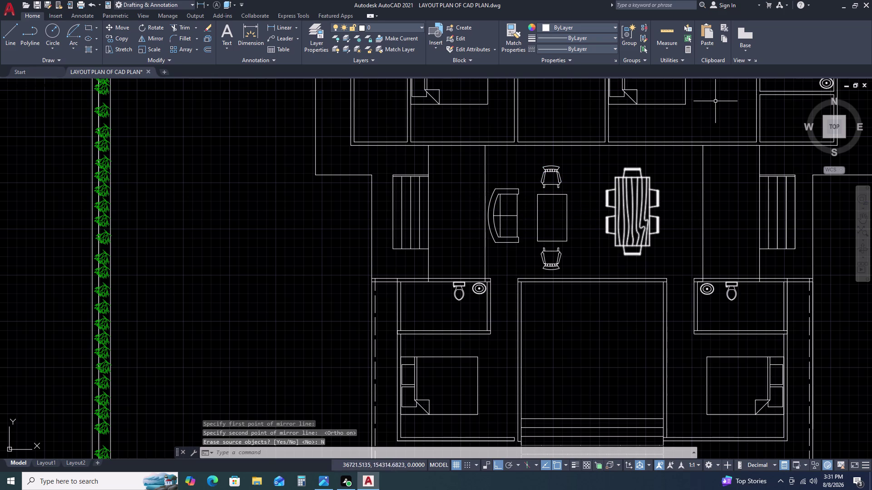
click(590, 206)
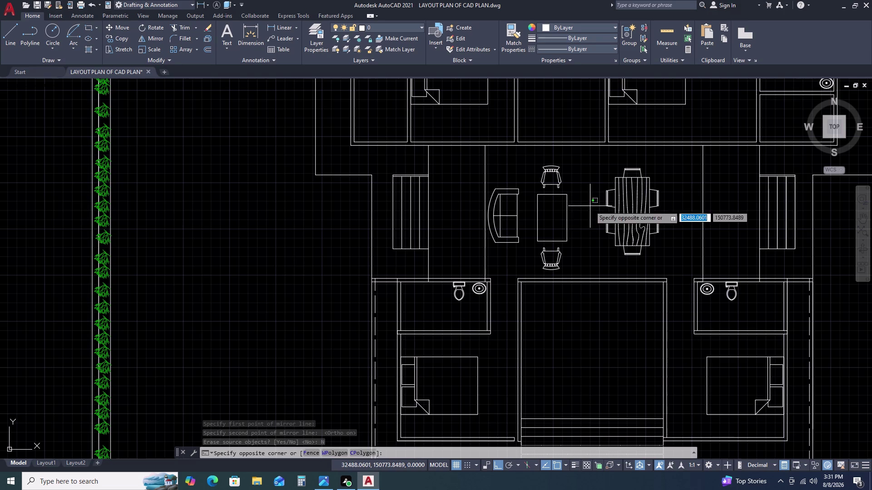
double_click(563, 222)
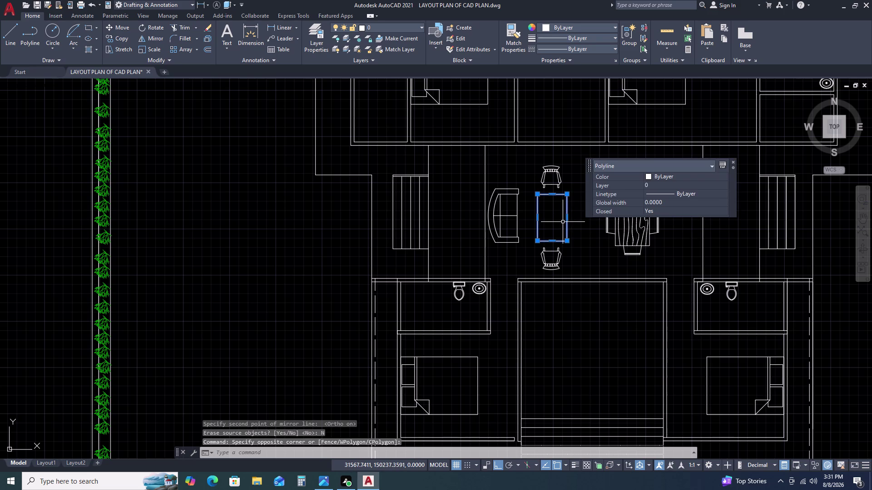
Offset the centre table outline 50 units inward.
text(O)
key(space)
text(5)
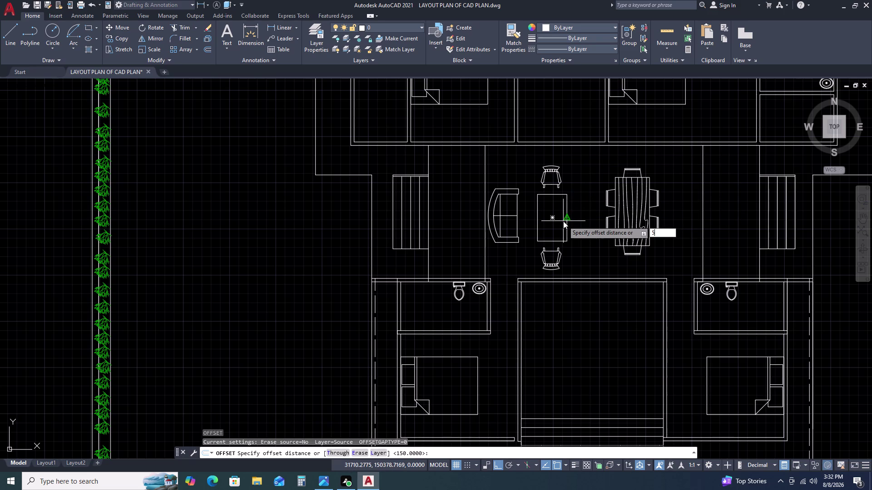
text(0)
key(space)
click(564, 233)
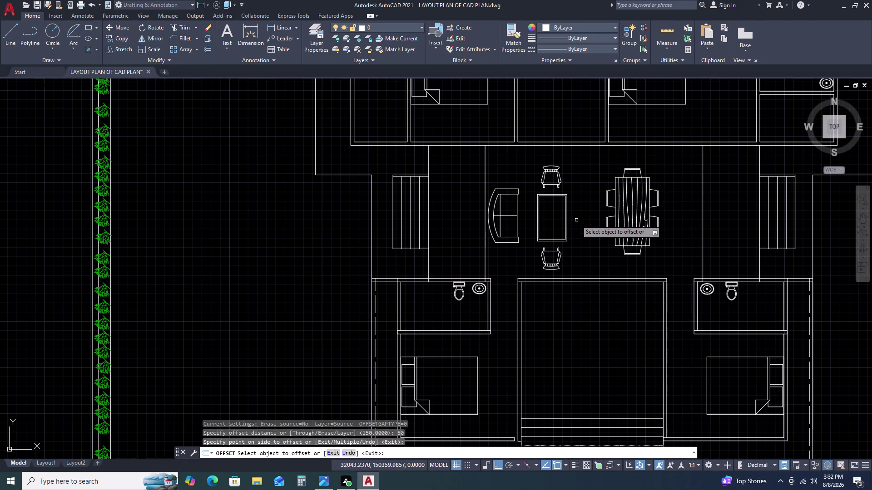
key(Escape)
Select the door block beside the site and scale it down with SC.
scroll(down, 3)
middle_drag(596, 253, 550, 216)
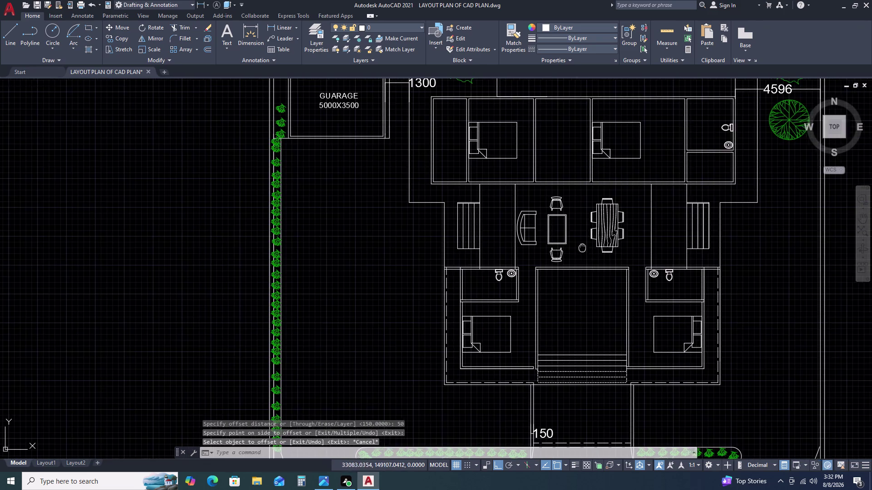
scroll(down, 3)
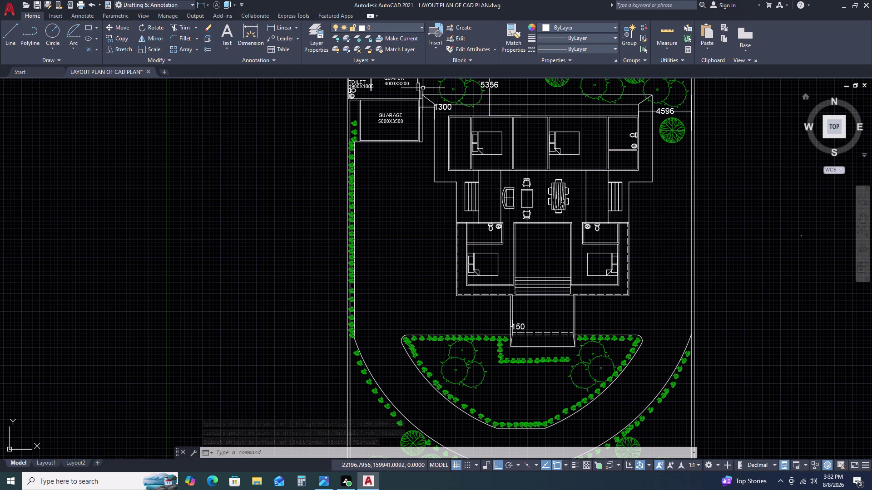
scroll(down, 3)
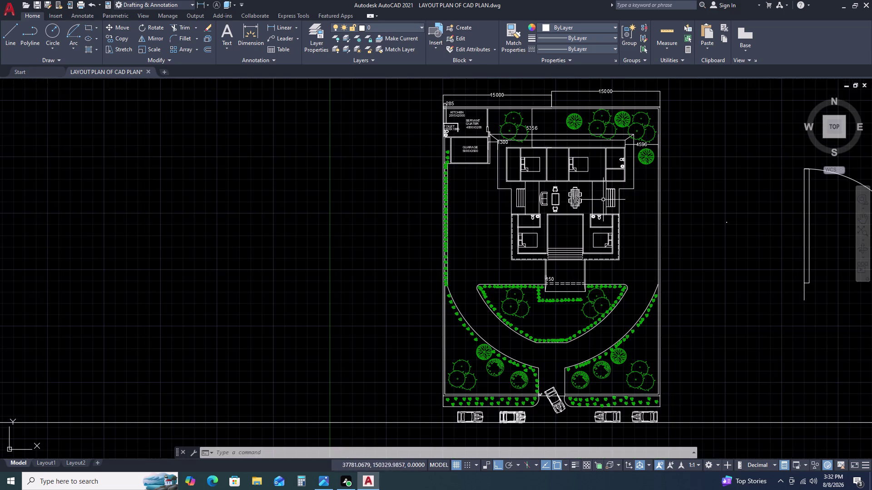
middle_drag(631, 222, 562, 182)
scroll(down, 3)
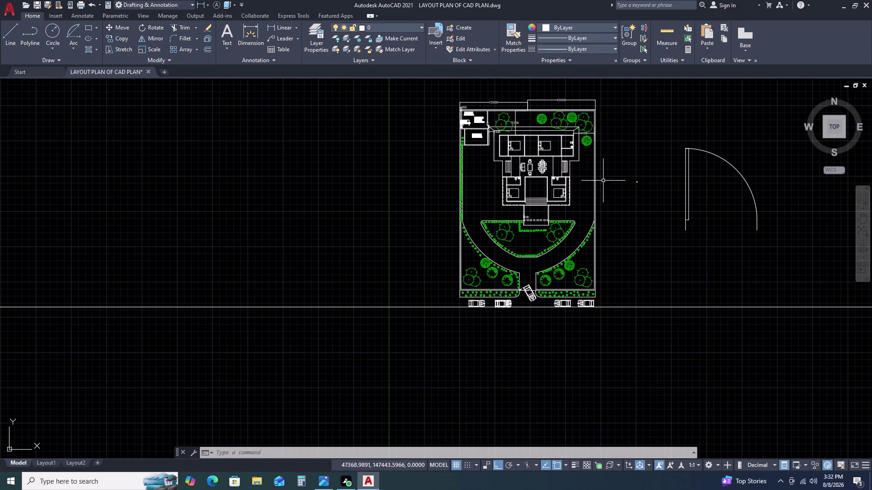
scroll(up, 3)
scroll(down, 3)
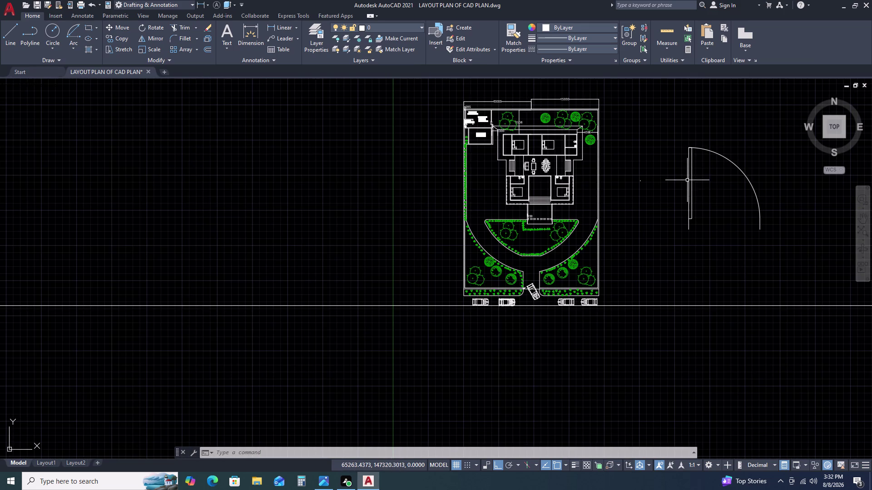
double_click(687, 181)
double_click(682, 154)
double_click(705, 180)
click(671, 130)
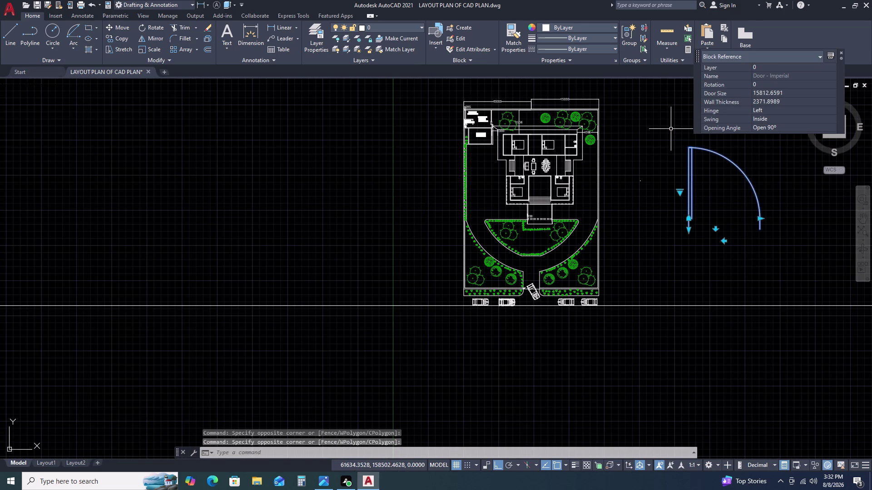
text(SC)
key(space)
click(676, 155)
click(671, 183)
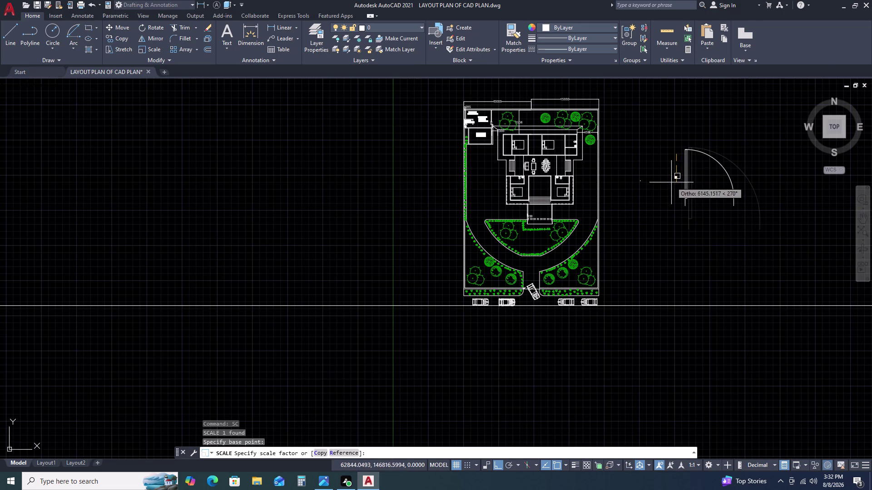
click(711, 158)
Scale the door block down a second time.
text(SC)
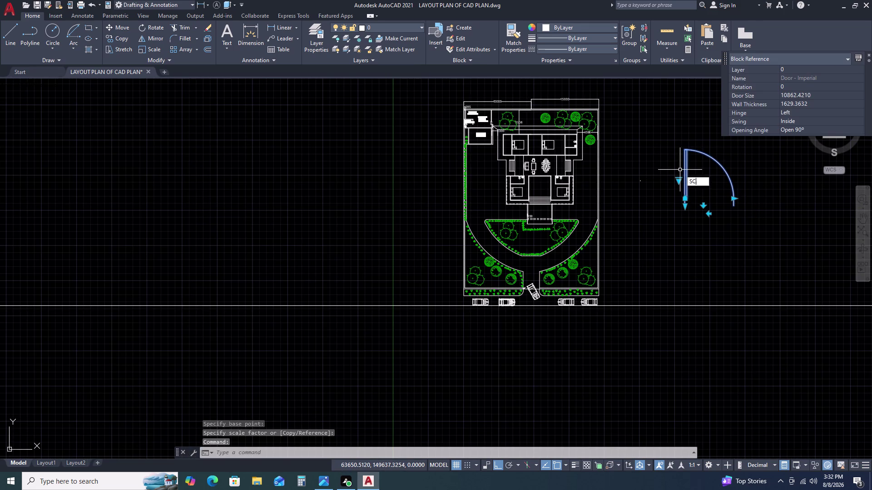
key(space)
click(680, 170)
click(682, 176)
click(691, 170)
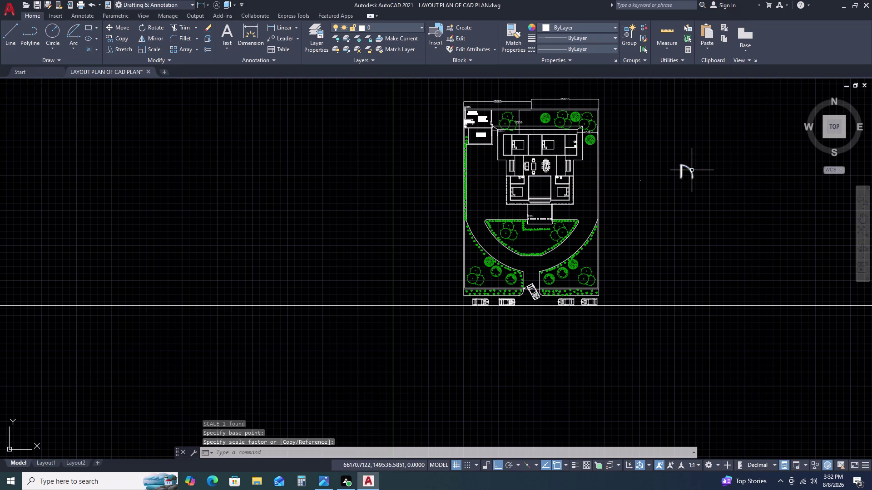
Move the door block into the central room with Ortho off.
key(m)
key(space)
double_click(689, 169)
scroll(up, 3)
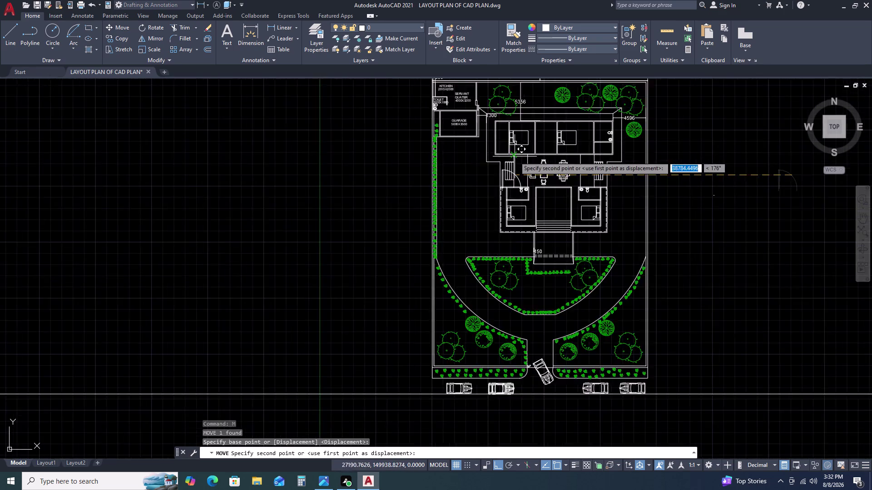
key(F8)
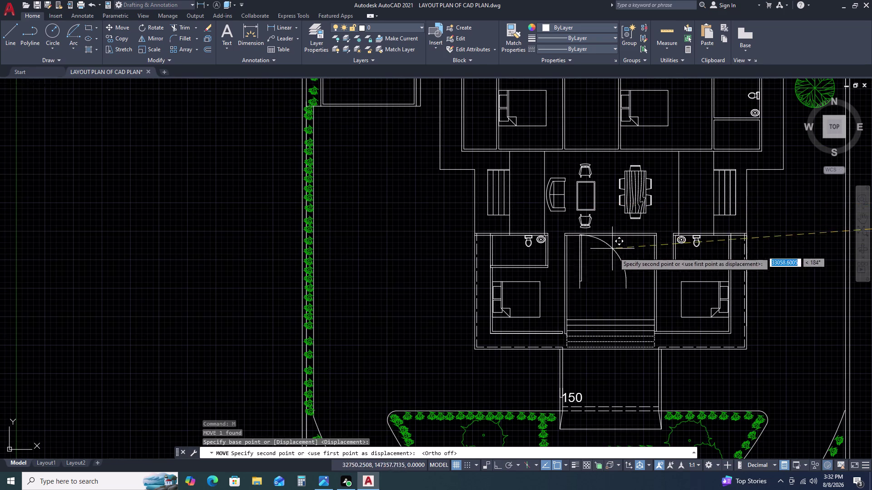
click(622, 260)
middle_drag(620, 249, 609, 216)
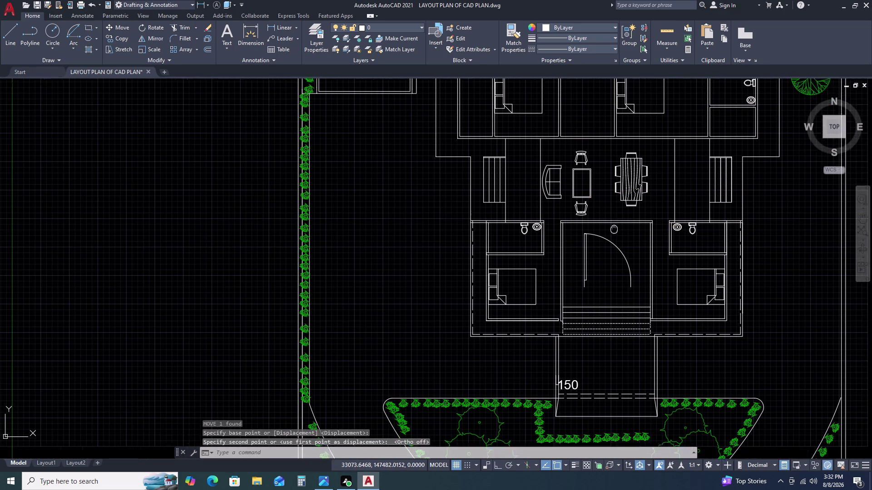
middle_drag(609, 216, 607, 212)
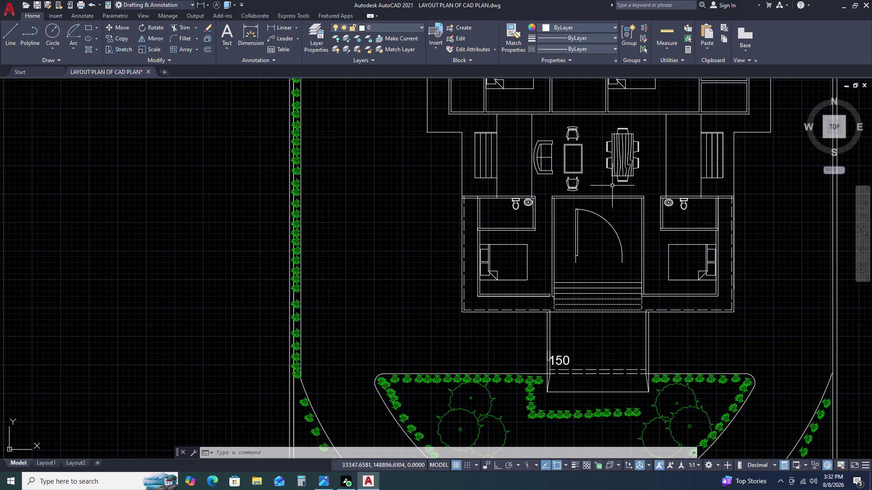
Select the door in the central room and shrink it further.
scroll(down, 3)
scroll(up, 3)
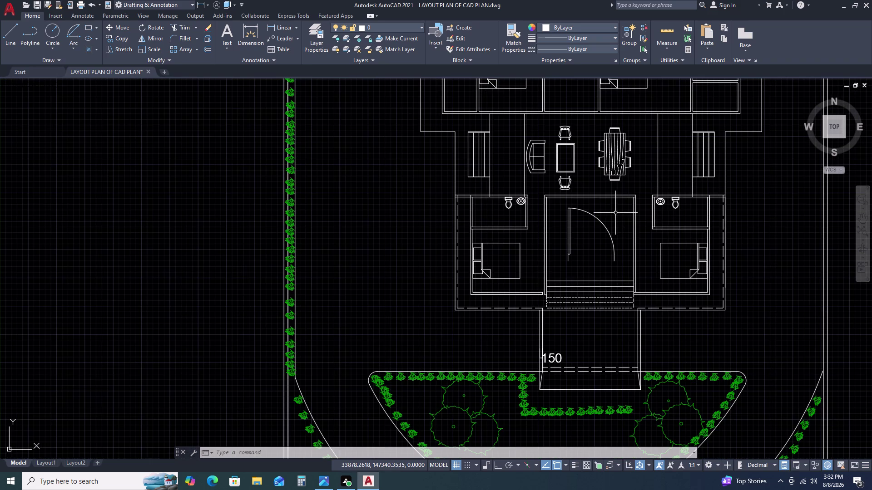
double_click(615, 213)
click(600, 231)
text(SC)
key(space)
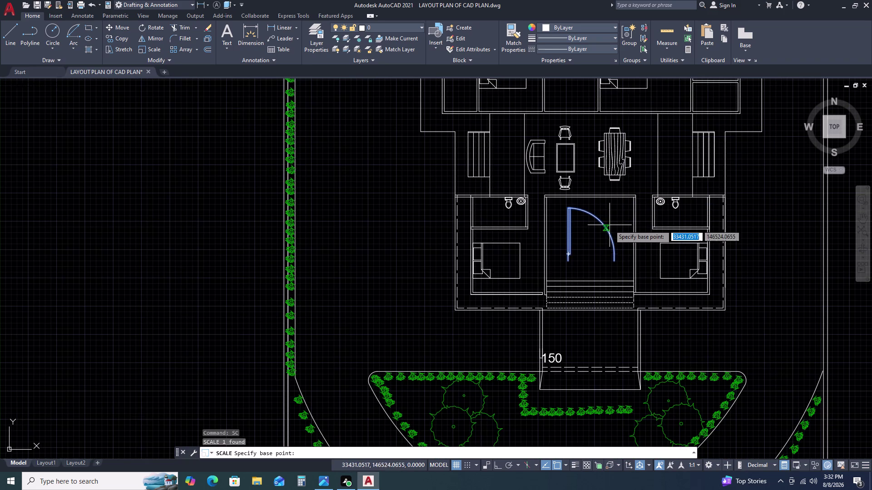
click(609, 227)
double_click(601, 235)
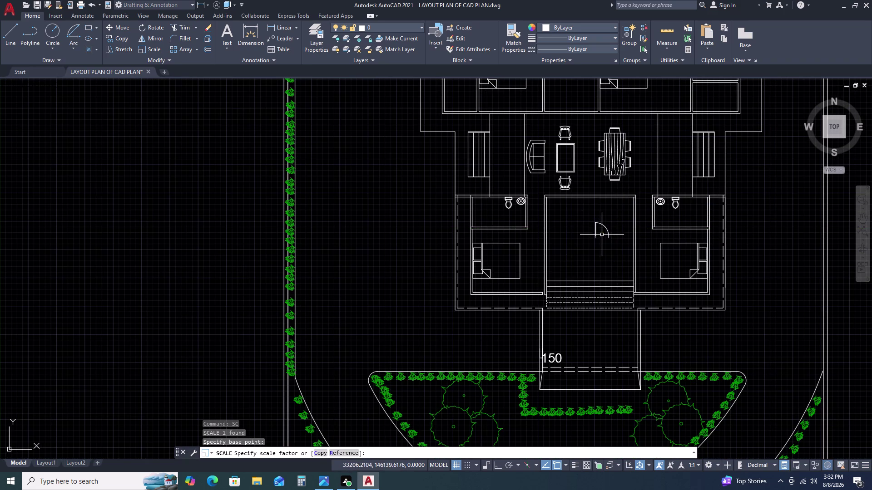
click(616, 228)
click(600, 238)
Move the door to sit beside the dining table, then reselect it.
key(m)
key(space)
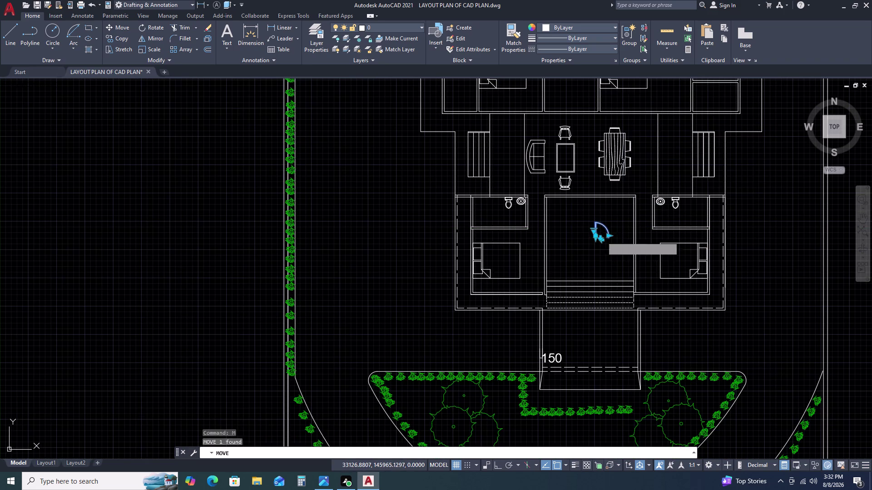
double_click(602, 236)
scroll(down, 3)
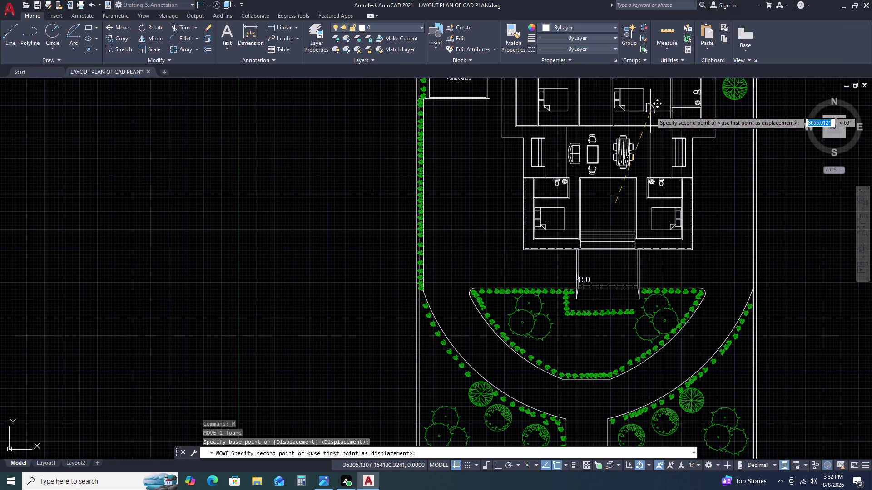
middle_drag(651, 111, 590, 136)
middle_click(588, 138)
middle_click(577, 143)
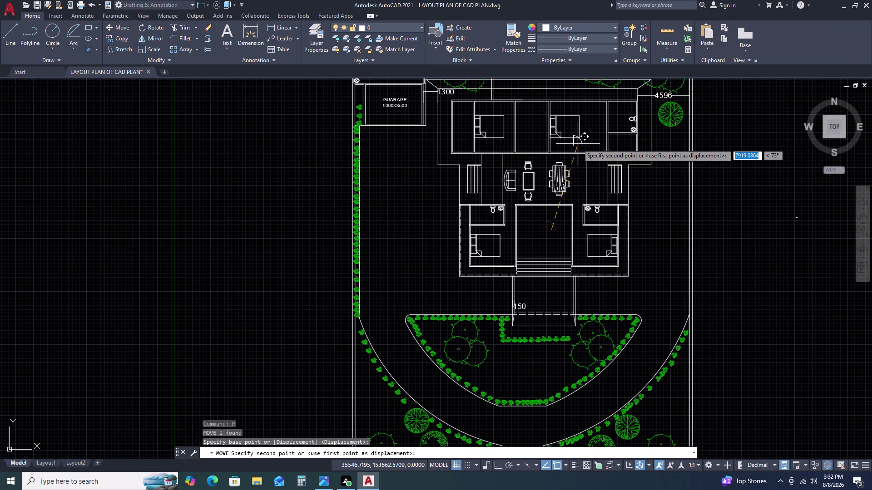
scroll(up, 3)
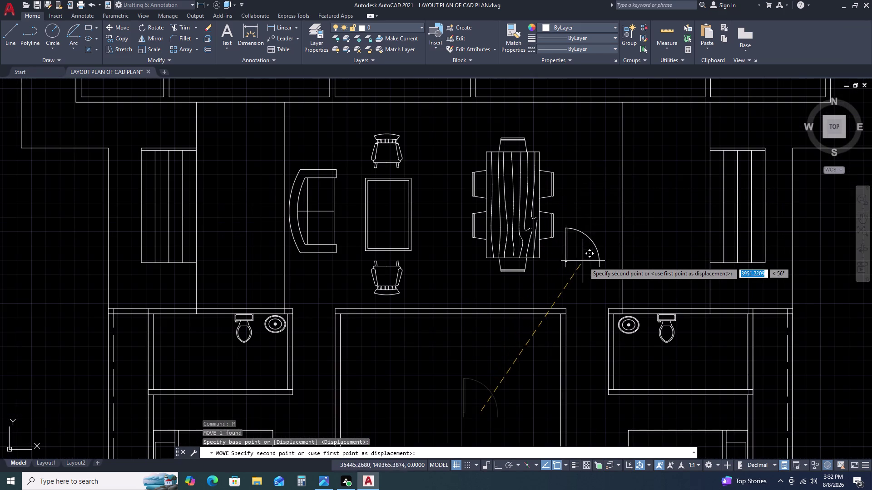
click(589, 262)
key(Escape)
double_click(598, 228)
double_click(589, 244)
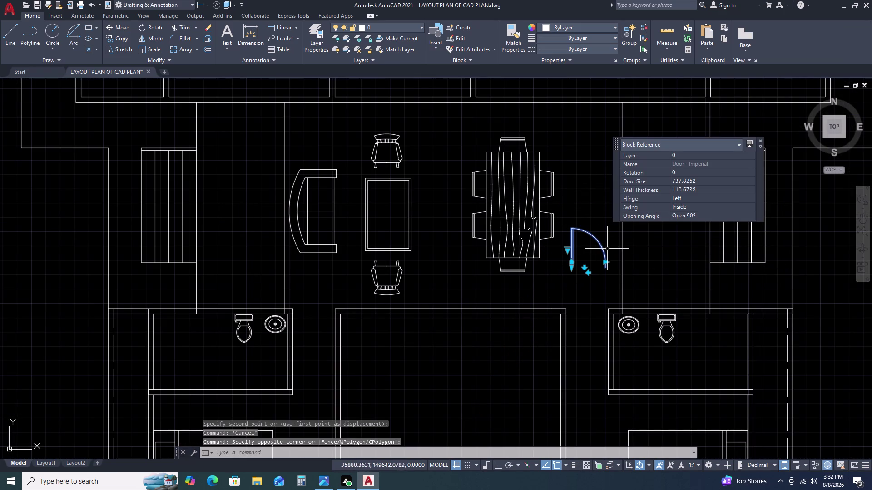
Rotate the door block beside the dining table into position.
text(RO)
key(space)
click(609, 249)
drag(610, 250, 612, 240)
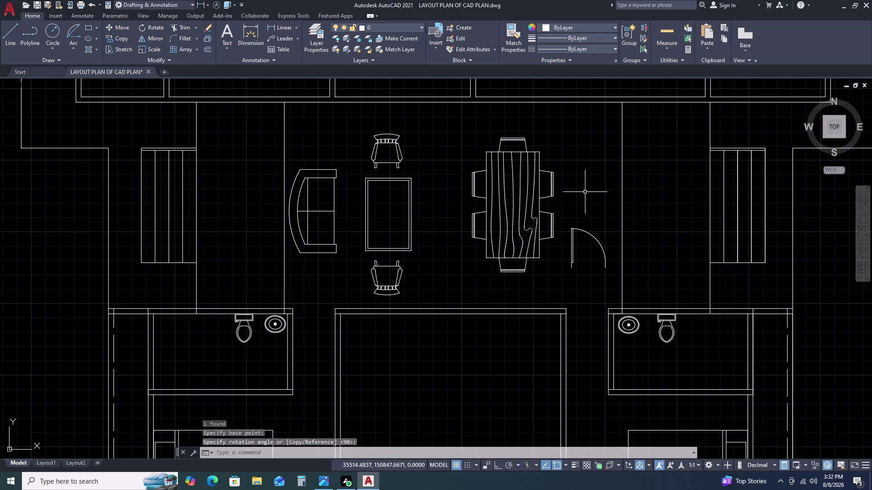
triple_click(592, 208)
click(573, 245)
key(r)
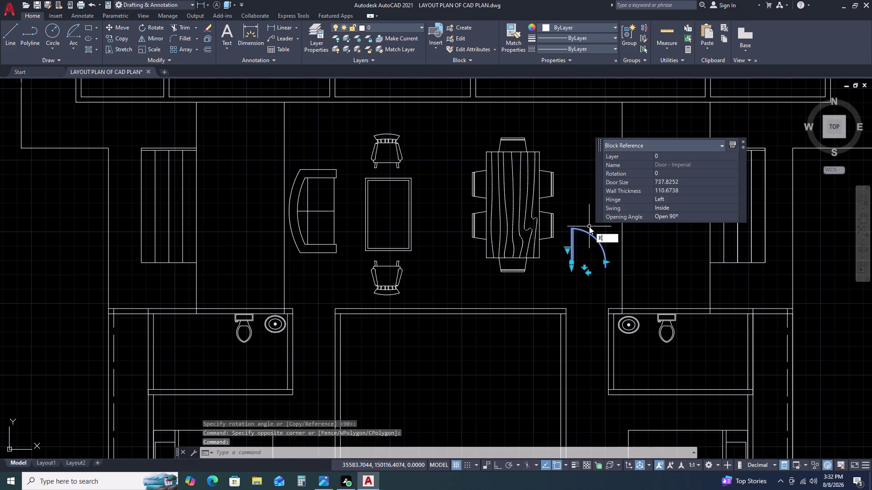
text(O)
key(space)
double_click(589, 226)
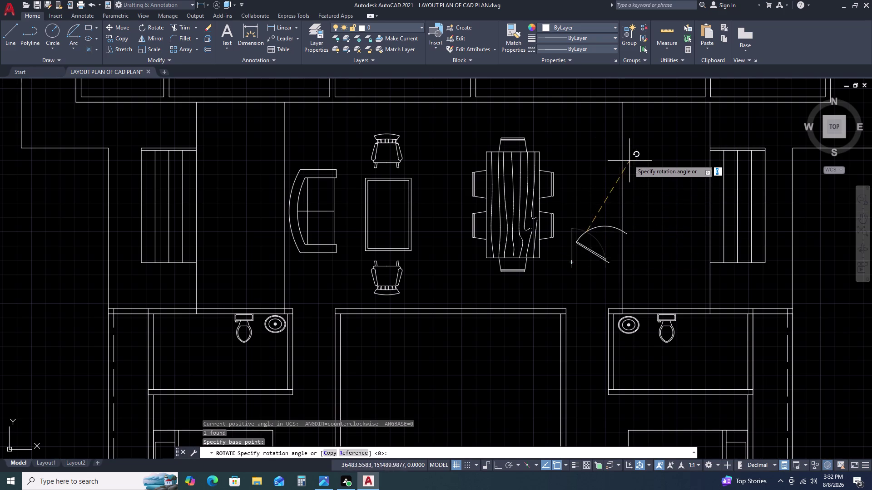
key(F8)
click(604, 152)
click(605, 261)
drag(604, 262, 601, 252)
click(599, 214)
Mirror the rotated door across a picked line, keeping the source leaf.
text(MI)
key(space)
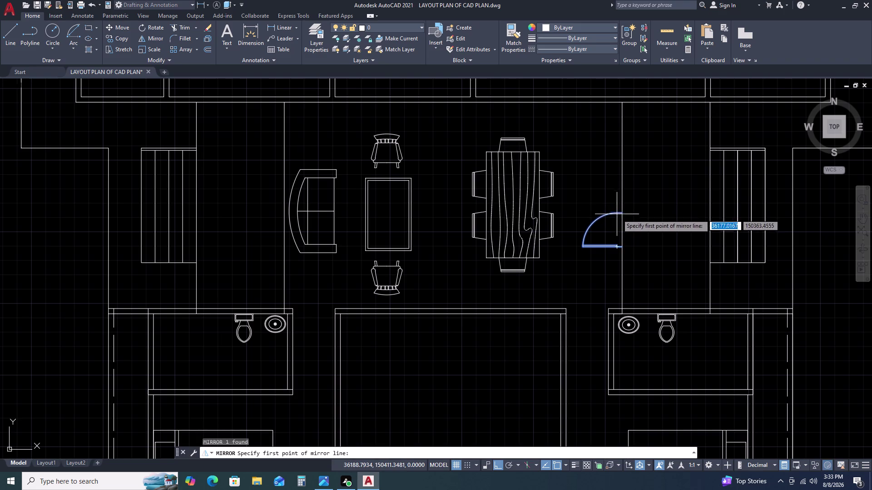
click(621, 214)
double_click(590, 207)
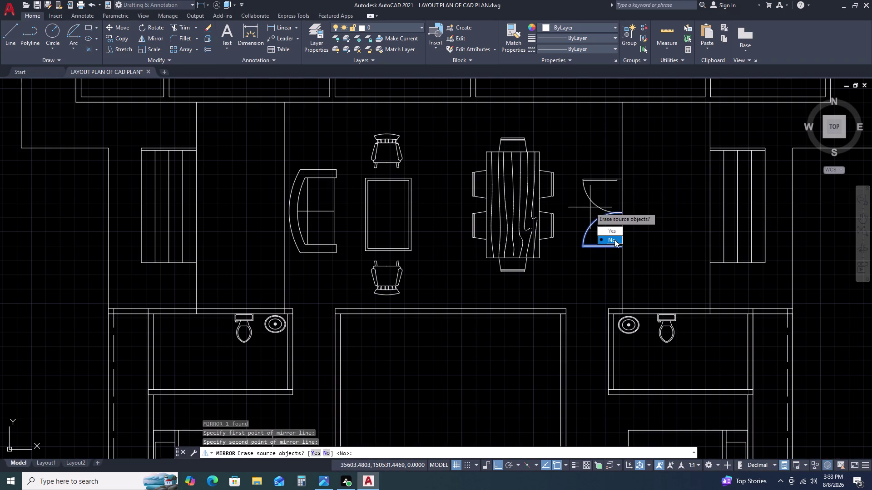
drag(614, 239, 590, 207)
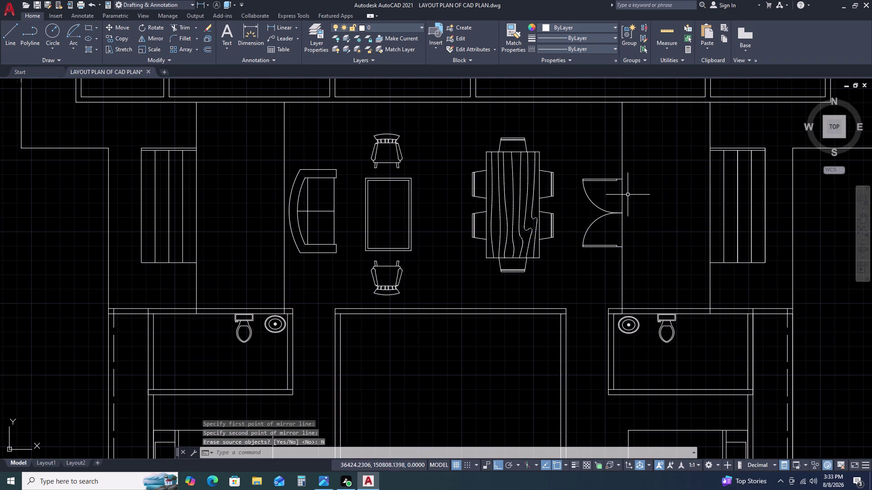
scroll(down, 3)
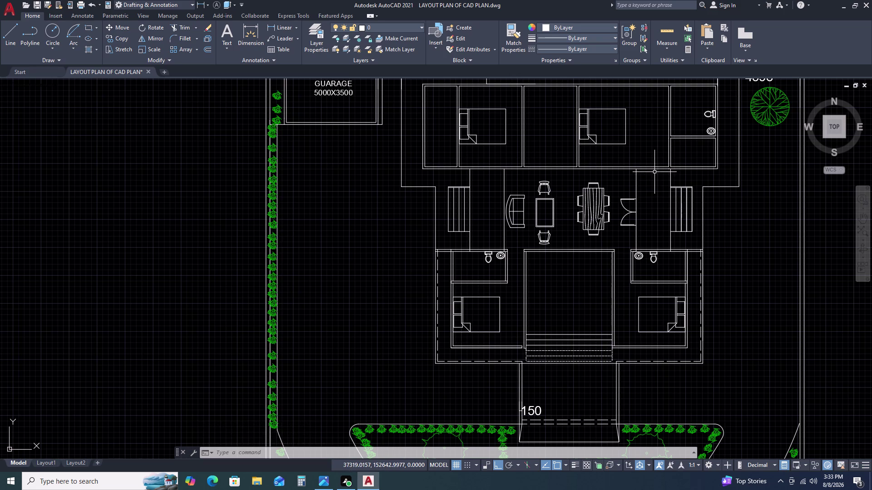
Offset the wall line 75 units beside the double door.
scroll(up, 3)
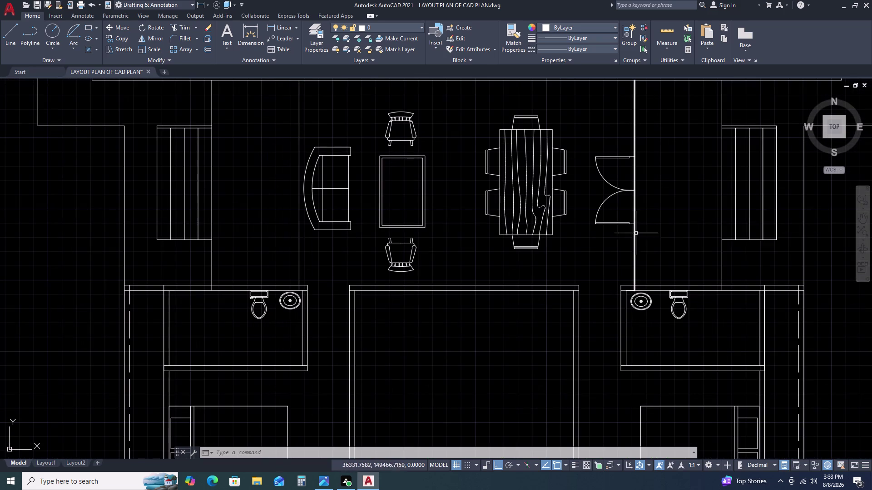
click(637, 235)
double_click(629, 243)
text(O)
key(space)
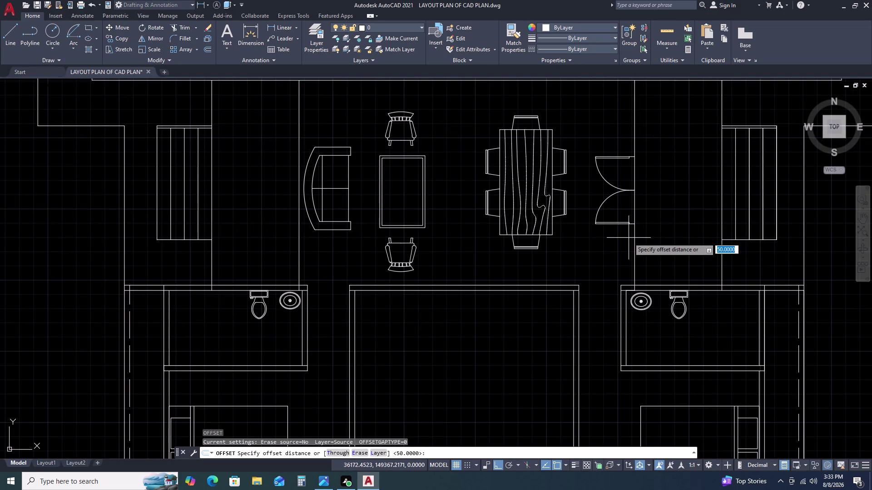
text(75)
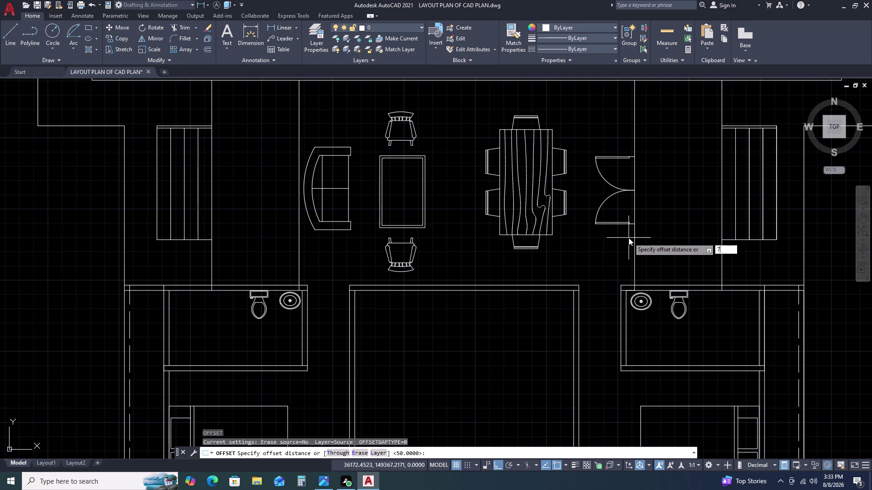
key(space)
click(623, 239)
double_click(630, 245)
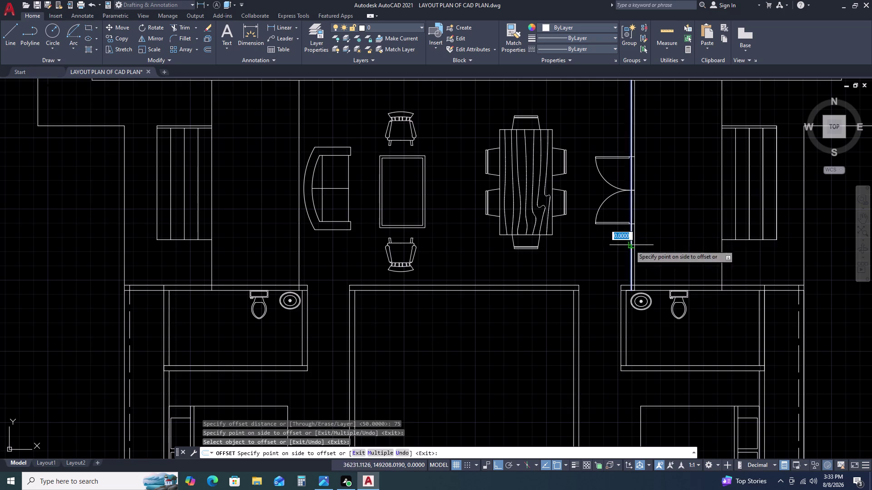
click(623, 247)
key(Escape)
Fence-trim the wall lines across the door opening.
text(TR)
key(space)
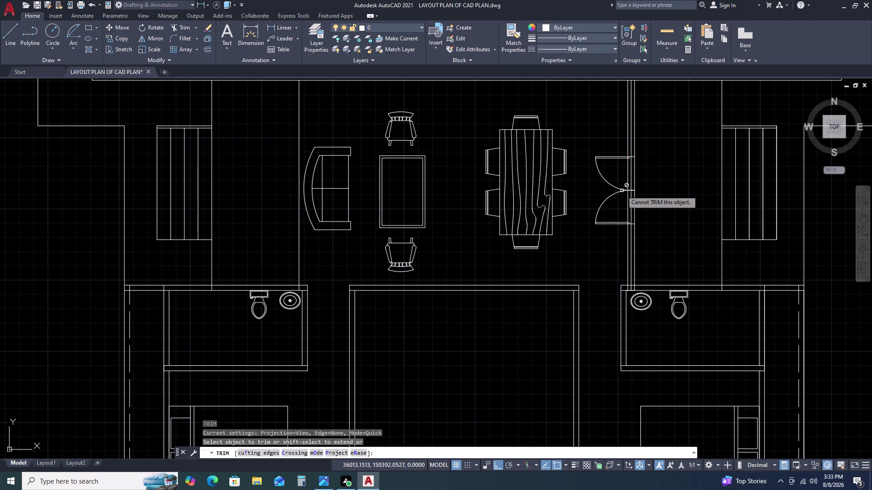
scroll(up, 3)
double_click(640, 172)
click(631, 174)
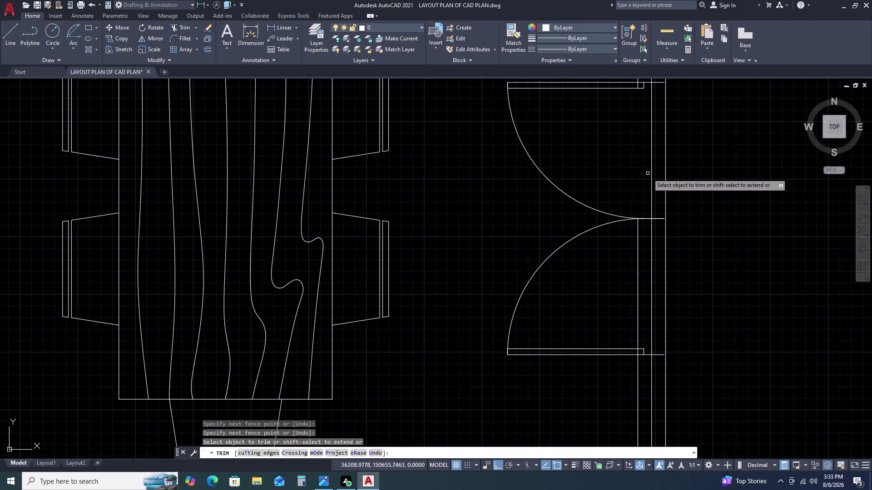
click(650, 173)
double_click(653, 174)
click(653, 266)
drag(654, 266, 646, 265)
double_click(631, 267)
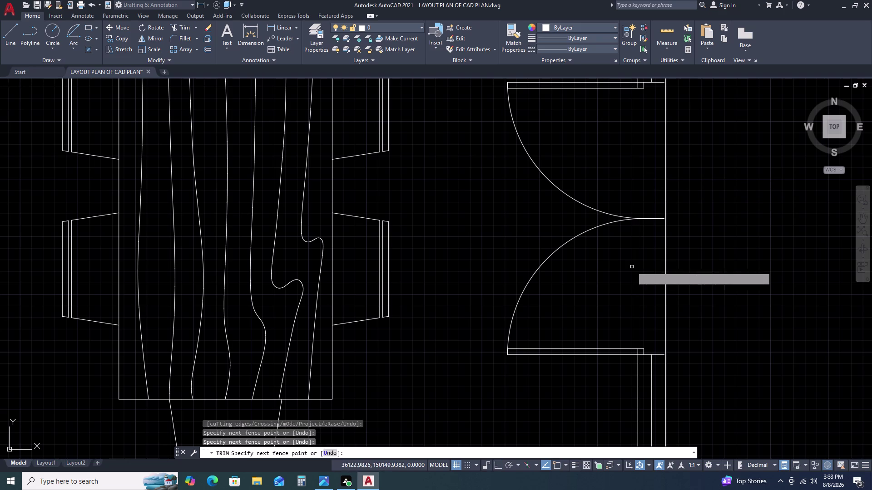
key(Escape)
scroll(down, 3)
scroll(down, 3)
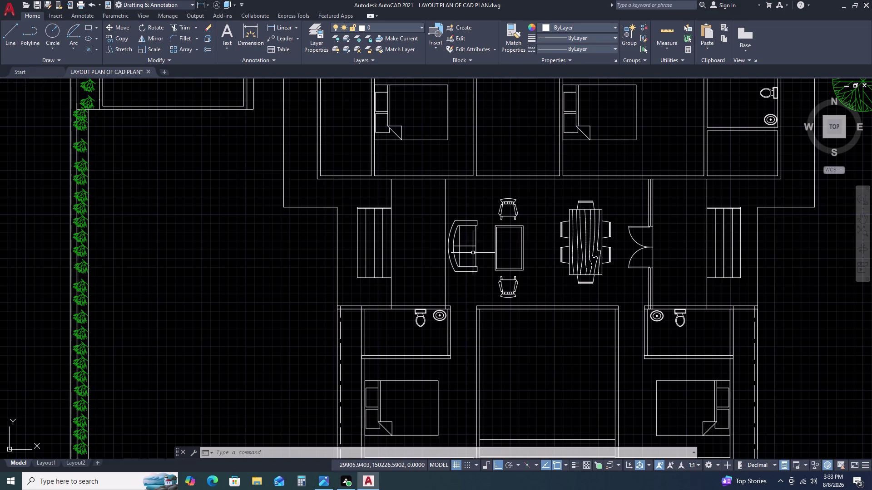
Select the roundback loveseat and try moving it, then cancel the failed attempt.
scroll(down, 3)
middle_drag(472, 276, 486, 242)
middle_click(486, 242)
scroll(up, 3)
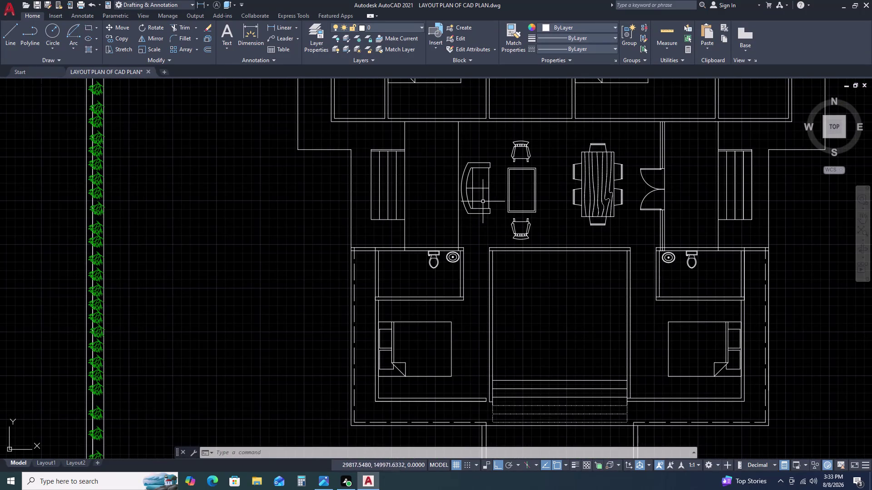
scroll(up, 3)
double_click(492, 203)
click(483, 185)
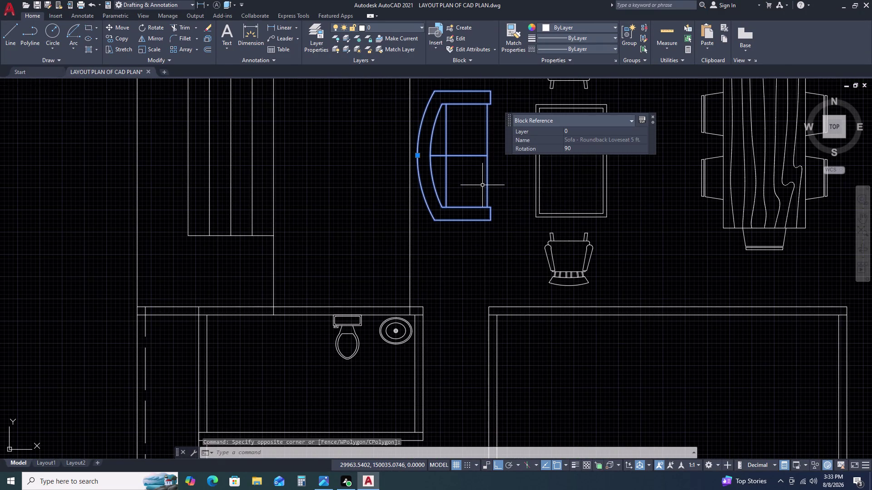
text(M)
key(space)
triple_click(483, 185)
click(500, 188)
drag(501, 189, 491, 191)
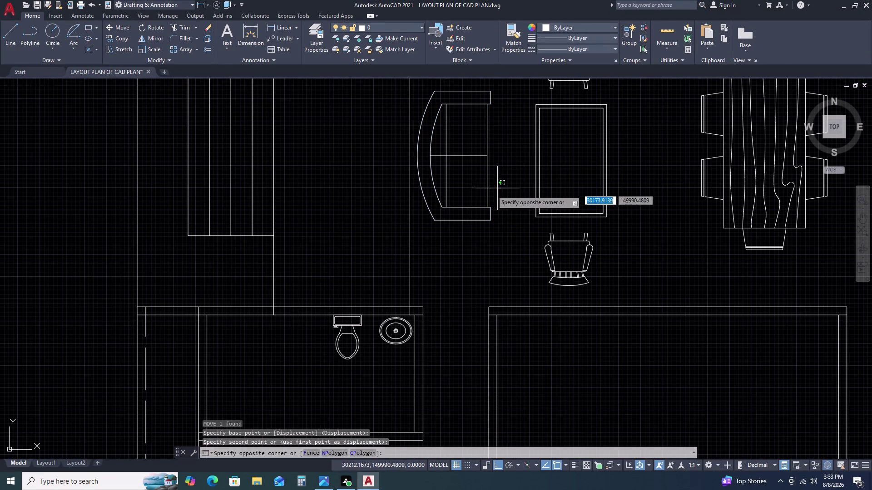
drag(478, 208, 477, 214)
click(476, 213)
key(space)
Reselect the loveseat and move it right toward the coffee table.
click(478, 212)
drag(480, 213, 499, 213)
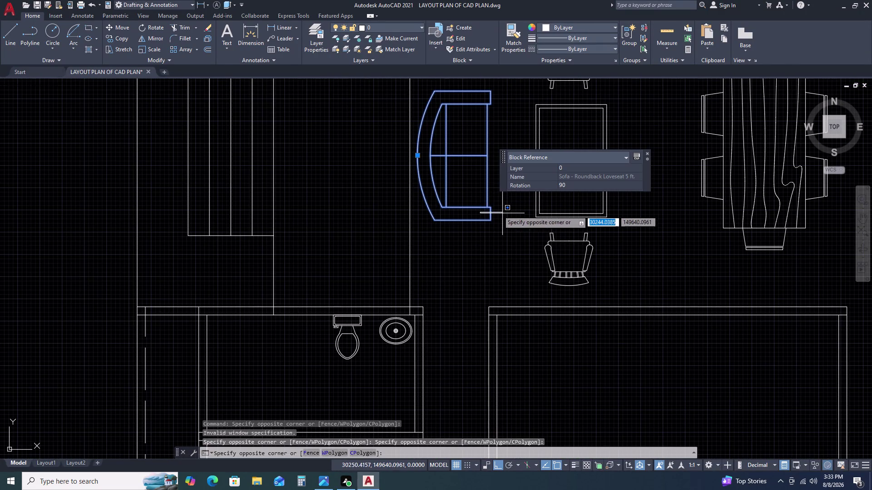
click(495, 209)
text(M)
key(space)
double_click(494, 206)
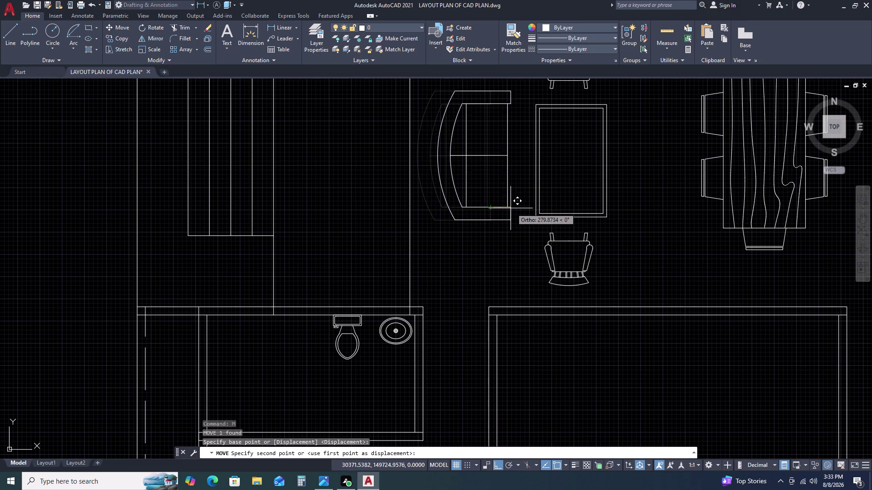
double_click(518, 212)
scroll(down, 3)
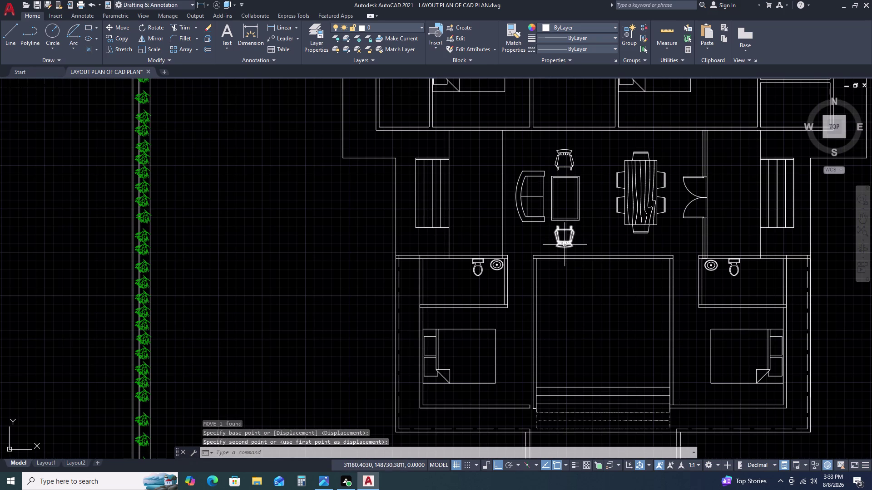
scroll(up, 3)
scroll(down, 3)
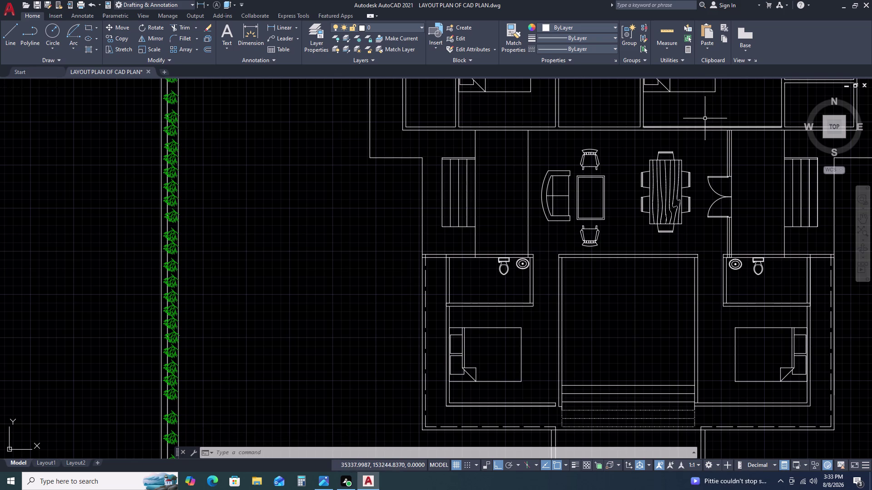
scroll(up, 3)
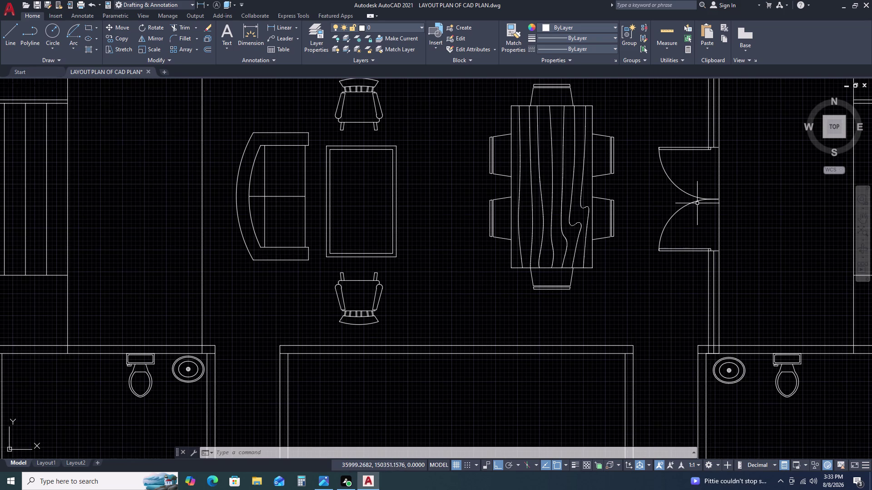
Check the lower door leaf's length with a linear dimension, then cancel it.
text(DLI)
key(space)
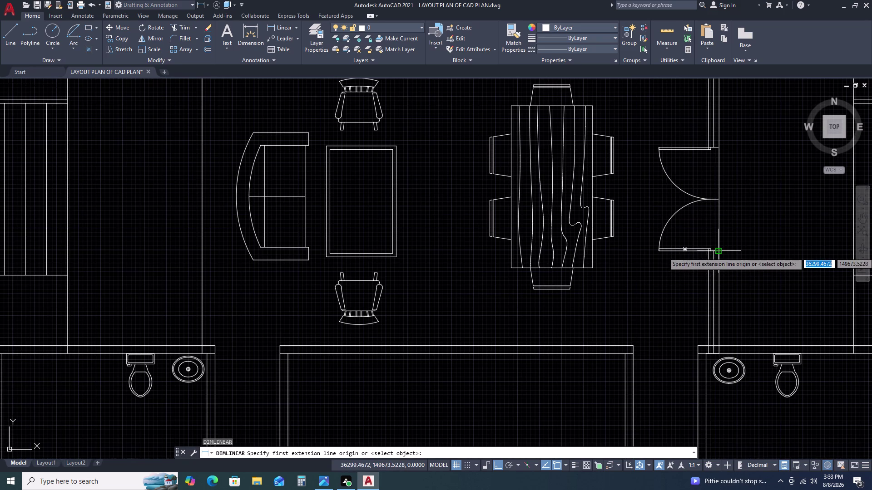
double_click(721, 253)
click(719, 200)
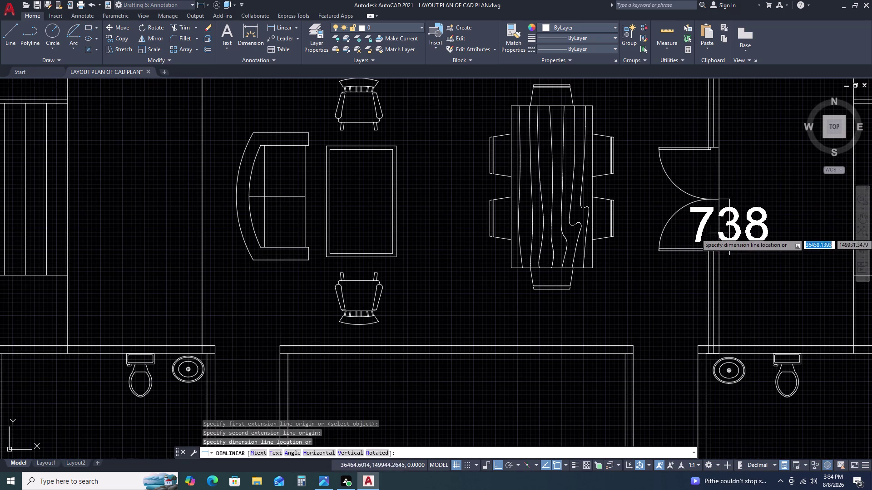
key(Escape)
scroll(down, 3)
scroll(up, 3)
middle_drag(717, 238, 686, 201)
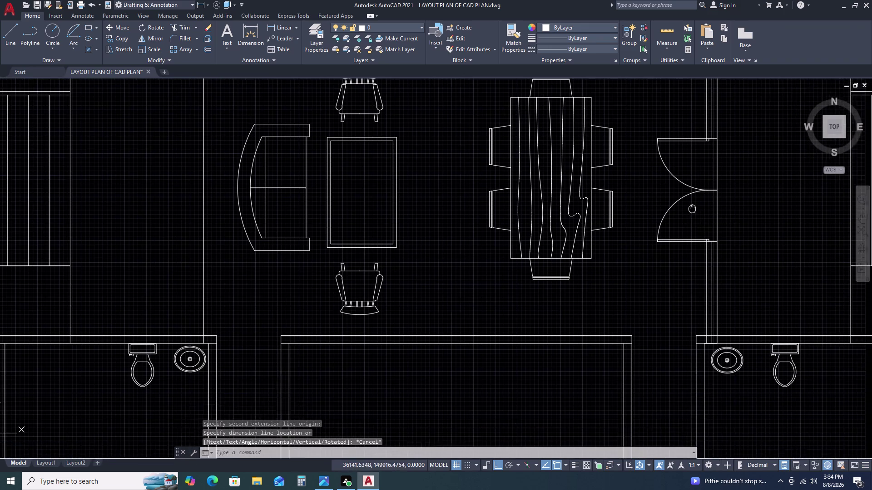
Scale the lower door leaf from its hinge by reference to a length of 60.
double_click(666, 174)
click(638, 219)
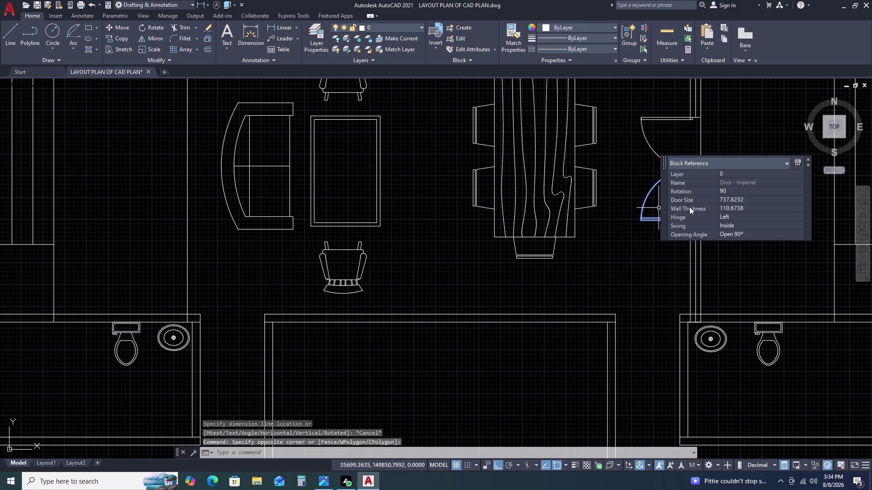
text(SC)
key(space)
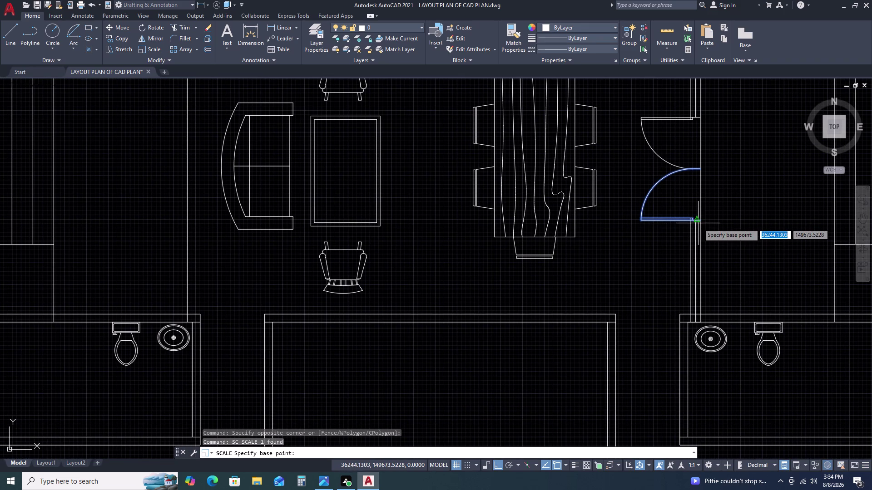
drag(703, 220, 700, 214)
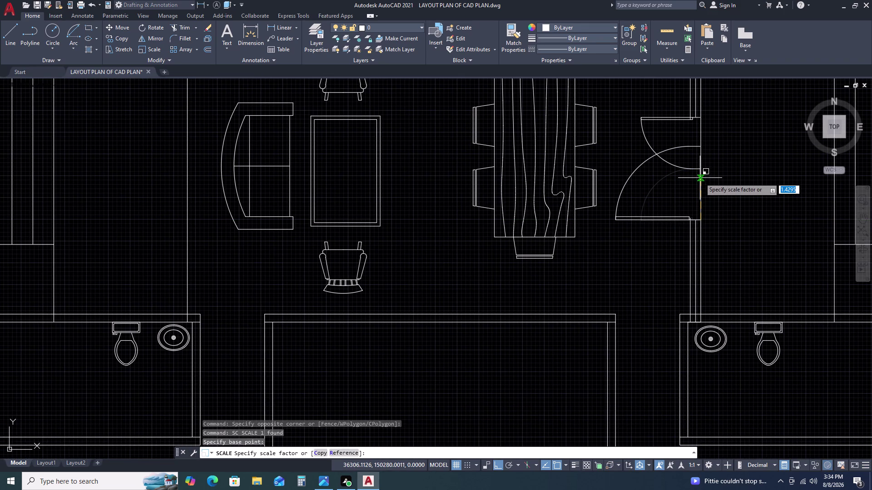
text(R)
key(space)
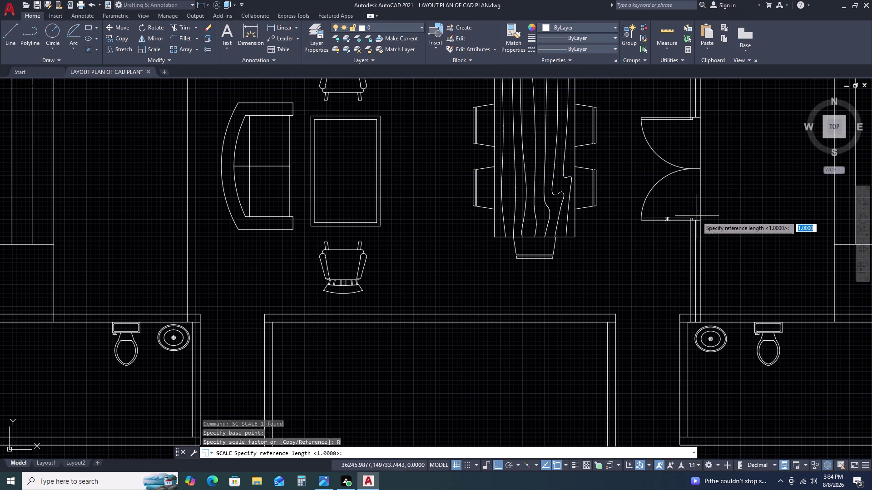
drag(701, 219, 702, 215)
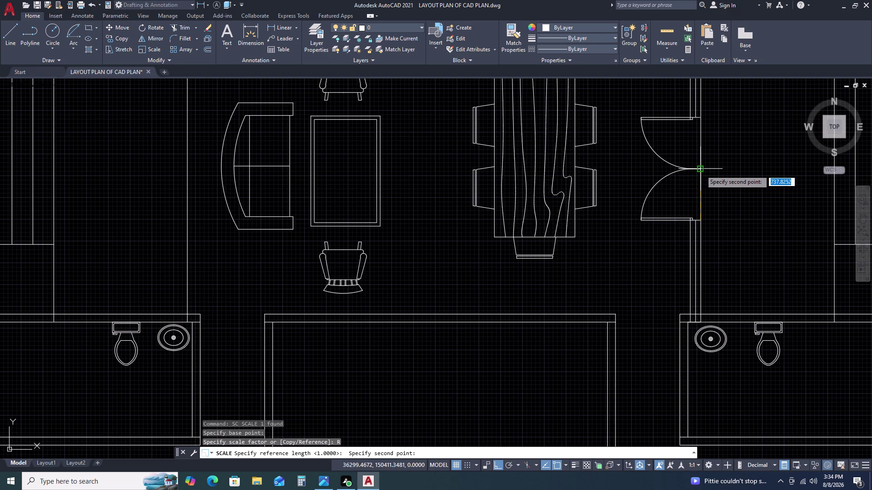
click(701, 170)
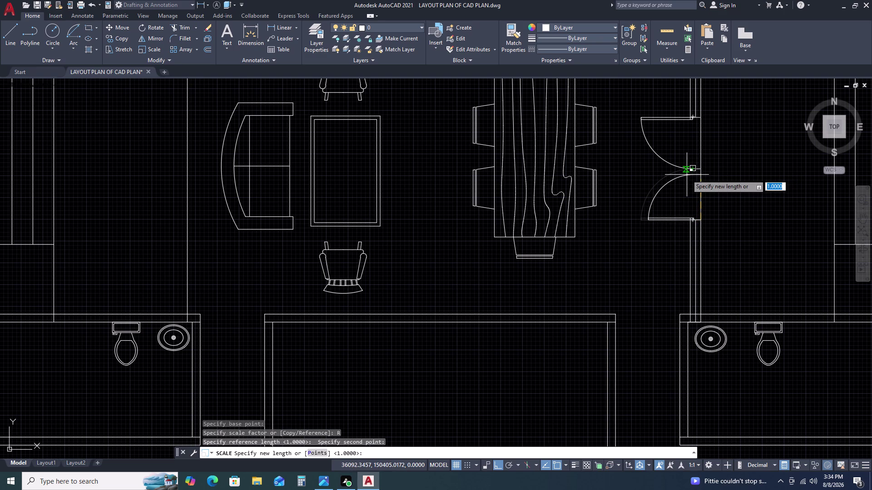
text(60)
key(space)
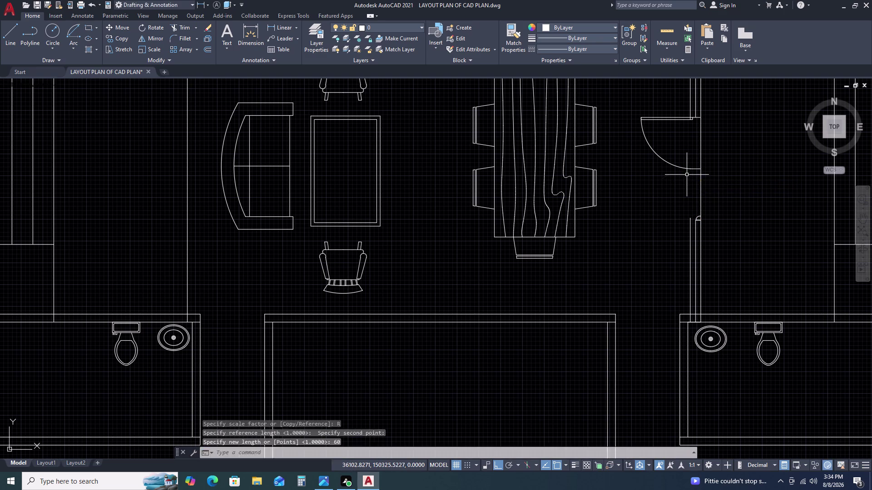
Undo the mistaken 60-unit door scaling.
key(space)
key(Escape)
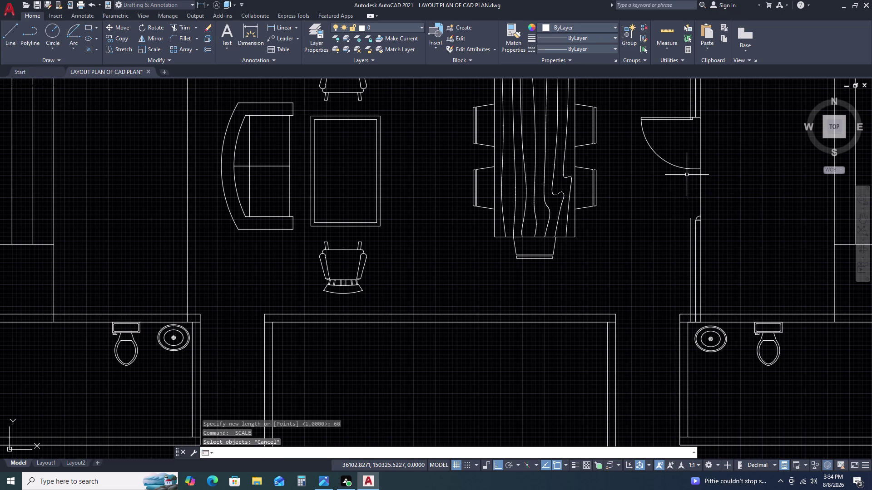
key(ctrl+z)
key(ctrl+z)
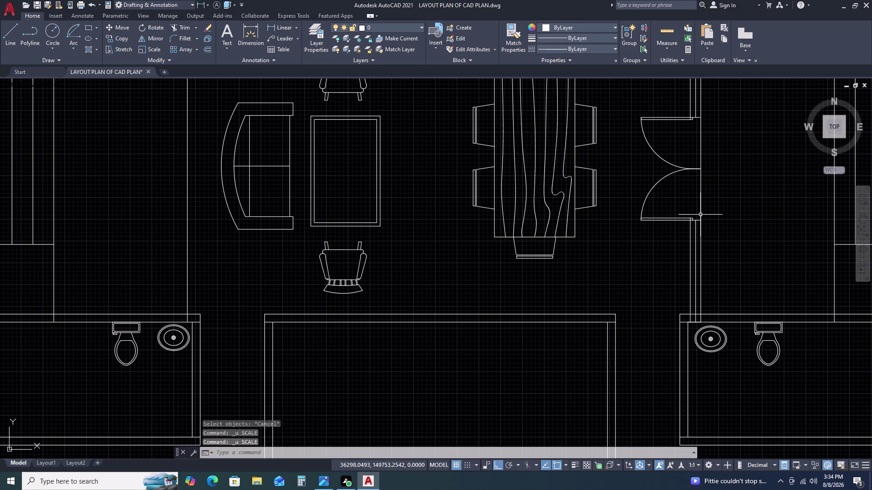
key(ctrl+z)
Reselect the lower leaf and start a Reference scale from its hinge corner.
click(692, 199)
double_click(672, 229)
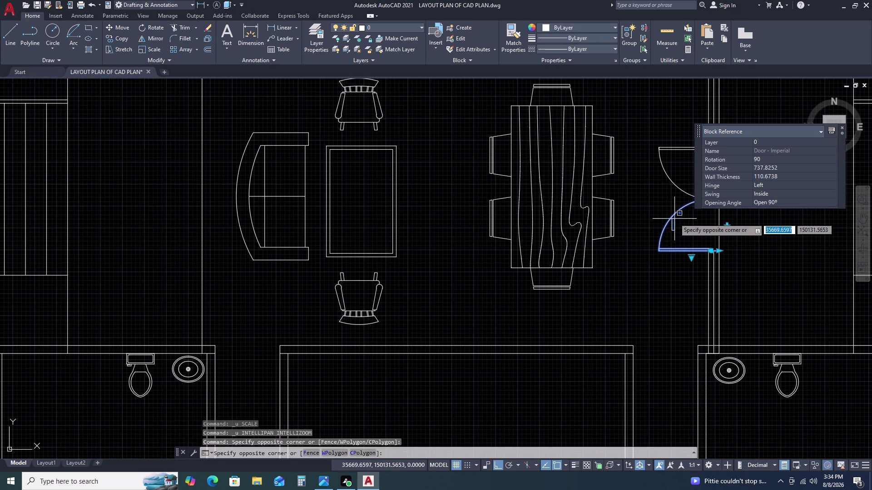
text(SC)
key(space)
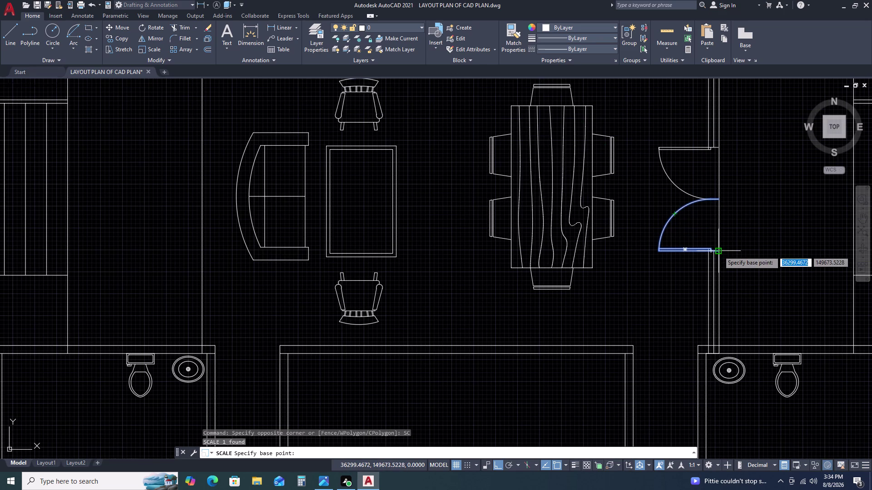
double_click(719, 251)
text(R)
key(space)
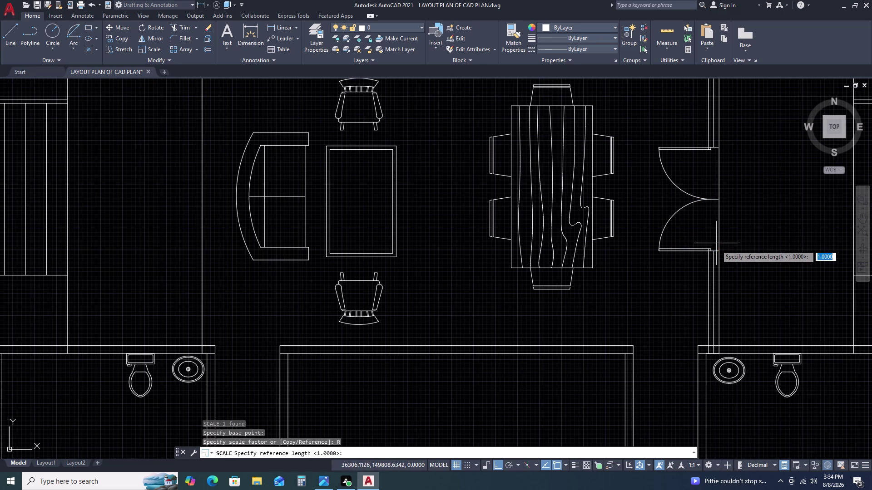
Pick the door edge as reference, enter 600, and select the upper leaf.
drag(720, 247, 719, 225)
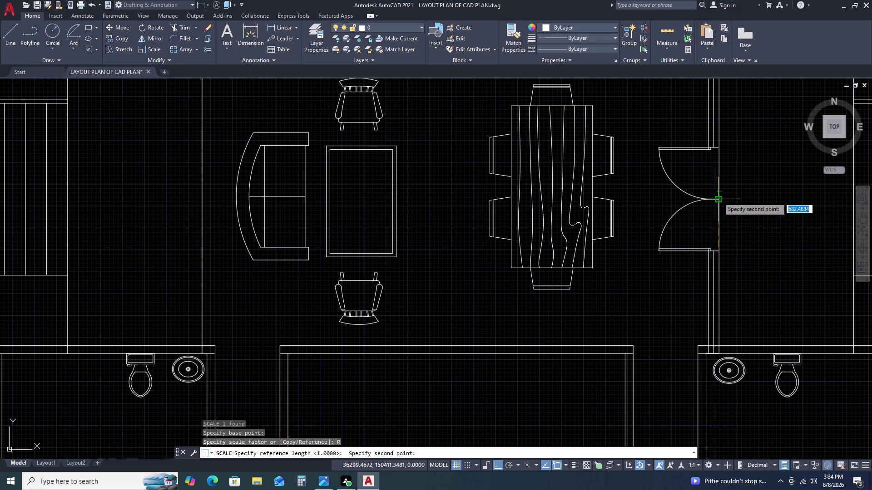
click(718, 198)
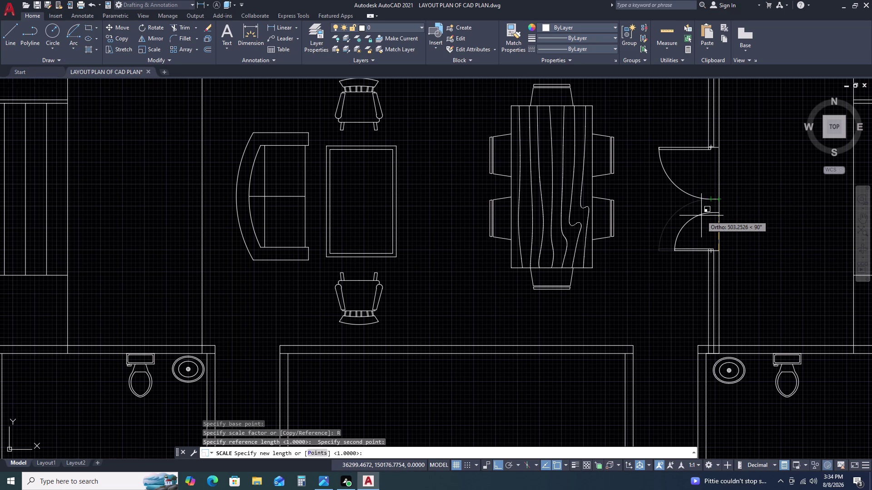
key(2)
key(BackSpace)
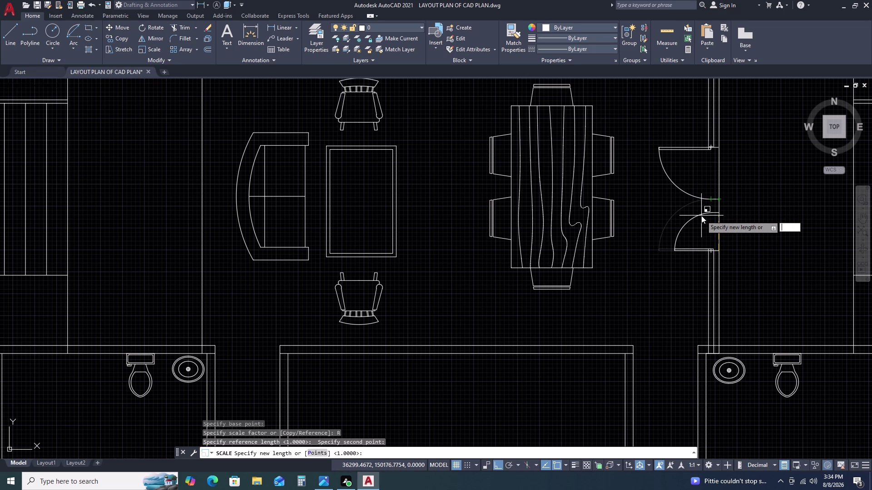
text(600)
key(space)
click(699, 189)
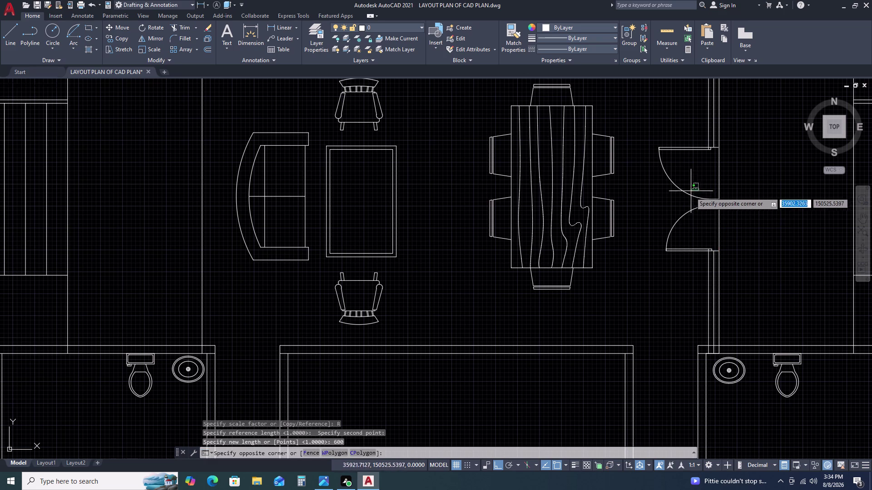
click(686, 195)
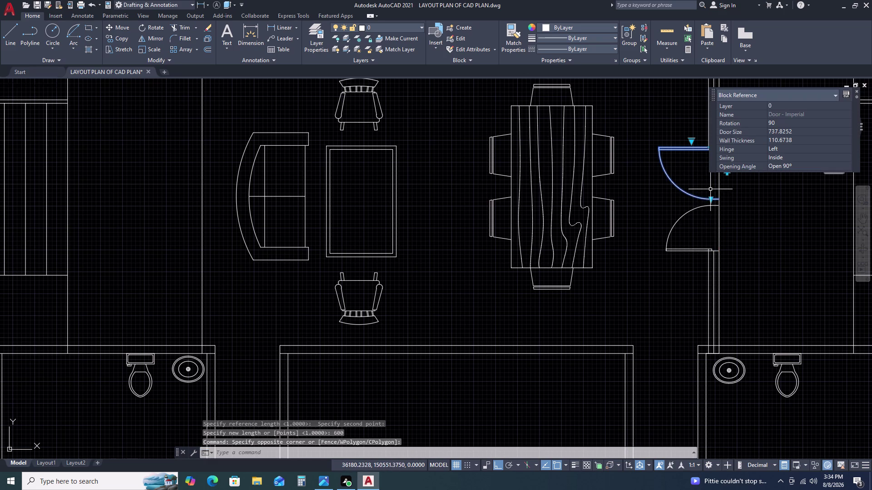
Delete the upper door leaf and mirror the resized lower leaf, keeping the original.
key(Delete)
drag(702, 217, 696, 208)
double_click(691, 196)
text(MI)
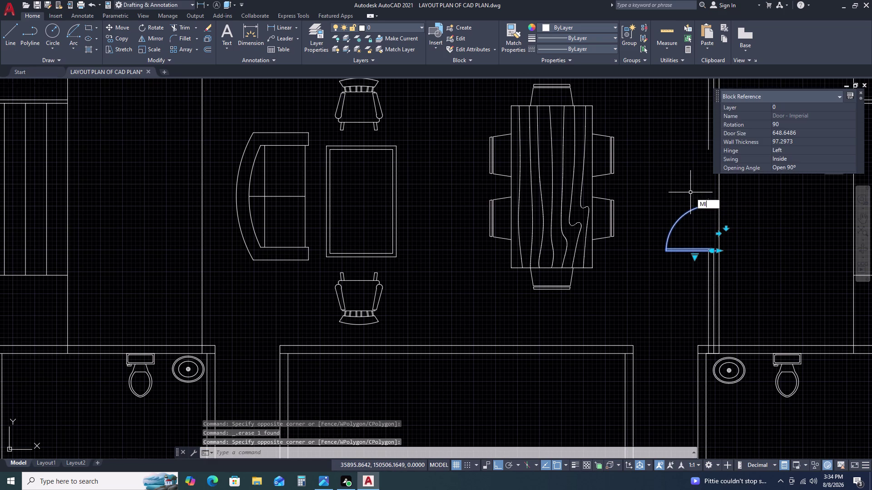
key(space)
double_click(718, 205)
click(687, 194)
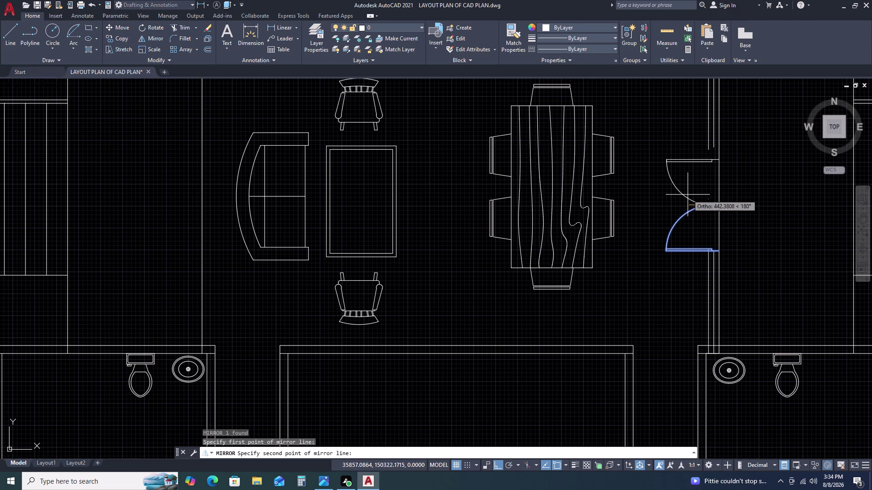
click(707, 225)
click(688, 195)
scroll(down, 3)
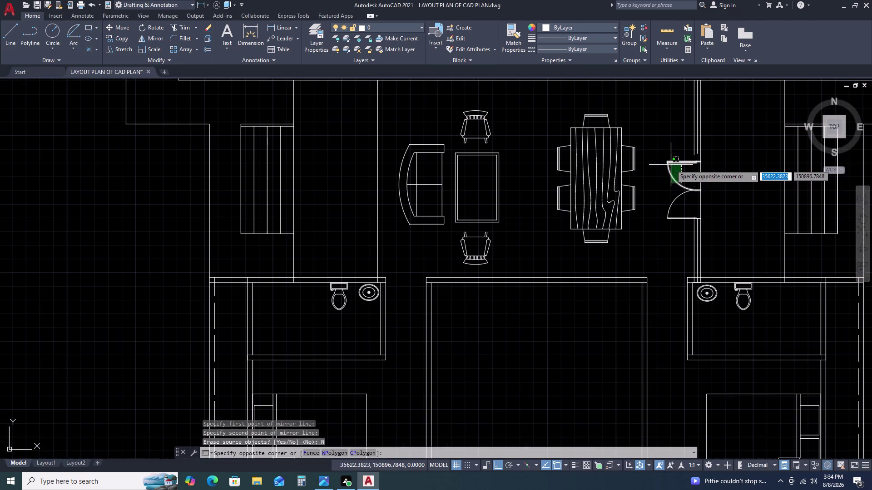
key(Escape)
Pan out and window-select the new double-door pair to check it.
scroll(down, 3)
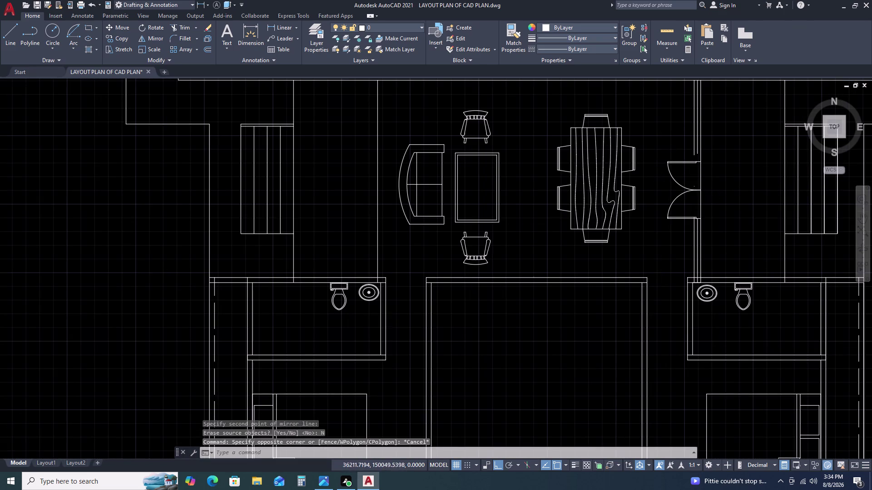
middle_drag(719, 208, 669, 168)
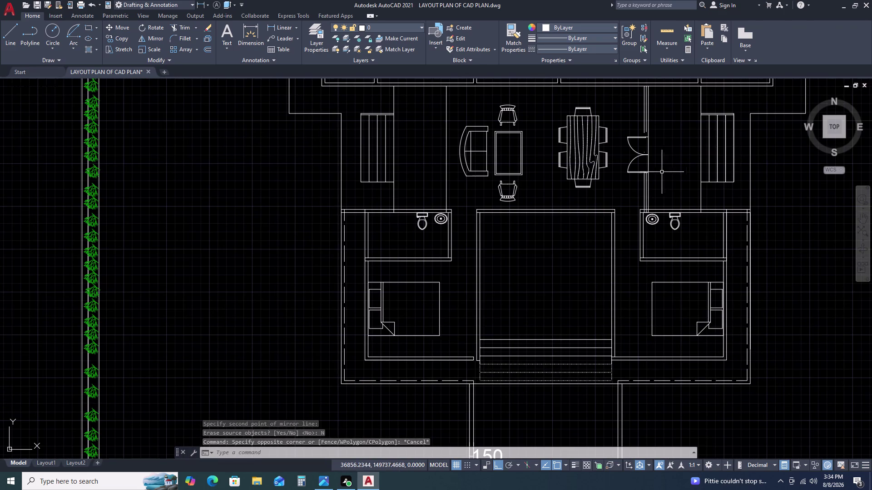
click(624, 133)
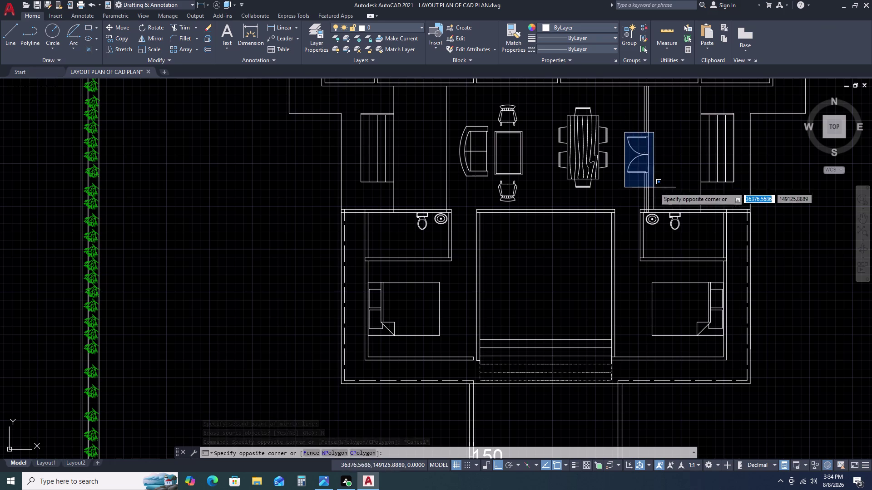
click(658, 185)
scroll(down, 3)
key(Escape)
scroll(up, 3)
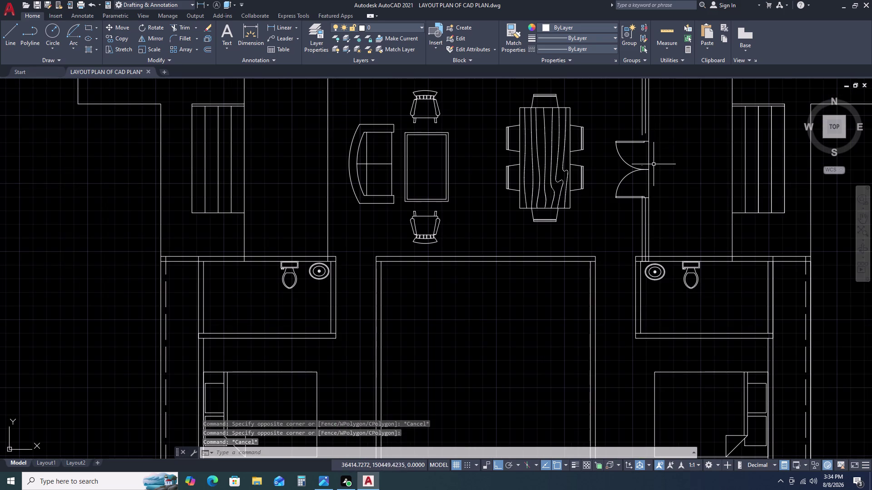
scroll(up, 3)
Erase a stray object beside the doors.
click(643, 161)
click(662, 172)
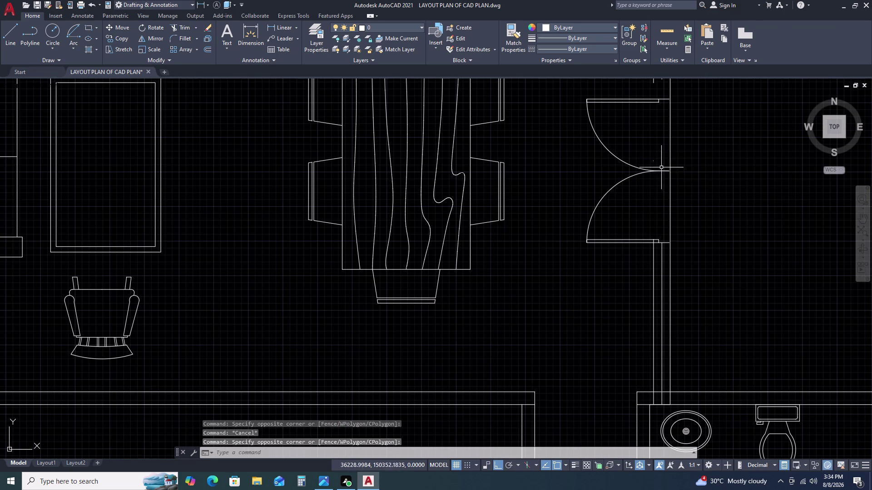
click(660, 167)
double_click(644, 148)
key(Delete)
scroll(down, 3)
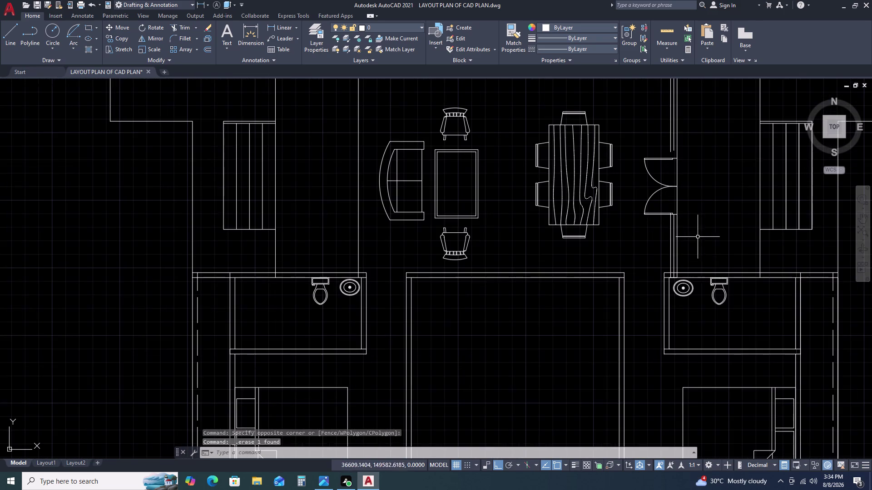
scroll(down, 3)
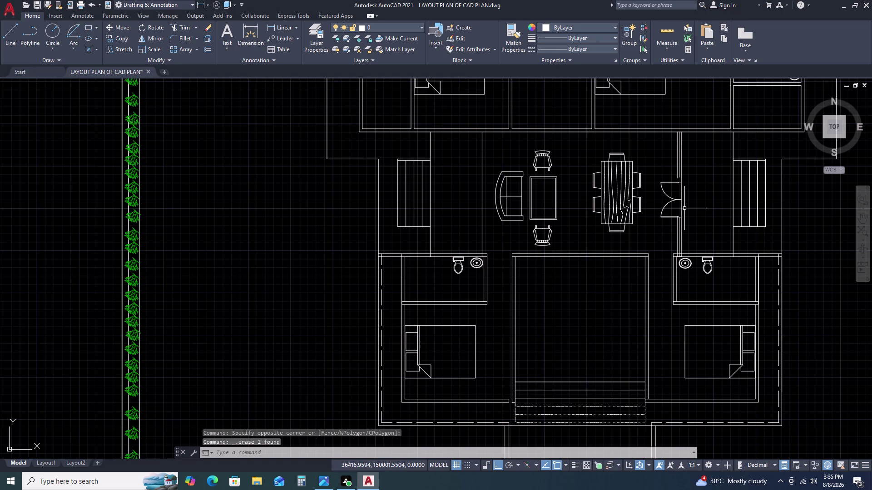
Begin a short line across the doorway, then cancel it.
key(l)
key(space)
double_click(682, 193)
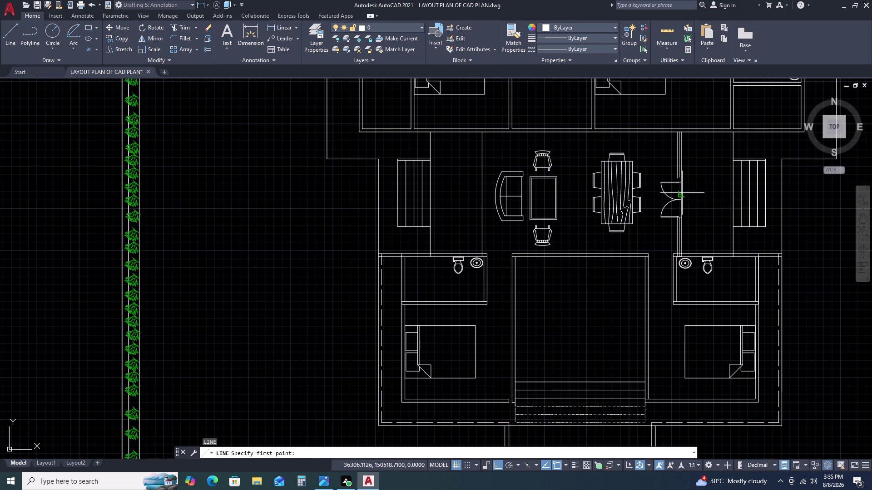
double_click(695, 193)
key(Escape)
Move both door leaves up against the wall.
click(653, 174)
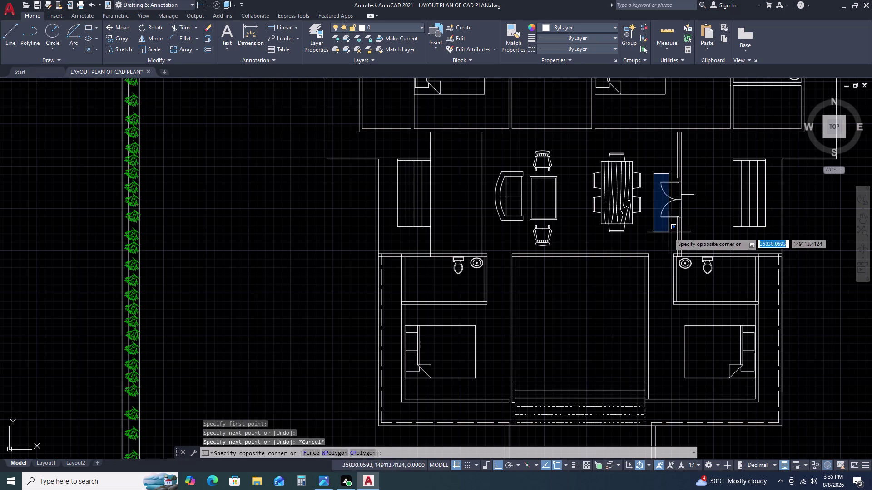
click(687, 223)
key(m)
key(space)
scroll(up, 3)
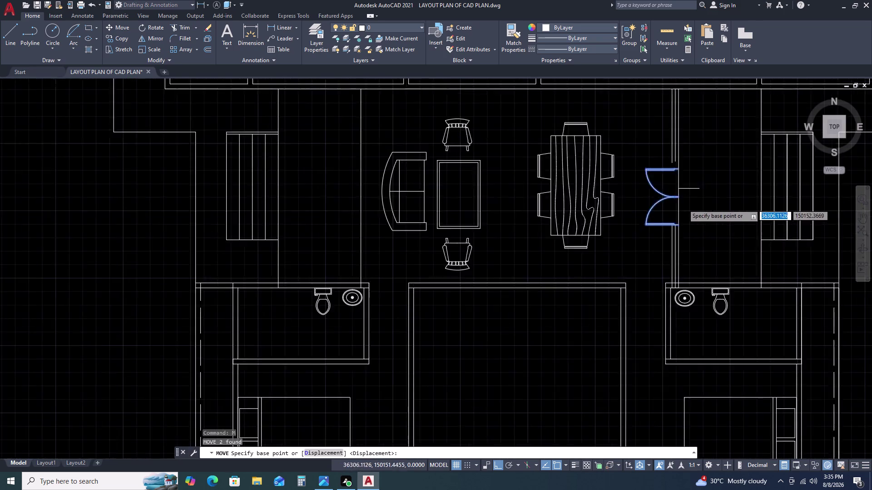
scroll(up, 3)
double_click(668, 186)
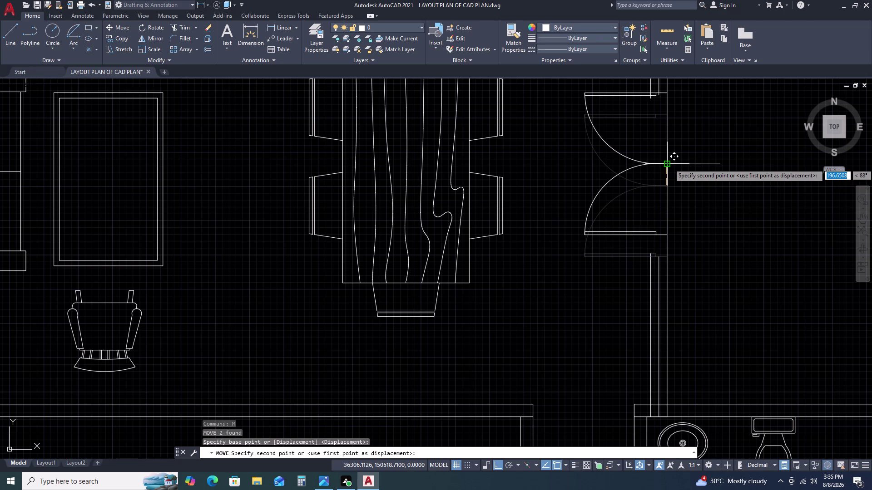
click(669, 164)
scroll(down, 3)
Extend the wall lines at the doorway.
key(e)
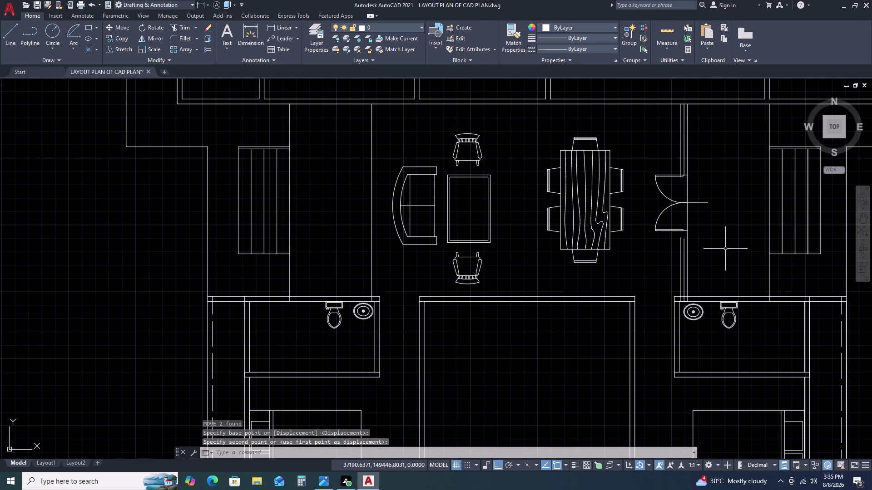
key(x)
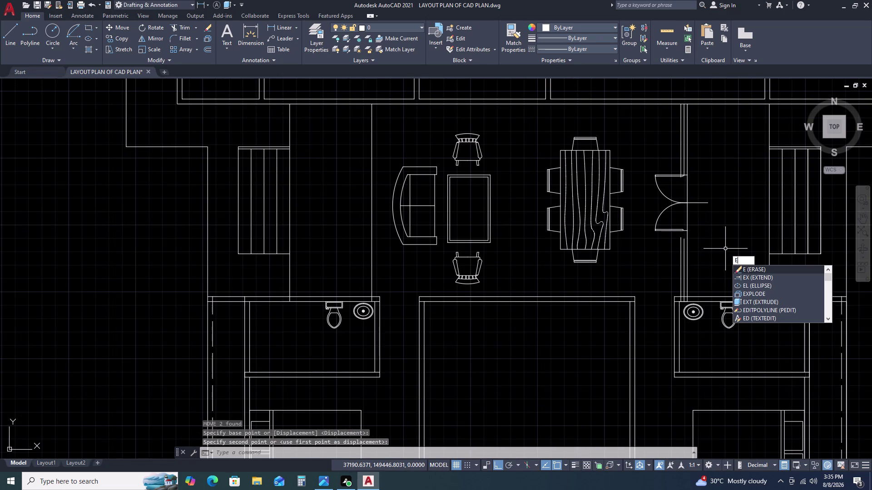
key(space)
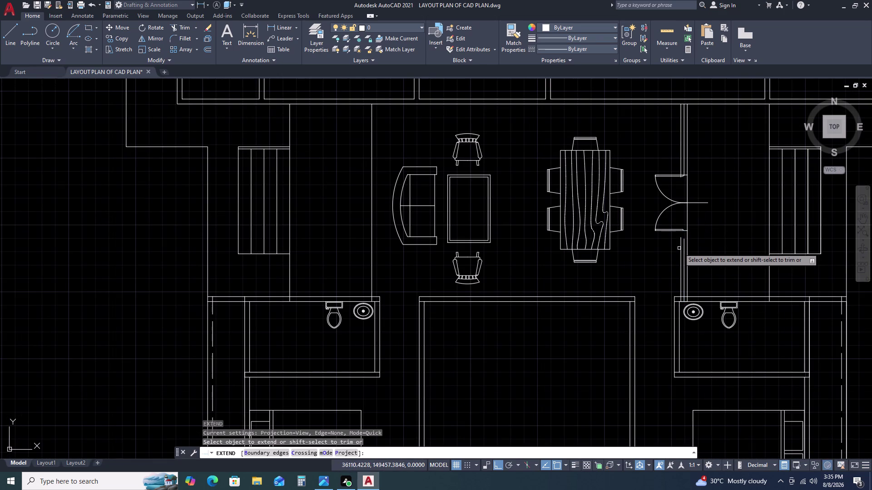
click(682, 248)
click(686, 244)
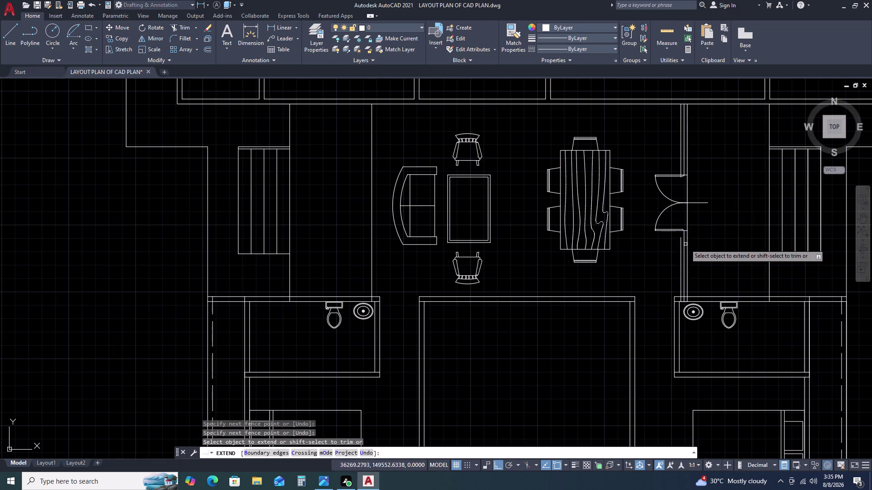
click(680, 246)
key(Escape)
scroll(up, 3)
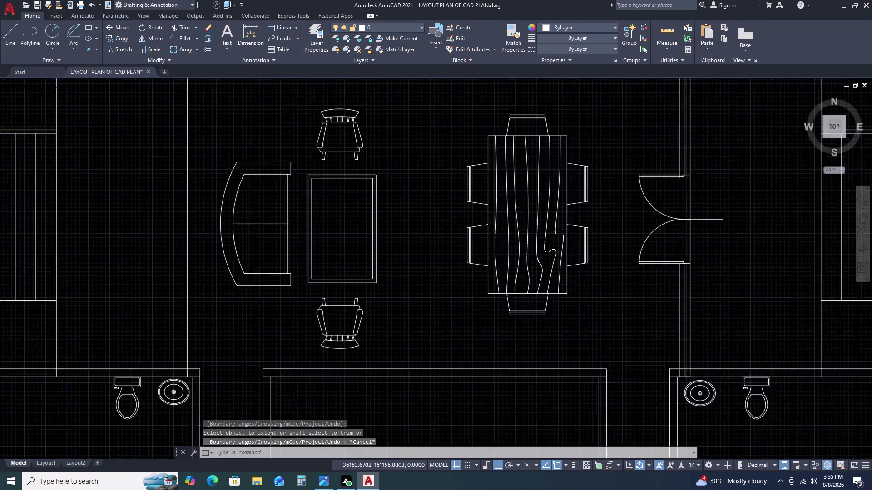
scroll(up, 3)
Trim the wall segments across the doorway opening.
text(TR)
key(space)
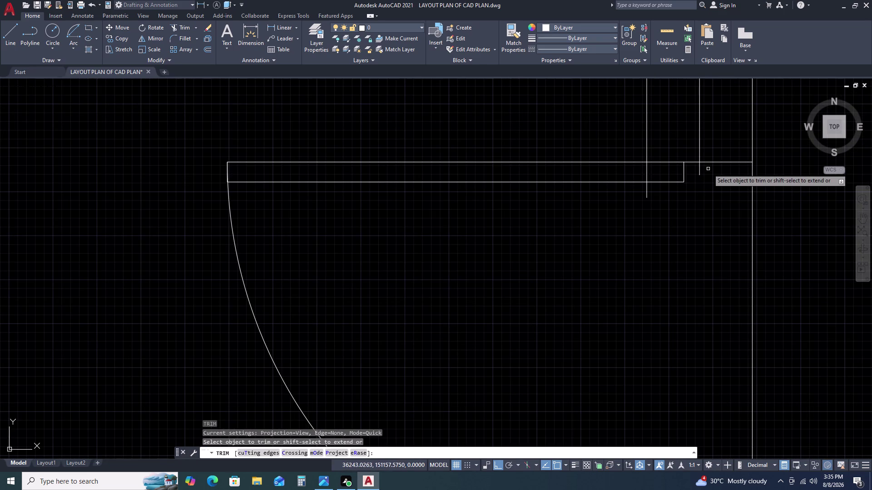
double_click(707, 169)
click(699, 169)
click(662, 166)
click(633, 168)
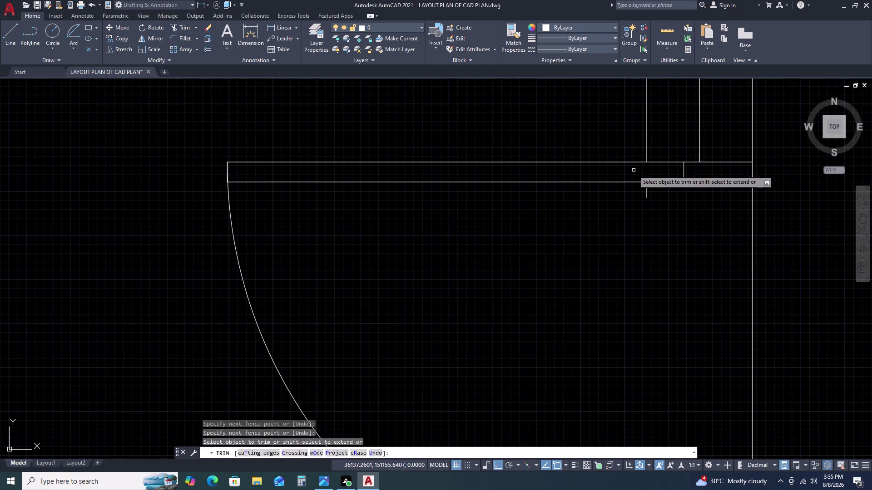
click(651, 188)
double_click(639, 190)
scroll(down, 3)
key(Escape)
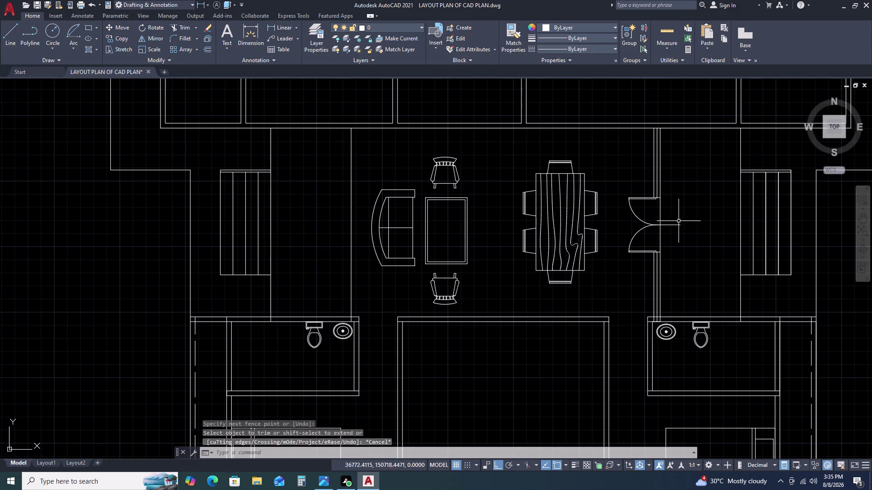
scroll(up, 3)
Erase the leftover line segment in the doorway.
click(675, 206)
click(669, 252)
key(Delete)
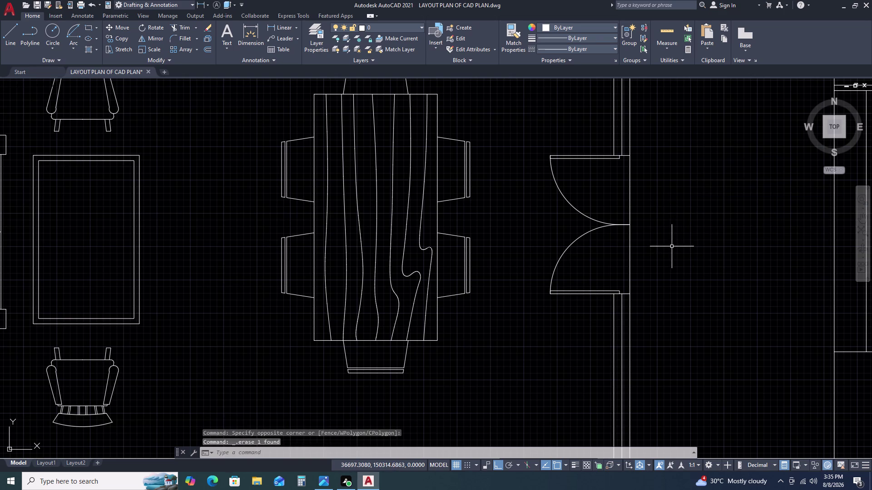
scroll(down, 3)
scroll(up, 3)
scroll(down, 3)
click(660, 208)
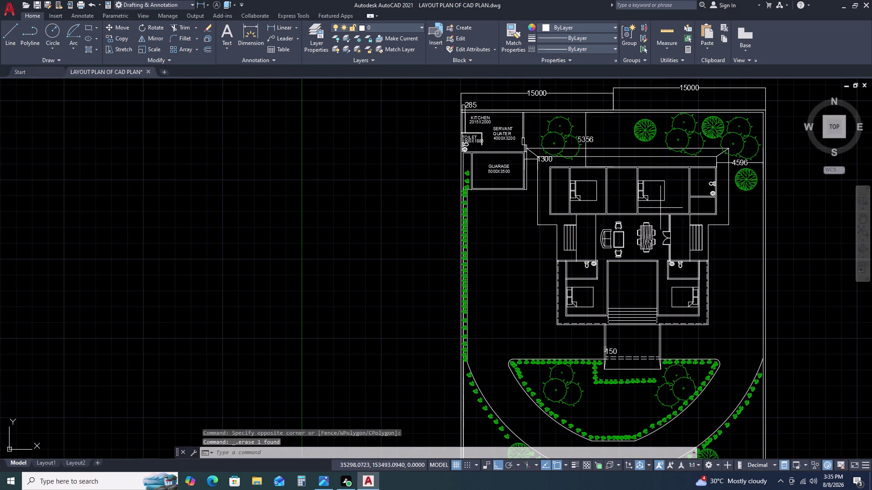
Mirror the double door across a vertical axis through the living area, keeping the source.
scroll(up, 3)
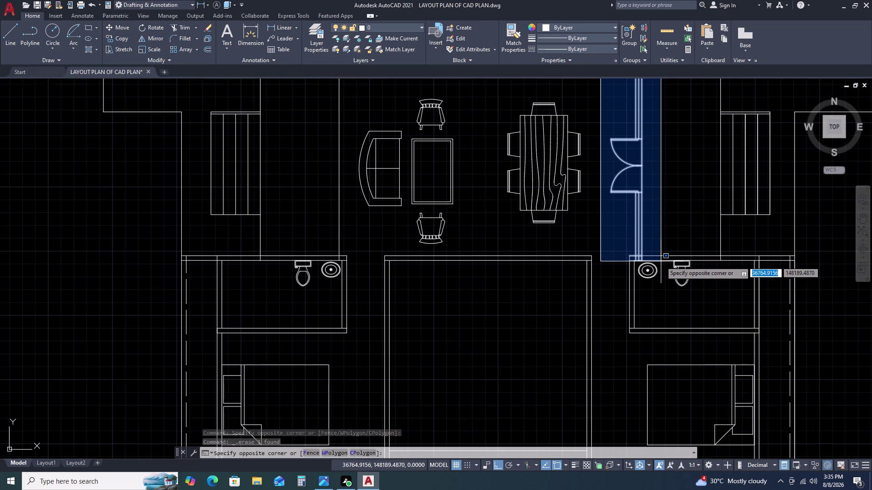
click(661, 261)
text(MI)
key(space)
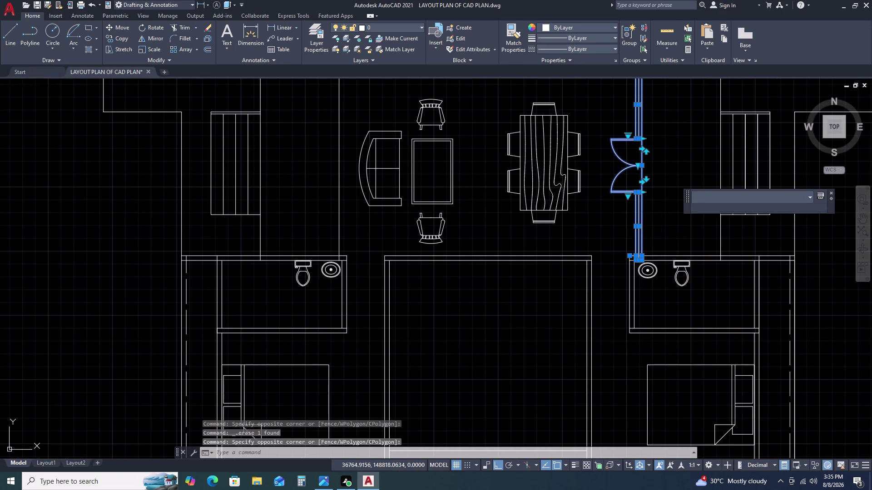
scroll(down, 3)
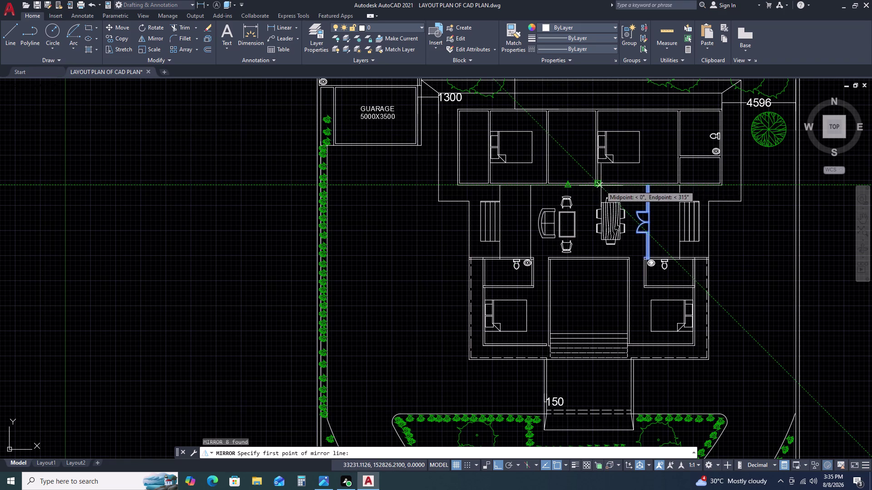
scroll(up, 3)
scroll(down, 3)
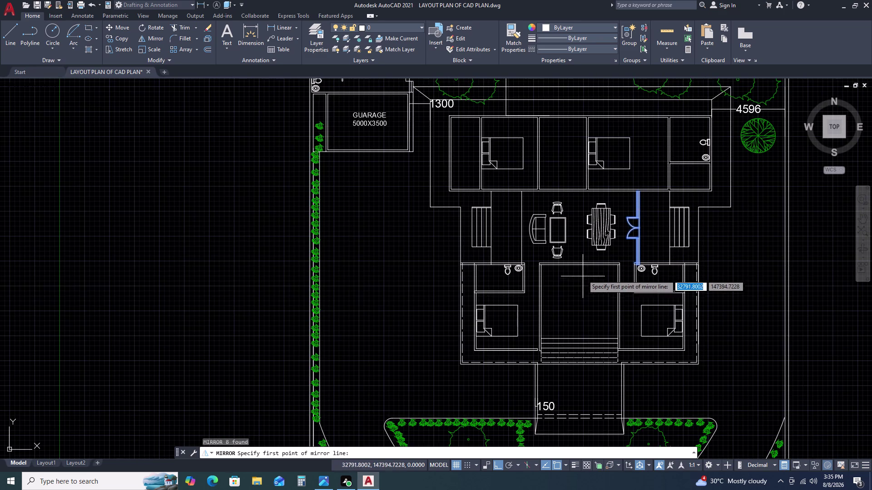
double_click(581, 263)
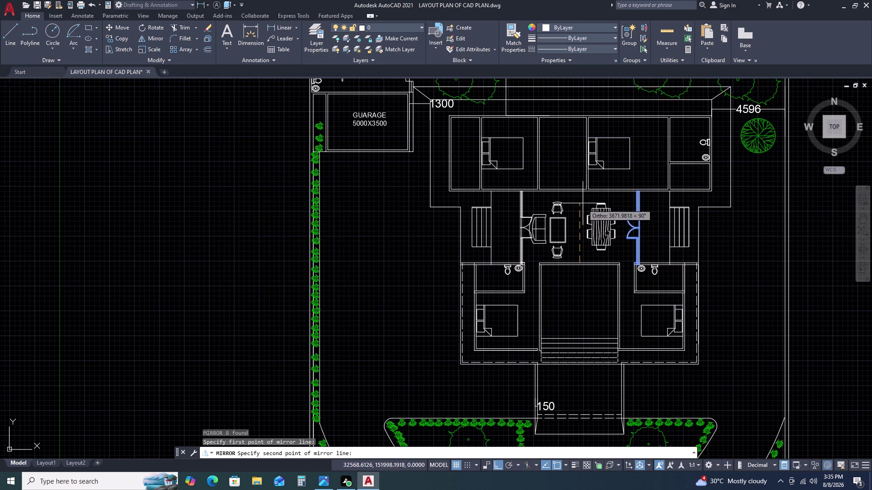
click(580, 178)
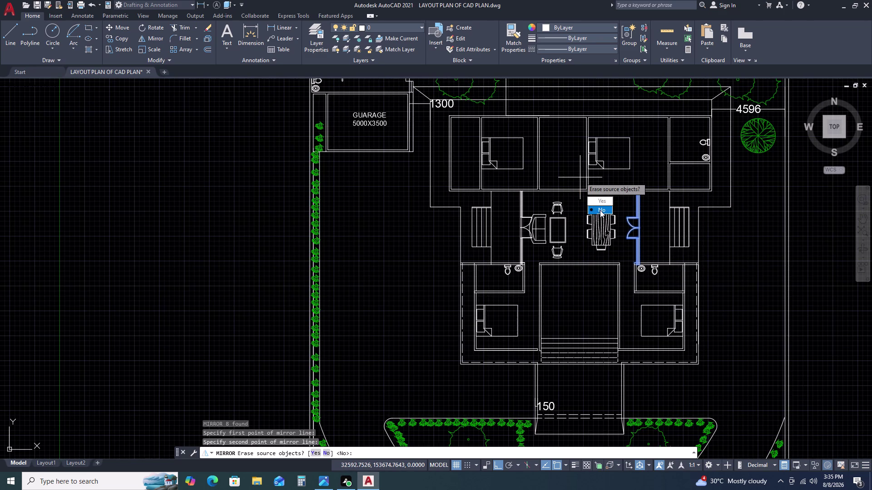
click(600, 210)
key(Escape)
Pan across the plan and select the loveseat sofa.
middle_drag(571, 238, 577, 204)
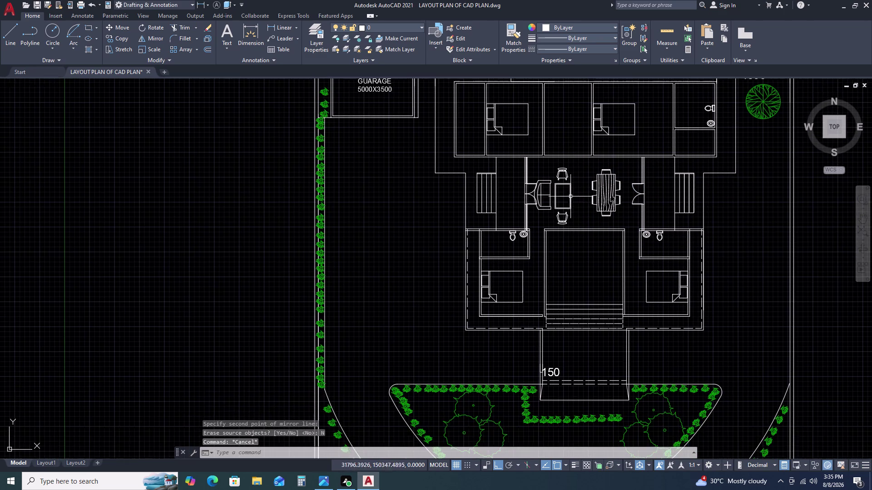
scroll(up, 3)
double_click(522, 129)
click(520, 173)
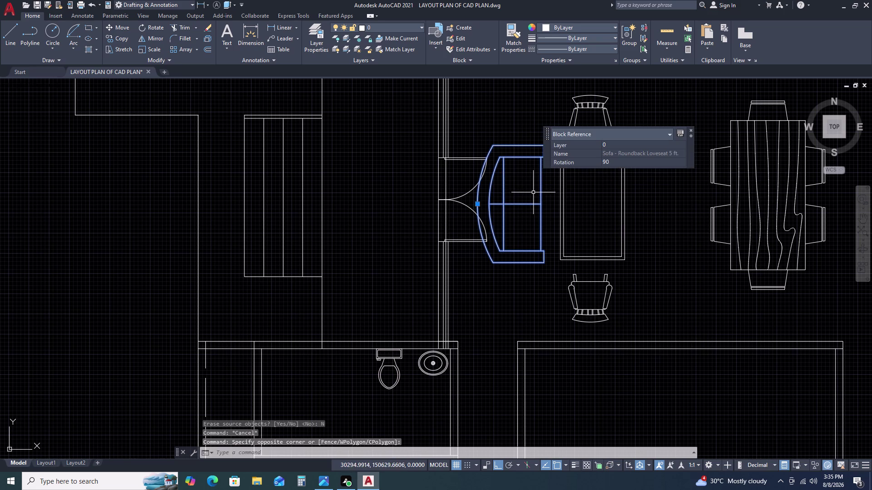
Window-select the loveseat, coffee table and two chairs and move them slightly right.
middle_drag(614, 219, 545, 232)
scroll(down, 3)
double_click(571, 188)
double_click(548, 244)
click(557, 261)
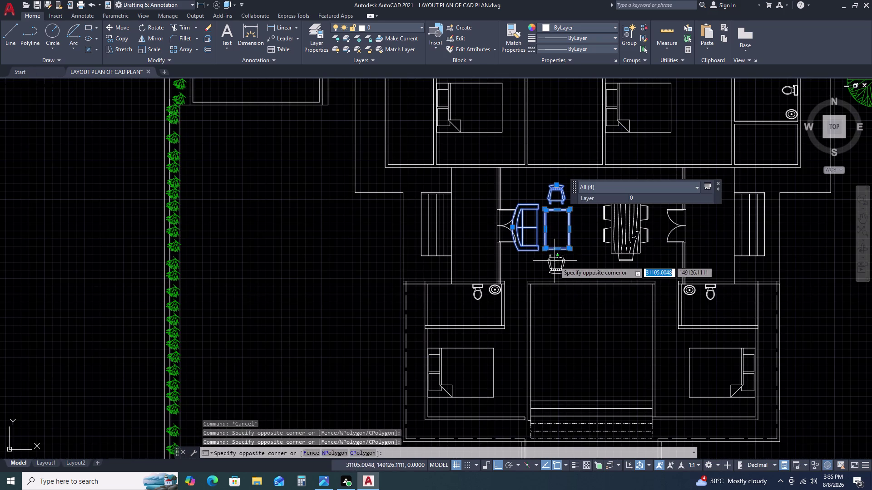
click(548, 262)
key(m)
key(space)
click(592, 253)
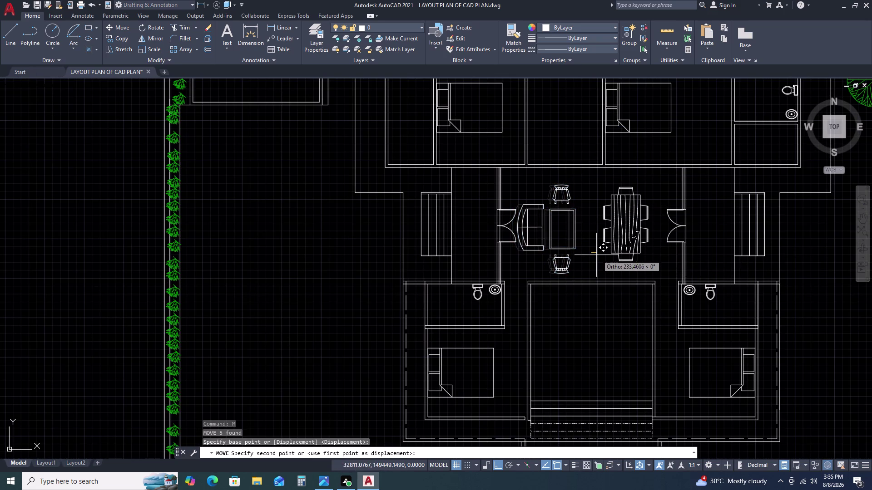
double_click(599, 256)
key(Escape)
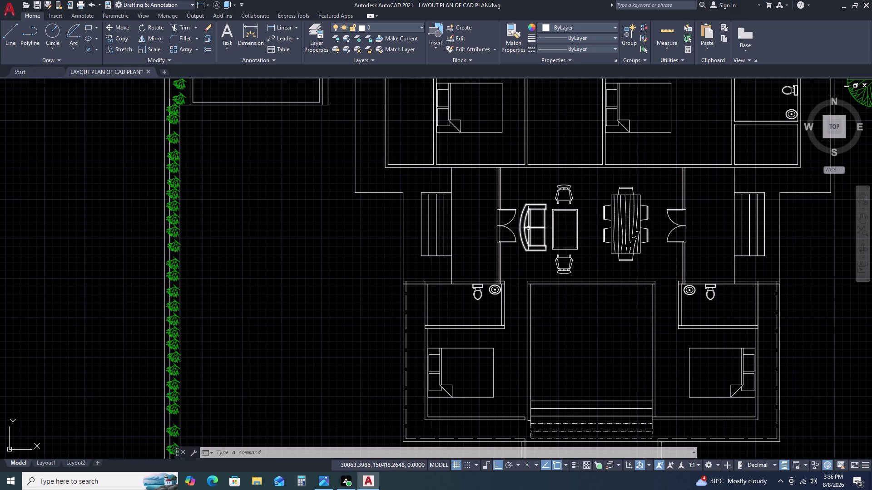
scroll(down, 3)
scroll(up, 3)
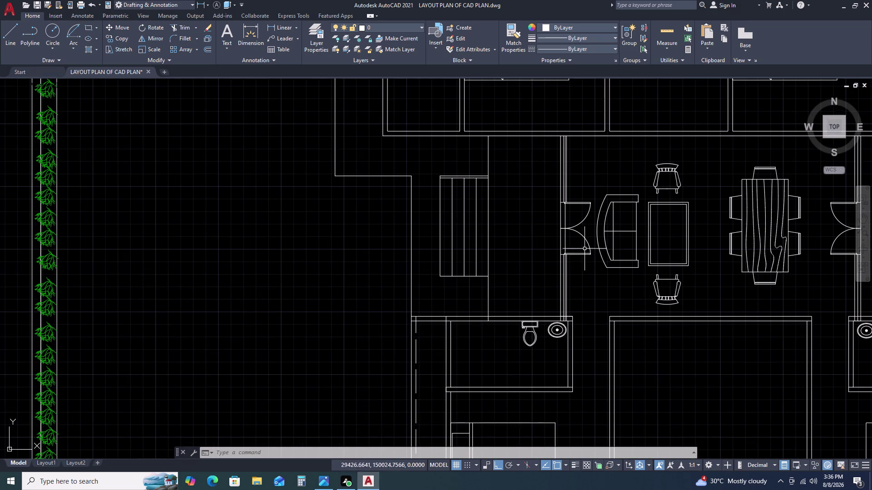
Start a linear dimension (DLI) below the door leaf, then cancel it.
double_click(585, 260)
double_click(580, 247)
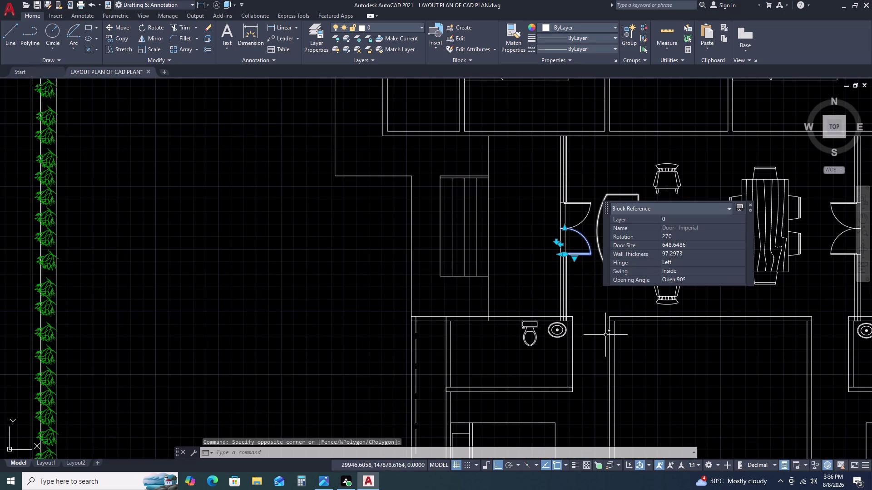
key(Escape)
key(d)
text(LI)
key(space)
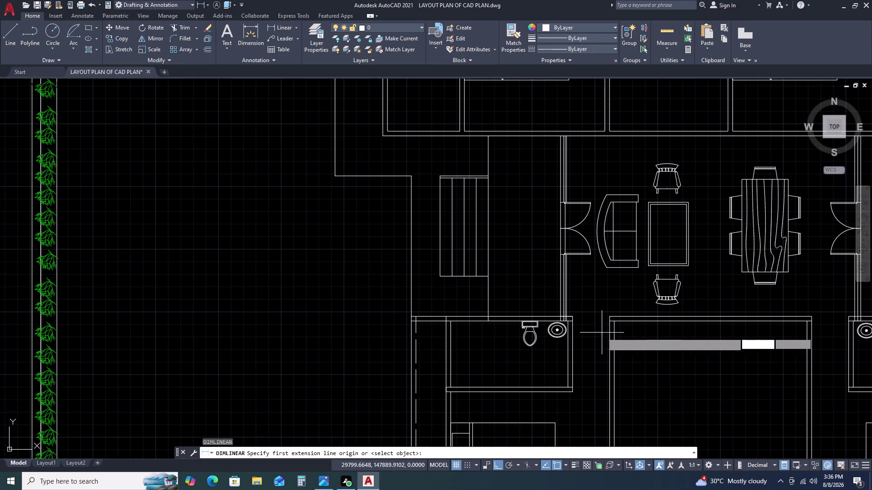
click(573, 315)
double_click(607, 315)
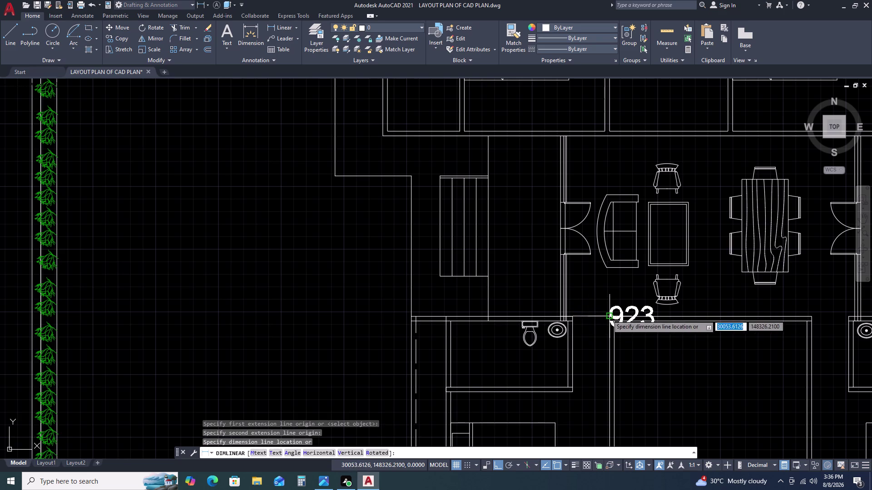
key(Escape)
Copy the left door leaf into the lower room with Ortho off.
drag(589, 268, 588, 262)
click(587, 241)
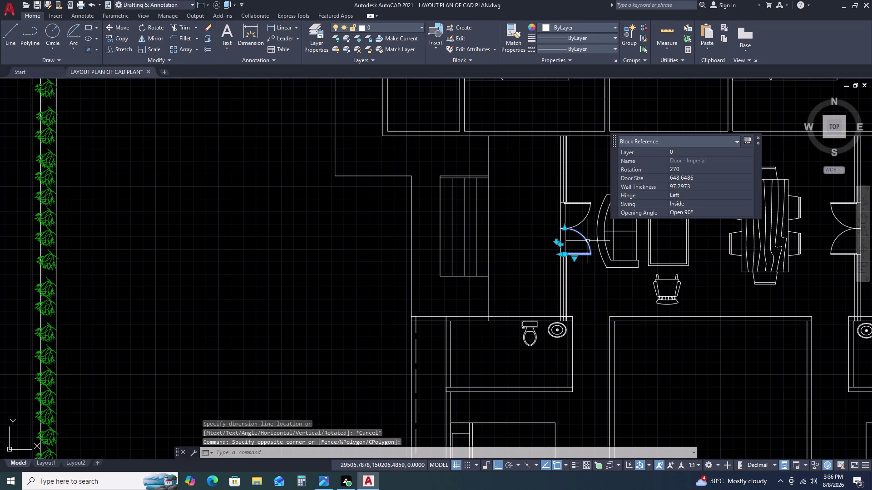
text(CO)
key(space)
click(582, 245)
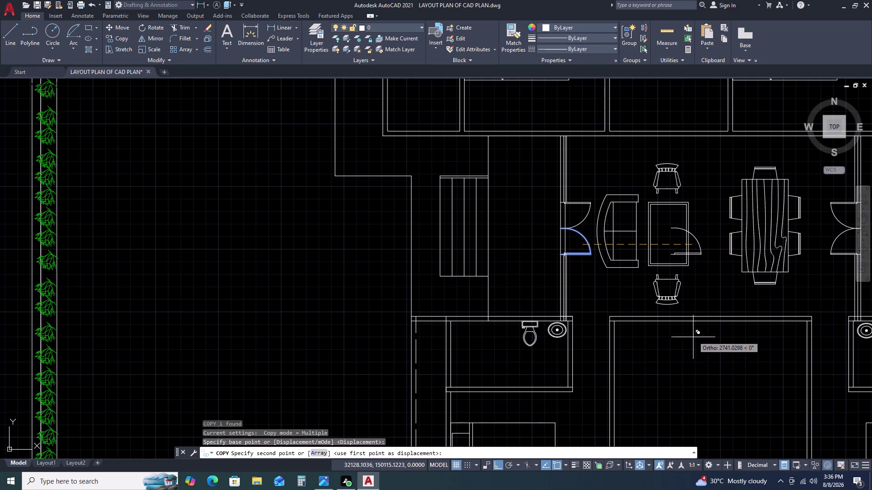
key(F8)
click(701, 364)
Rotate the copied door about its corner with Ortho on.
key(Escape)
double_click(704, 356)
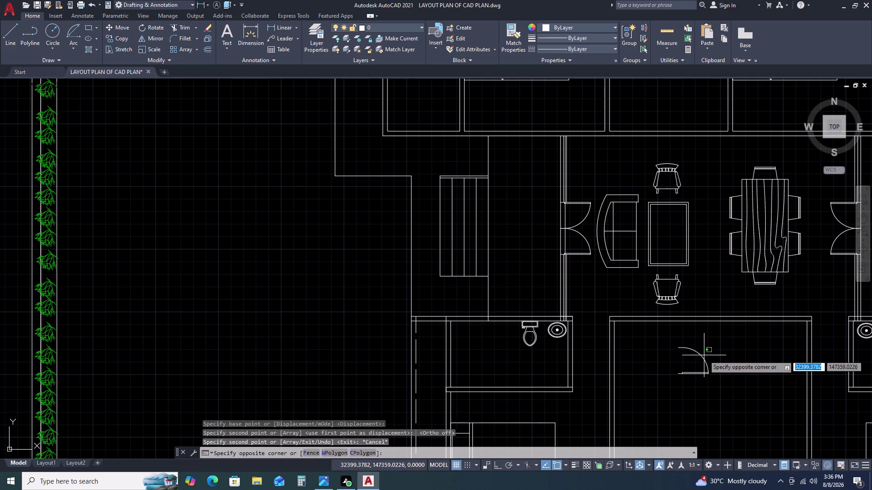
double_click(691, 364)
text(RO)
key(space)
double_click(699, 347)
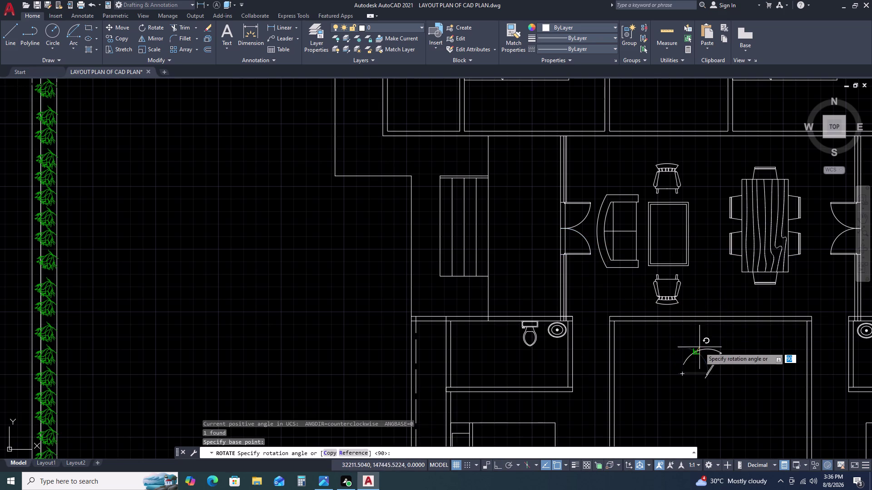
key(F8)
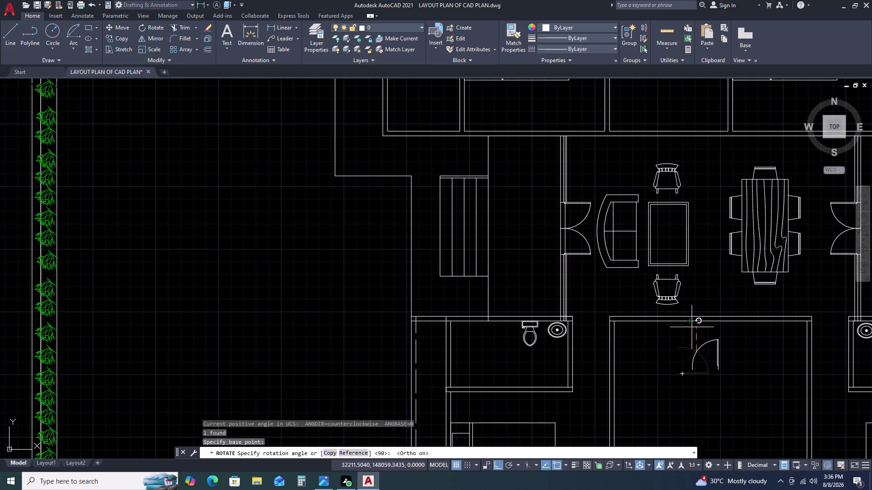
click(693, 328)
Start moving the rotated door, zoom in, then cancel the move.
click(738, 358)
click(711, 352)
text(M)
key(space)
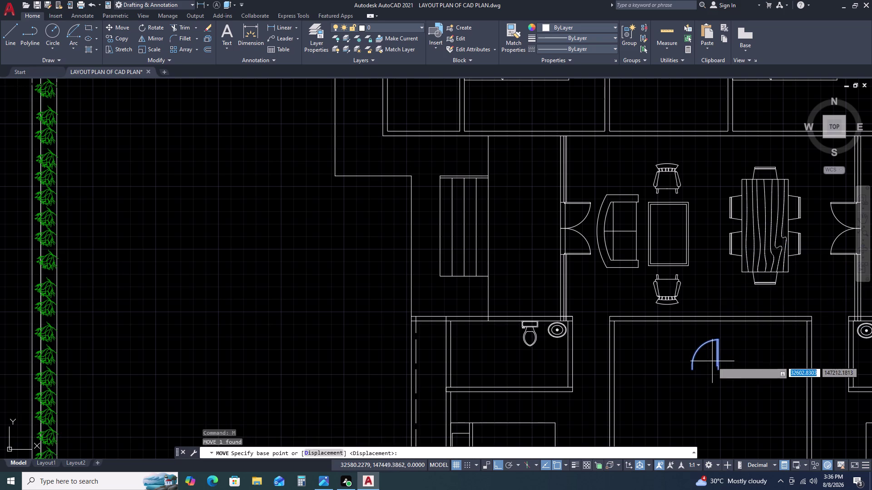
scroll(up, 3)
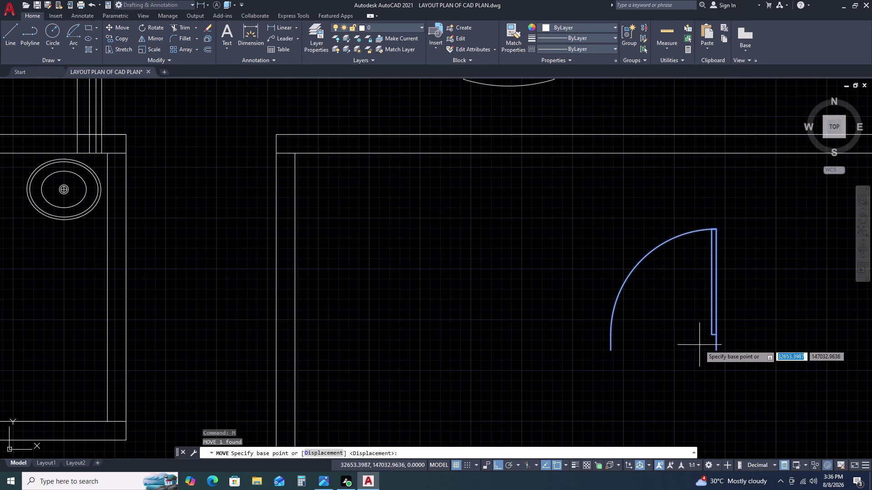
key(Escape)
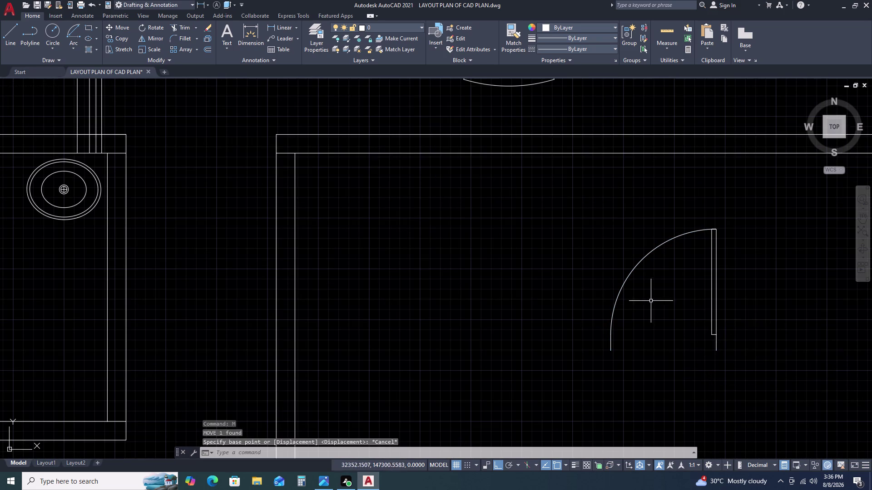
Rotate the copied door again to a new angle.
click(651, 300)
double_click(725, 313)
drag(740, 295, 729, 296)
double_click(678, 295)
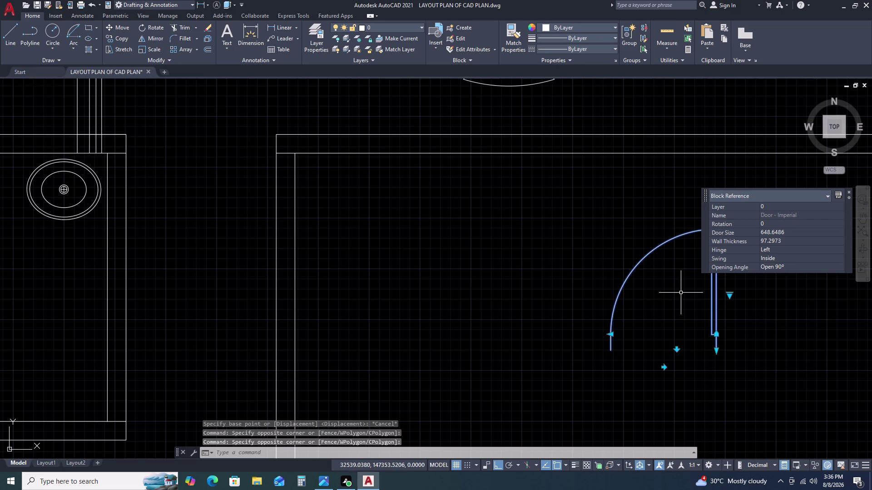
text(RO)
key(space)
double_click(684, 299)
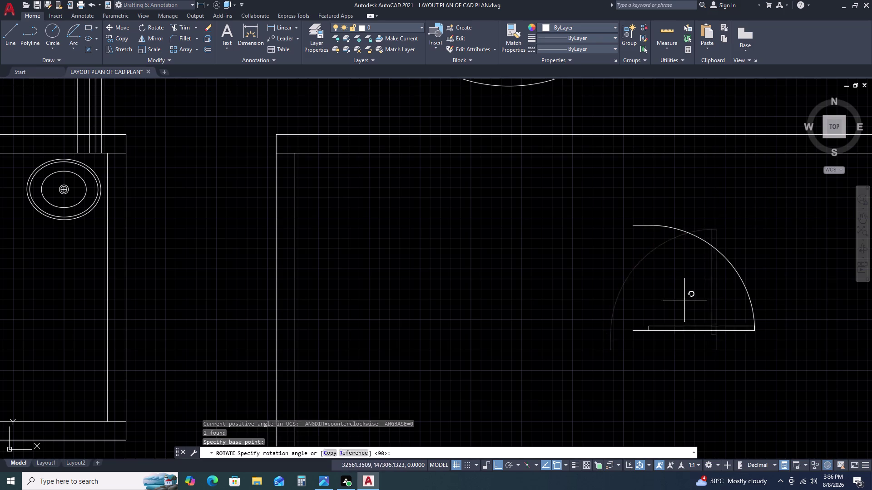
drag(719, 337, 710, 327)
click(694, 305)
Rotate the door once more so its leaf stands upright.
text(RO)
key(space)
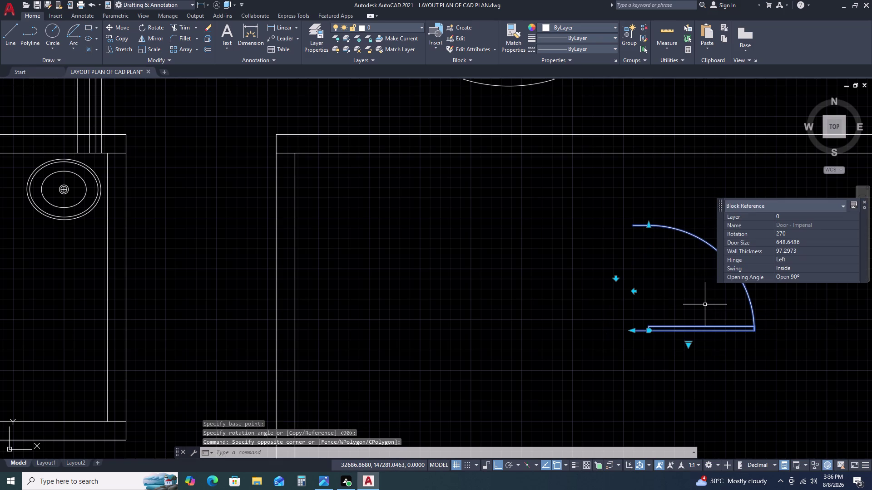
click(704, 310)
drag(704, 311, 690, 300)
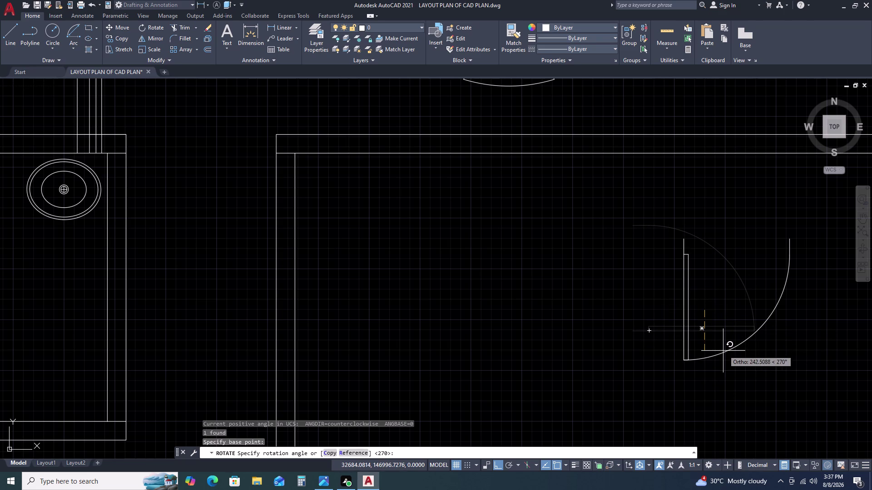
click(723, 351)
click(739, 352)
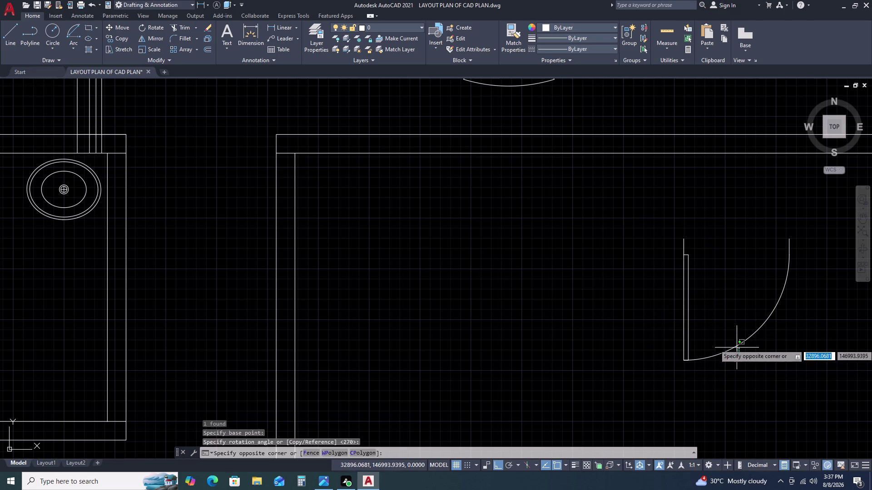
Begin mirroring the door, then cancel the mirror.
click(701, 316)
text(MI)
key(space)
drag(697, 384, 696, 356)
double_click(680, 267)
key(Escape)
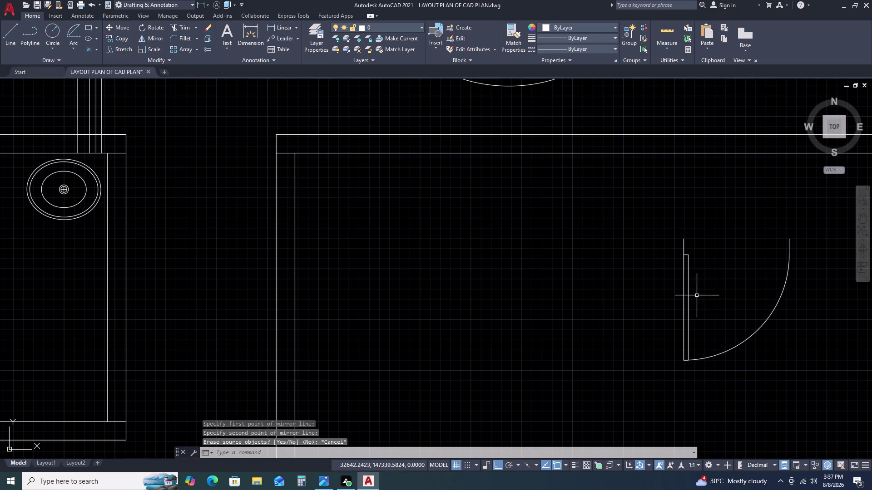
Mirror the door across its leaf, erasing the original so it swings left.
drag(717, 371, 714, 366)
drag(698, 309, 697, 298)
text(MI)
key(space)
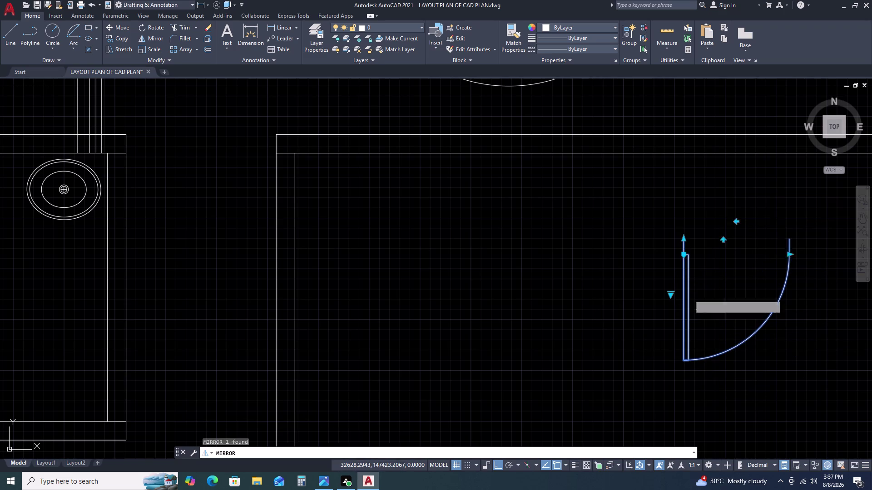
drag(676, 367, 676, 352)
double_click(671, 240)
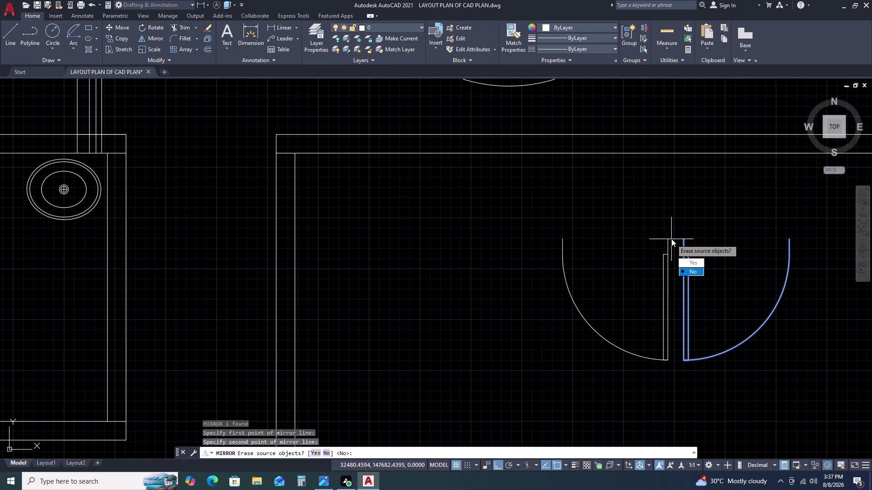
drag(695, 263, 671, 240)
click(670, 258)
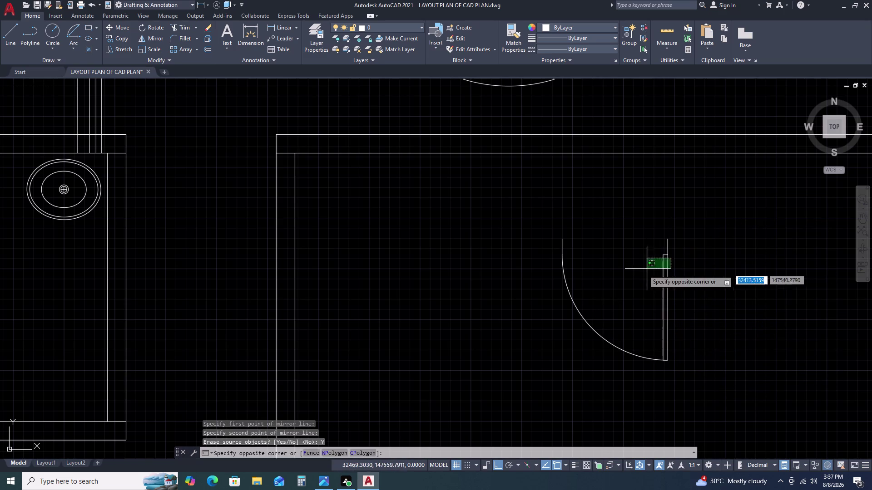
Move the mirrored door onto the bathroom wall opening, then reselect it.
click(635, 278)
text(M)
key(space)
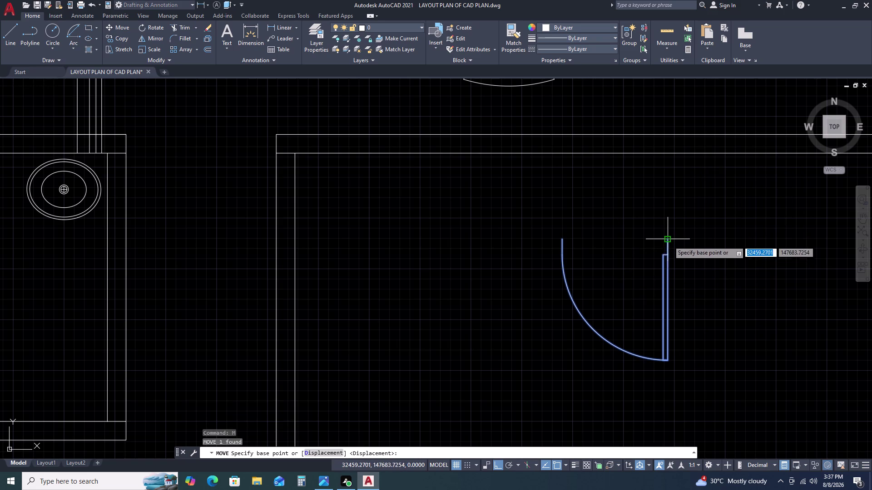
double_click(669, 241)
key(F8)
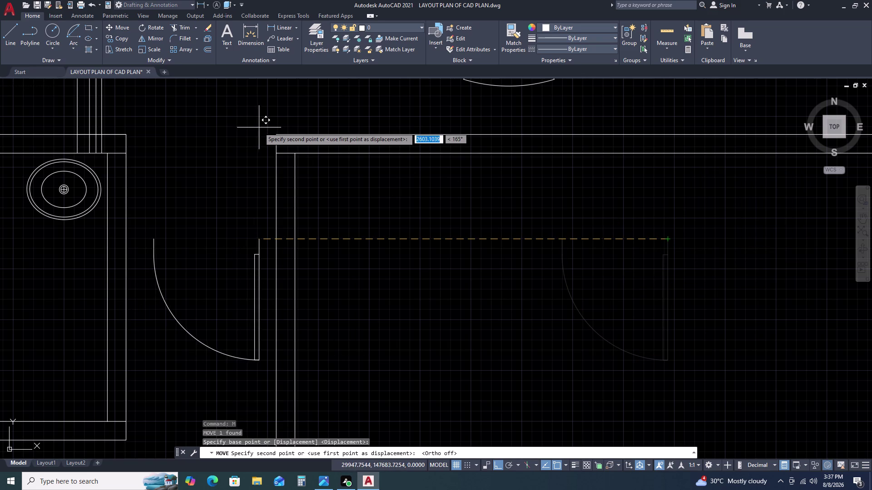
scroll(up, 3)
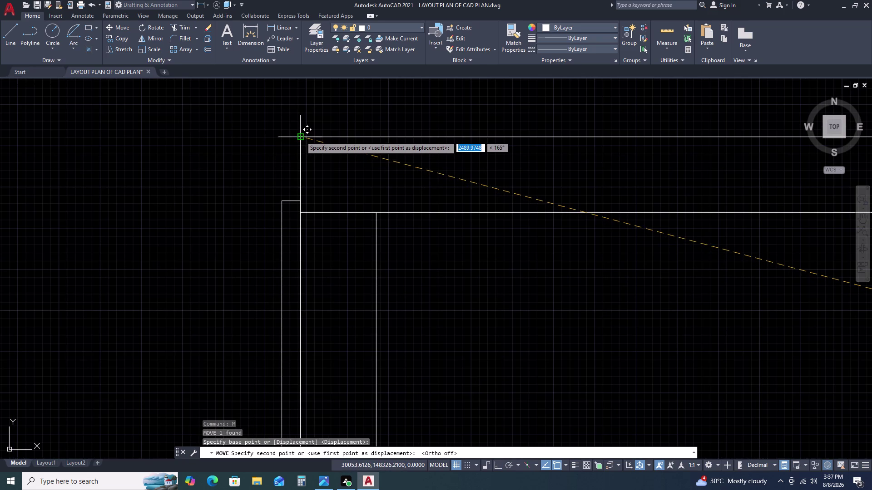
double_click(301, 136)
key(Escape)
scroll(down, 3)
double_click(308, 217)
double_click(281, 249)
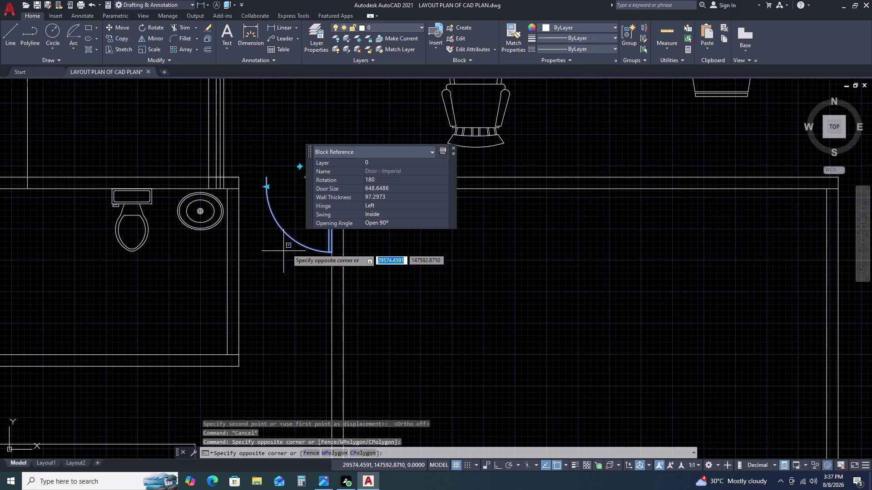
Scale the door from its hinge corner, using its current length as reference.
key(s)
text(C)
key(space)
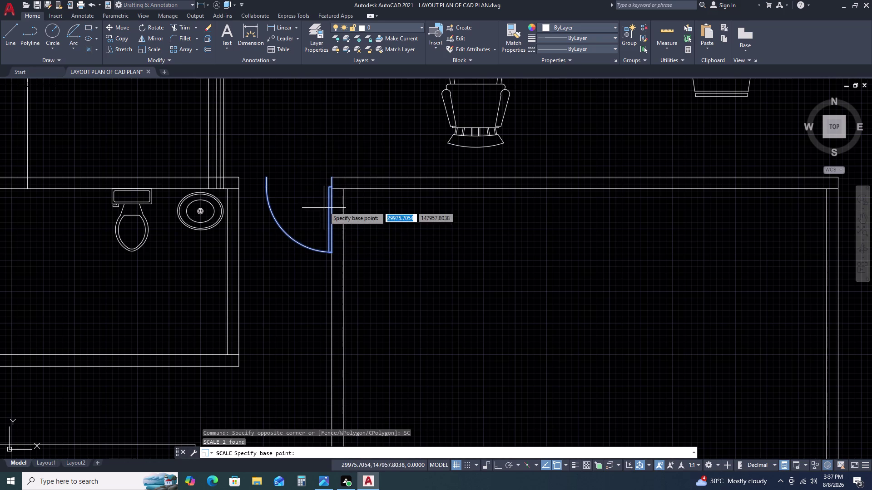
scroll(up, 3)
double_click(336, 192)
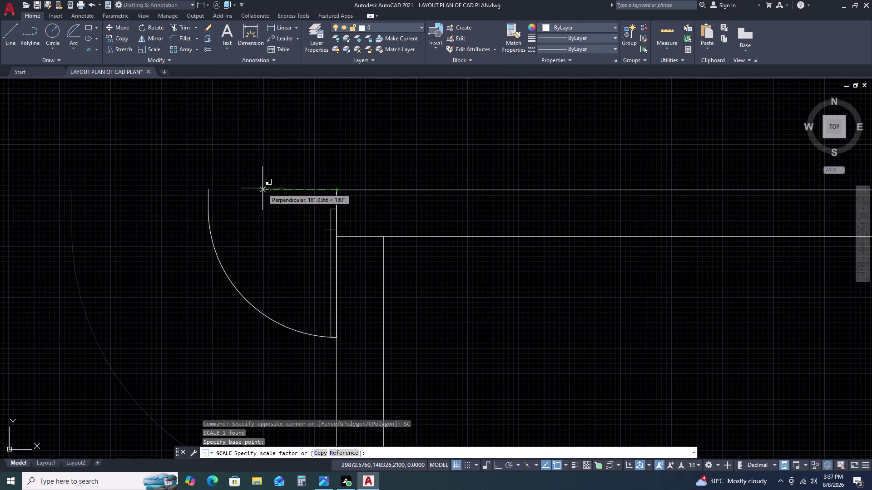
text(R)
key(space)
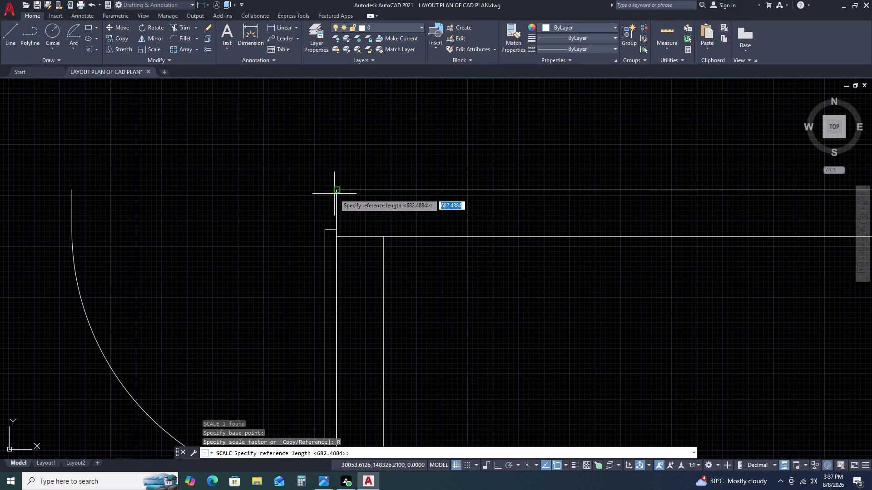
double_click(334, 192)
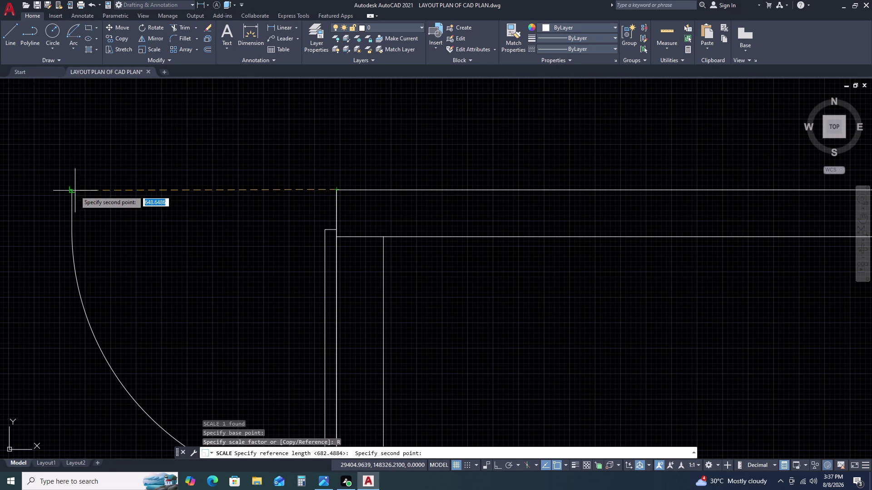
double_click(74, 191)
Set the new length at the opening edge, making the door 922.5 wide.
scroll(down, 3)
scroll(up, 3)
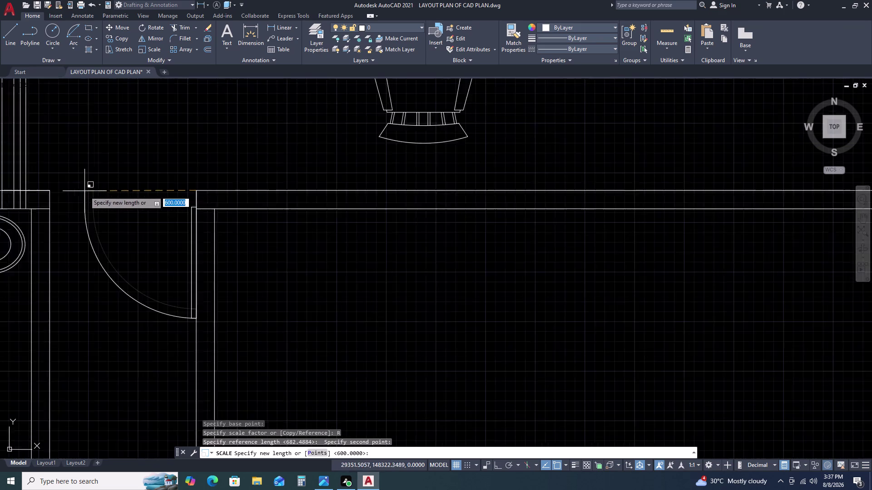
scroll(down, 3)
middle_click(374, 240)
middle_drag(373, 239, 442, 256)
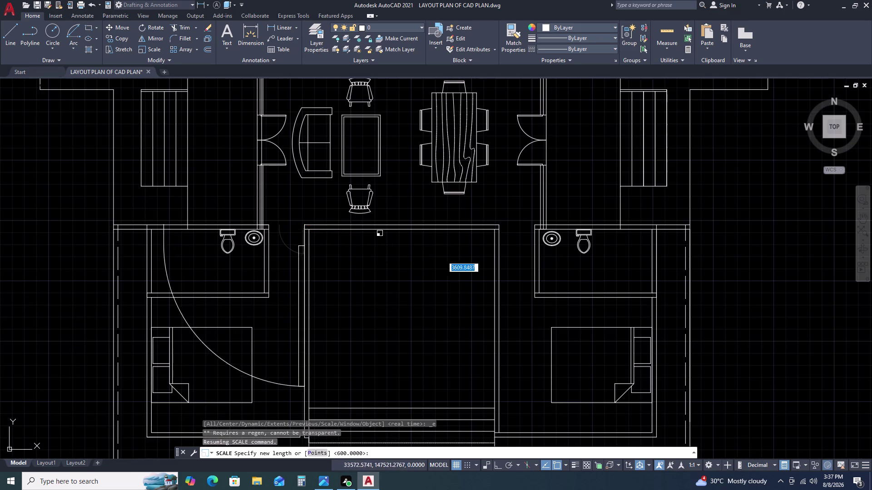
middle_drag(442, 256, 442, 256)
scroll(up, 3)
scroll(up, 3)
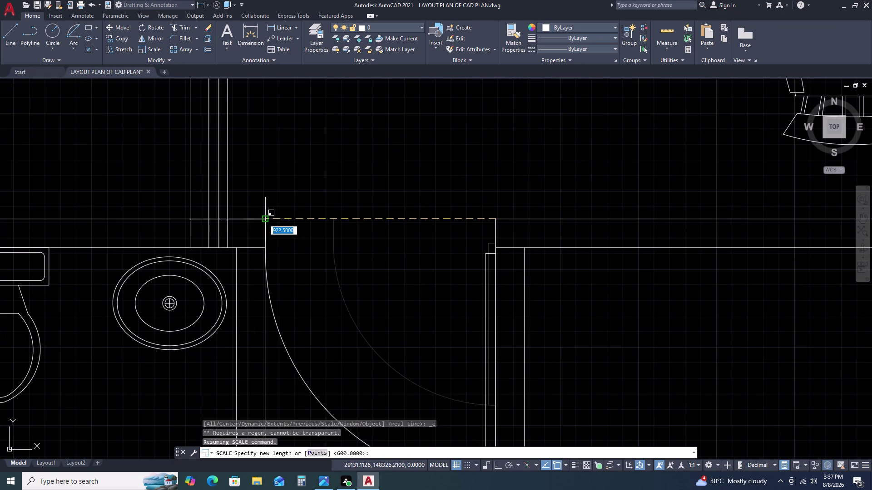
click(263, 219)
scroll(down, 3)
scroll(down, 3)
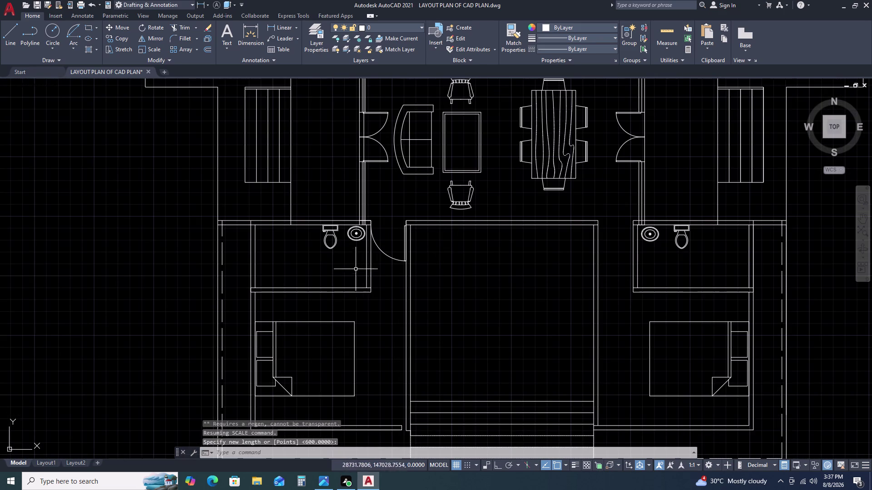
Select the resized door and start copying it.
click(382, 249)
click(379, 258)
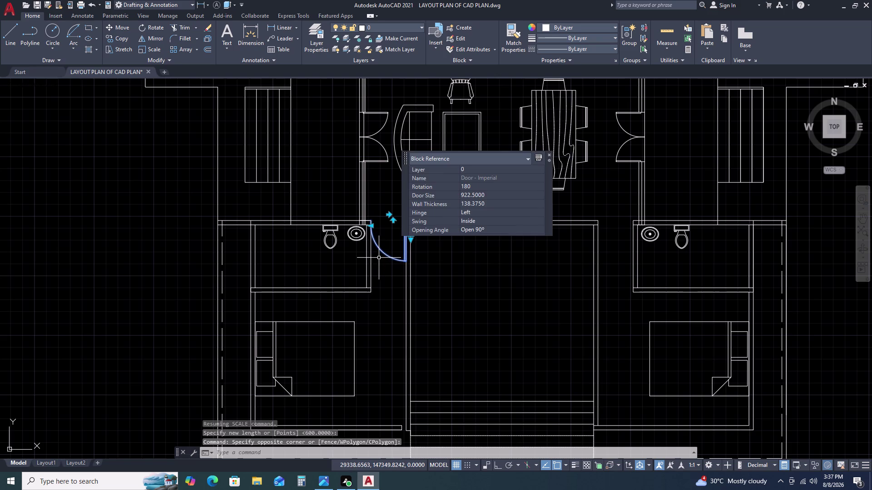
key(c)
text(O)
key(space)
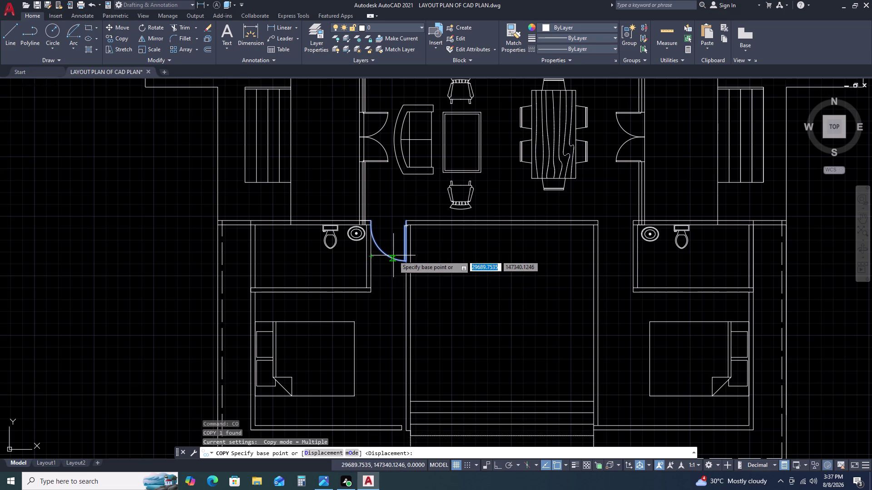
Mirror the resized door about a vertical line through the room midpoint, keeping the original.
key(Escape)
click(395, 250)
double_click(386, 262)
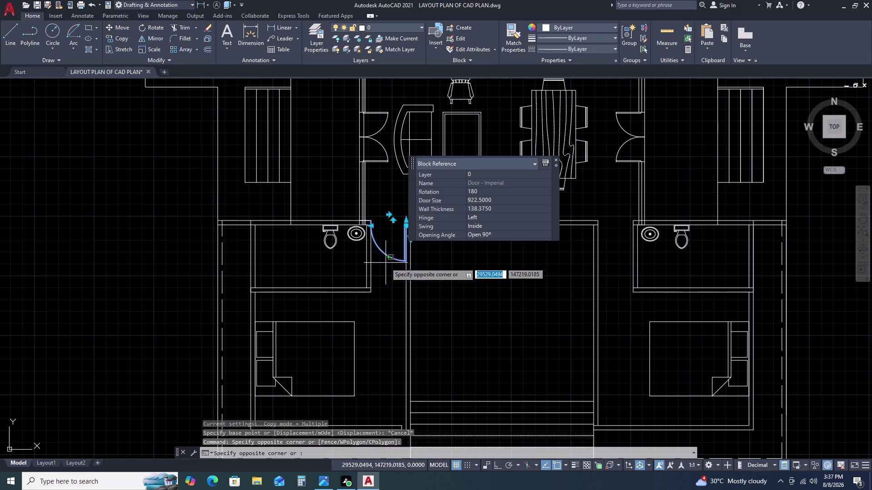
text(MI)
key(space)
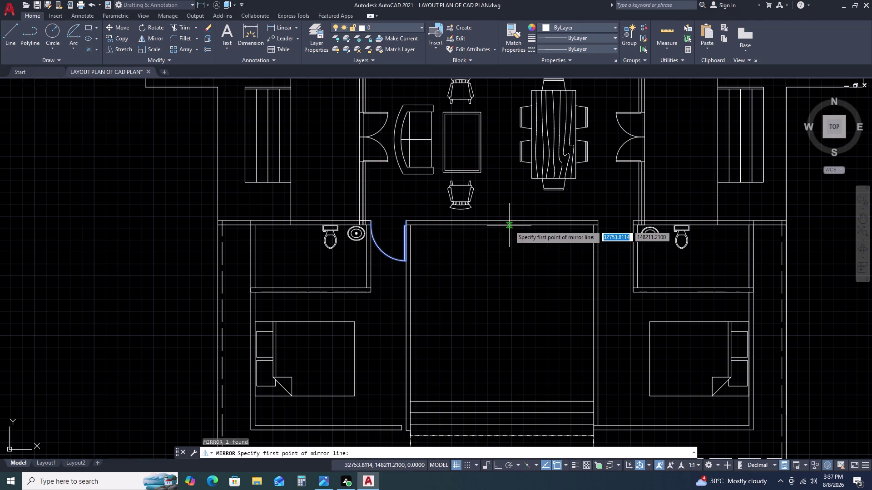
double_click(502, 220)
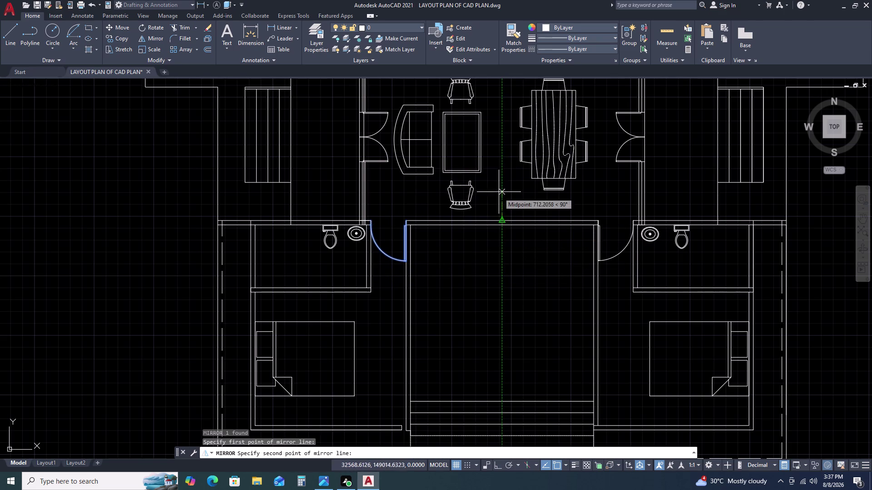
double_click(498, 180)
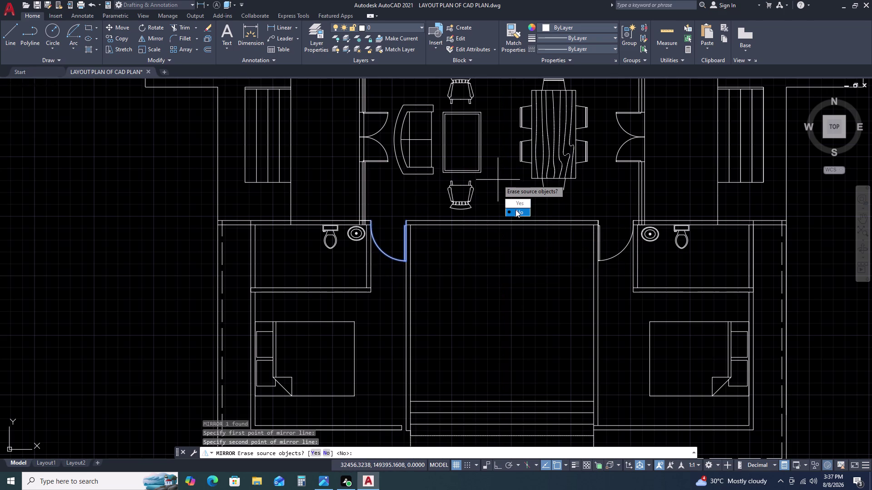
drag(516, 210, 498, 179)
key(Escape)
Open and close the door block editor, then reselect the left bathroom door to mirror.
scroll(down, 3)
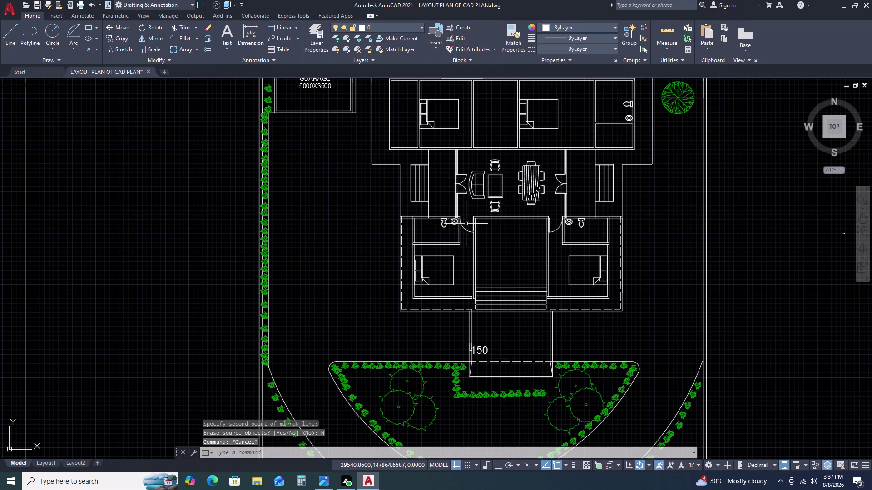
double_click(466, 231)
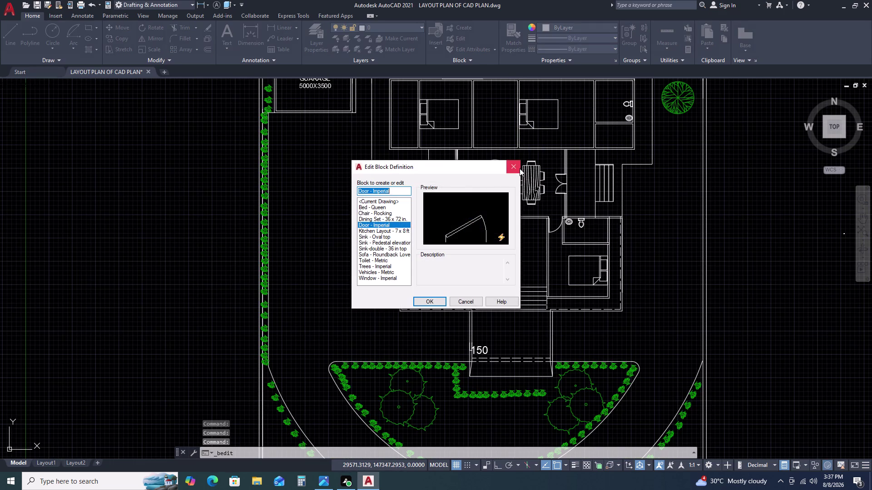
click(519, 169)
double_click(461, 225)
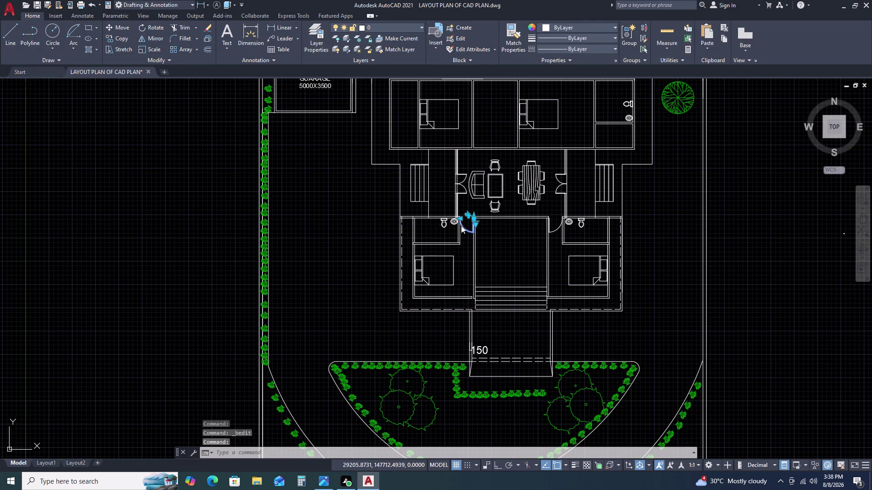
key(Escape)
key(Escape)
click(467, 229)
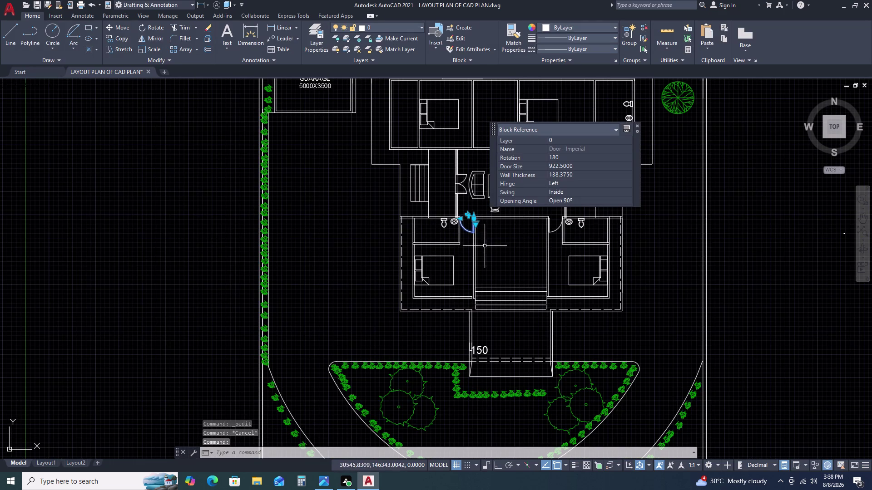
text(MI)
key(space)
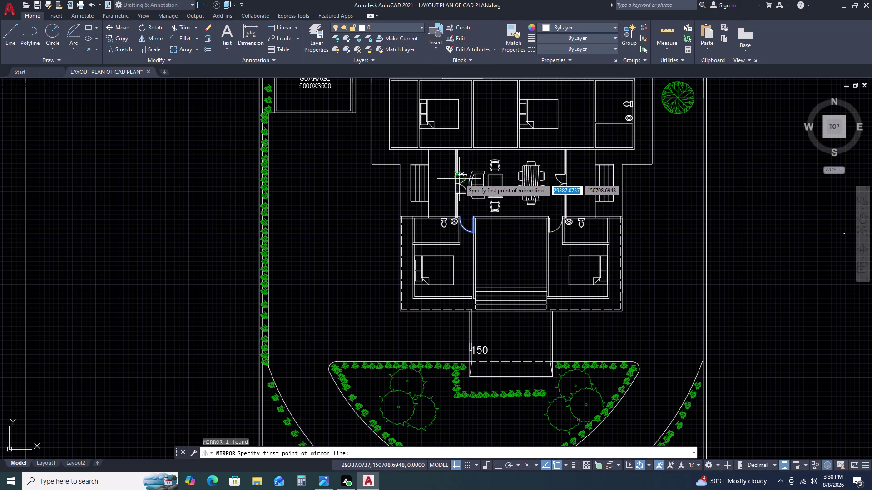
Mirror the door about a horizontal line through the wall midpoint, keeping the original.
middle_drag(467, 195, 479, 255)
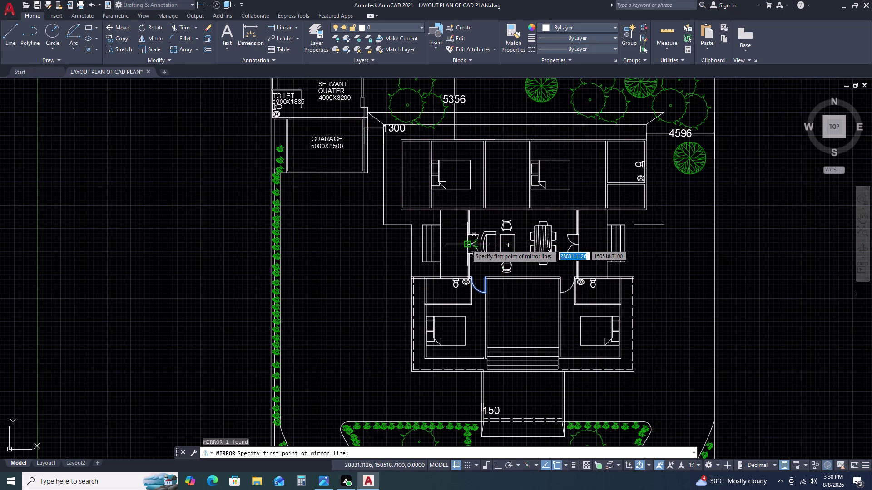
scroll(up, 3)
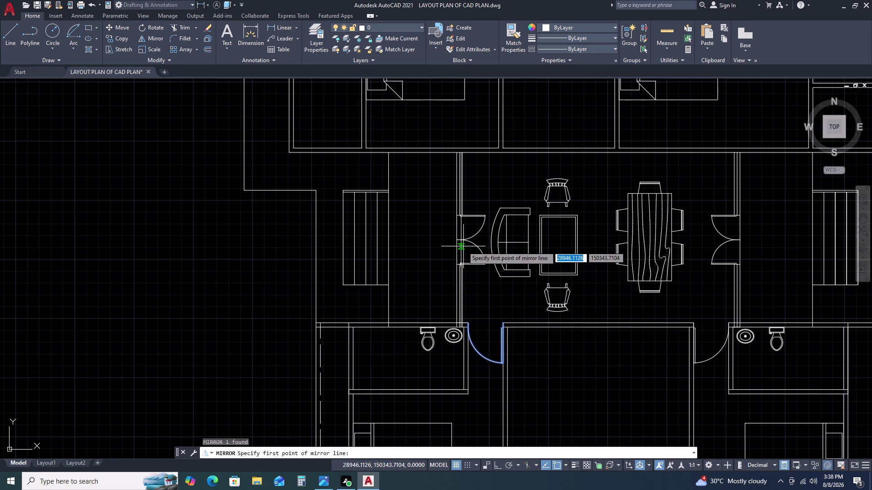
click(459, 241)
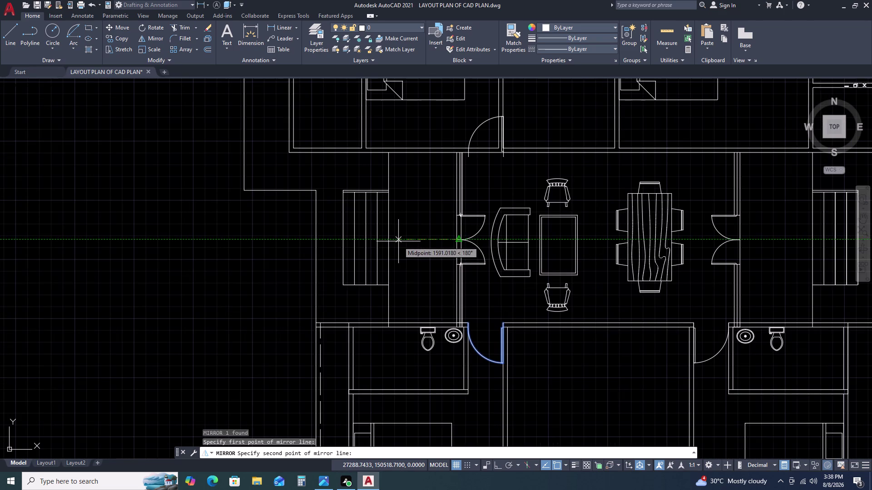
double_click(398, 241)
click(417, 272)
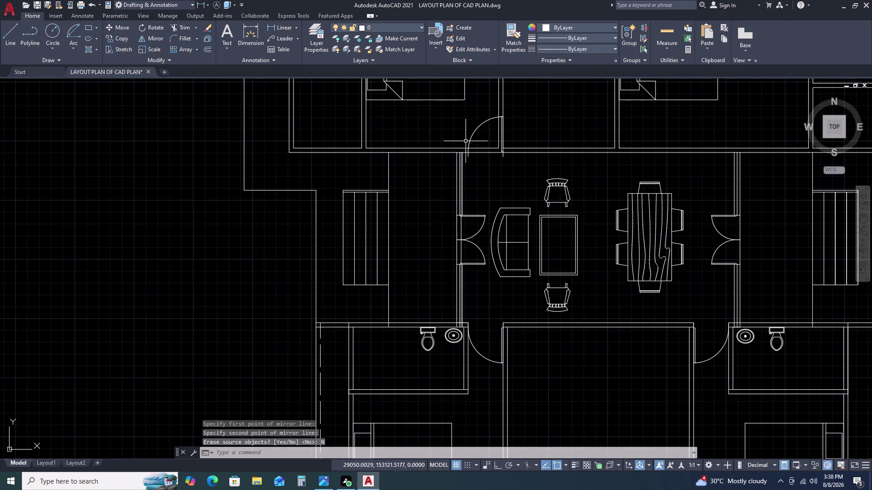
Move the new upper door so it sits against the wall line.
drag(481, 138, 475, 136)
double_click(454, 122)
text(M)
key(space)
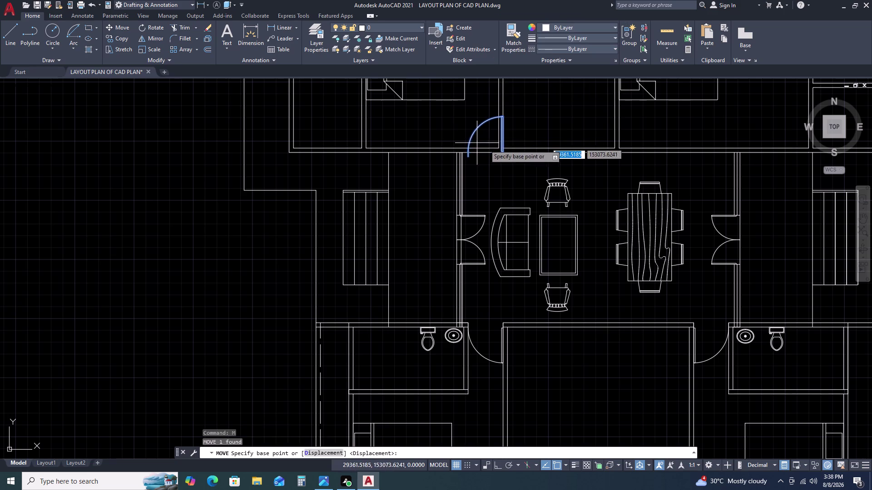
scroll(up, 3)
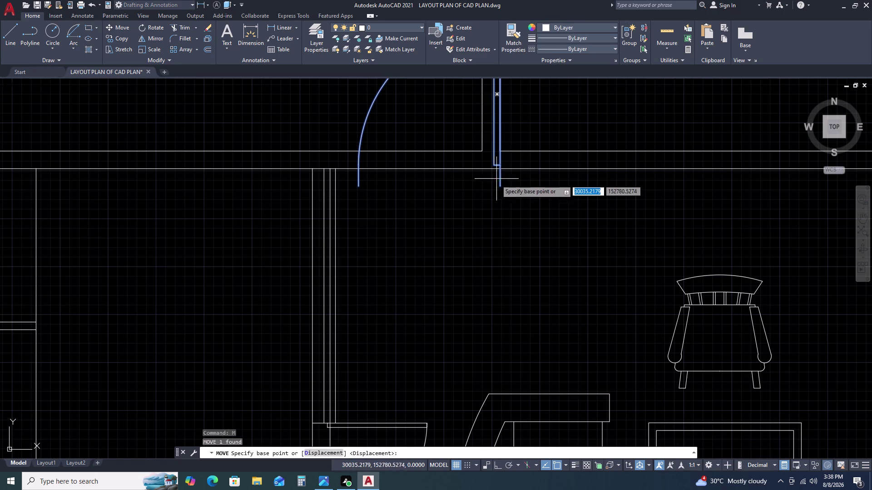
click(502, 183)
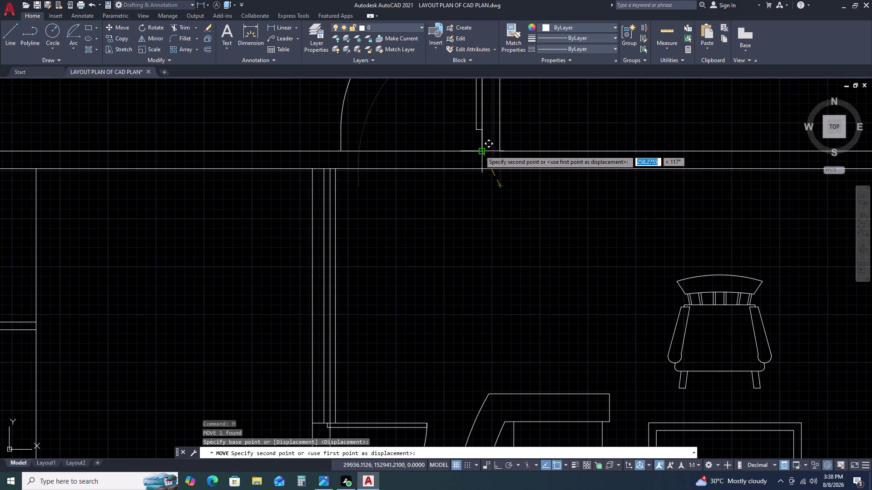
click(480, 151)
Move the upper door again to drop it into the room's wall opening.
click(480, 130)
text(M)
key(space)
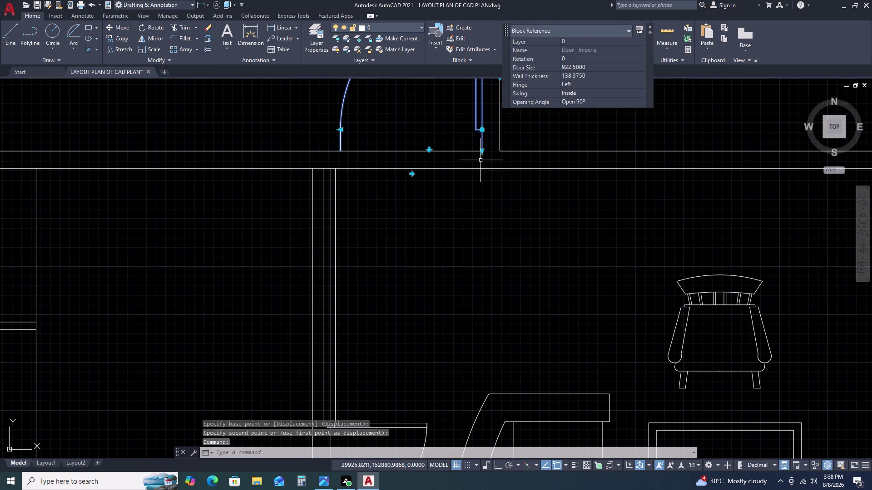
click(484, 151)
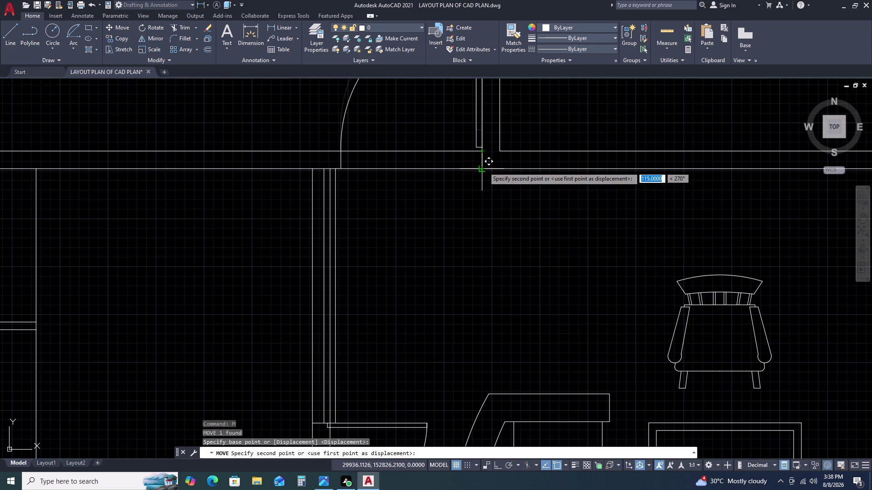
click(483, 168)
scroll(down, 3)
middle_drag(529, 185, 467, 202)
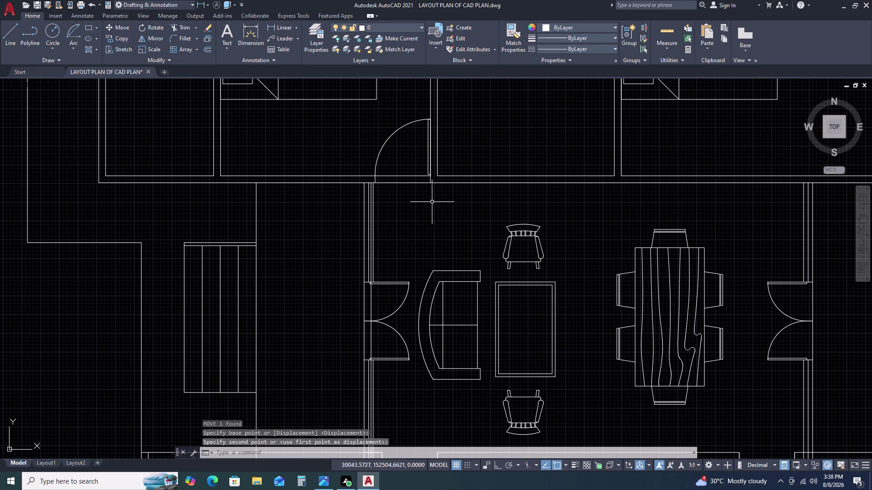
text(TR)
key(space)
Finish trimming the wall lines with a fence, then end the trim.
click(405, 163)
drag(405, 163, 404, 171)
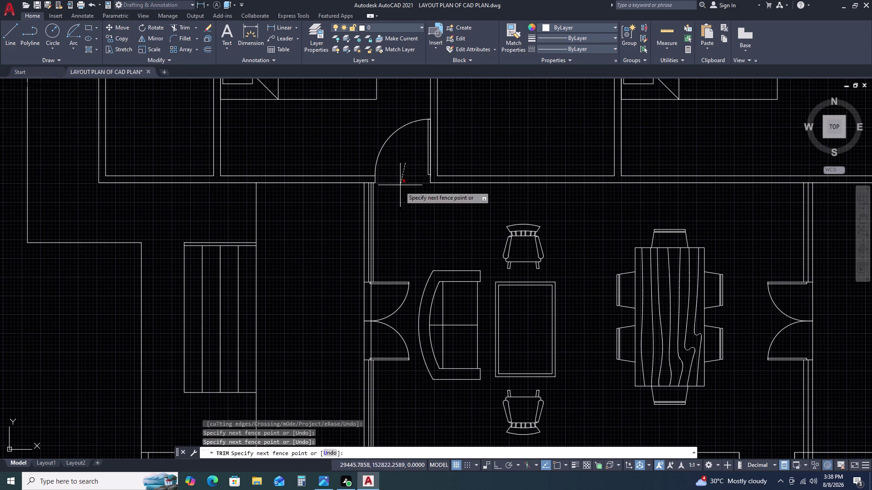
double_click(399, 192)
key(Escape)
Select the door above the living room and copy it from its hinge, with Ortho on.
drag(407, 143, 400, 142)
double_click(383, 131)
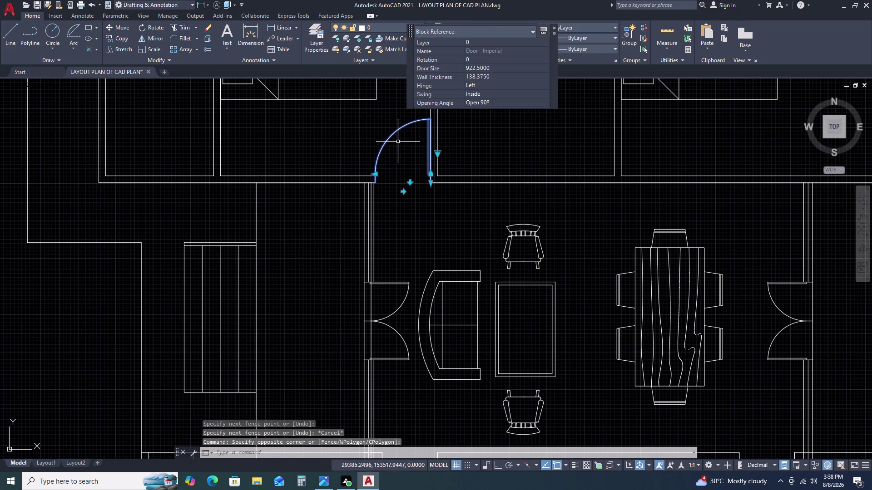
key(c)
text(O)
key(space)
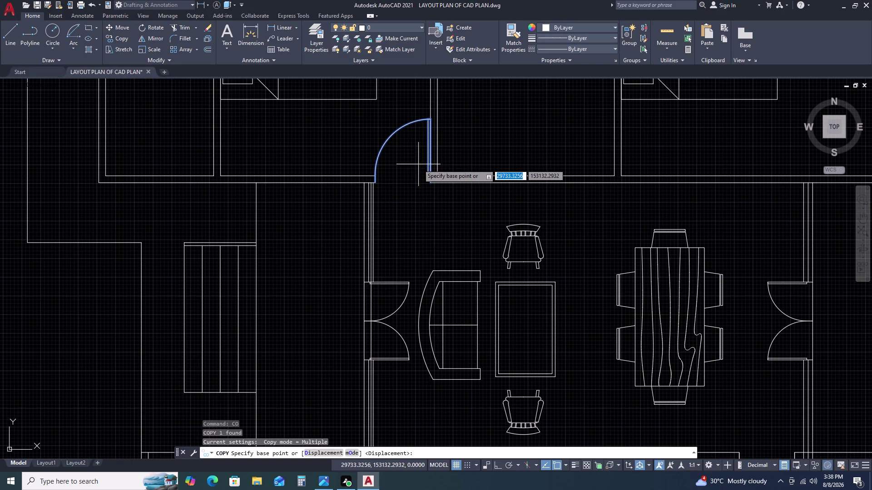
scroll(up, 3)
double_click(422, 205)
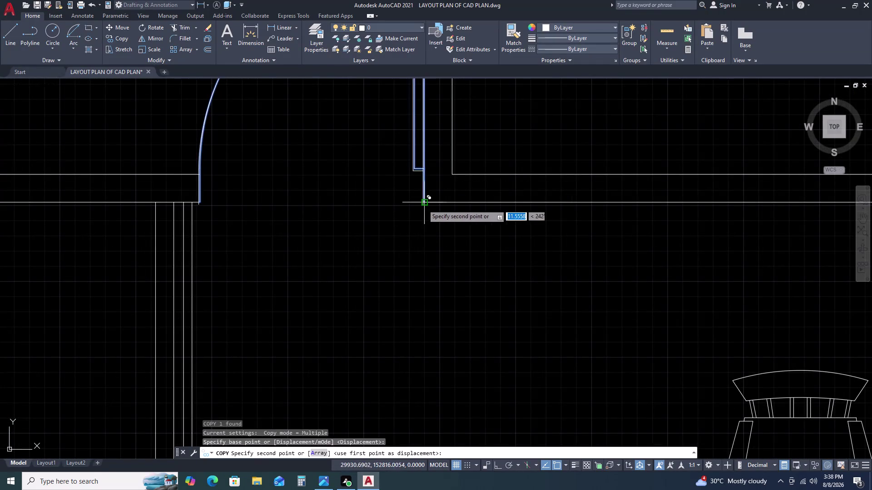
scroll(down, 3)
scroll(up, 3)
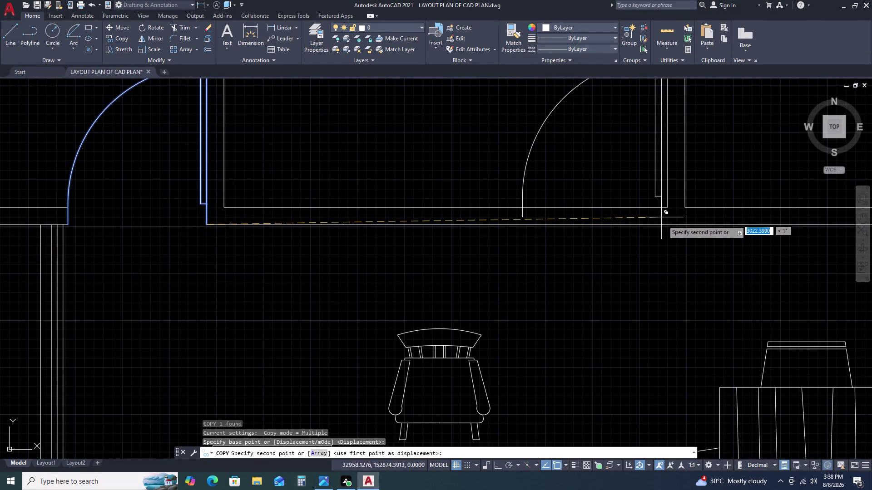
key(F8)
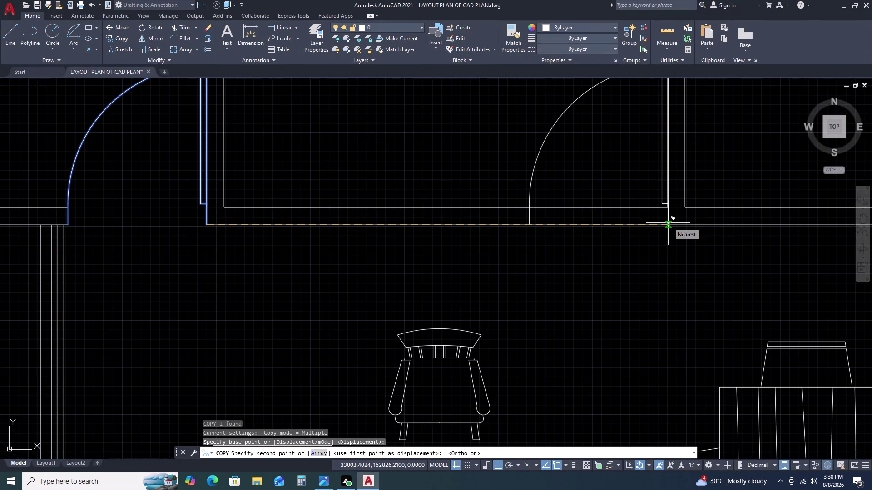
Place door copies in the two bedroom doorways along the upper wall.
scroll(up, 3)
click(664, 183)
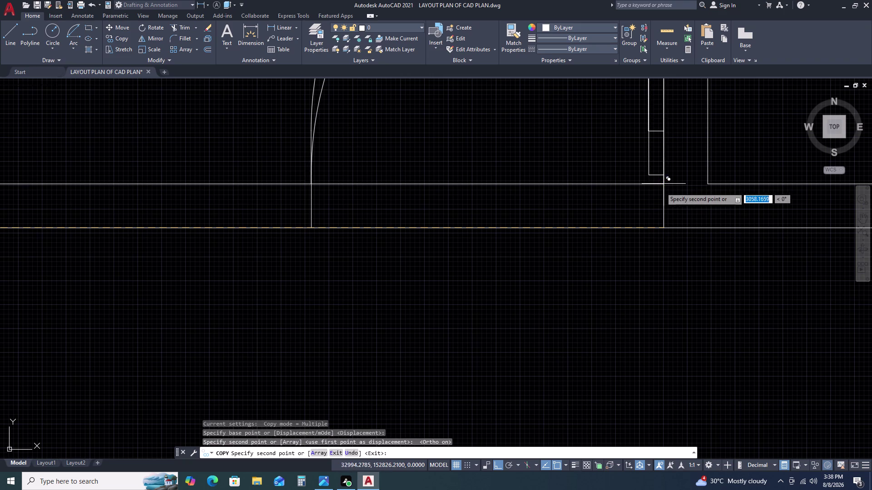
scroll(down, 3)
middle_drag(721, 217, 654, 228)
middle_drag(629, 228, 604, 228)
scroll(down, 3)
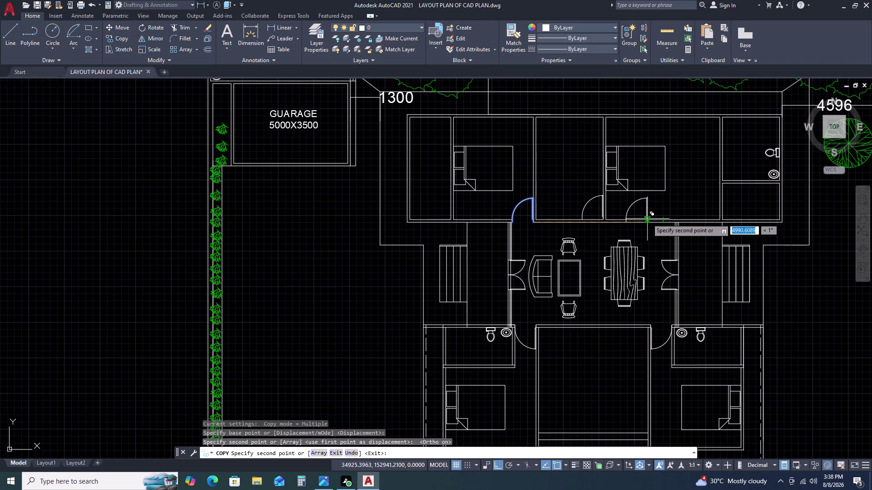
scroll(up, 3)
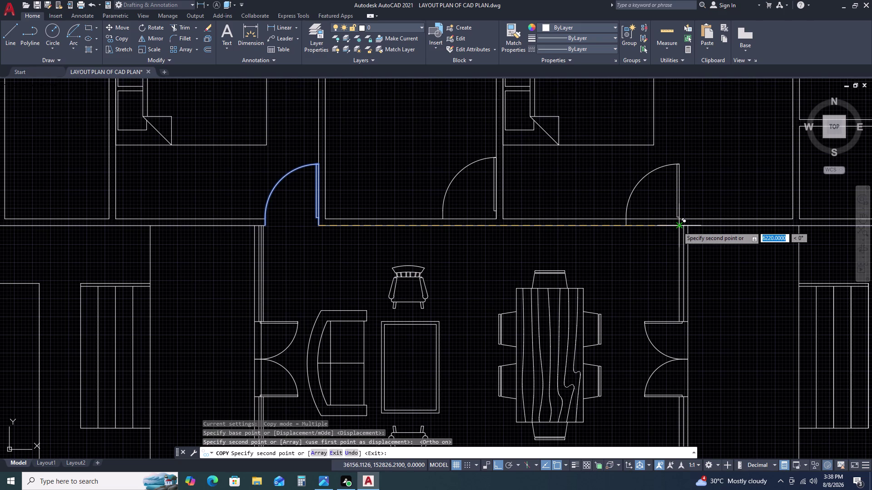
click(678, 226)
middle_drag(739, 224, 520, 225)
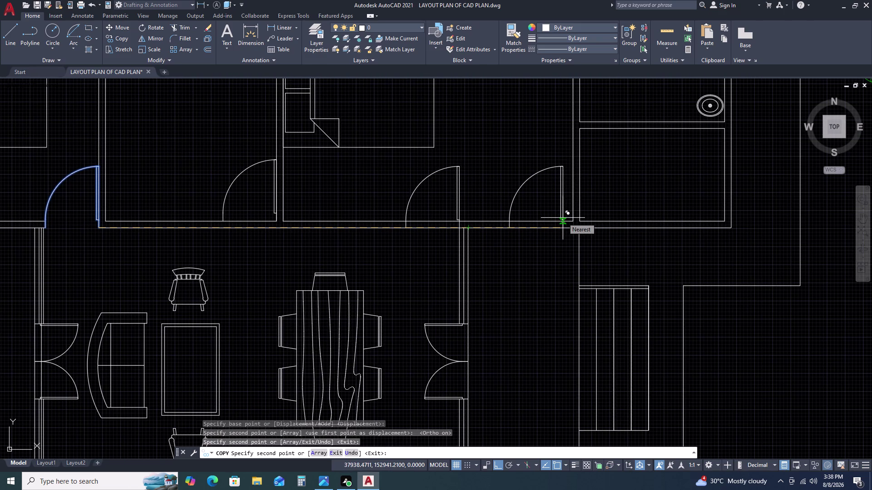
key(Escape)
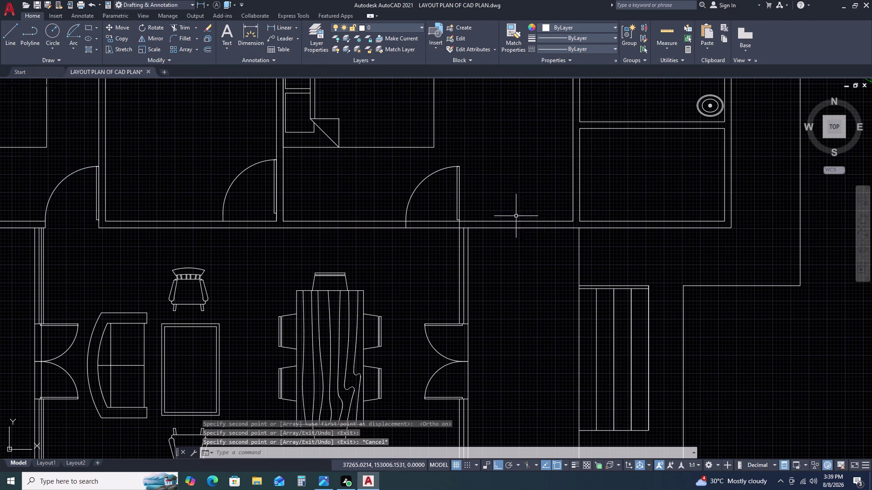
Move one door copy down into its correct doorway opening.
click(223, 207)
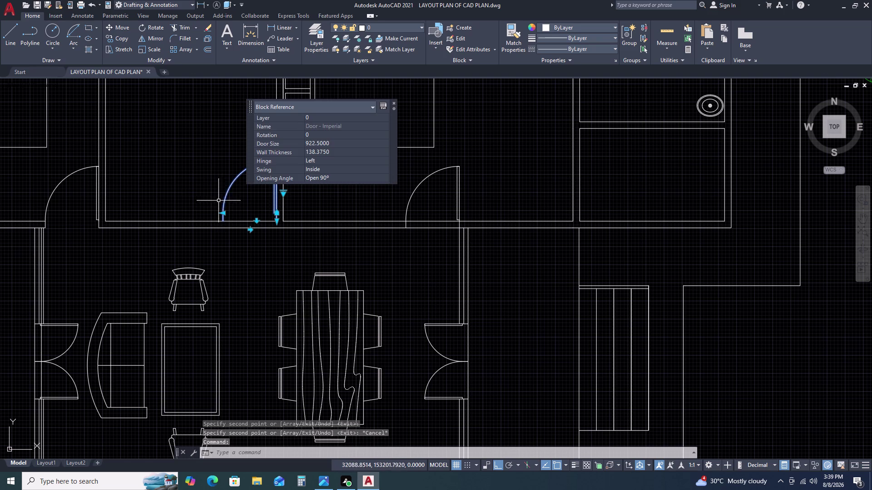
key(m)
key(space)
scroll(up, 3)
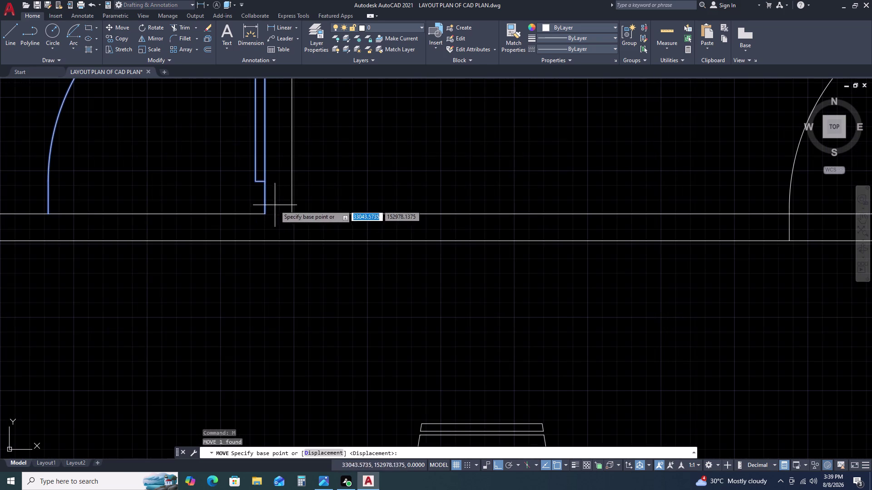
click(264, 214)
click(264, 243)
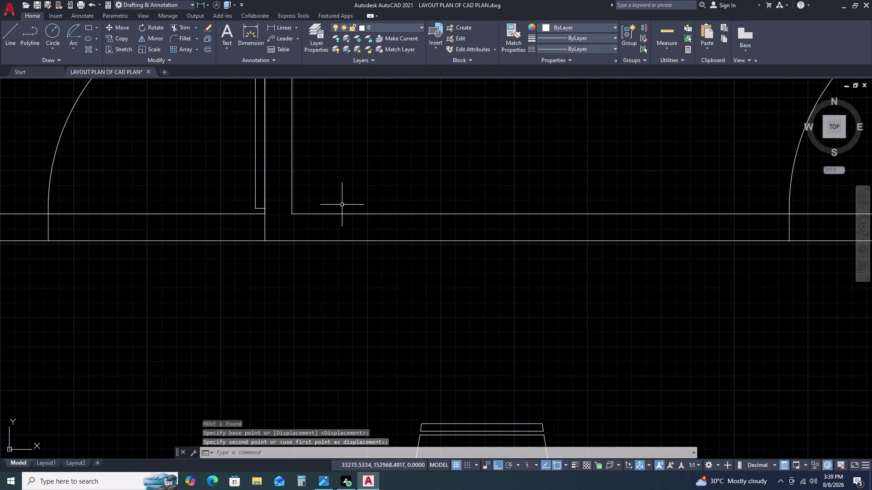
scroll(down, 3)
scroll(up, 3)
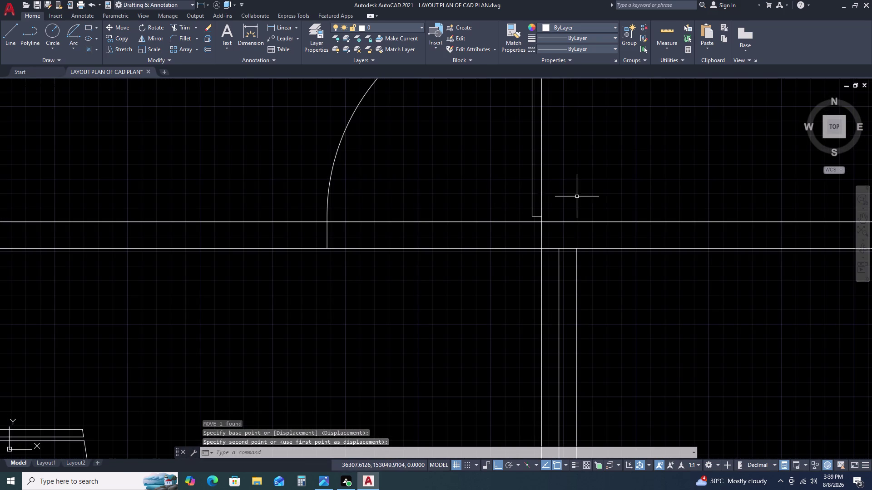
drag(570, 197, 545, 191)
click(523, 180)
key(Escape)
scroll(down, 3)
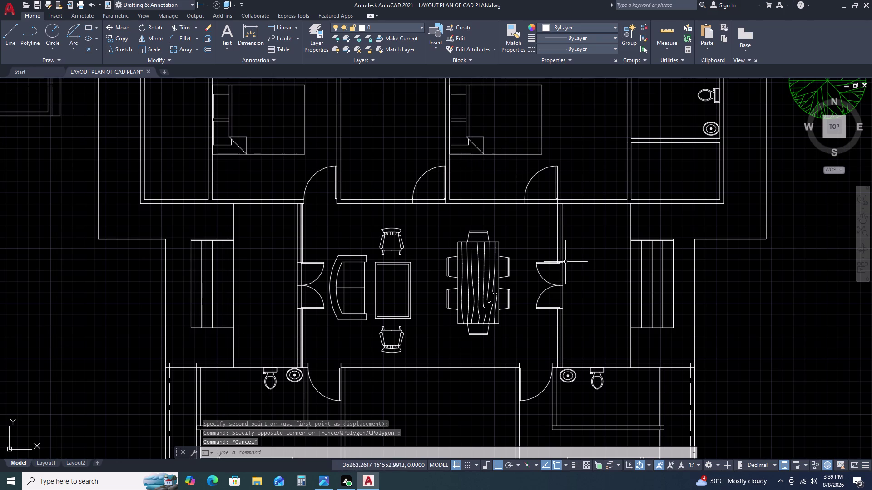
Copy the living room's right-side door into the small top-right room.
click(549, 266)
click(542, 250)
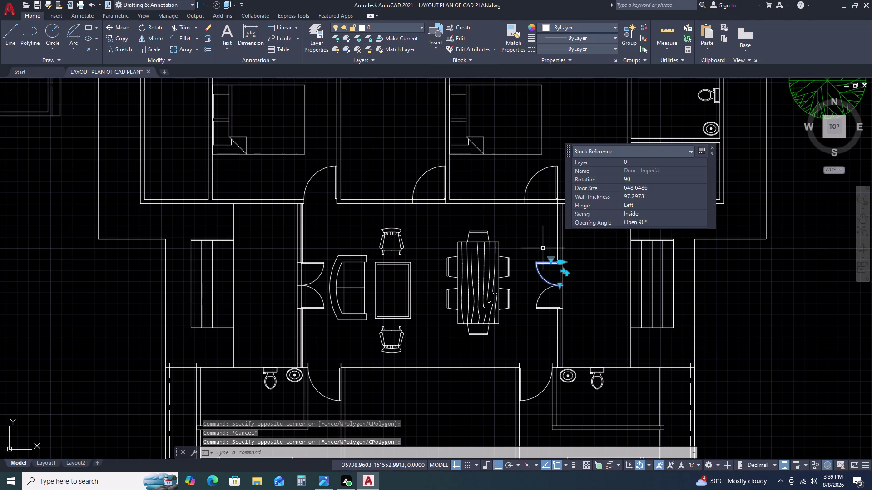
text(CO)
key(space)
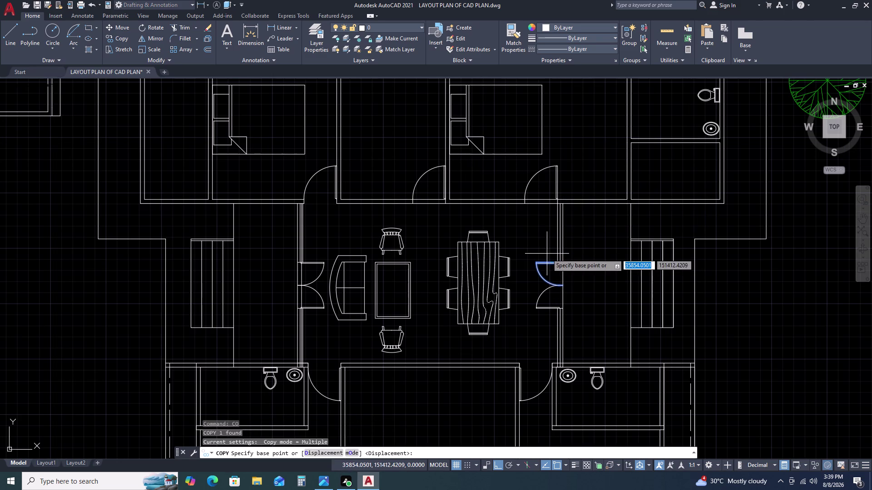
drag(547, 254, 549, 247)
key(F8)
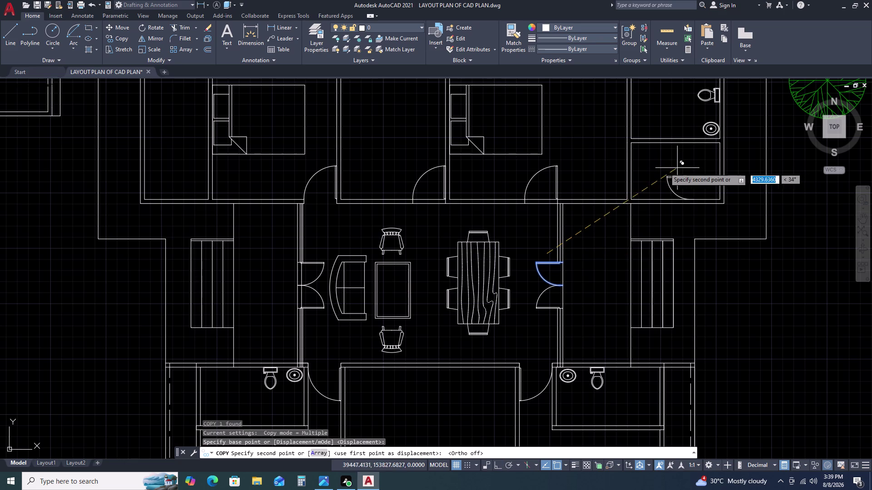
click(660, 167)
key(Escape)
Rotate the new door copy to a right-angle orientation with Ortho on.
click(668, 182)
click(654, 164)
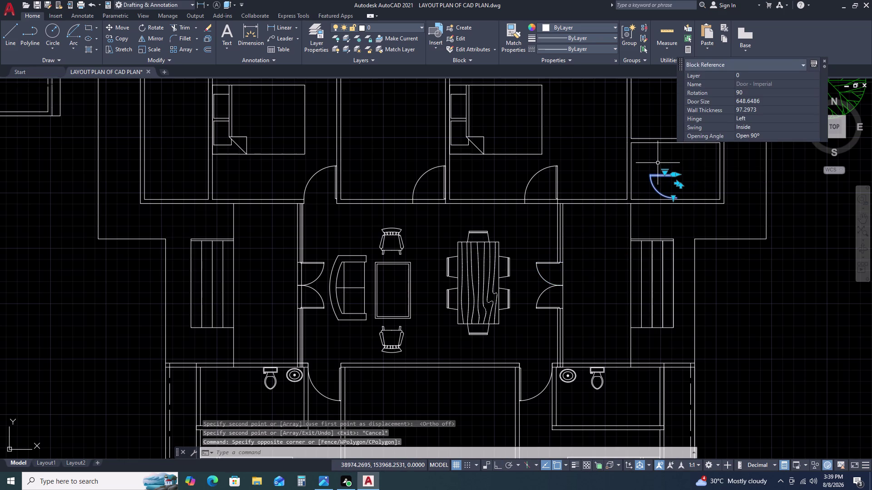
text(RO)
key(space)
click(657, 163)
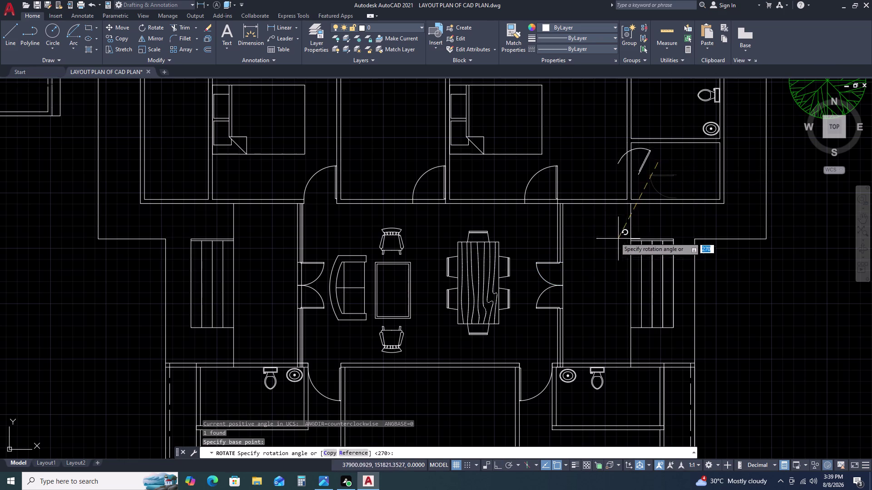
key(F8)
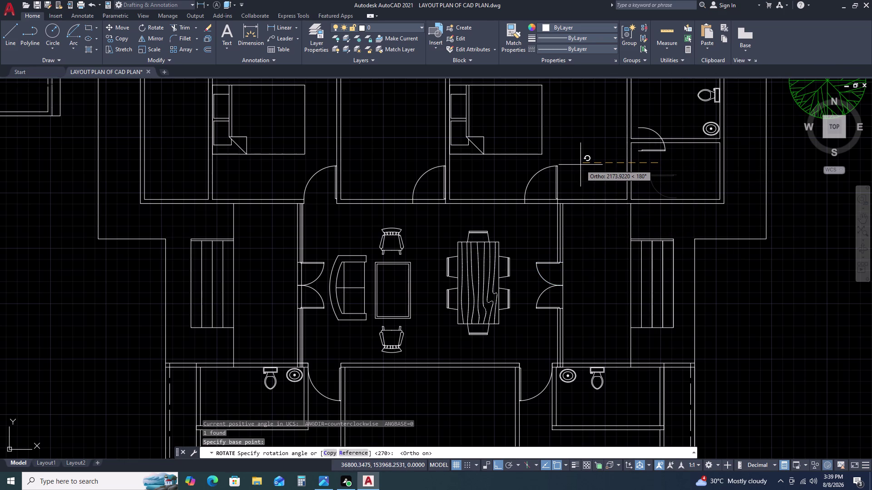
click(580, 165)
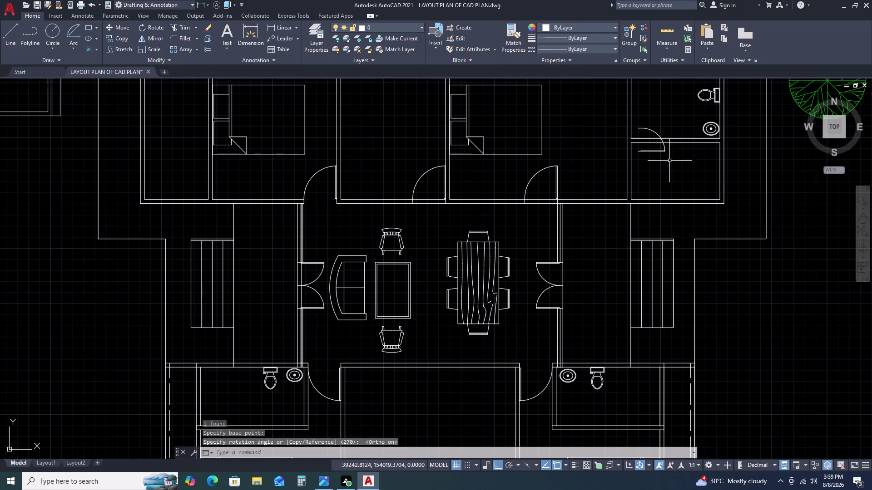
Move the rotated door into the small room's doorway.
click(668, 154)
click(646, 148)
key(m)
key(space)
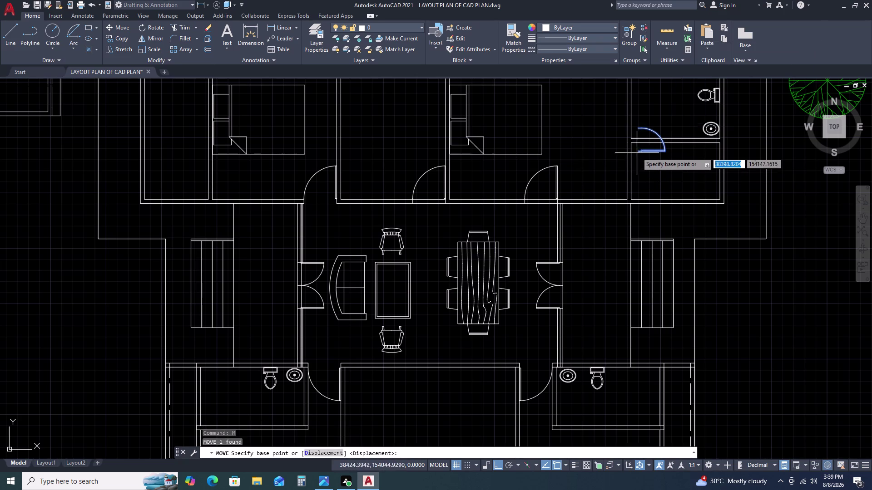
scroll(up, 3)
click(630, 162)
scroll(down, 3)
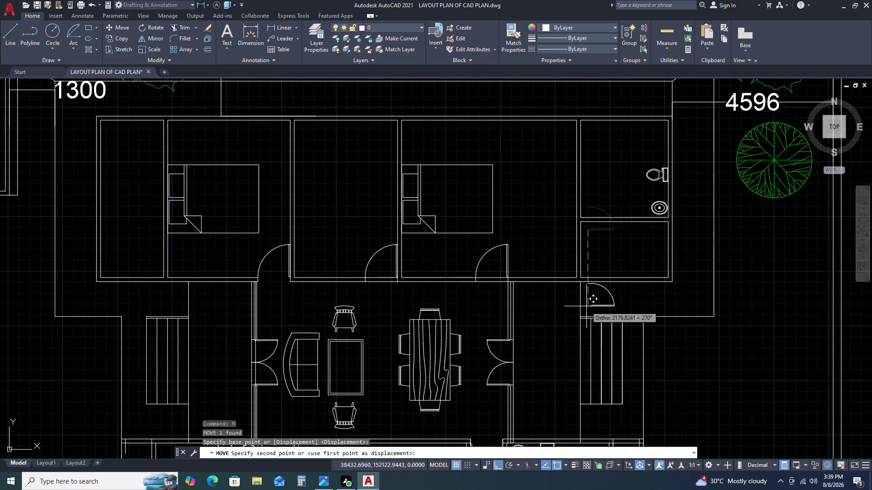
scroll(up, 3)
key(F8)
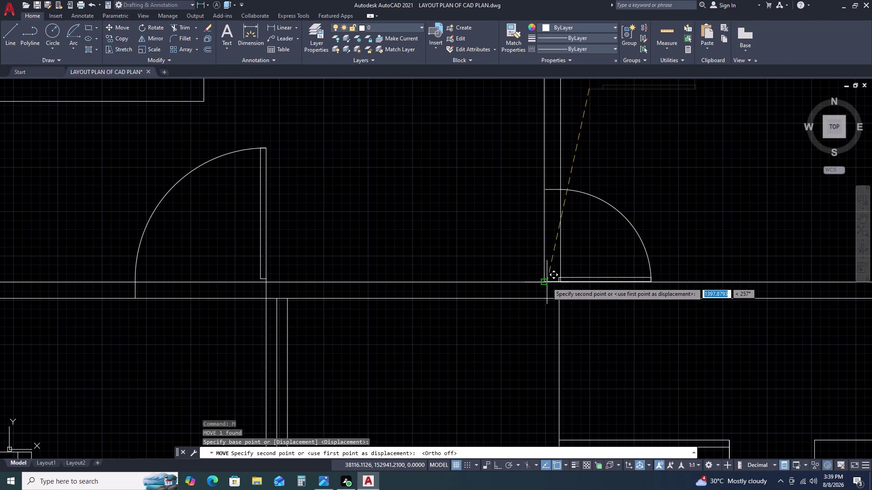
click(547, 282)
key(Escape)
scroll(down, 3)
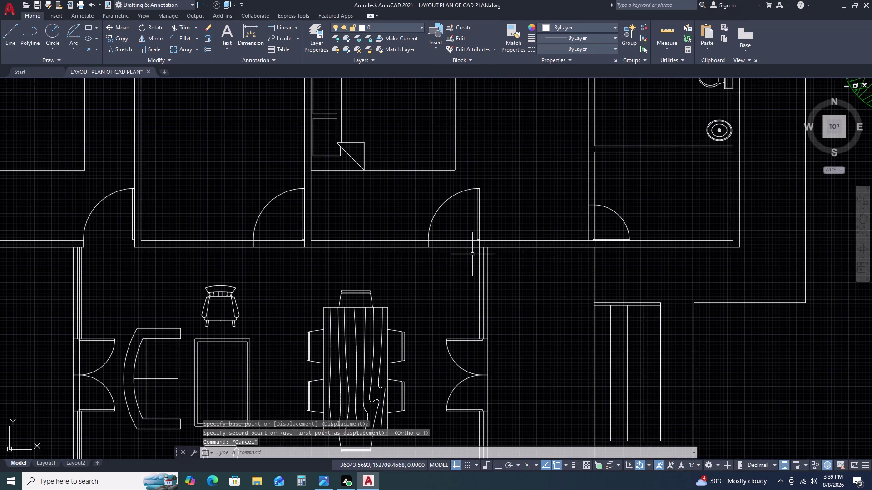
Fence-trim the wall lines crossing the doorways with TRIM.
scroll(up, 3)
text(TR)
key(space)
click(427, 192)
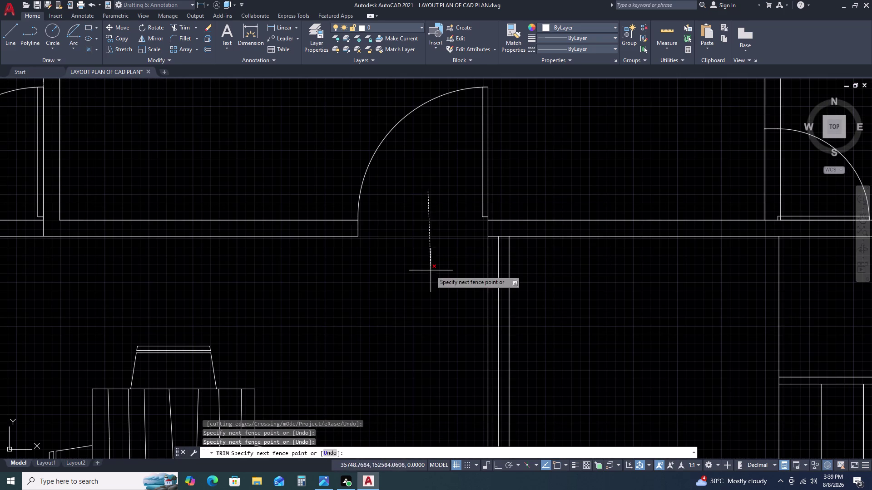
click(430, 271)
click(787, 181)
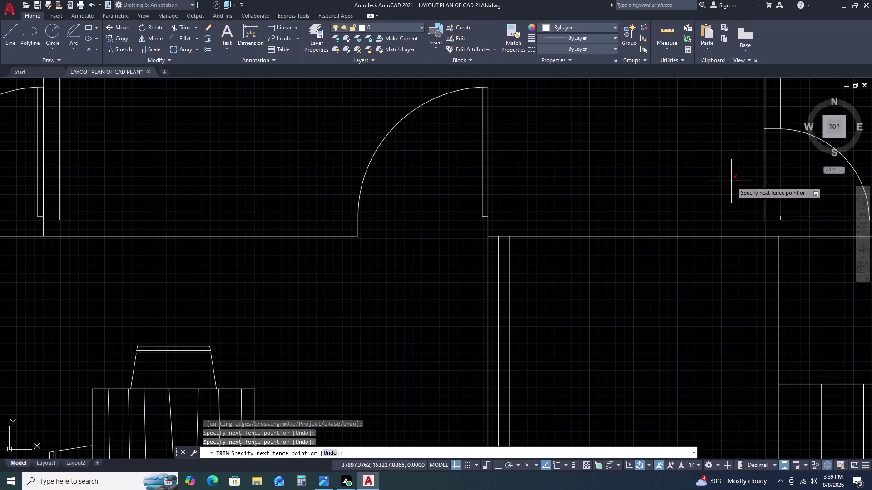
click(731, 181)
scroll(down, 3)
click(562, 183)
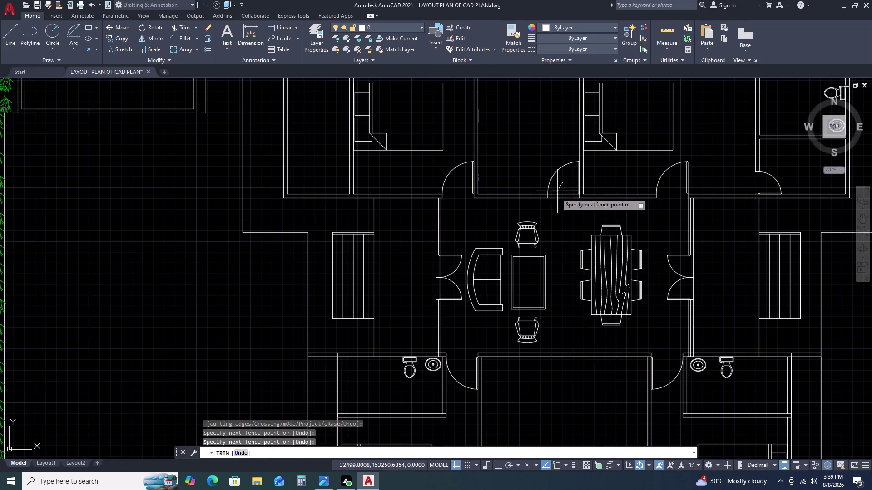
double_click(552, 213)
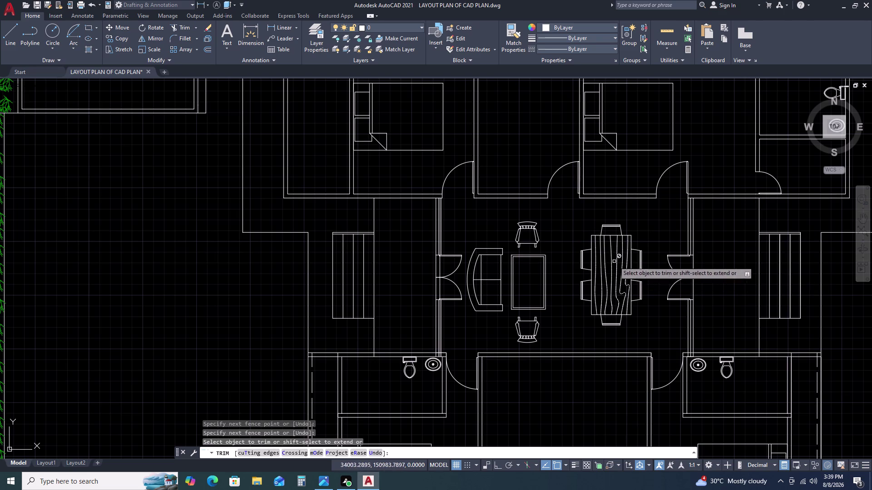
Trim the leftover wall segments and short lines at the door jambs.
scroll(up, 3)
click(452, 256)
double_click(440, 260)
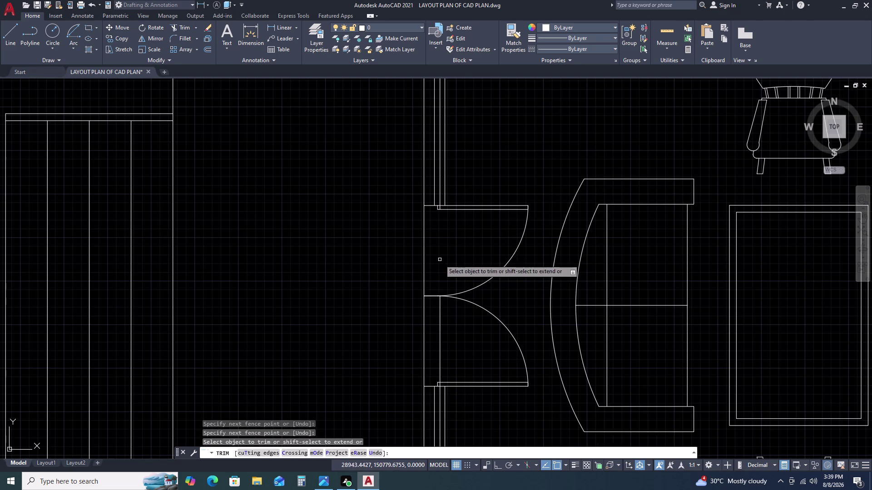
double_click(448, 327)
click(439, 341)
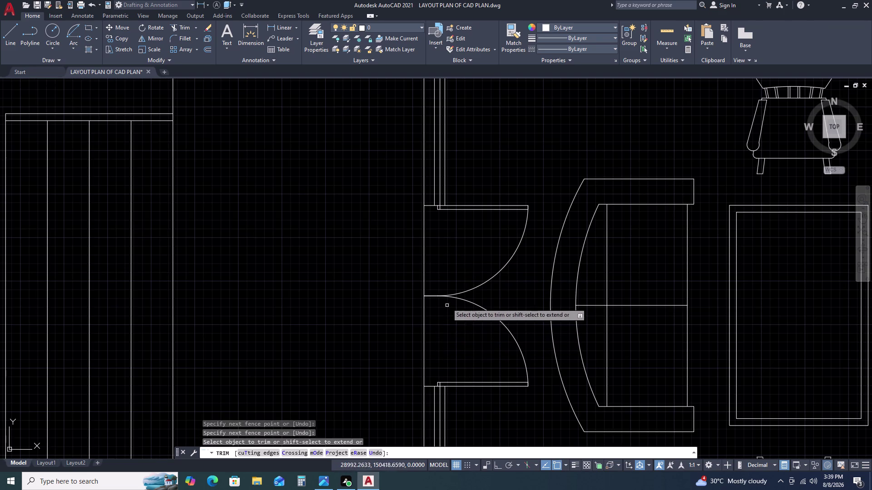
scroll(up, 3)
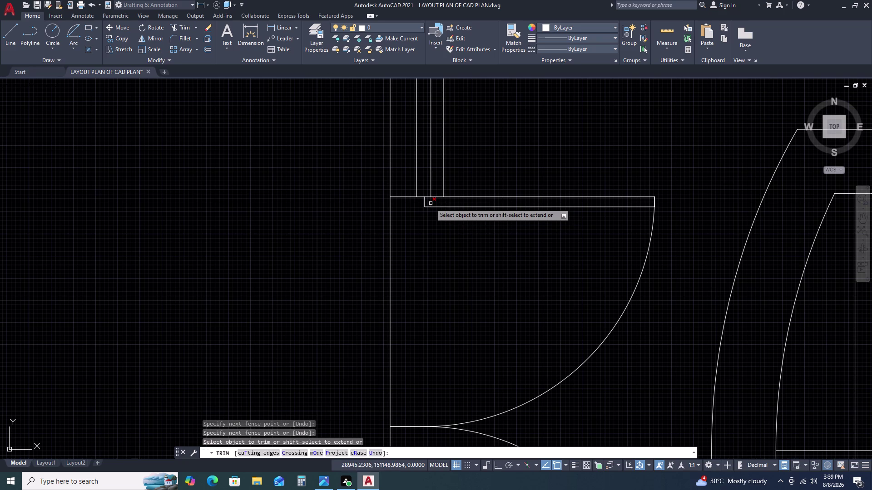
click(430, 204)
scroll(down, 3)
scroll(up, 3)
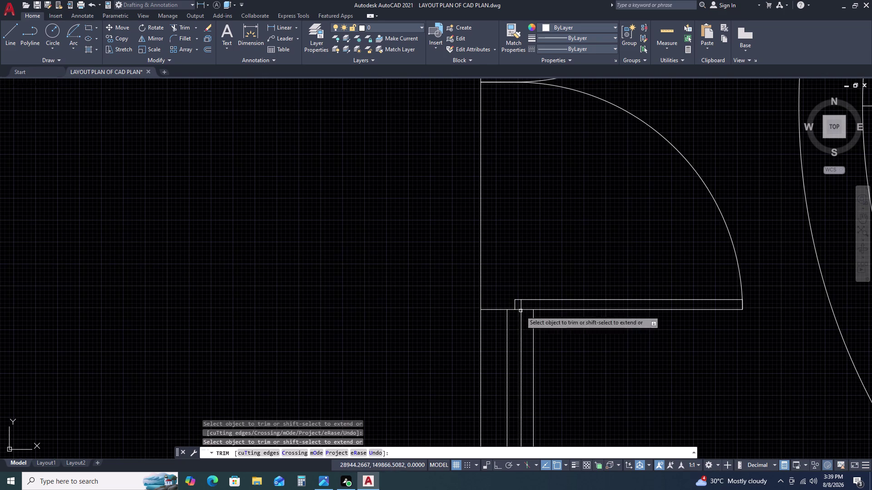
click(522, 305)
scroll(down, 3)
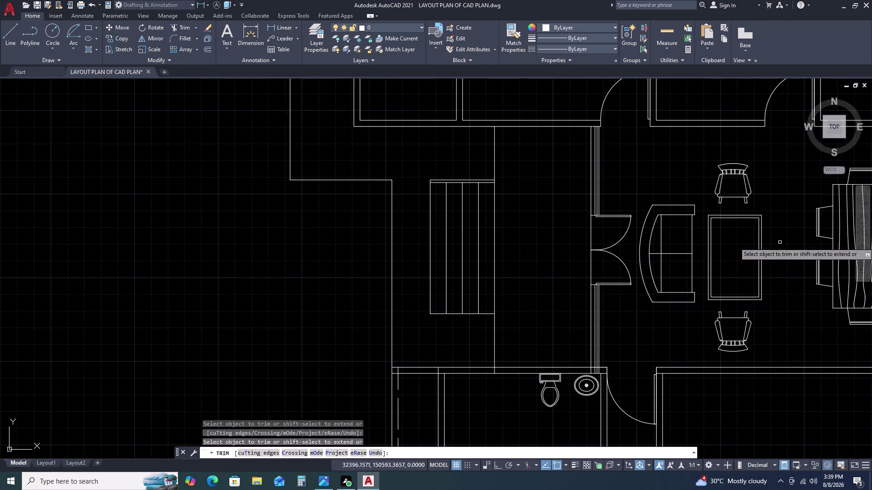
Pan over to the other doors and end the trim command.
middle_drag(716, 151, 565, 205)
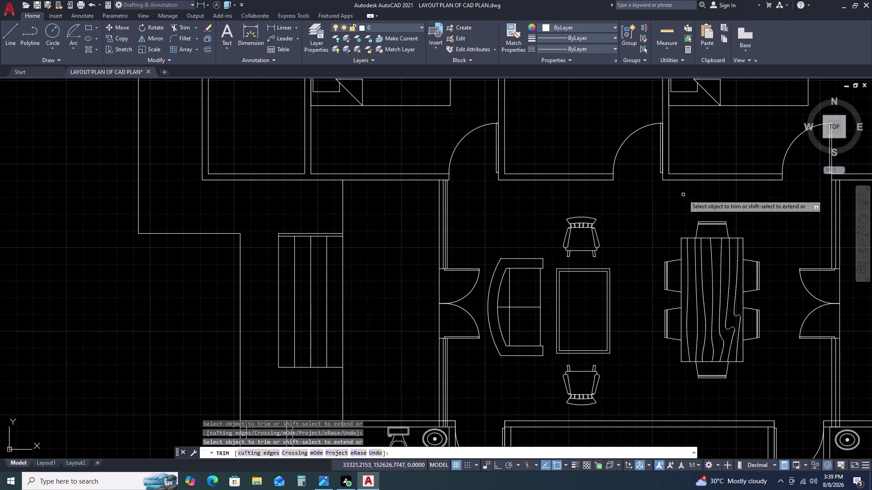
scroll(down, 3)
scroll(up, 3)
scroll(up, 3)
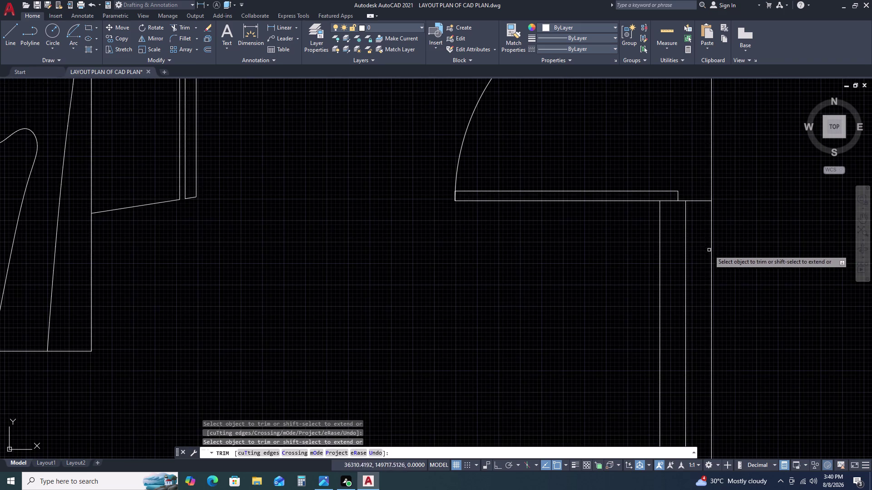
scroll(down, 3)
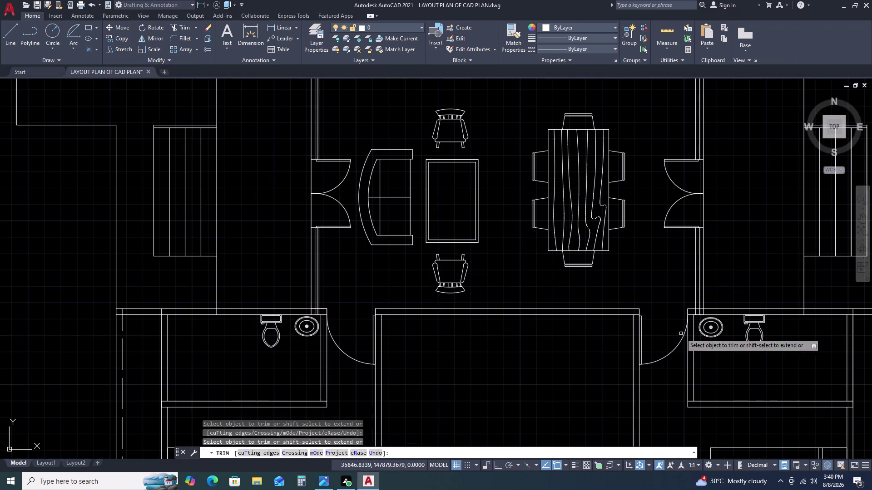
scroll(down, 3)
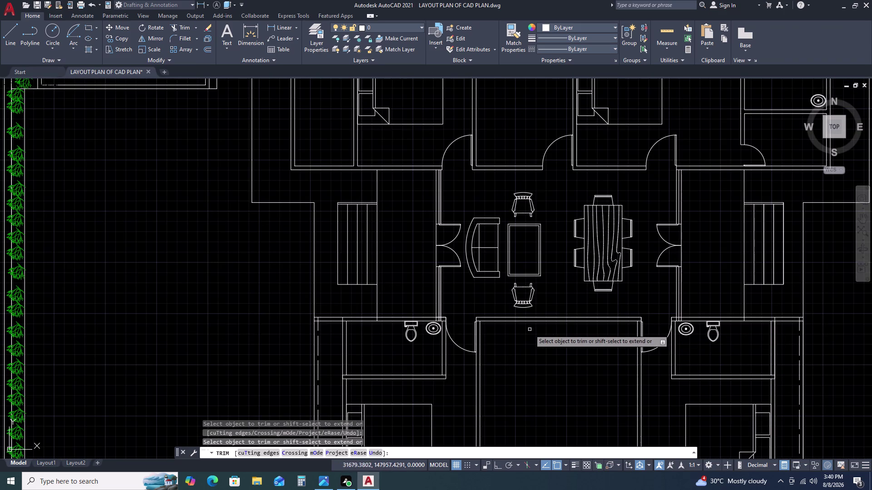
scroll(down, 3)
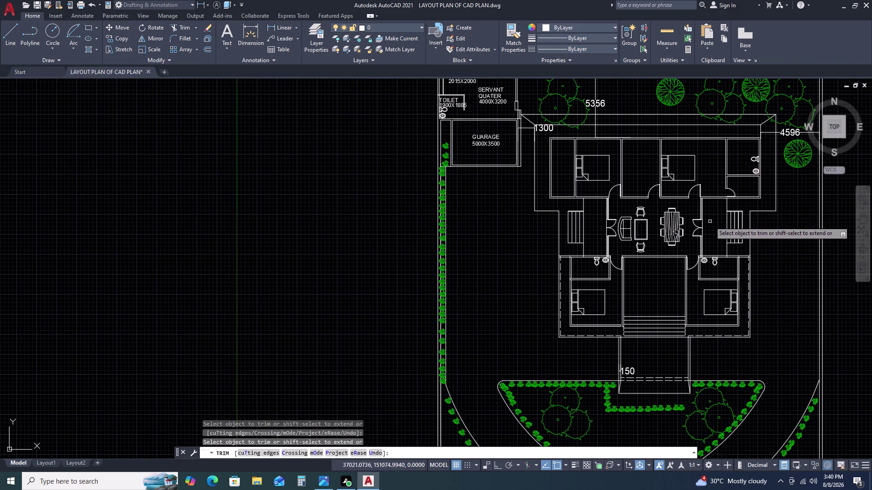
scroll(up, 3)
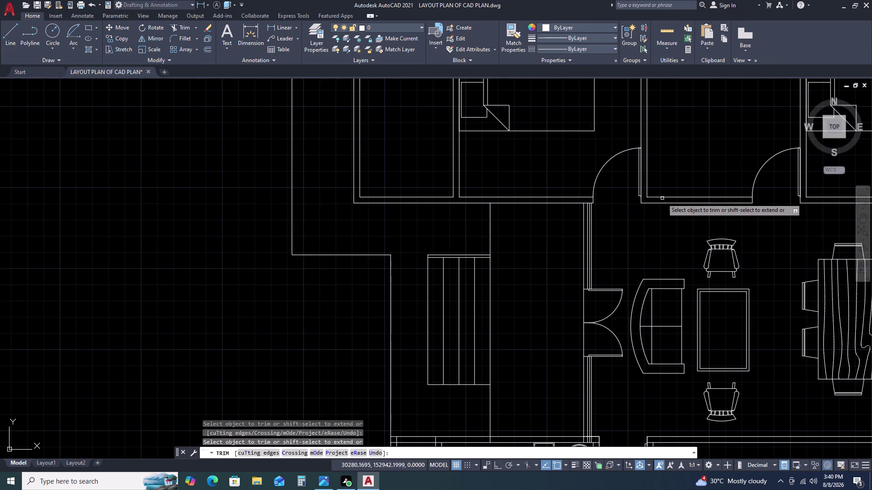
key(Escape)
scroll(up, 3)
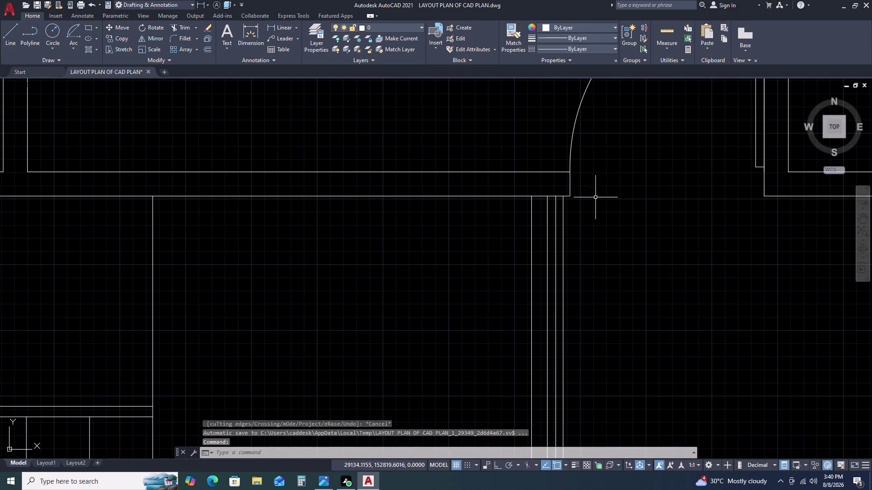
Zoom out and pan until the whole site plan, landscaping and parking are visible.
scroll(down, 3)
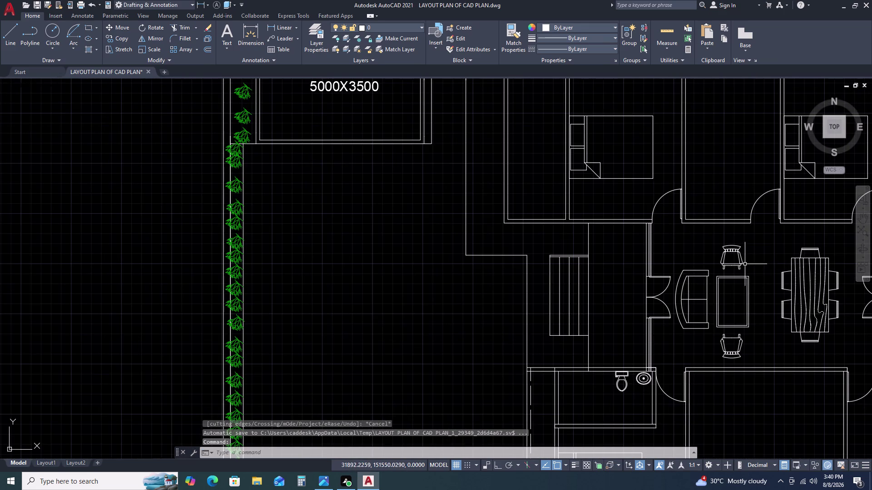
scroll(down, 3)
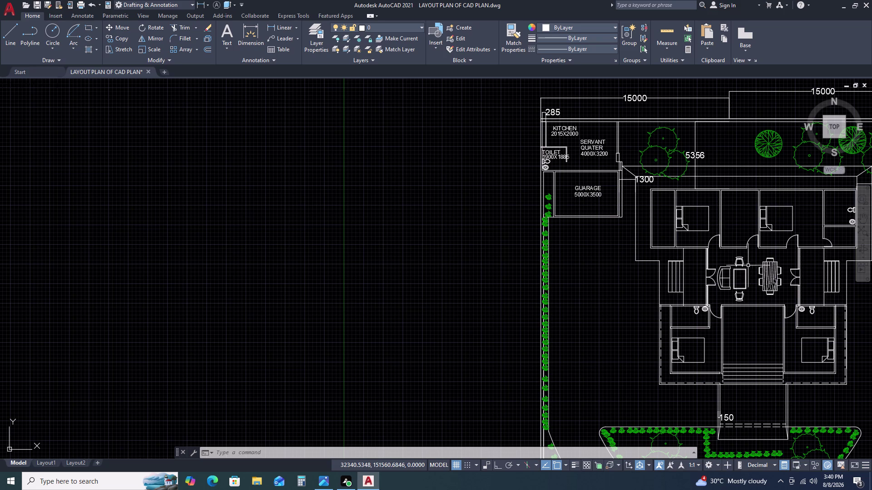
scroll(down, 3)
middle_drag(750, 301, 683, 268)
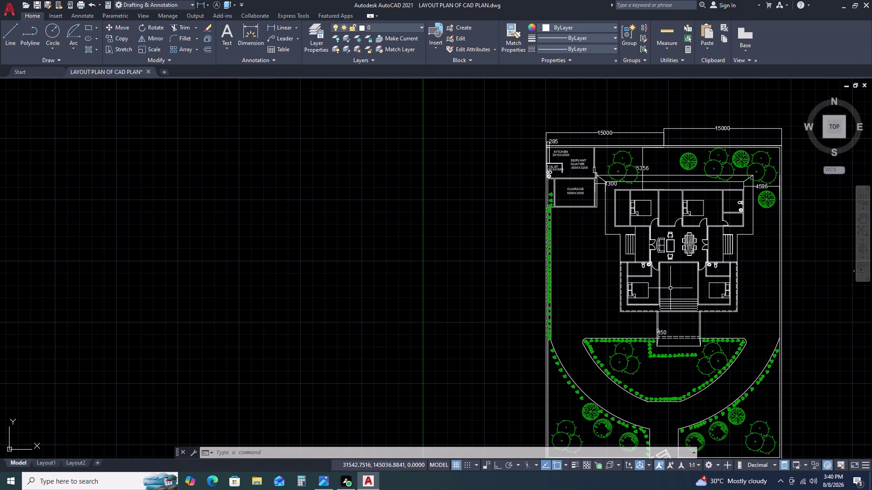
middle_drag(665, 295, 605, 229)
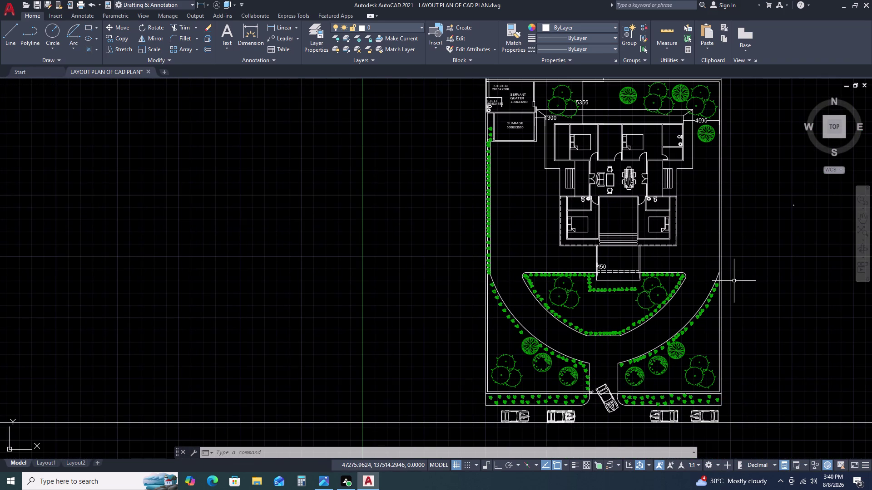
Clear pending commands and reopen DesignCenter with DC.
key(e)
key(Escape)
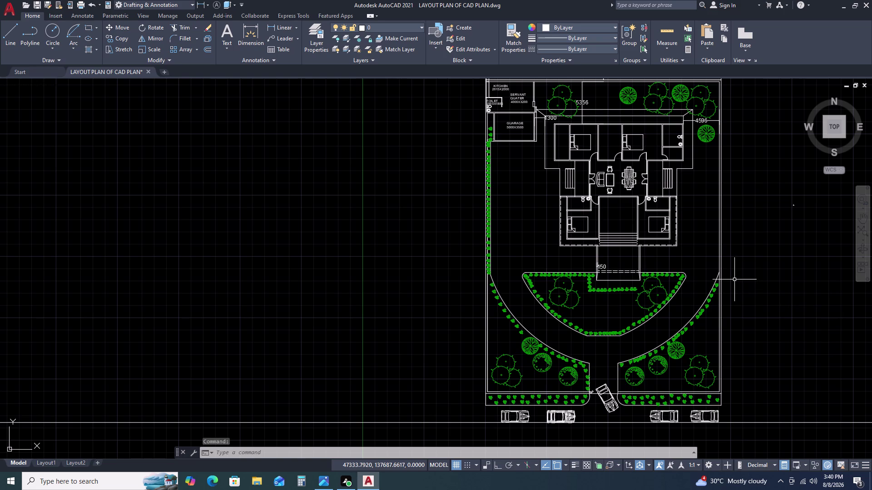
text(DC)
key(space)
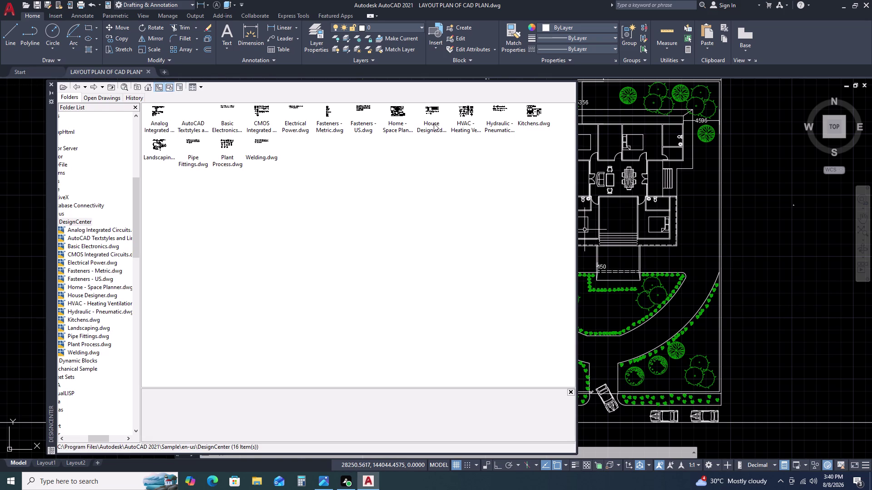
Insert the Entertainment Center block from Home - Space Planner with default settings.
click(395, 115)
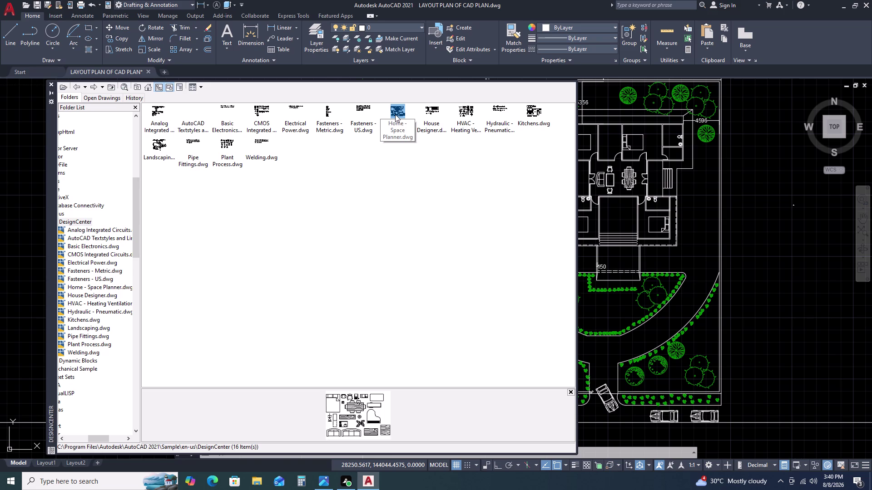
triple_click(395, 114)
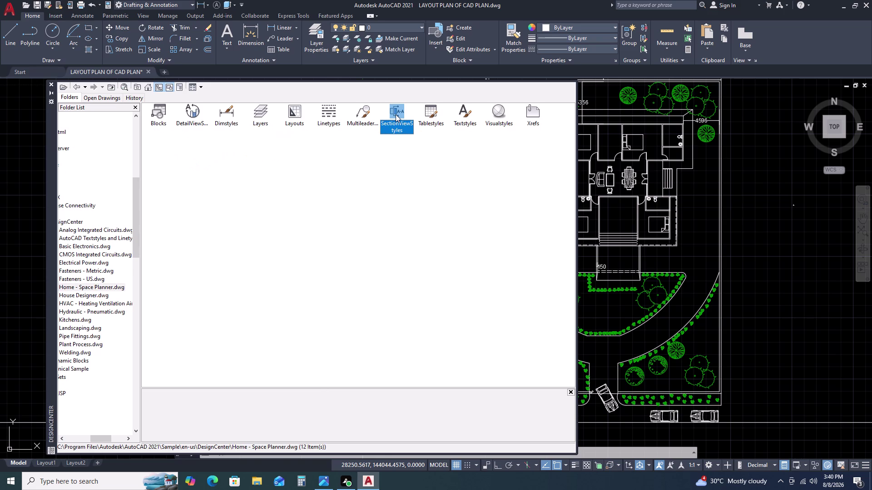
triple_click(162, 113)
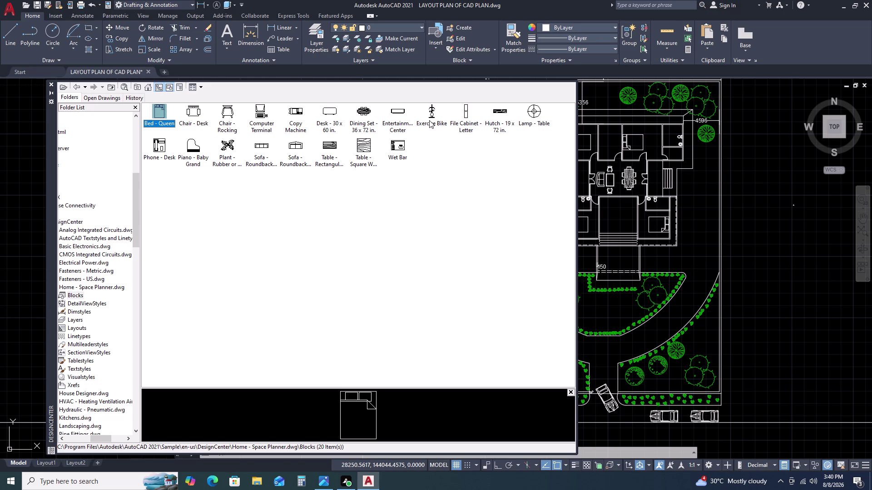
click(401, 119)
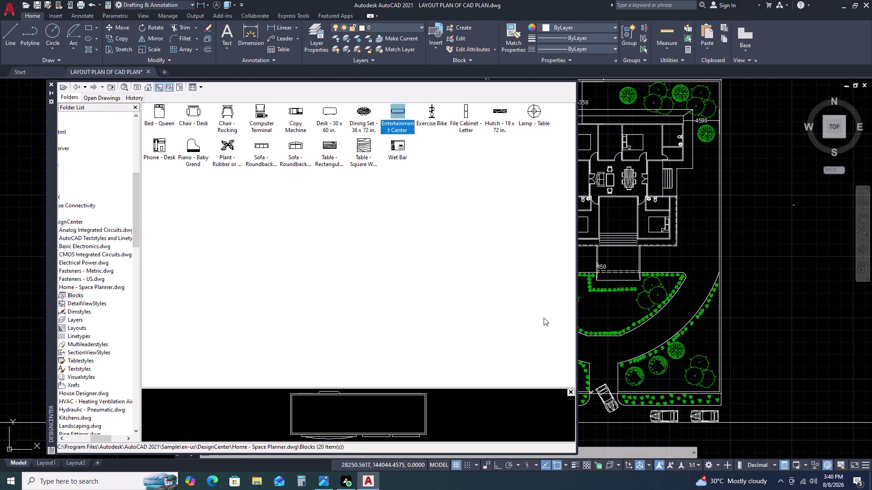
key(Return)
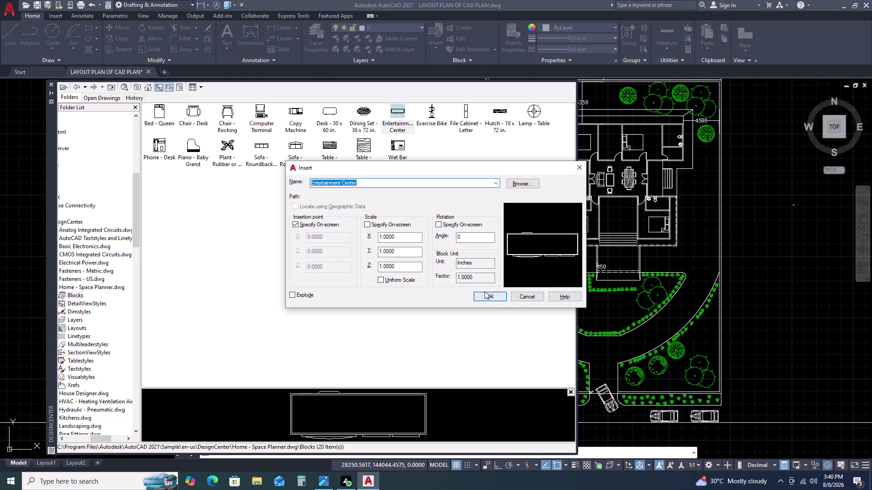
click(488, 295)
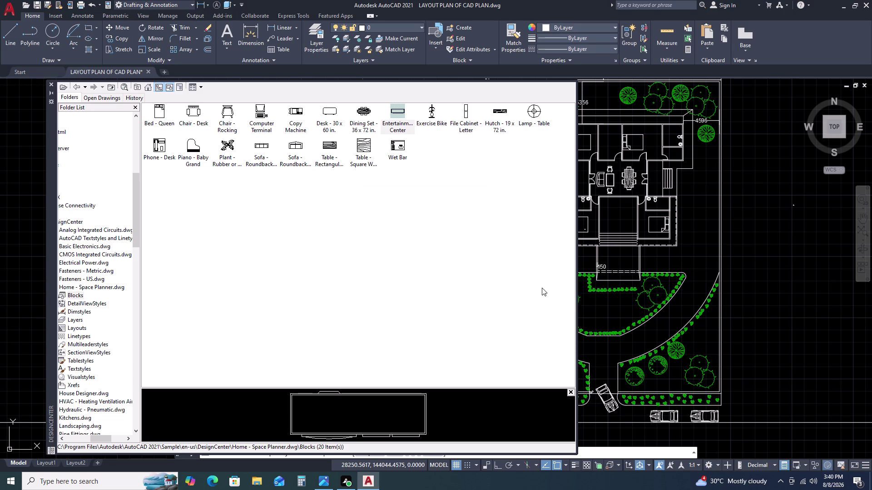
click(790, 319)
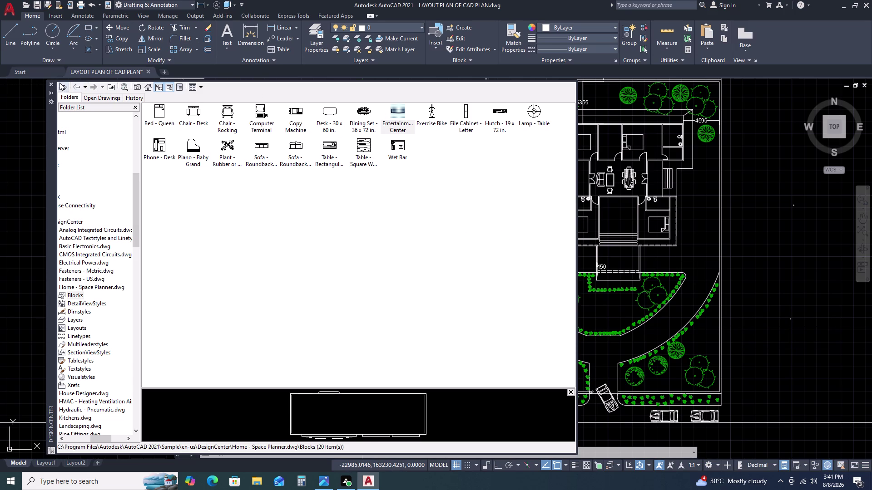
Browse to House Designer's blocks and choose a sink block.
click(75, 87)
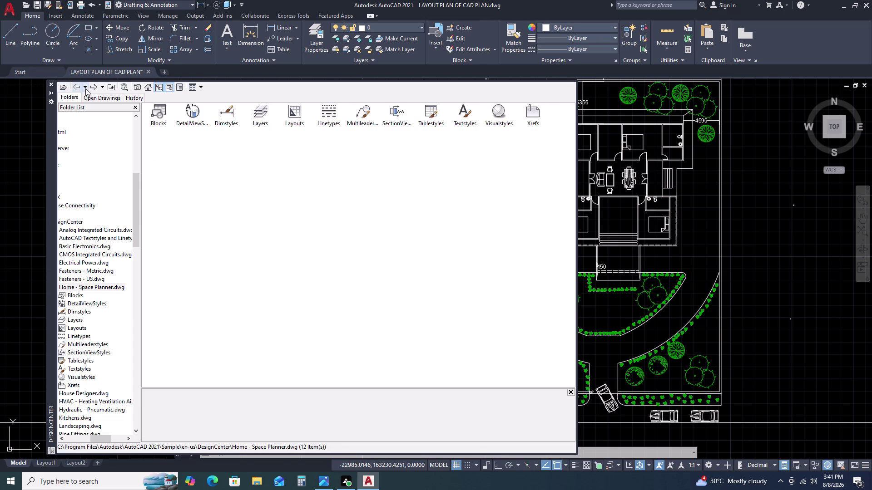
click(76, 86)
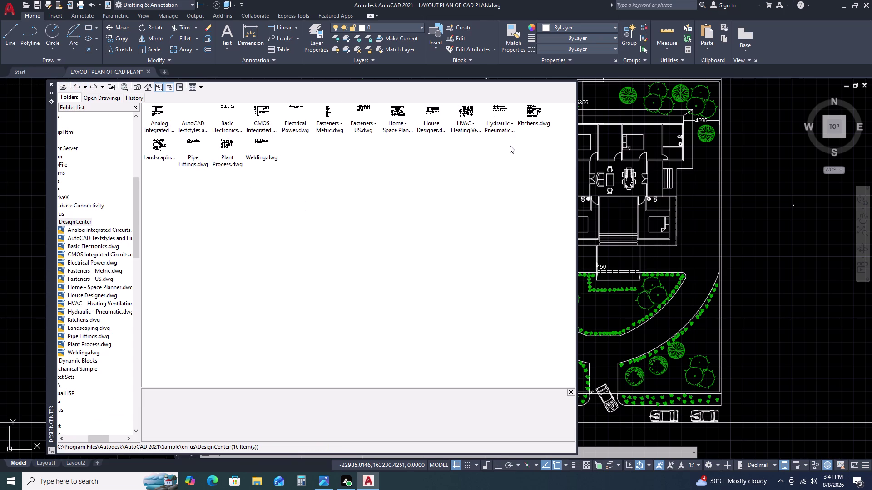
double_click(435, 117)
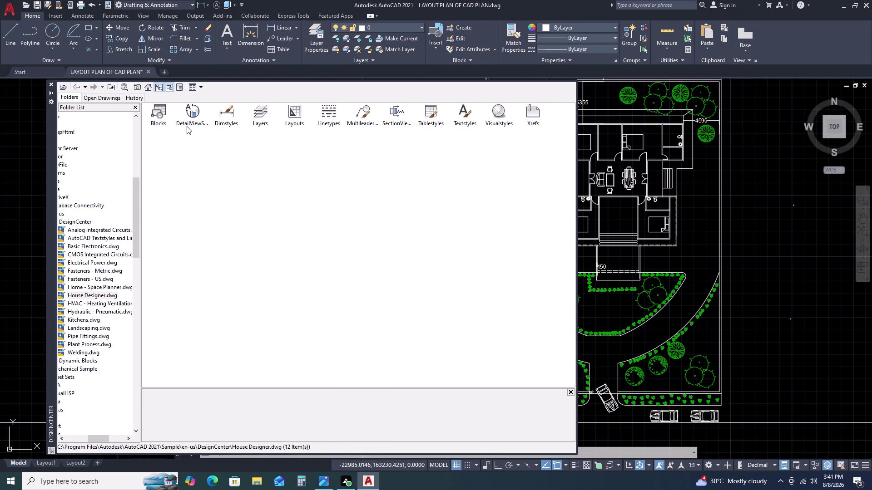
triple_click(160, 119)
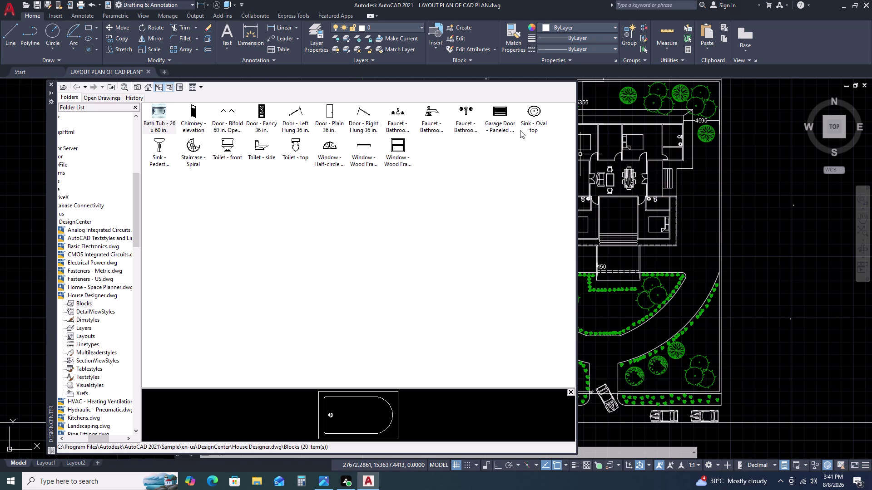
click(51, 86)
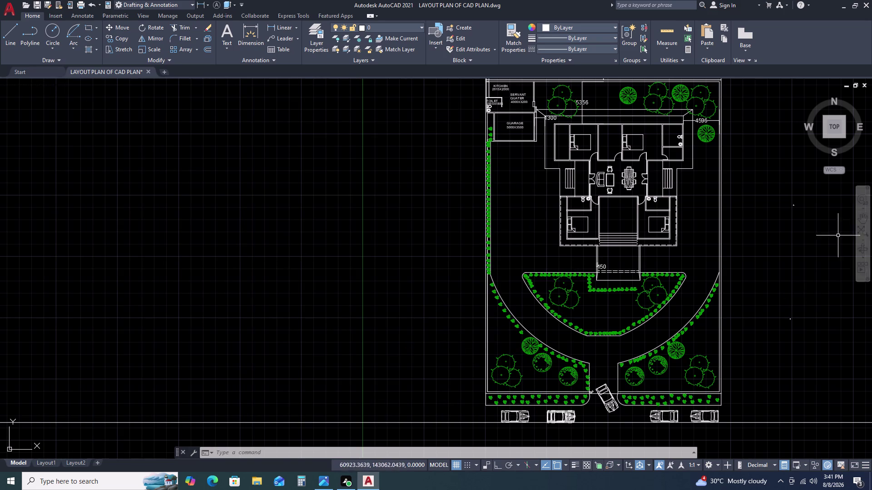
Shrink the inserted sink block with SCALE, picking the base point and size on screen.
click(816, 195)
click(776, 229)
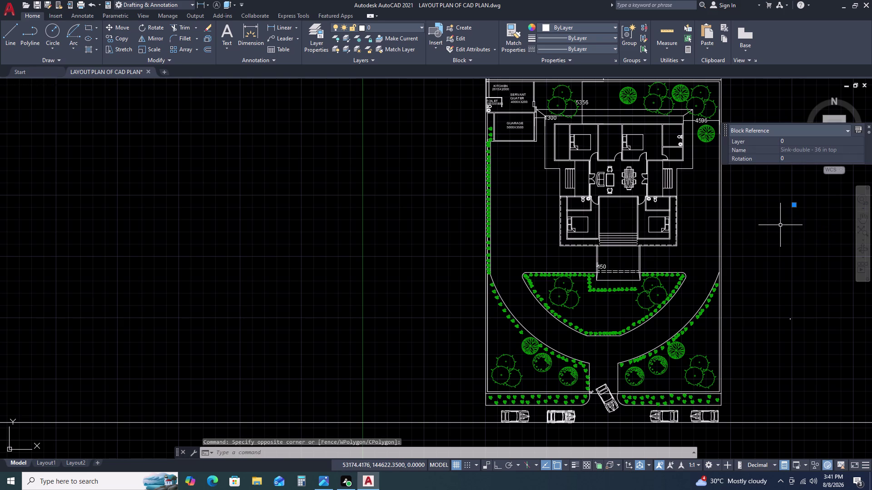
text(SC)
key(space)
click(795, 204)
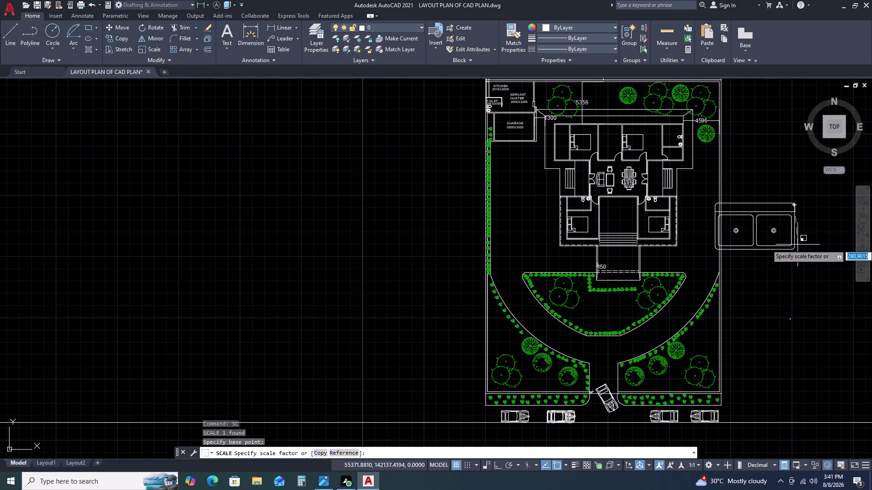
scroll(down, 3)
click(808, 223)
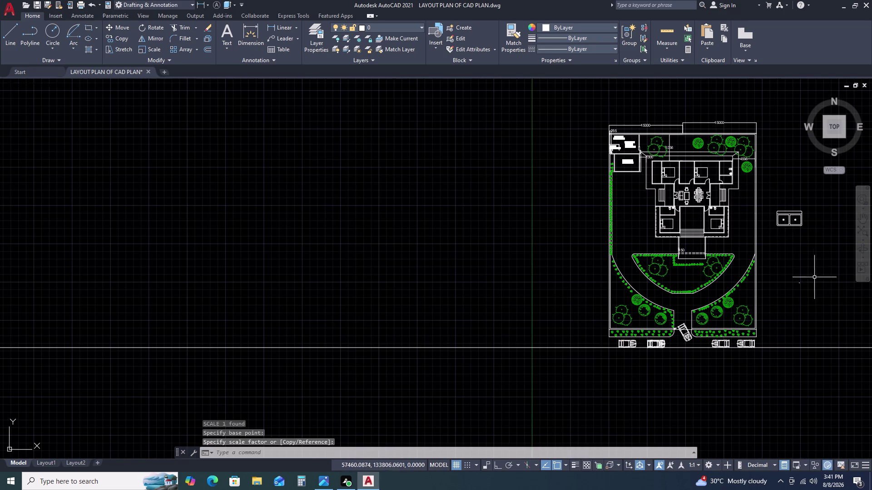
Begin scaling the Entertainment Center block, cancel it, and re-centre the view on the site plan.
click(815, 282)
click(783, 289)
text(SC)
key(space)
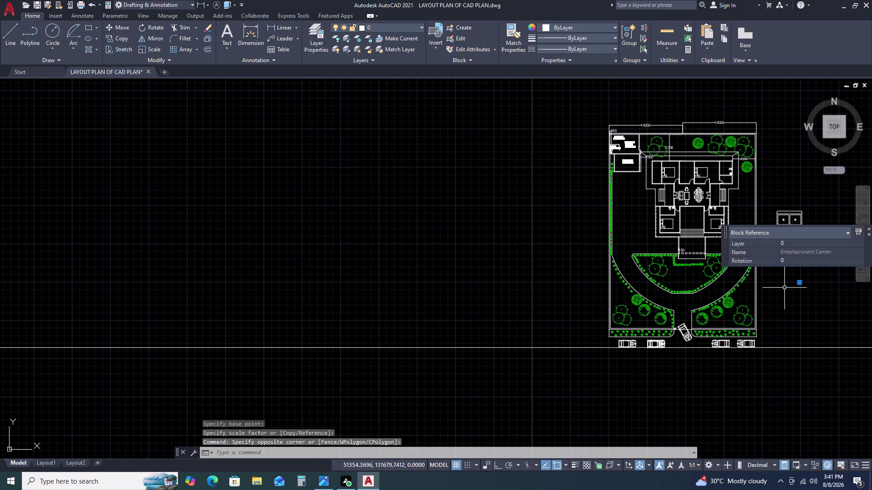
click(784, 288)
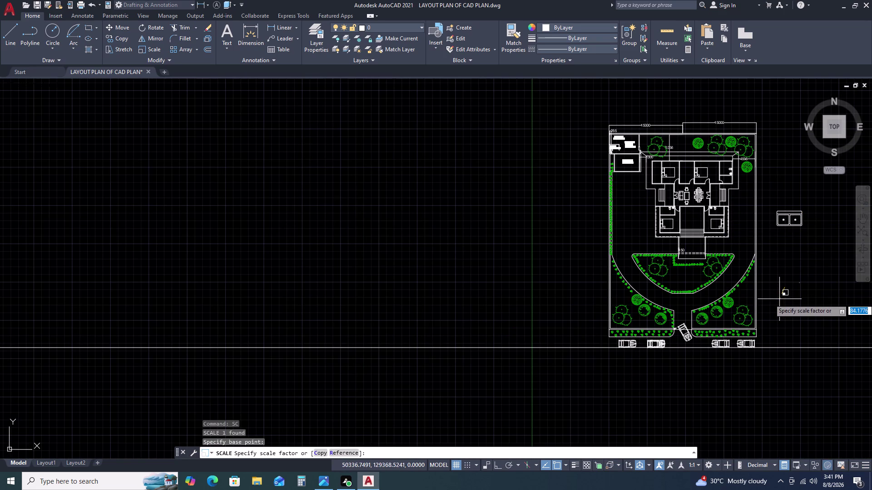
key(Escape)
scroll(down, 3)
middle_drag(828, 301, 736, 277)
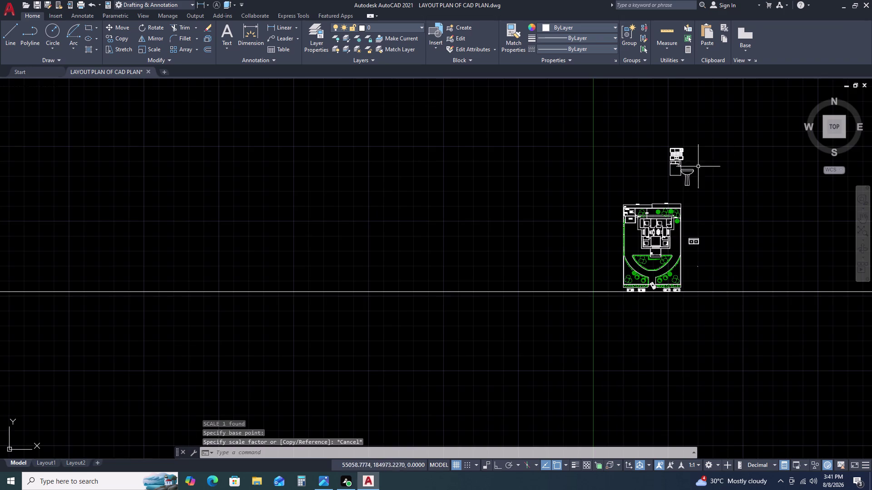
scroll(up, 3)
scroll(down, 3)
scroll(down, 3)
middle_drag(755, 342, 676, 183)
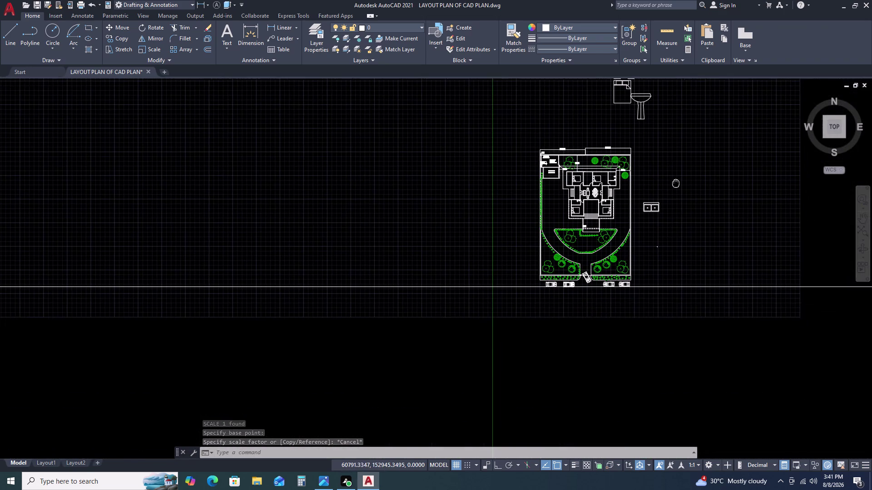
Enlarge the Entertainment Center block with SCALE using an on-screen scale factor.
click(675, 227)
click(652, 264)
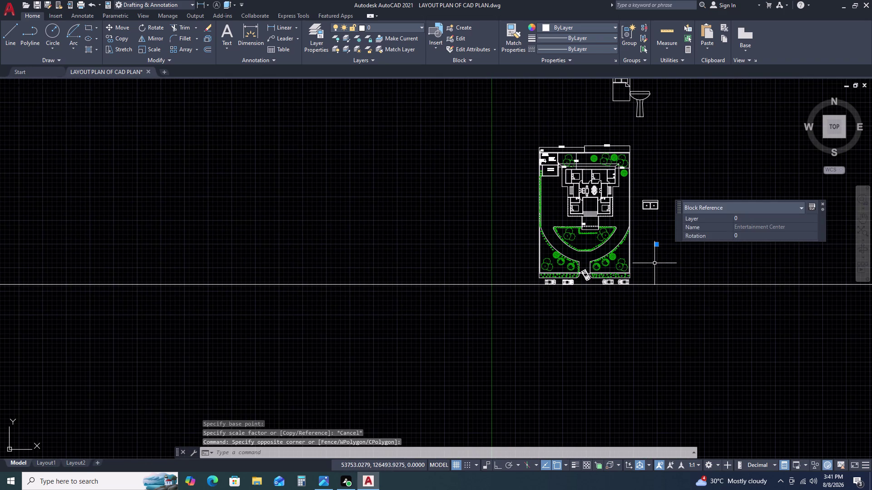
text(SC)
key(space)
click(654, 246)
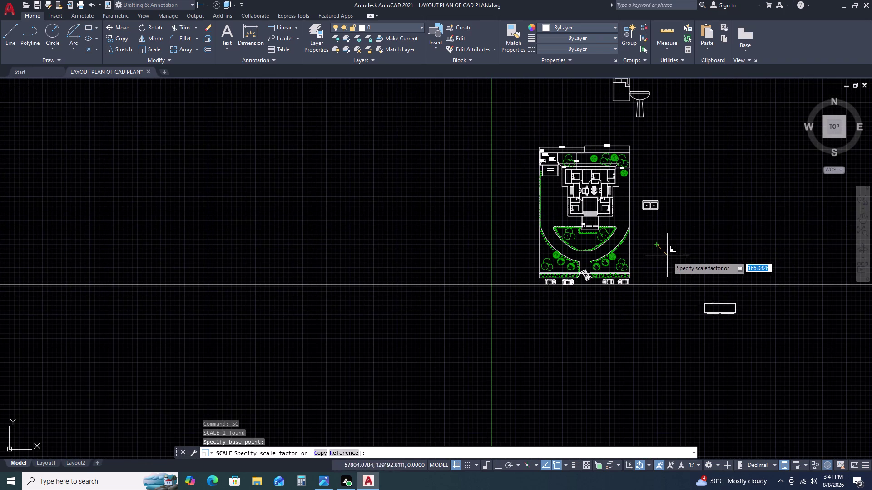
click(671, 255)
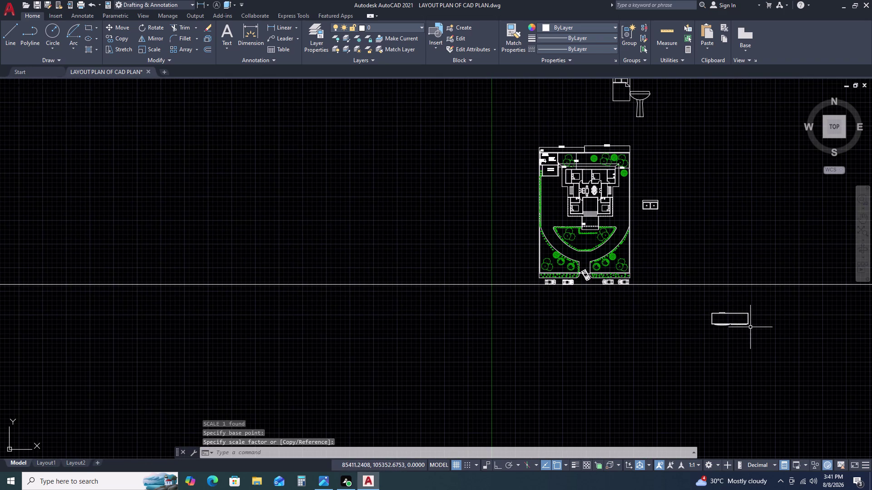
Move the enlarged Entertainment Center block up beside the site plan.
drag(751, 328, 745, 323)
click(725, 304)
text(M)
key(space)
drag(726, 304, 702, 271)
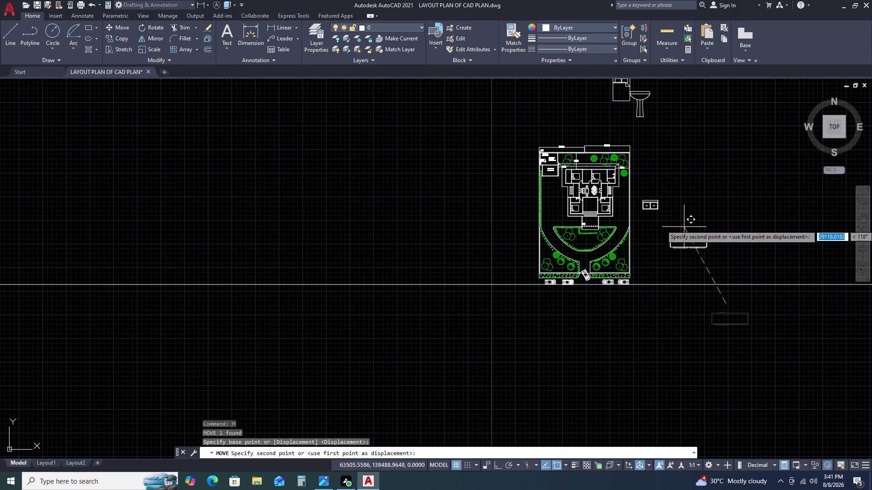
click(681, 219)
middle_click(721, 247)
middle_drag(719, 241, 690, 196)
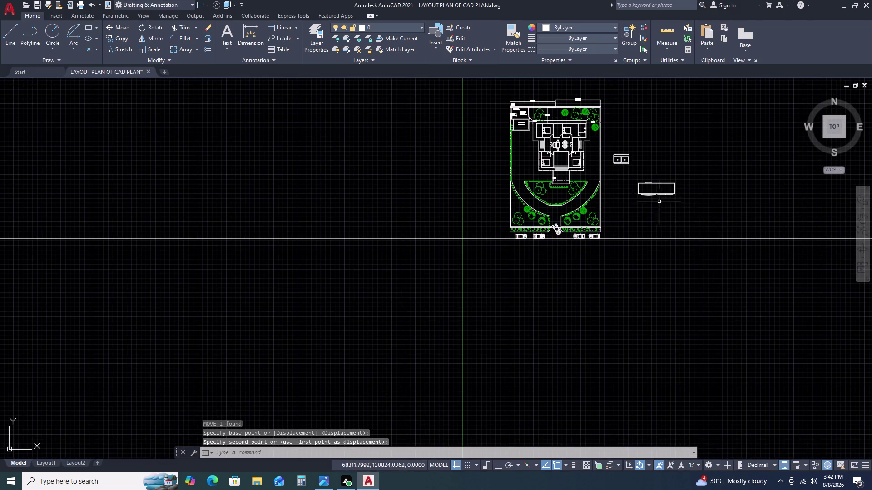
scroll(up, 3)
Rotate the Entertainment Center block to 270° with Ortho on.
double_click(731, 152)
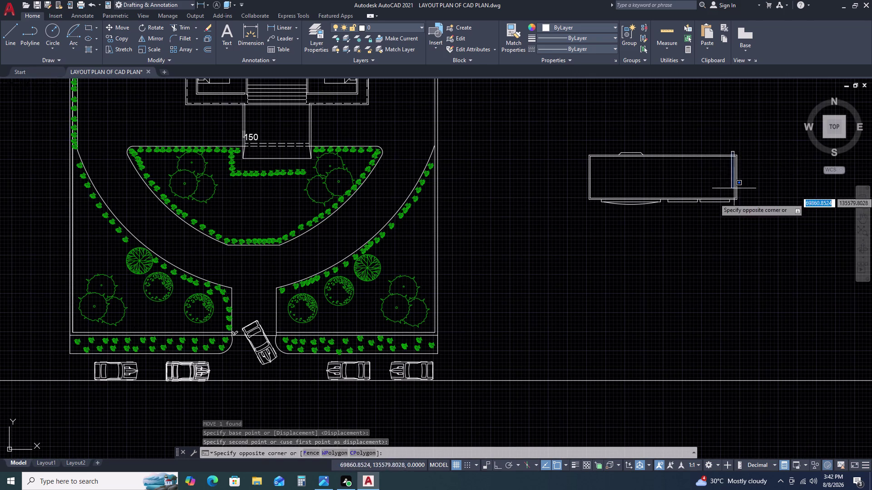
click(708, 222)
text(R)
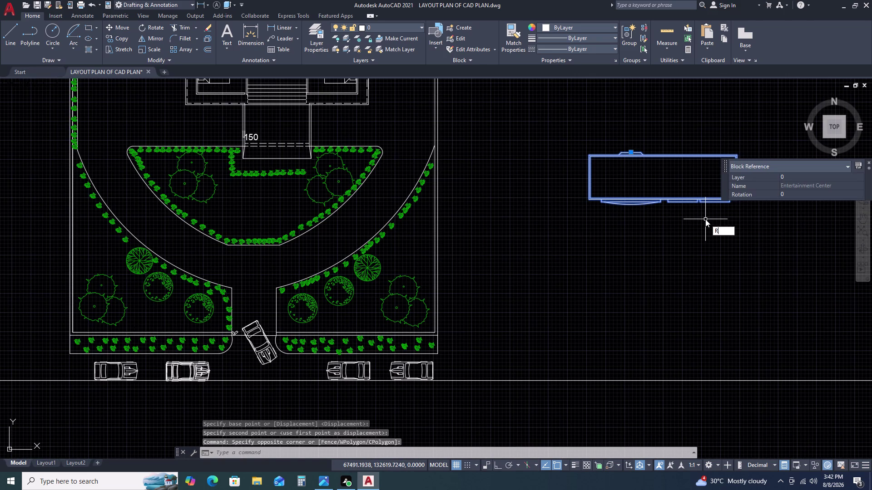
text(O)
key(space)
click(705, 220)
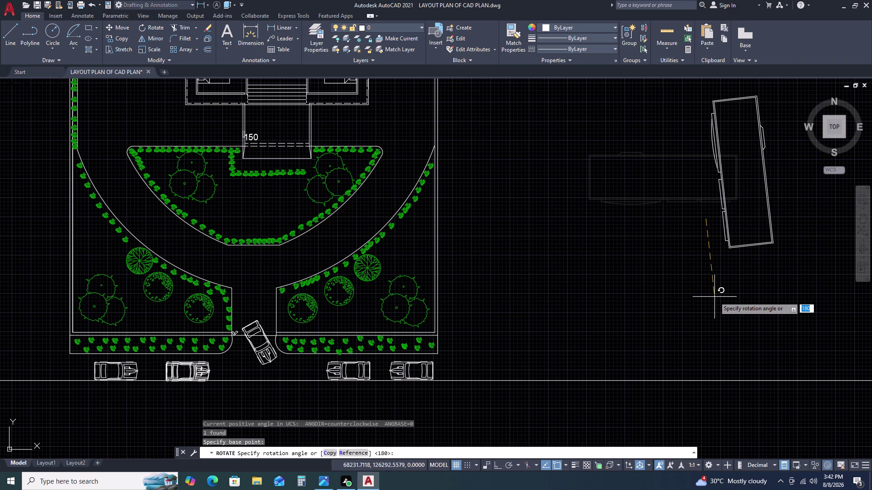
key(F8)
click(701, 293)
Move the rotated block to a new position with Ortho turned off.
click(753, 232)
click(708, 266)
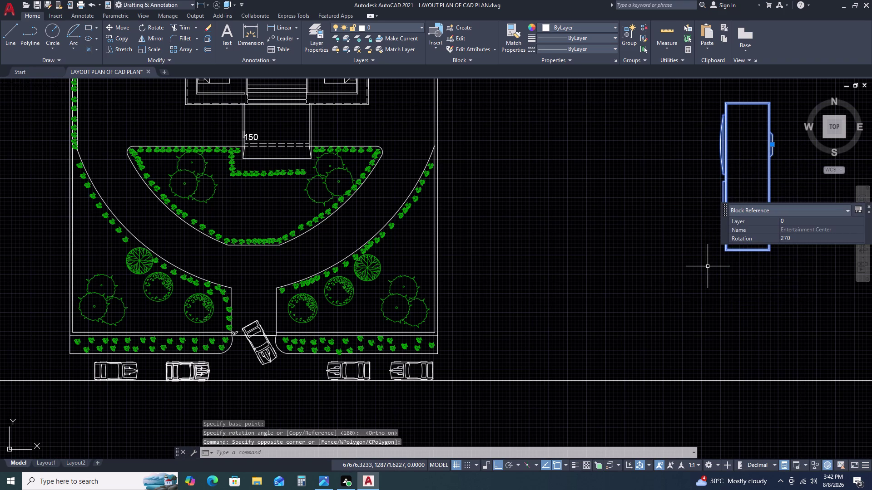
text(M)
key(space)
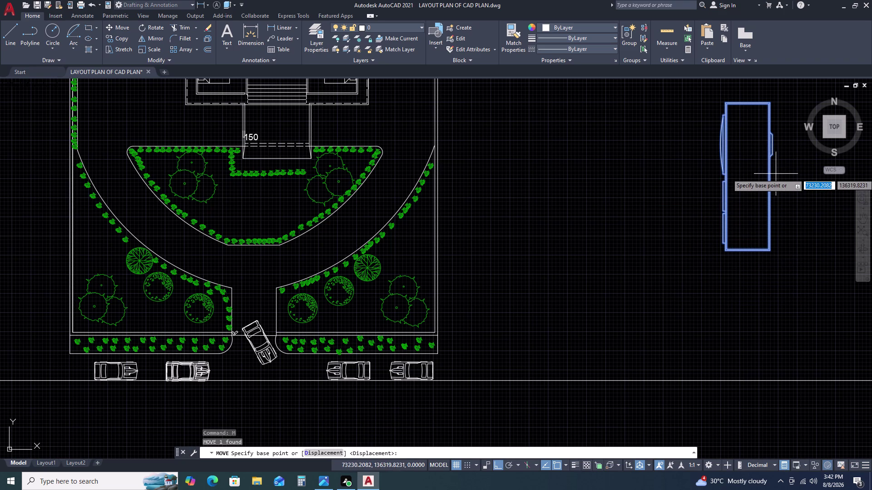
click(770, 177)
scroll(down, 3)
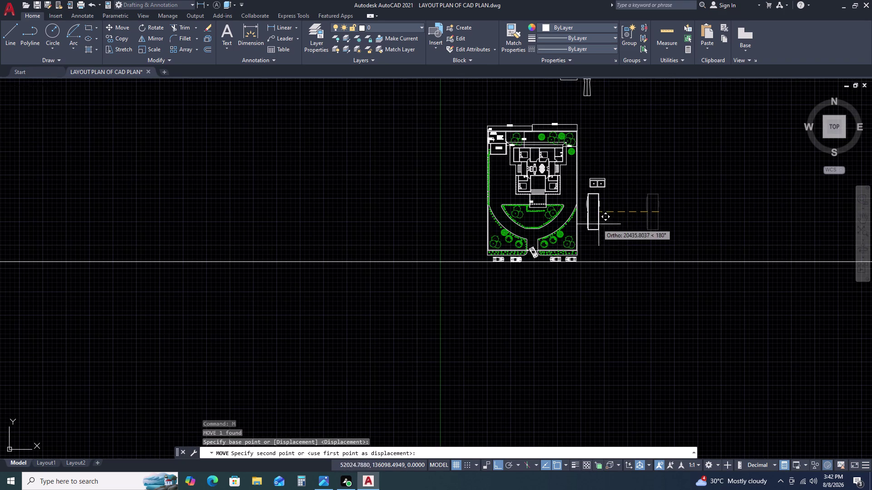
key(F8)
scroll(up, 3)
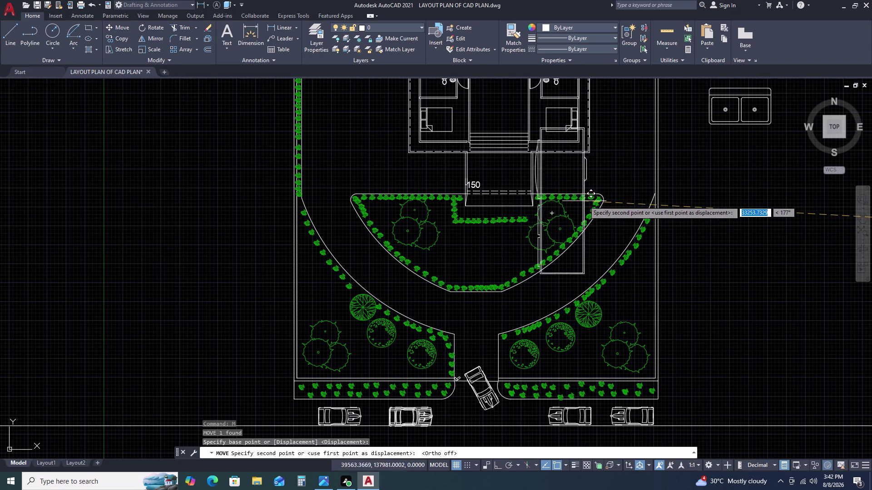
click(743, 251)
Shrink the Entertainment Center block with a small scale factor beside the front garden.
click(750, 257)
click(726, 272)
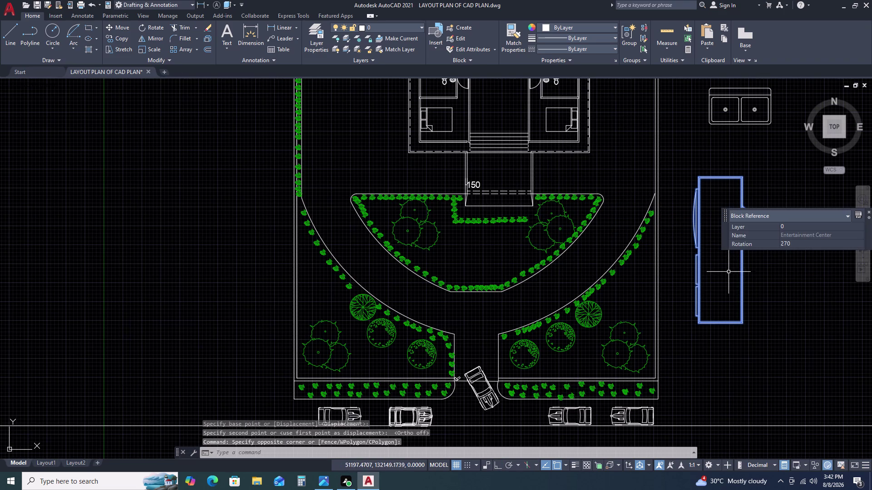
text(SC)
key(space)
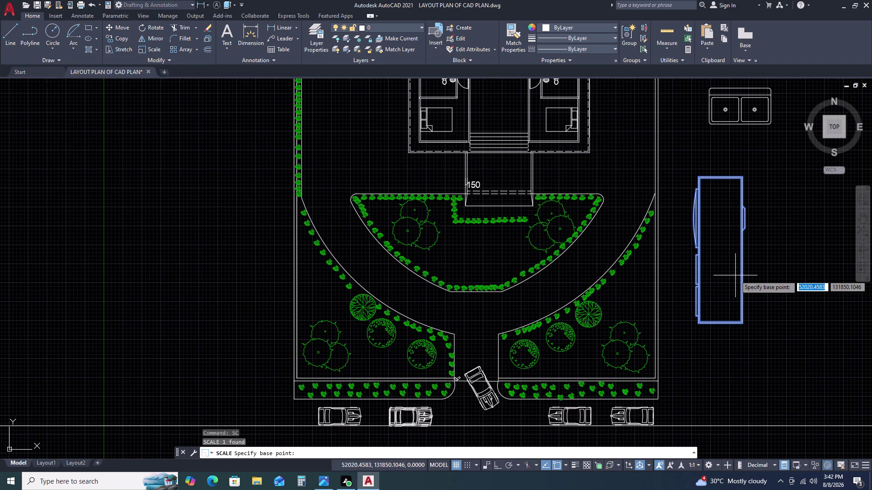
click(735, 276)
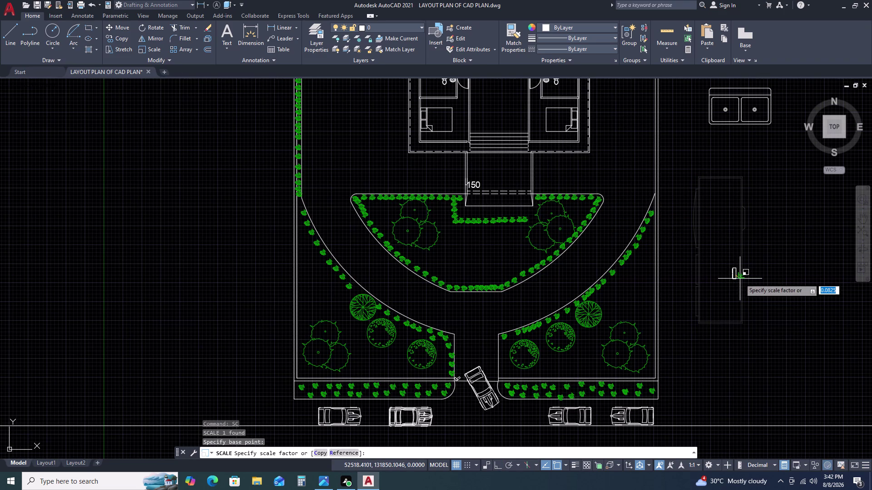
click(750, 274)
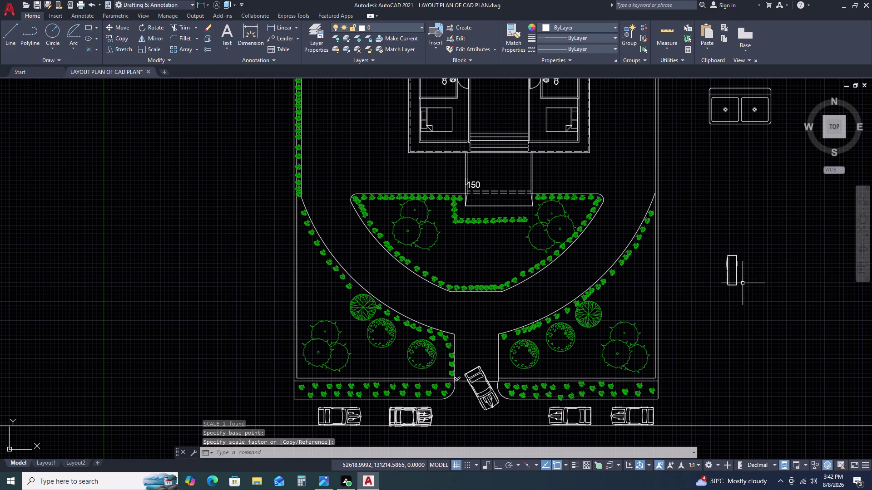
click(742, 283)
click(735, 267)
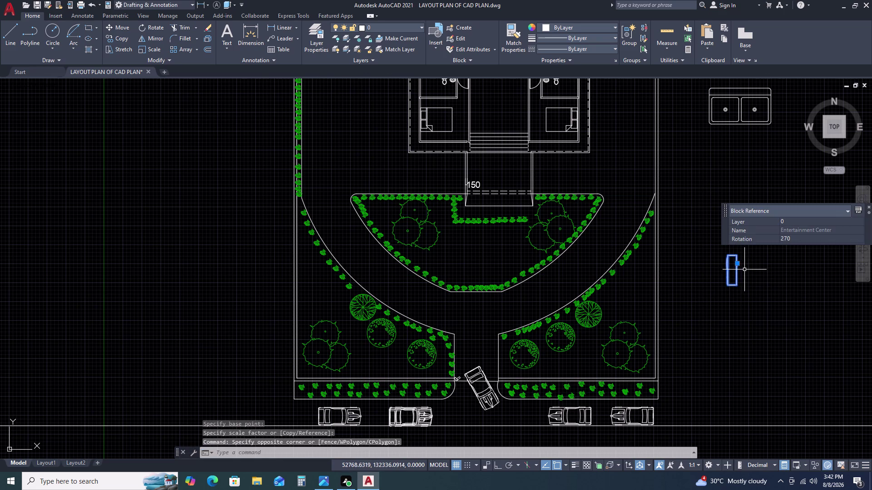